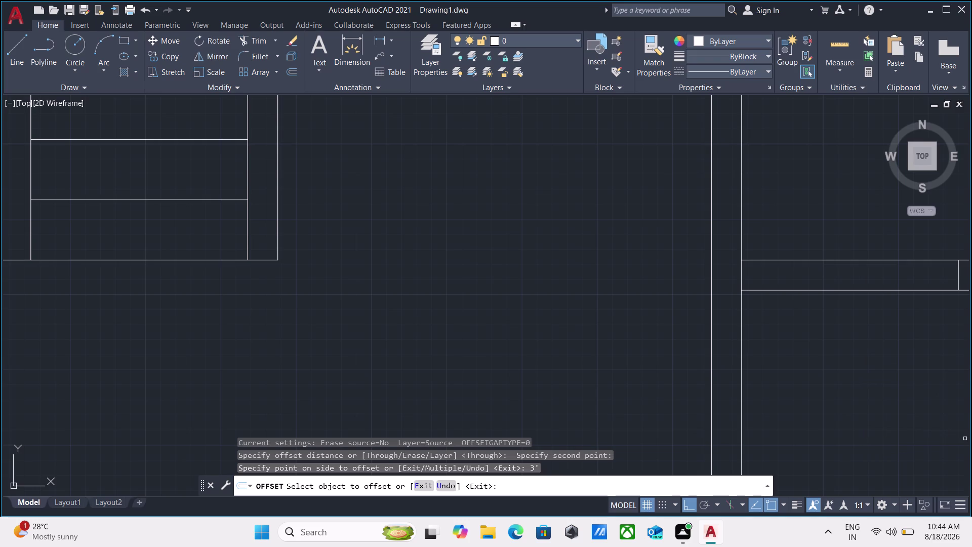
Bring the stair area into view and fence-trim the first wall stub.
scroll(down, 3)
scroll(down, 3)
scroll(up, 3)
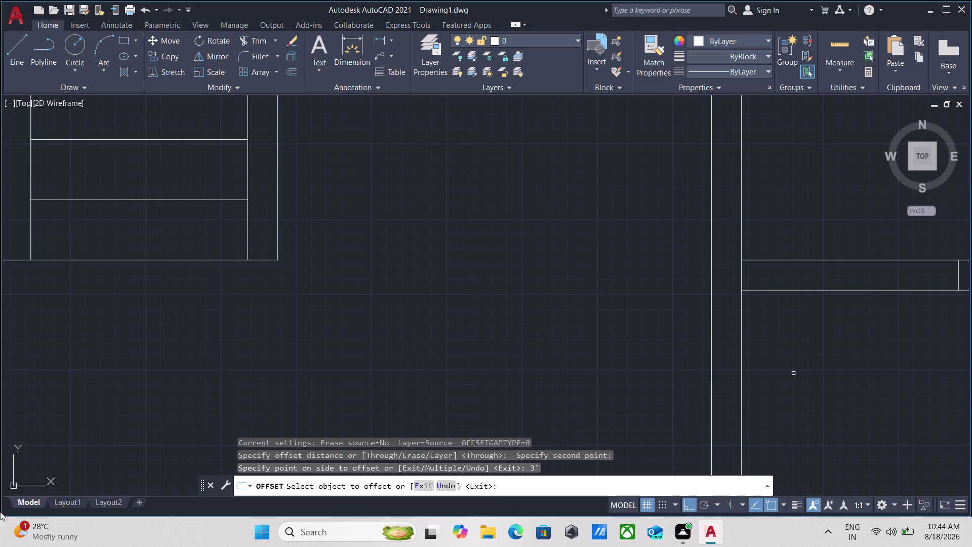
scroll(down, 3)
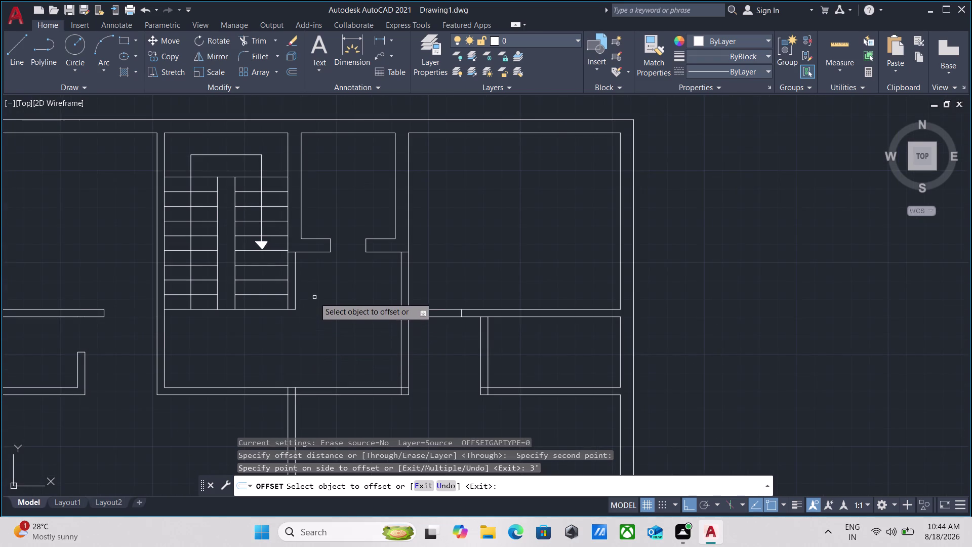
scroll(down, 3)
middle_drag(314, 298, 321, 342)
scroll(up, 3)
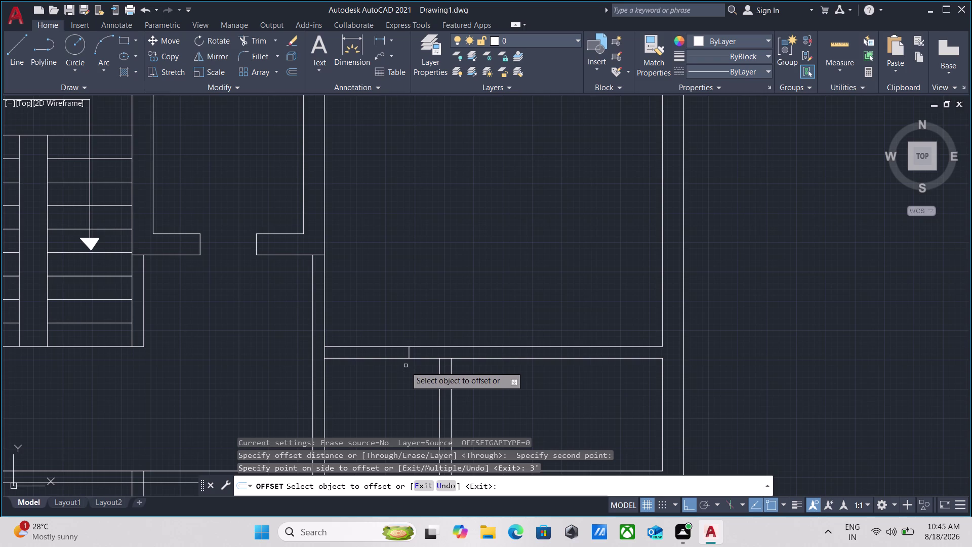
scroll(up, 3)
scroll(down, 3)
scroll(down, 3)
middle_drag(376, 374, 384, 367)
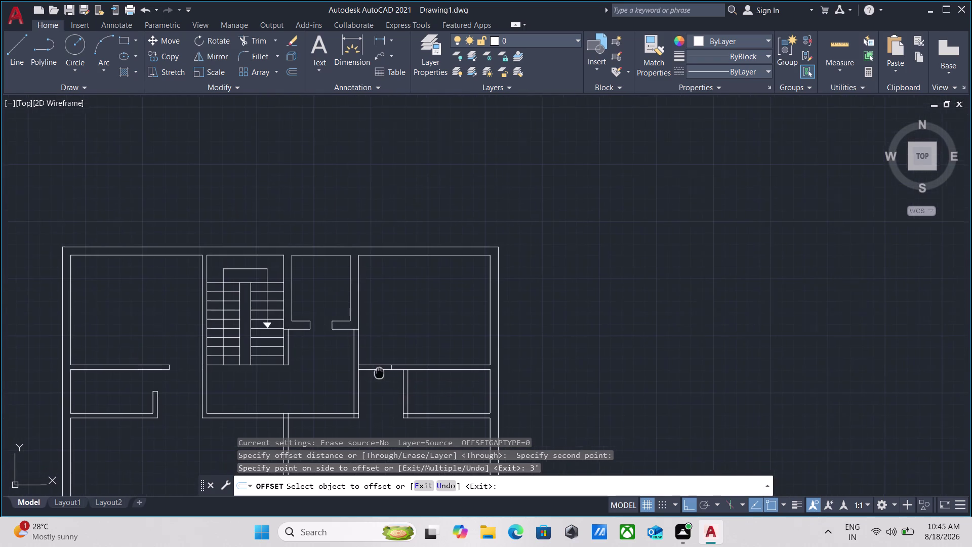
middle_drag(384, 367, 422, 319)
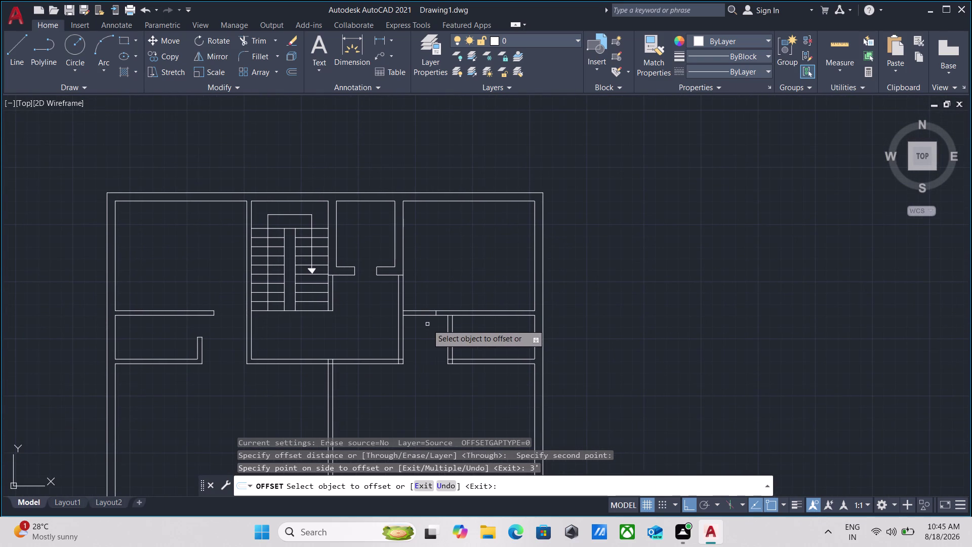
scroll(up, 3)
scroll(up, 3)
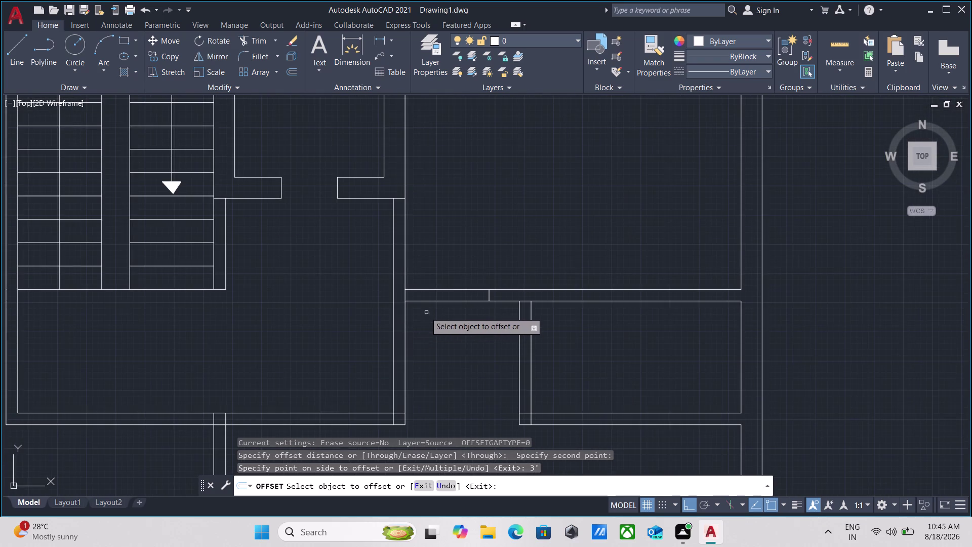
scroll(up, 3)
scroll(down, 3)
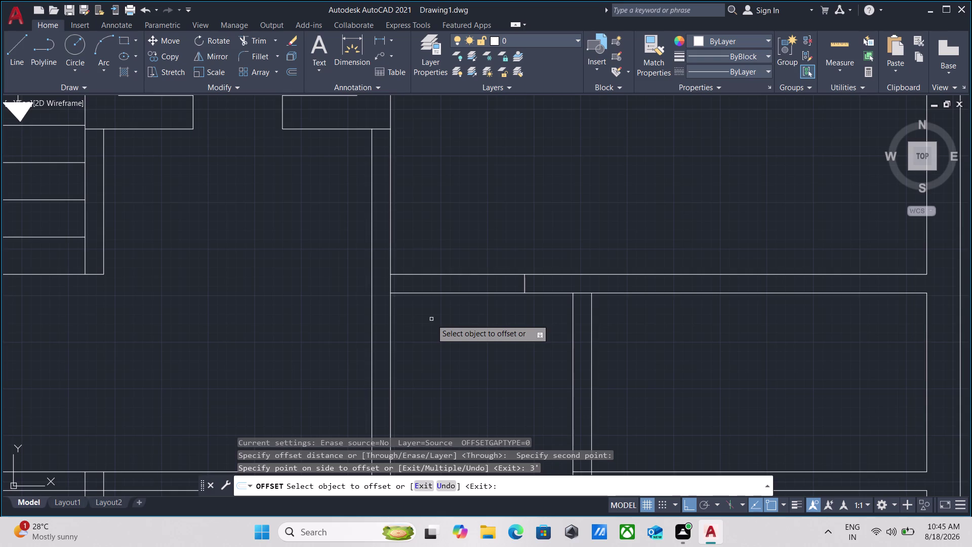
scroll(down, 3)
key(Escape)
text(tr)
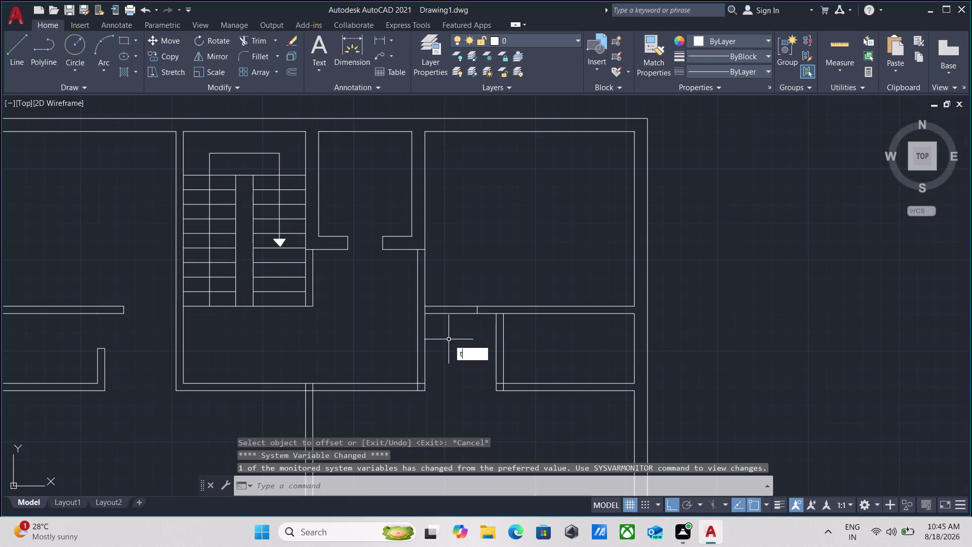
key(Return)
click(445, 334)
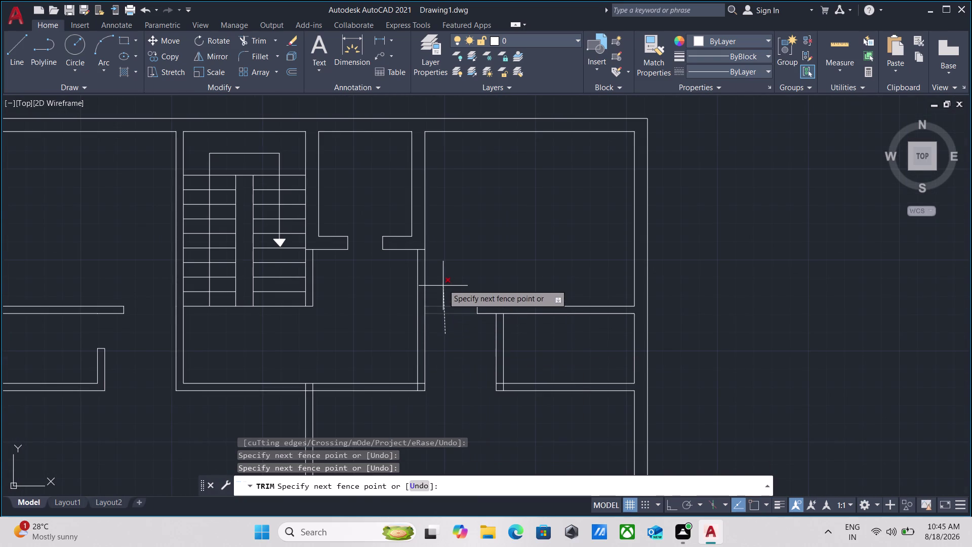
click(443, 284)
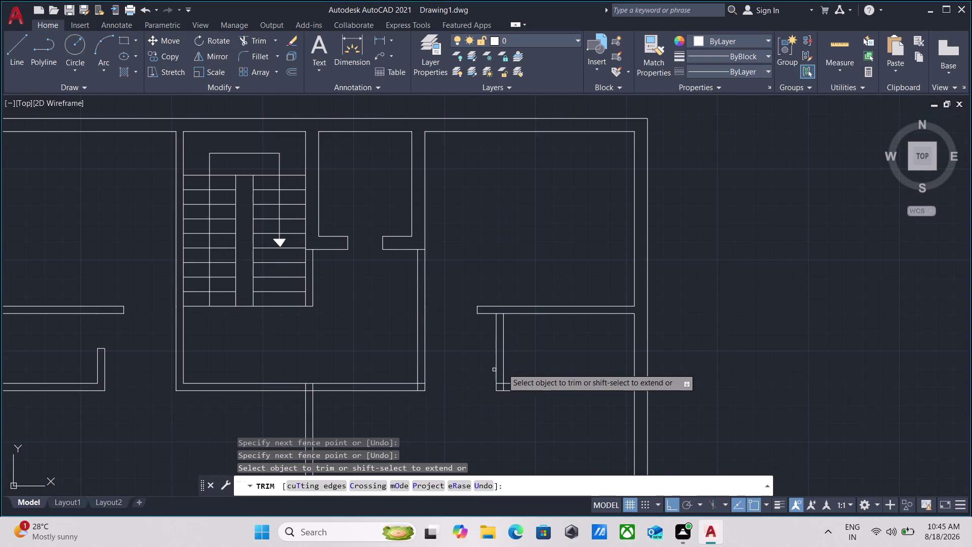
key(Escape)
Fence-trim the wall line at the right wall end.
scroll(up, 3)
scroll(up, 3)
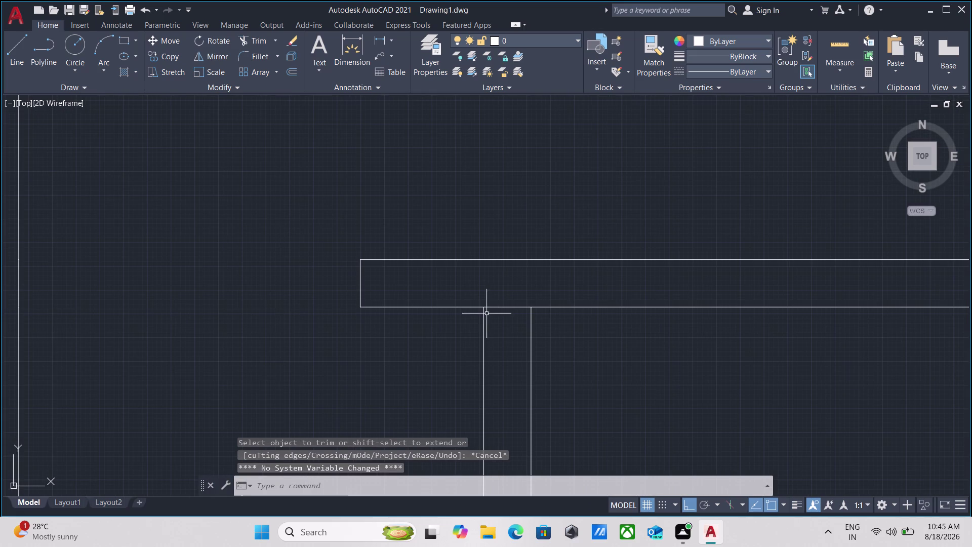
text(tr)
key(Return)
click(512, 330)
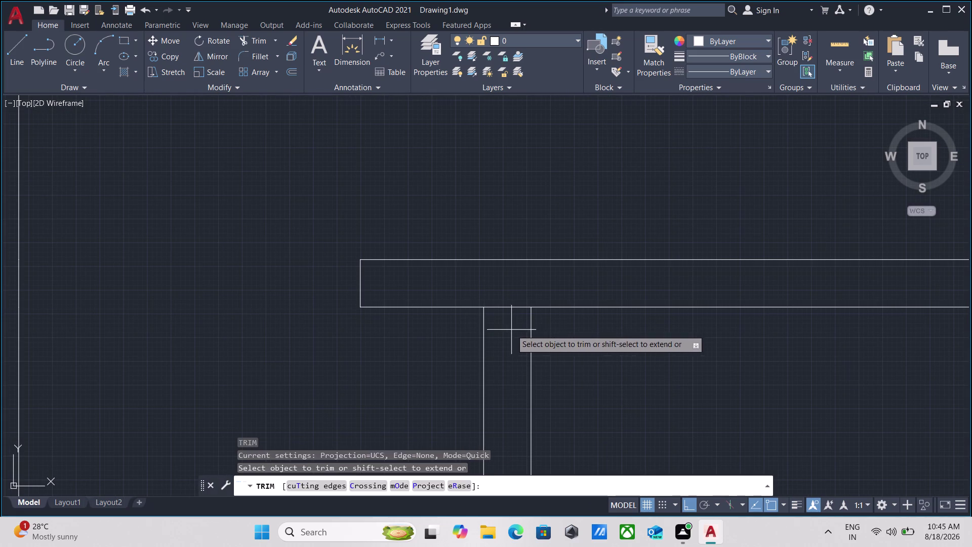
click(511, 280)
key(Escape)
Draw a closing line across the opened wall end.
key(l)
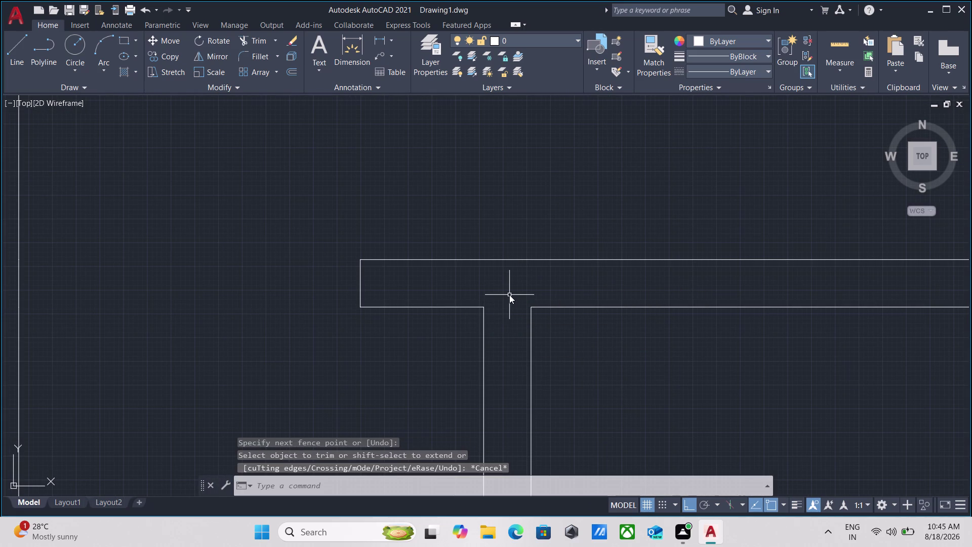
key(Return)
click(484, 308)
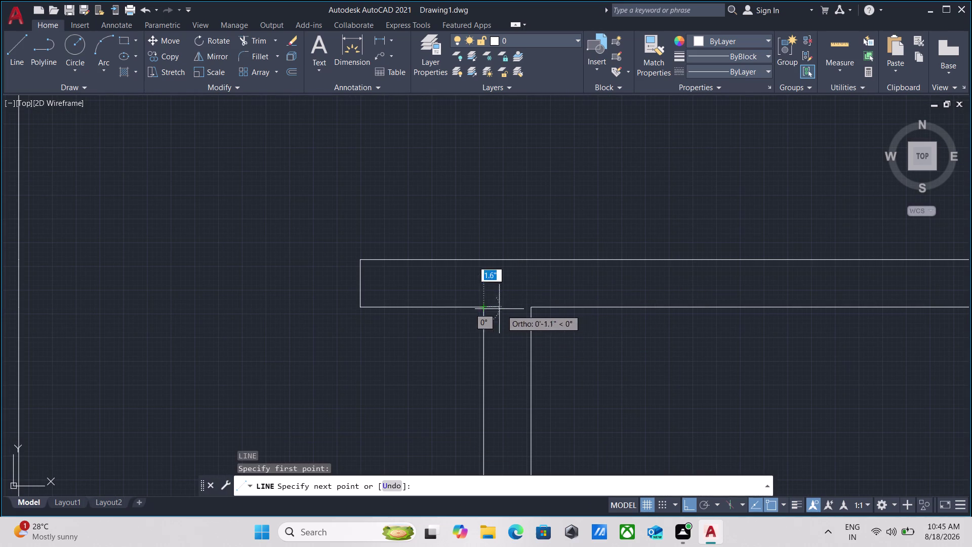
click(529, 308)
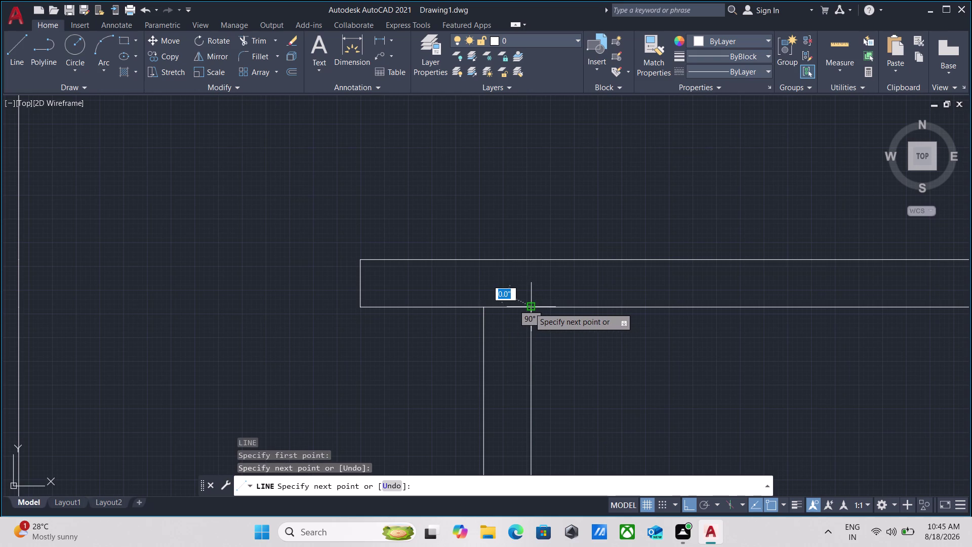
key(Escape)
Offset the closing line 2' downward.
click(513, 316)
click(502, 290)
key(o)
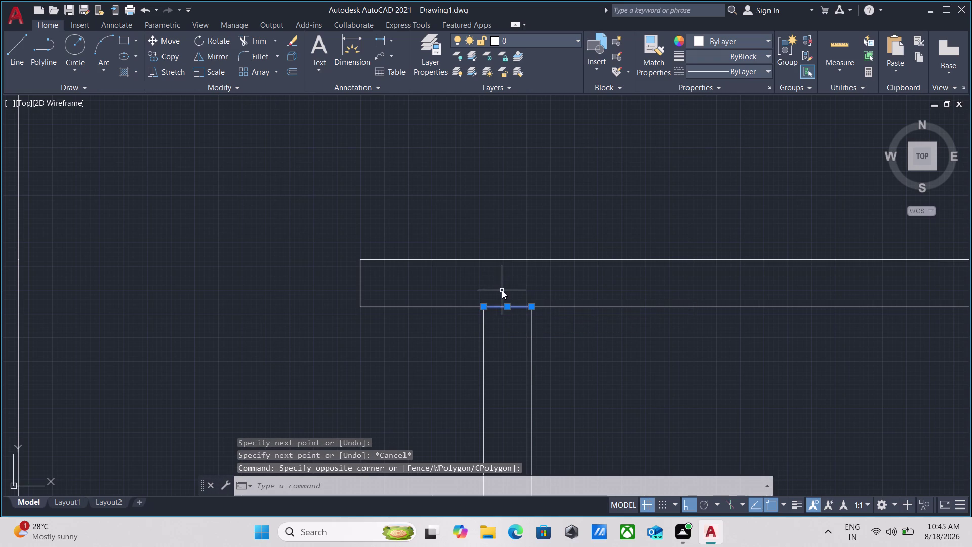
key(Return)
click(508, 304)
click(503, 361)
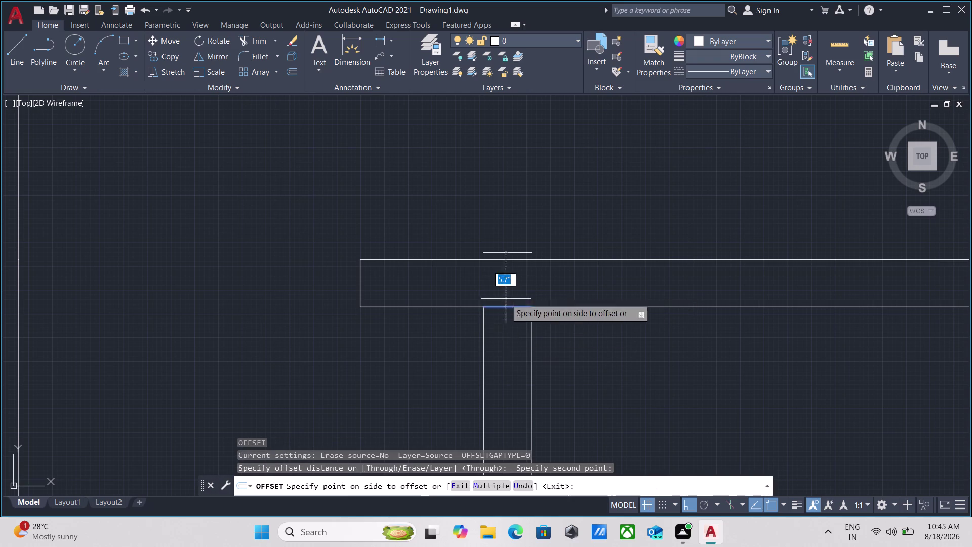
text(2')
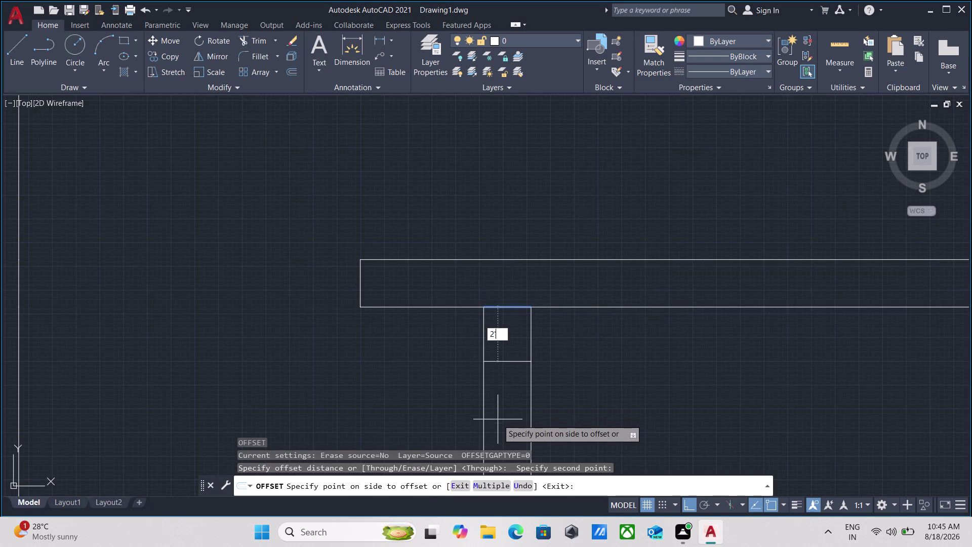
key(Return)
scroll(down, 3)
scroll(down, 3)
middle_drag(574, 385, 548, 317)
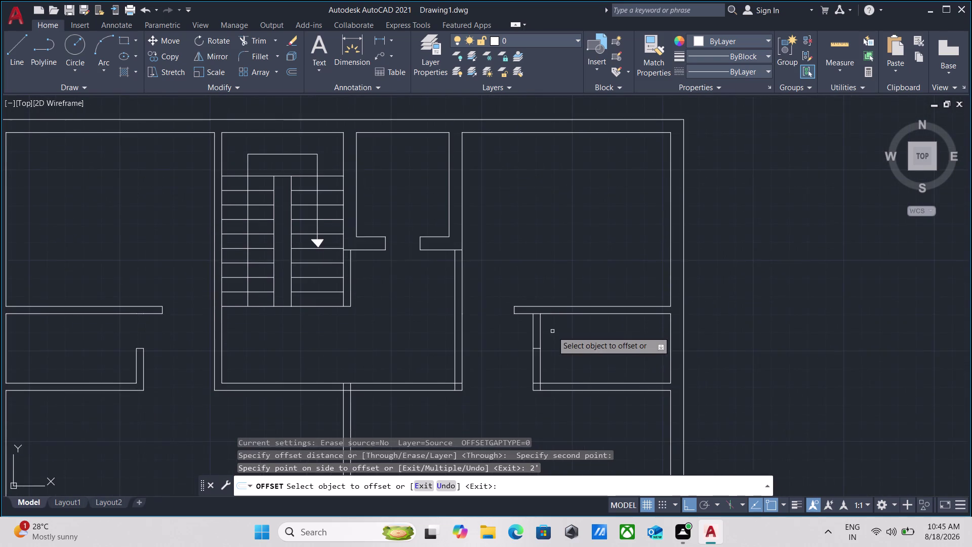
Fence-trim the excess wall lines at the right room junction.
scroll(up, 3)
key(Escape)
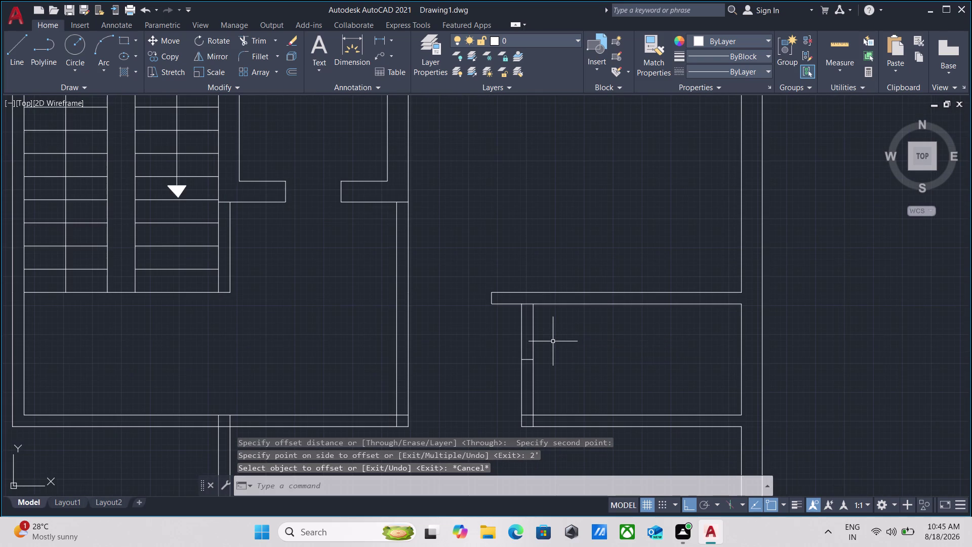
text(tr)
key(Return)
click(553, 341)
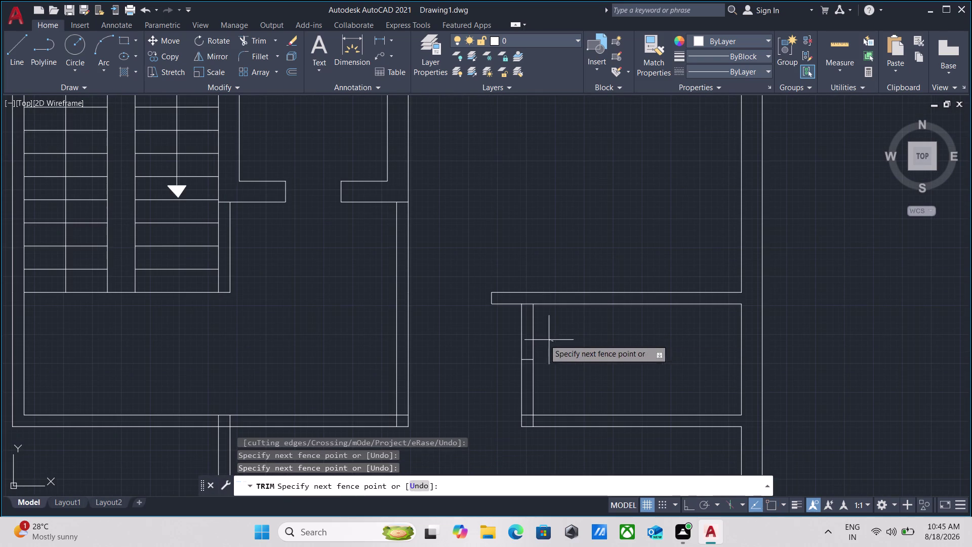
click(474, 330)
scroll(up, 3)
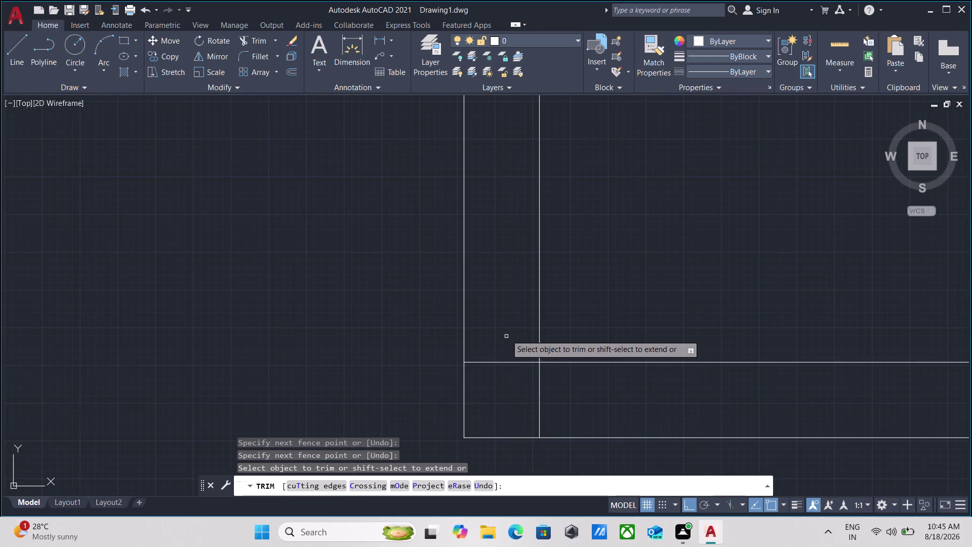
click(506, 335)
click(507, 393)
click(507, 393)
click(508, 392)
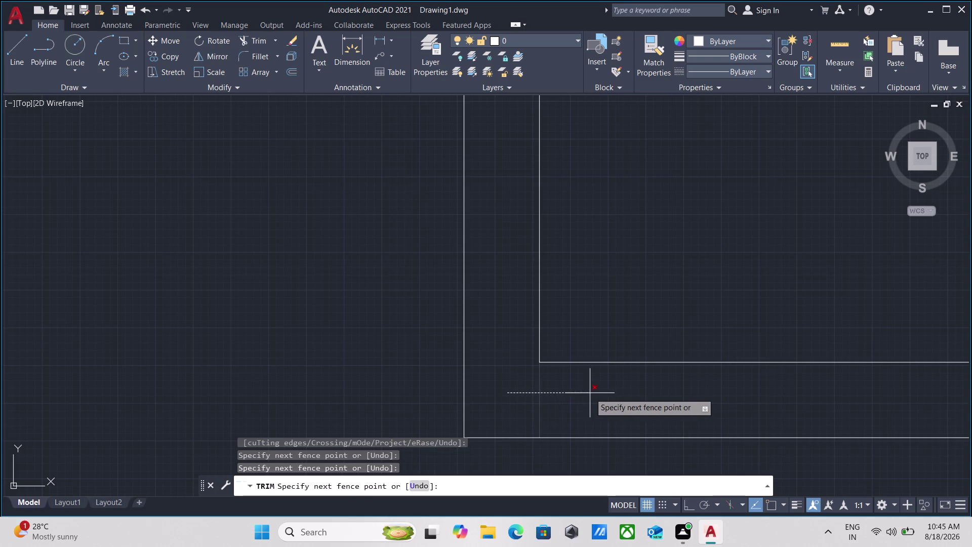
click(590, 393)
scroll(down, 3)
scroll(down, 3)
scroll(down, 3)
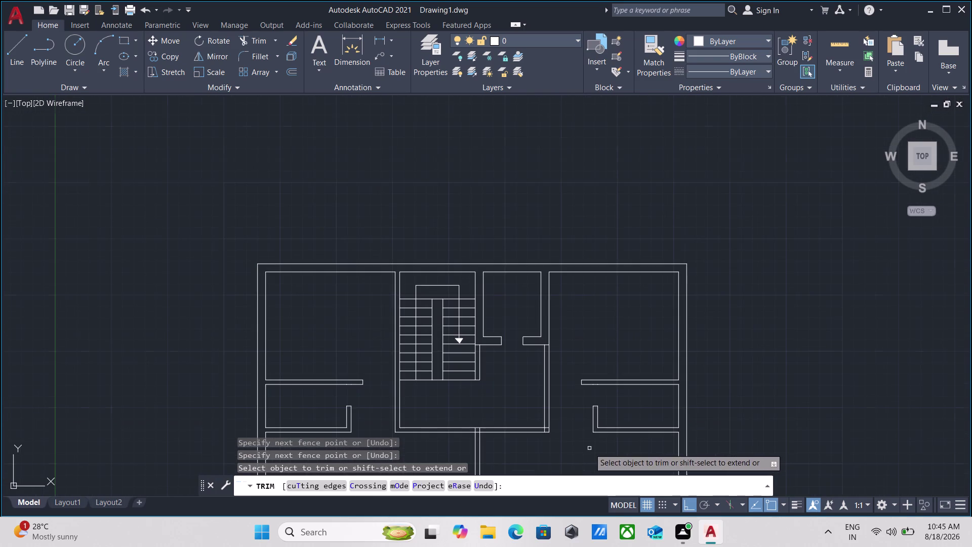
Trim the remaining junction lines, the horizontal wall line and the left junction.
middle_drag(589, 448, 594, 386)
scroll(up, 3)
scroll(up, 3)
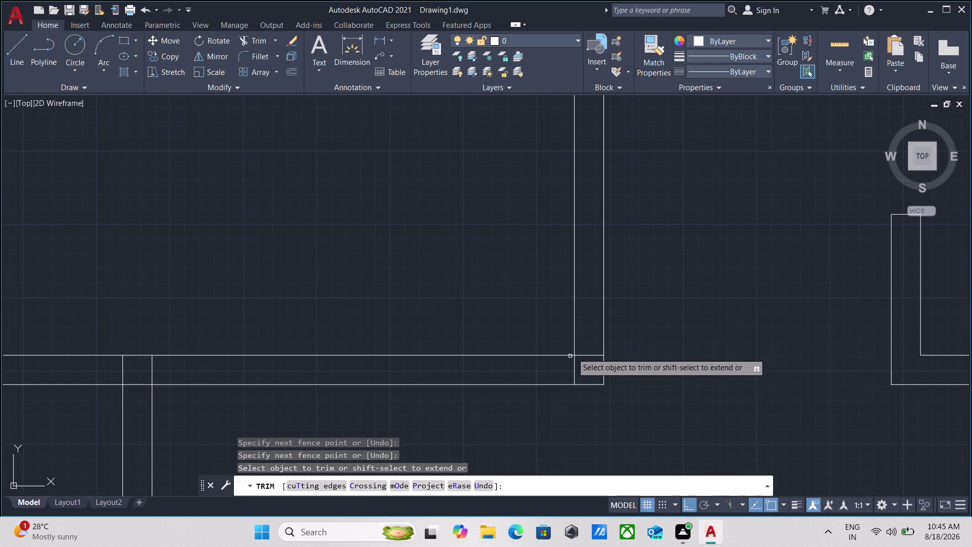
click(592, 331)
click(593, 366)
click(587, 368)
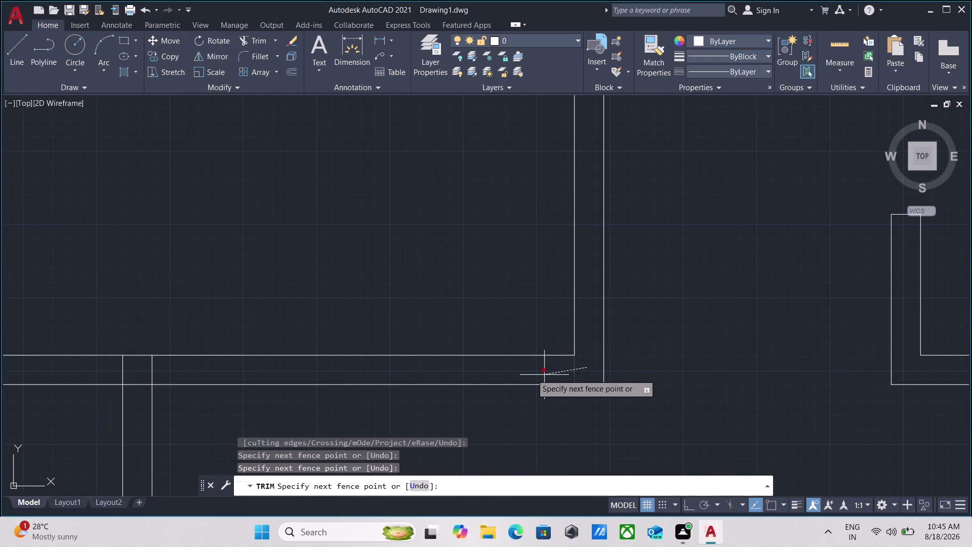
click(526, 374)
click(98, 362)
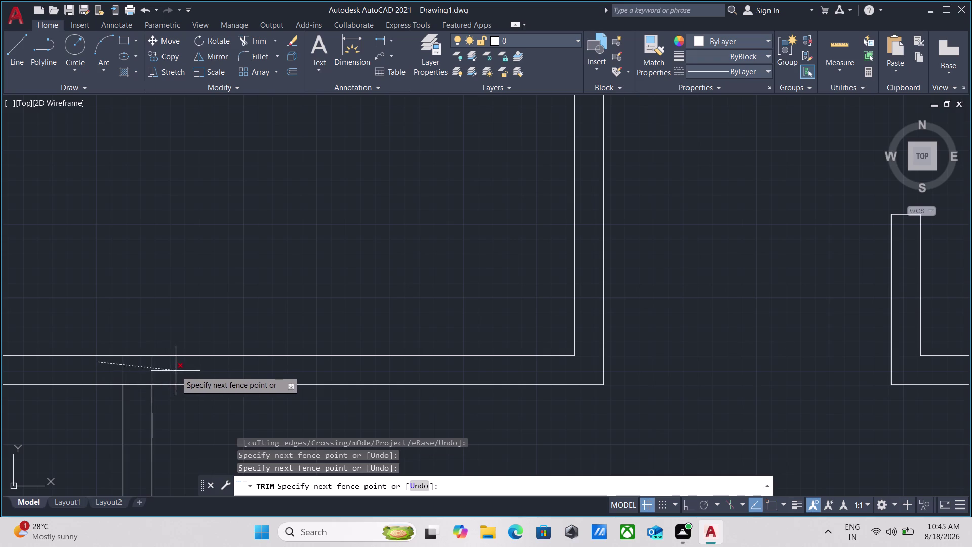
click(176, 371)
click(138, 370)
click(135, 397)
key(Escape)
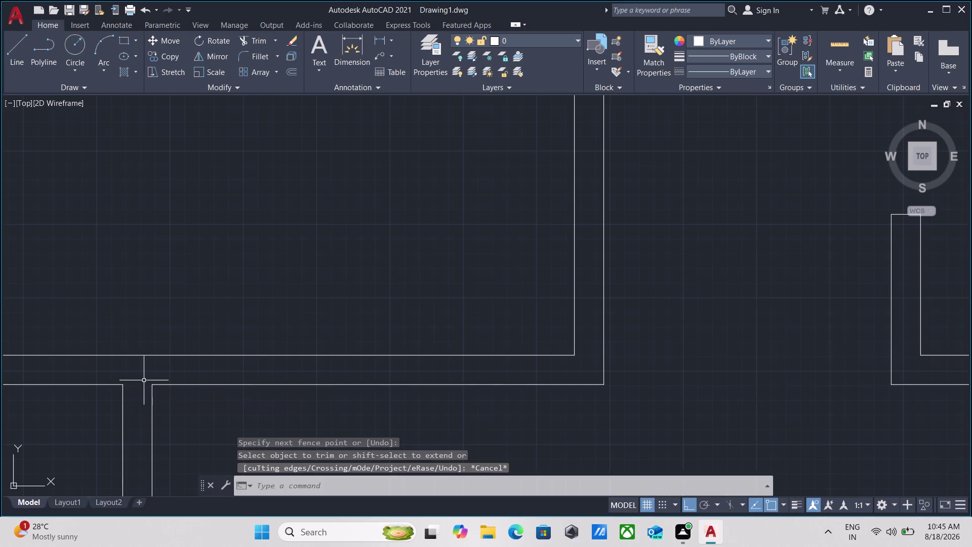
scroll(down, 3)
scroll(down, 3)
middle_drag(161, 319, 309, 319)
scroll(up, 3)
scroll(down, 3)
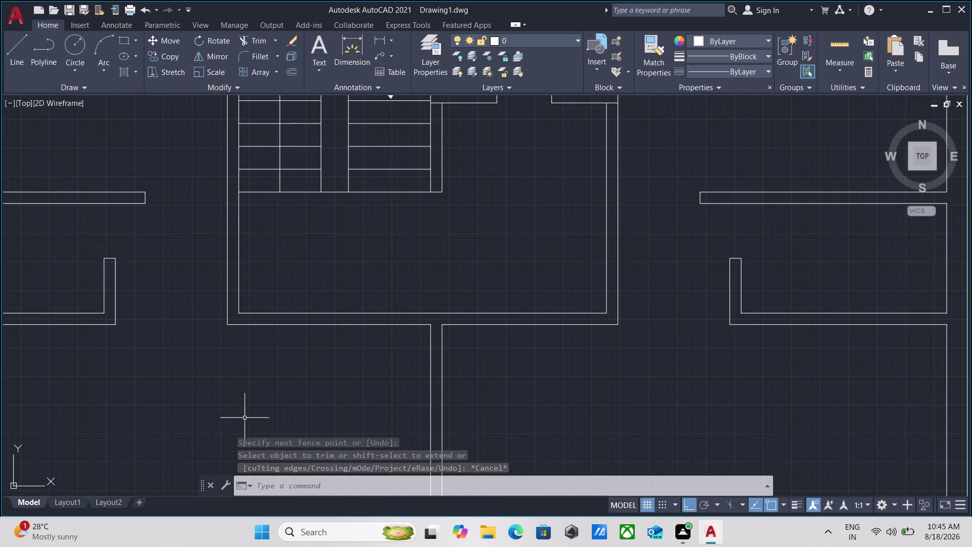
Select lines at the corridor wall junction, then cancel the selection.
scroll(up, 3)
middle_drag(513, 361, 514, 433)
scroll(down, 3)
scroll(up, 3)
drag(560, 411, 555, 402)
click(547, 391)
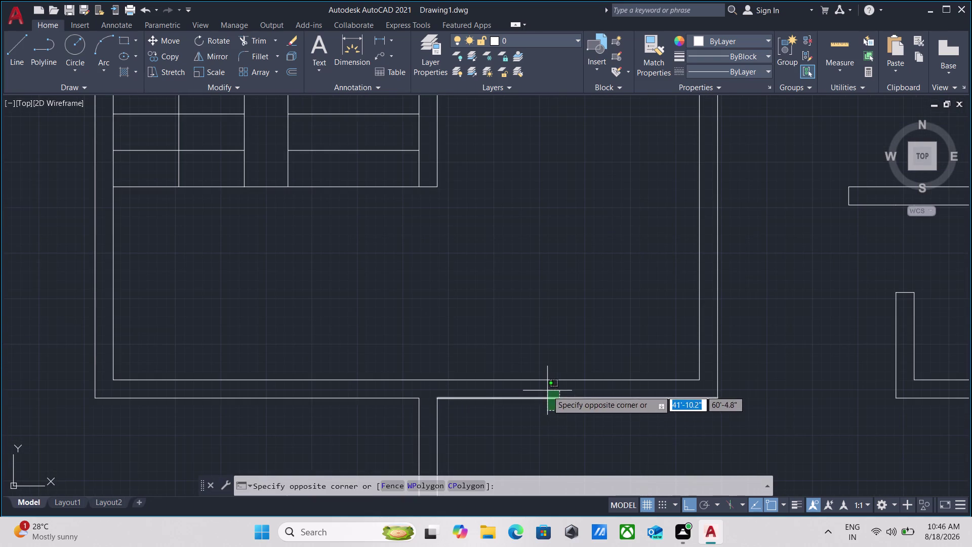
key(Escape)
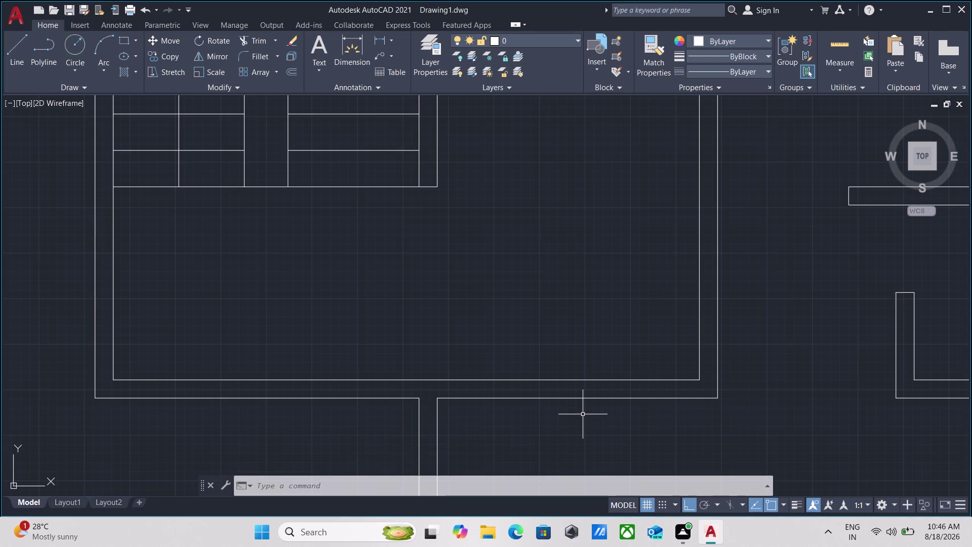
Draw a short marker line across the right room's lower wall and begin an offset.
key(l)
key(Return)
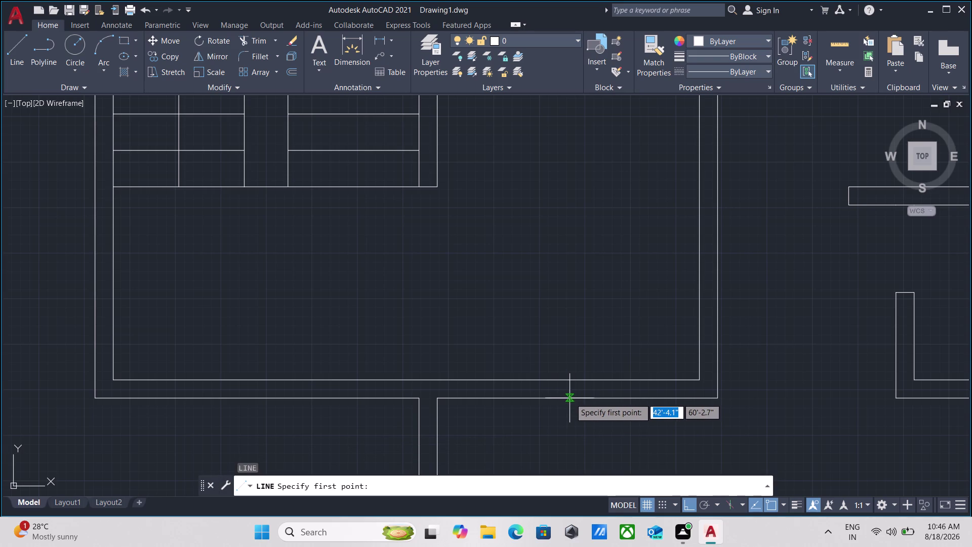
click(578, 398)
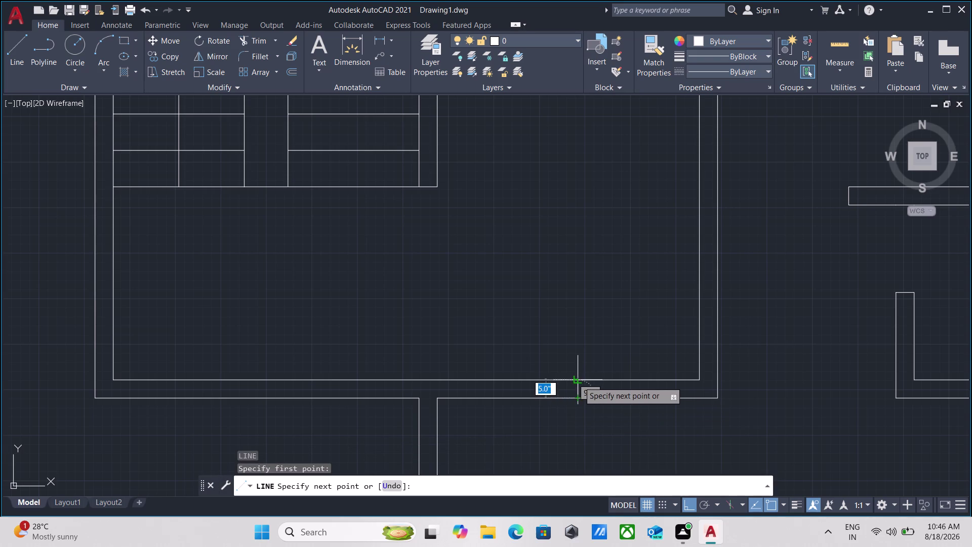
click(579, 382)
key(Escape)
scroll(up, 3)
click(583, 386)
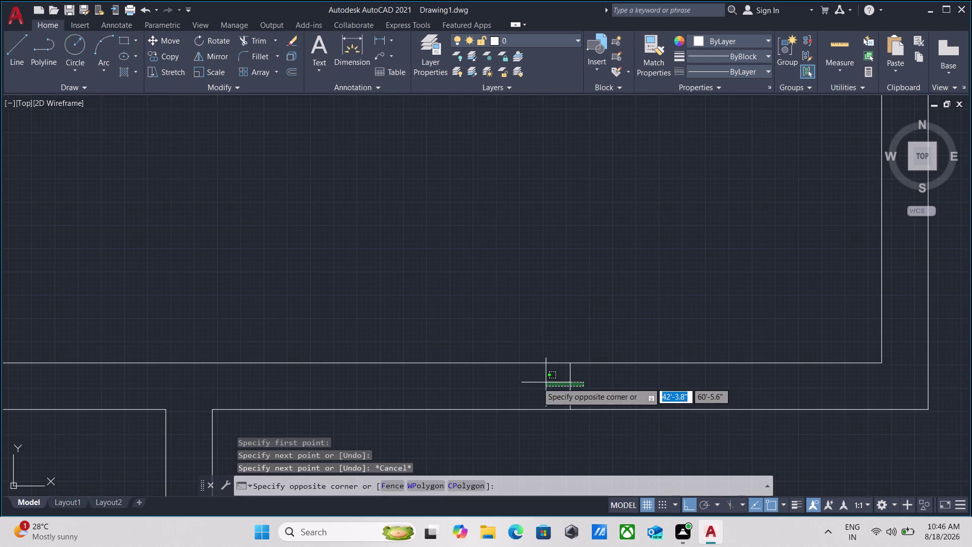
click(534, 382)
key(o)
key(Return)
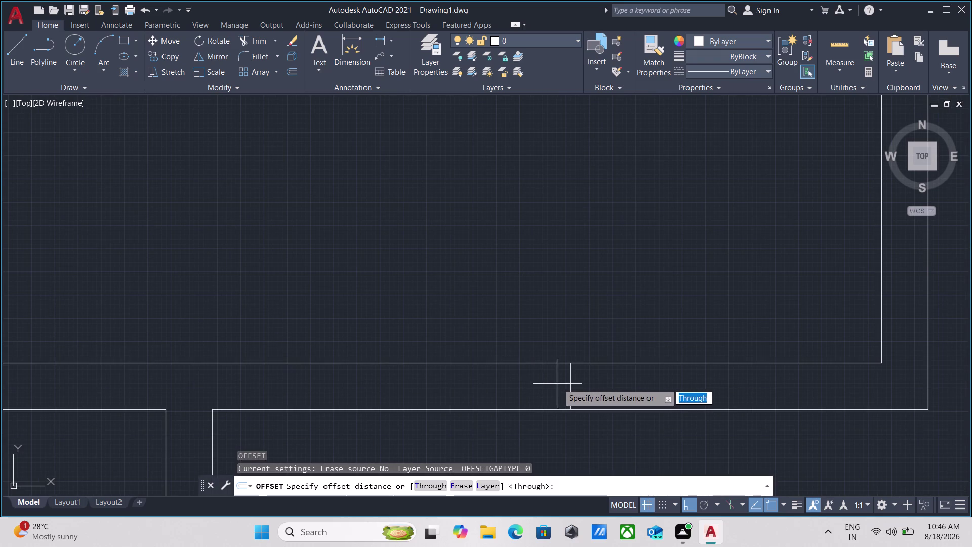
Offset the short wall marker line 1.5' to the left.
click(568, 383)
click(571, 387)
click(468, 385)
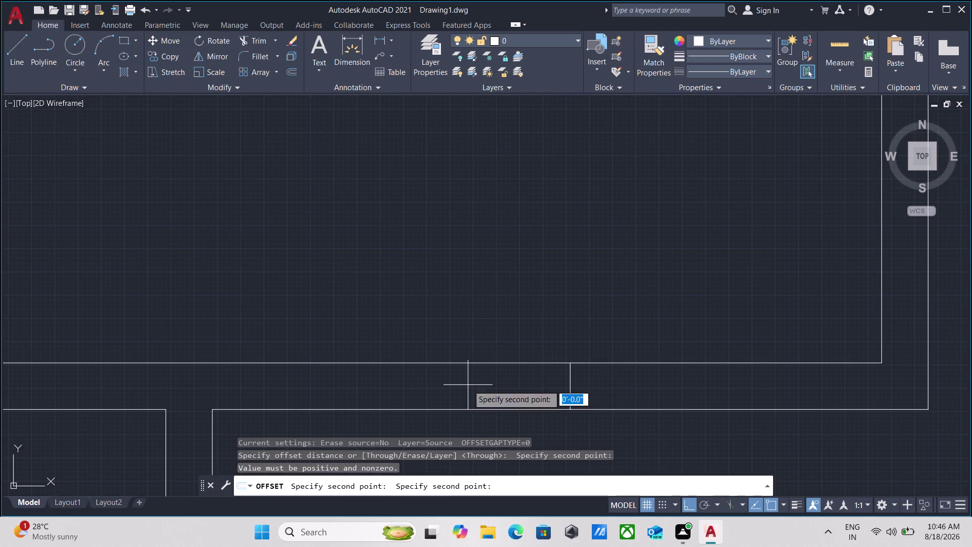
key(Escape)
click(593, 392)
click(544, 385)
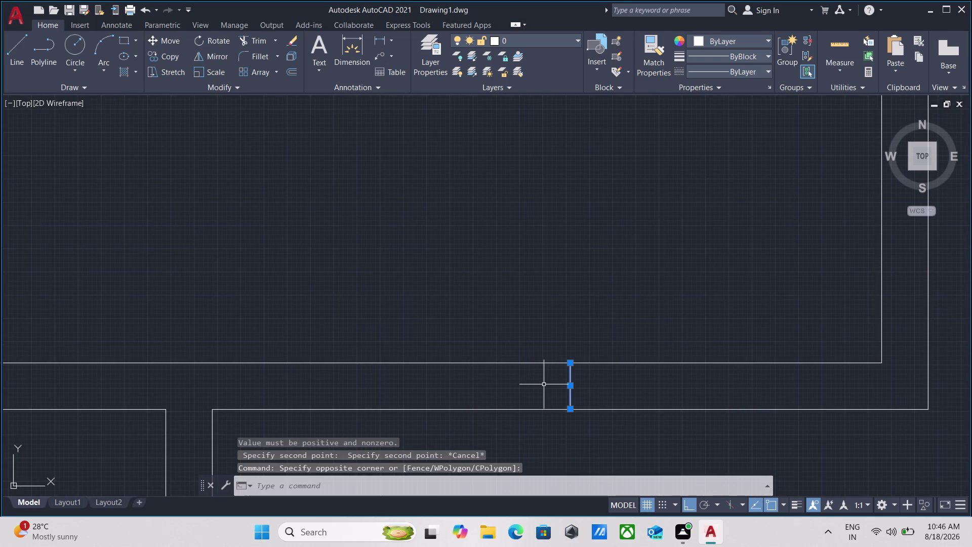
key(o)
key(Return)
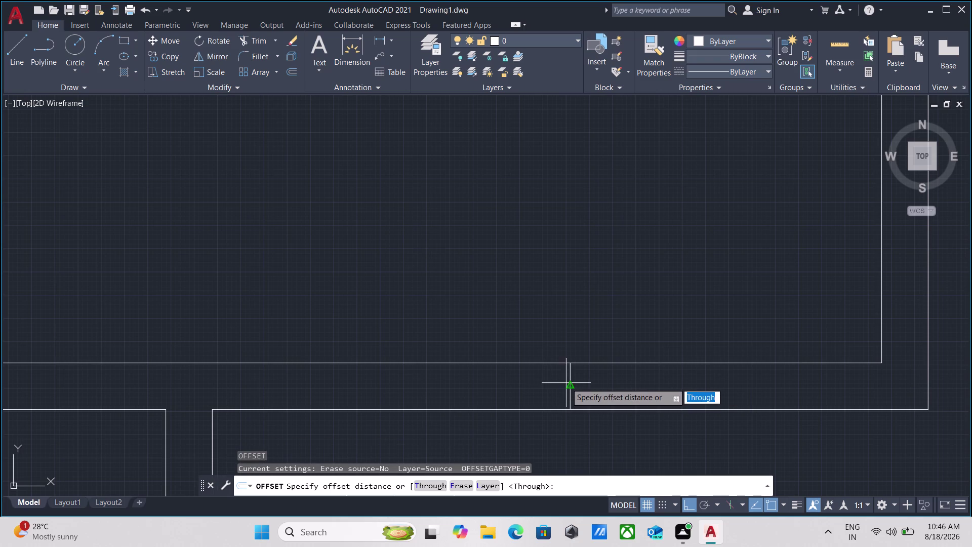
click(572, 387)
click(525, 389)
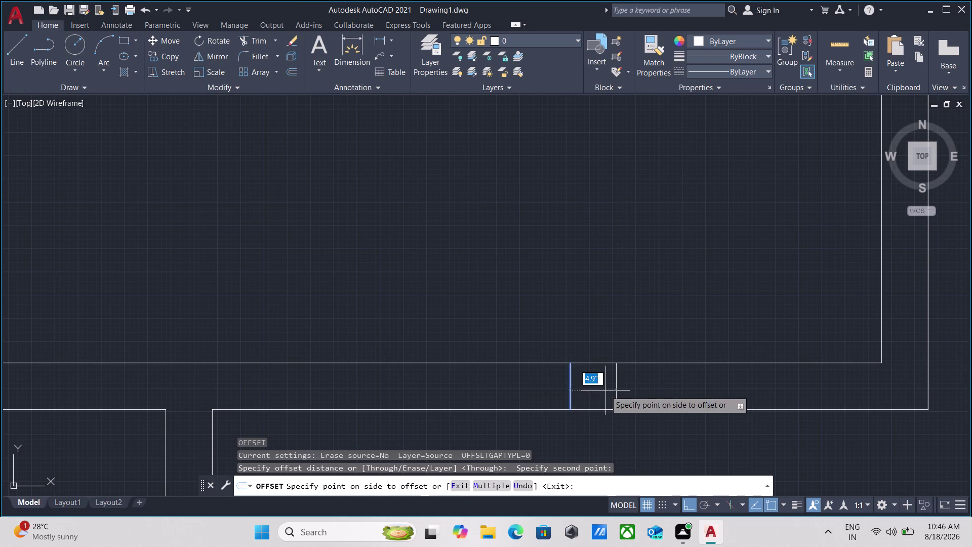
key(1)
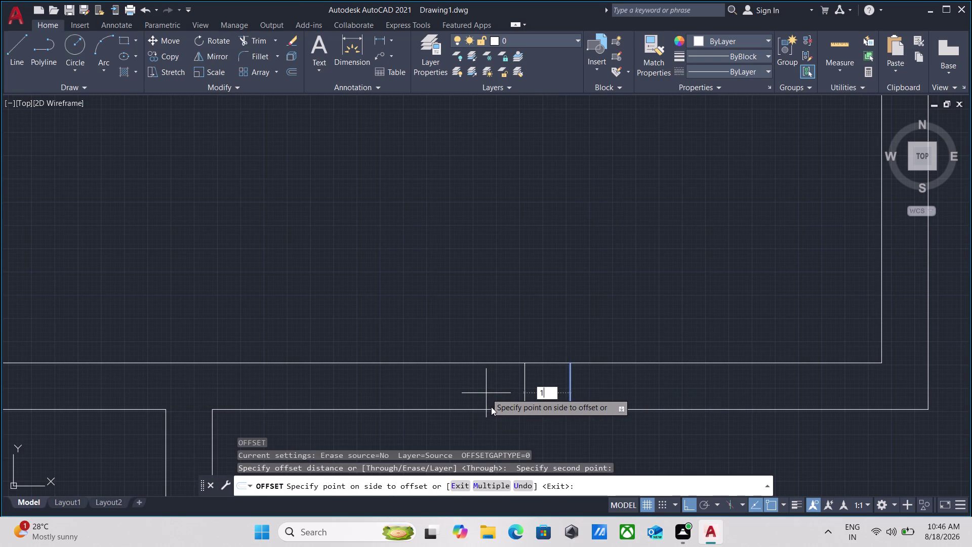
key(period)
key(5)
key(apostrophe)
key(Return)
Offset the same marker line 1.5' to the right.
scroll(down, 3)
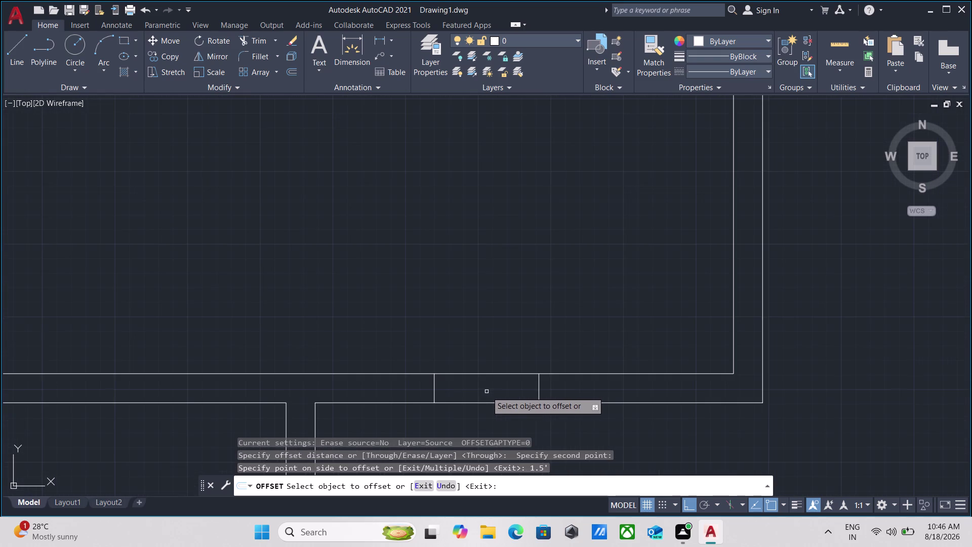
scroll(down, 3)
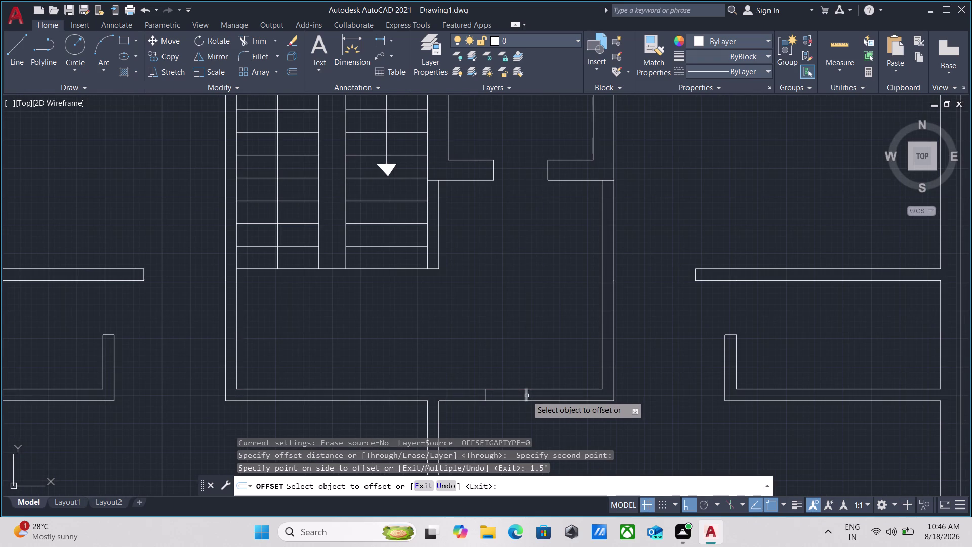
click(527, 395)
scroll(up, 3)
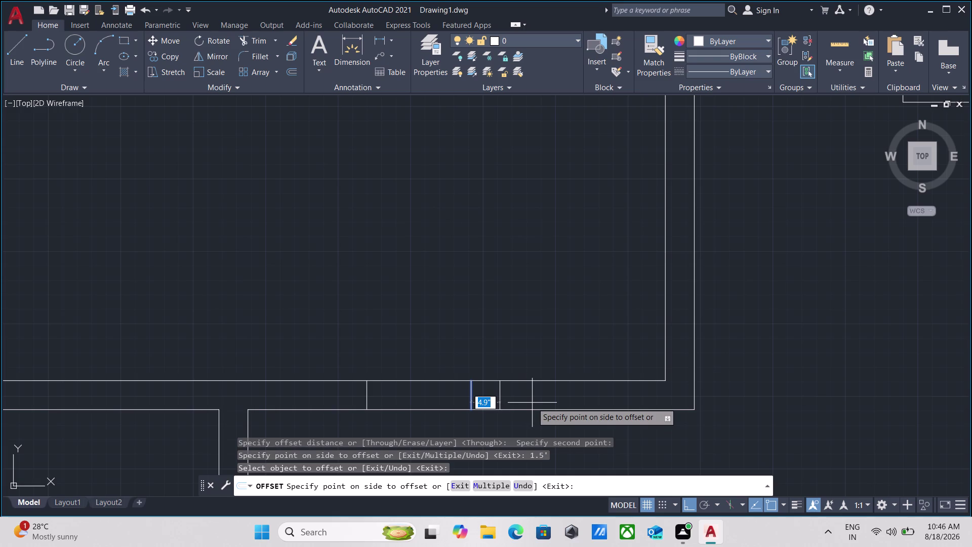
text(1.)
text(5)
text(')
key(Return)
scroll(down, 3)
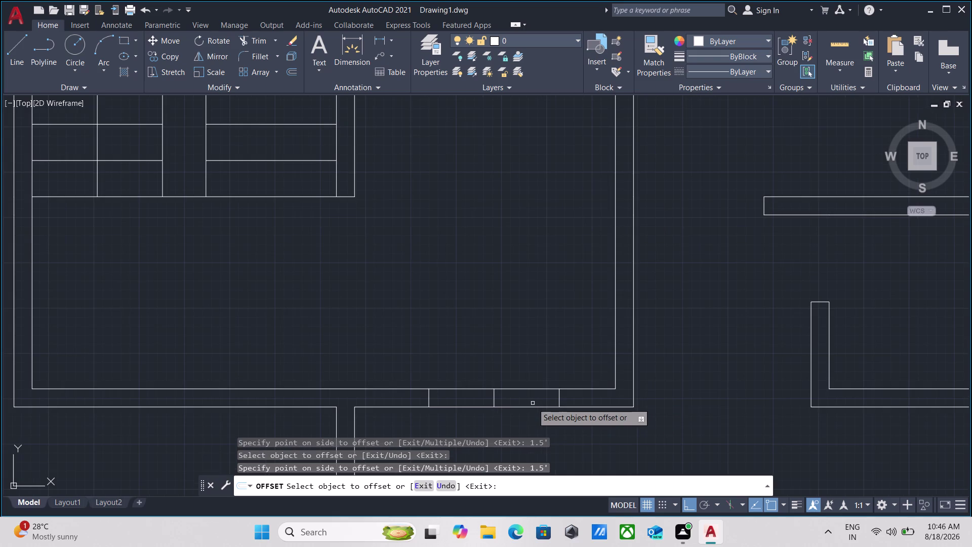
key(Escape)
scroll(up, 3)
Fence-trim the wall lines between the two offset lines to open the doorway.
key(t)
key(r)
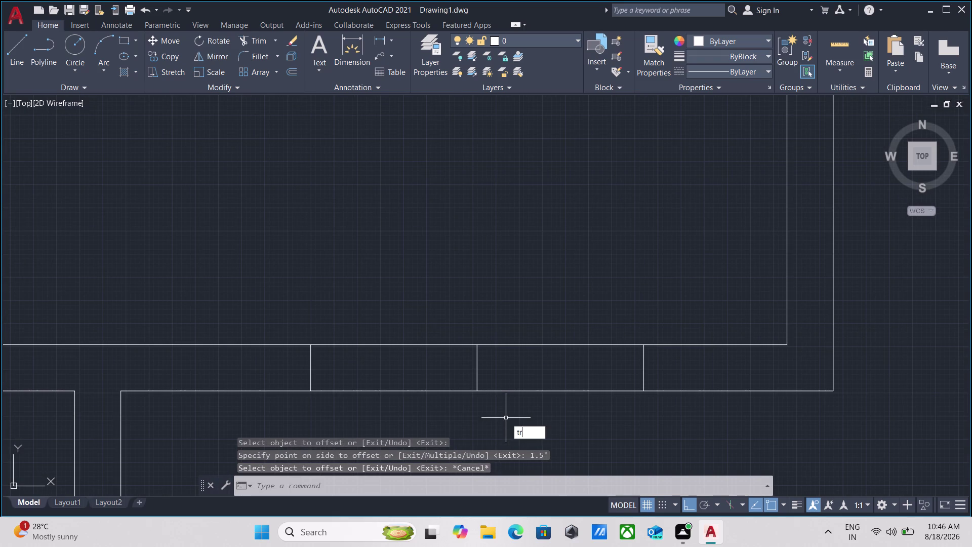
key(Return)
click(545, 410)
click(545, 296)
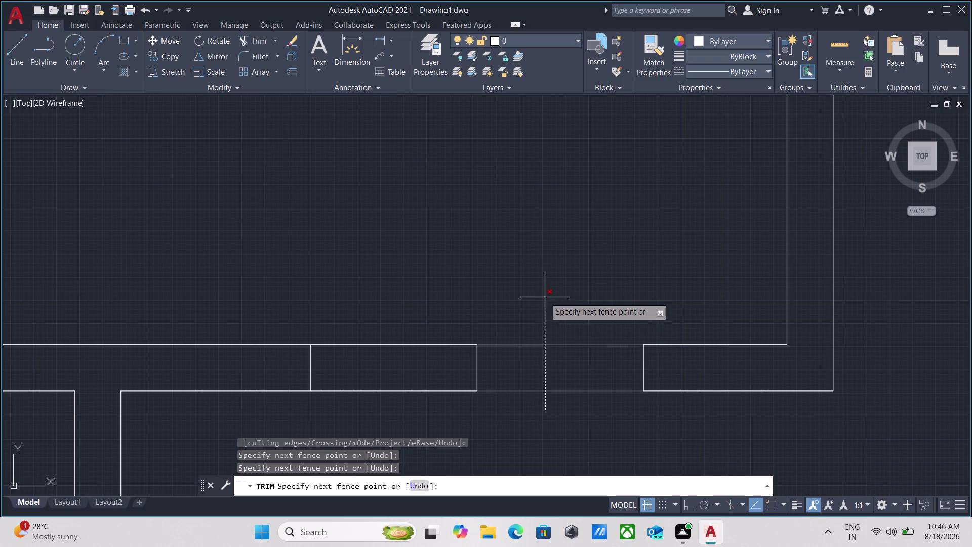
click(458, 416)
drag(442, 302, 446, 311)
click(492, 361)
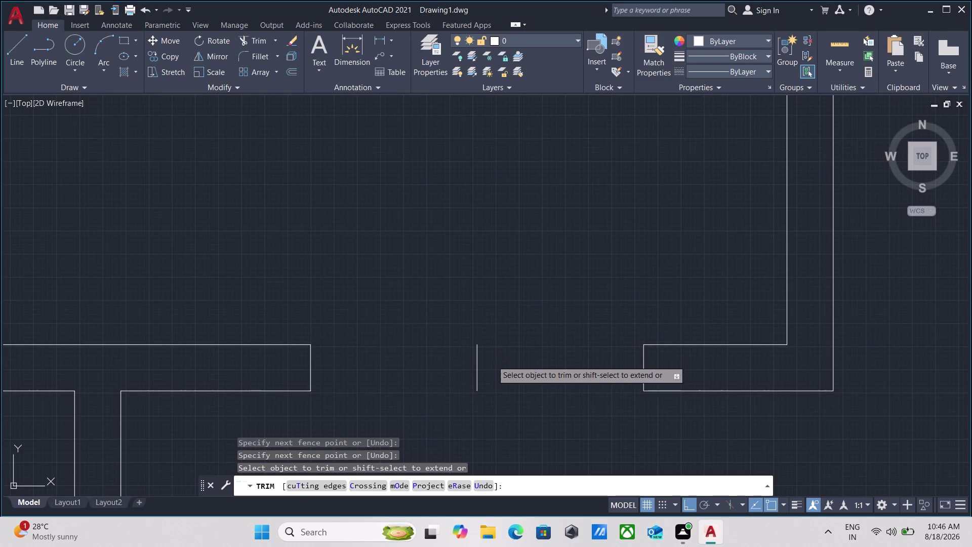
click(450, 367)
scroll(down, 3)
scroll(down, 3)
middle_drag(436, 303, 461, 301)
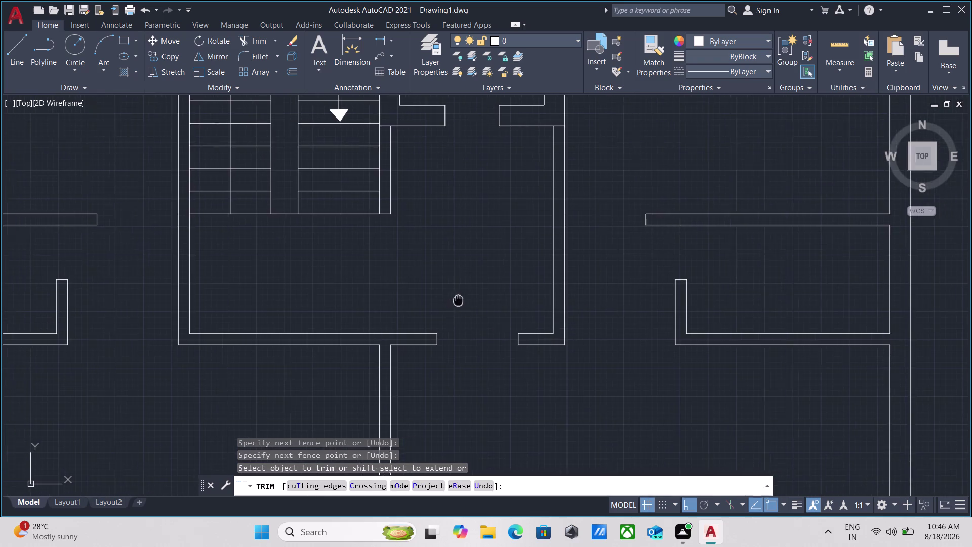
middle_drag(461, 301, 494, 312)
key(Escape)
Draw a new marker line across the room's lower wall further left.
scroll(up, 3)
drag(367, 368, 364, 357)
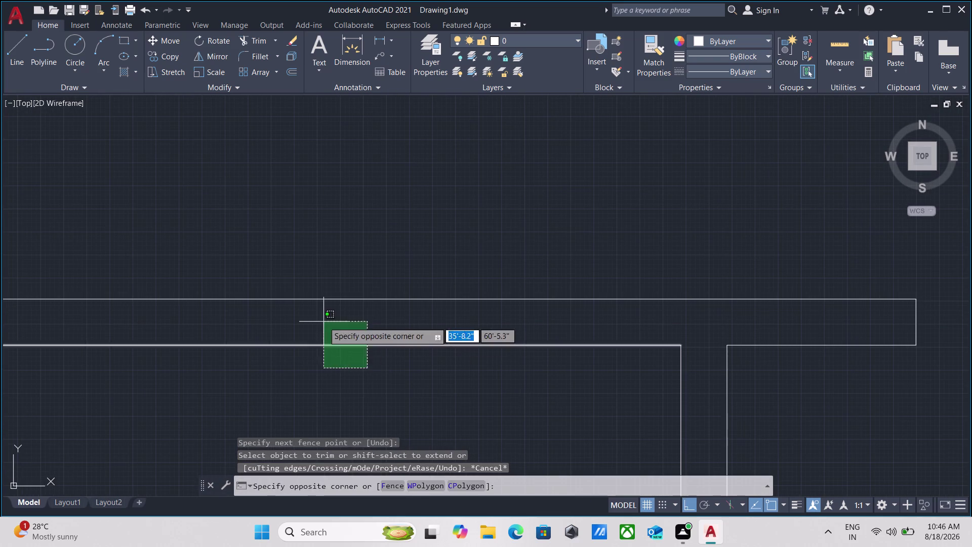
click(324, 321)
key(Escape)
scroll(down, 3)
middle_drag(375, 381, 407, 417)
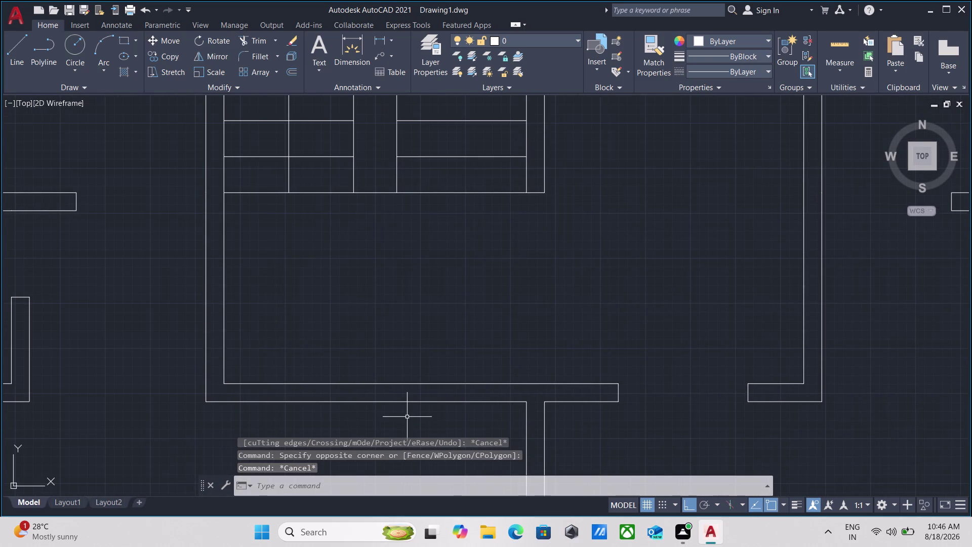
drag(408, 390, 406, 386)
click(378, 352)
key(Escape)
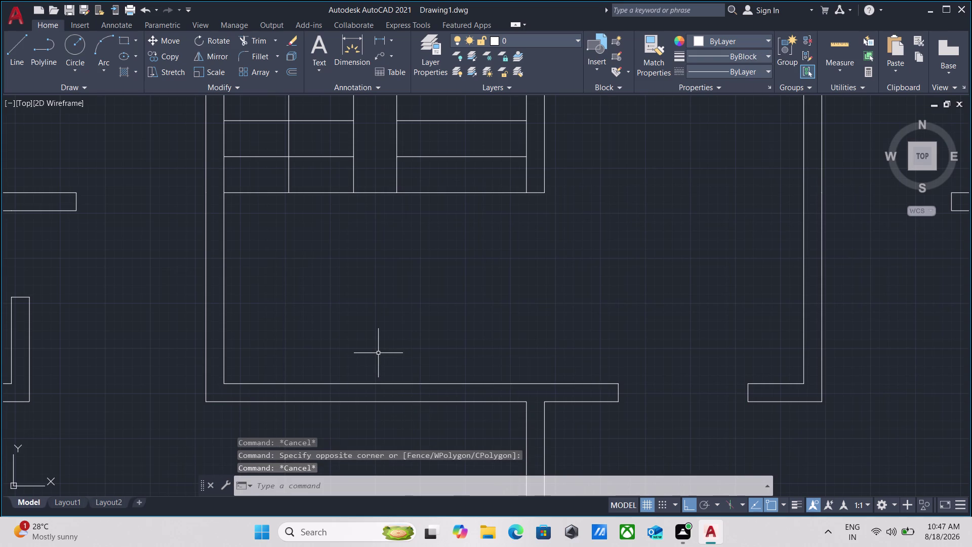
key(l)
key(Return)
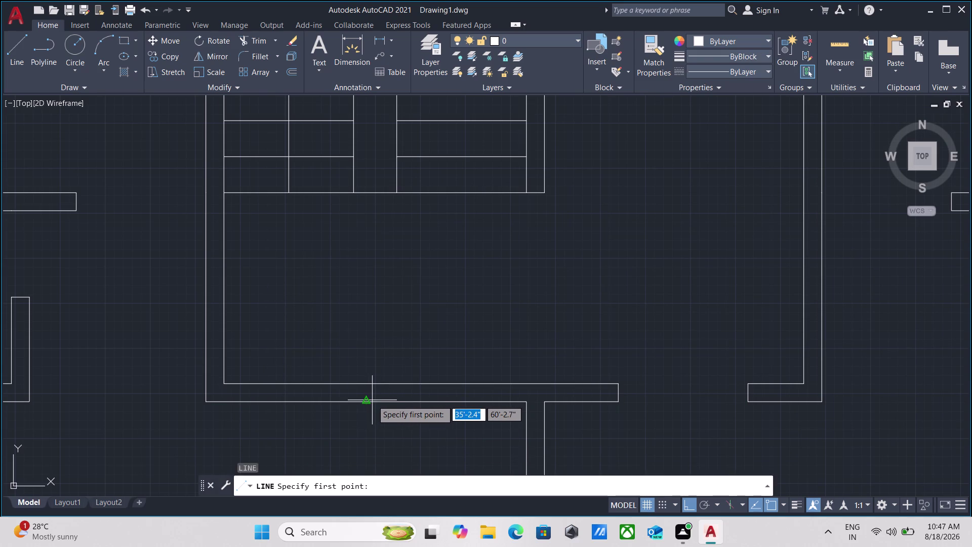
click(367, 402)
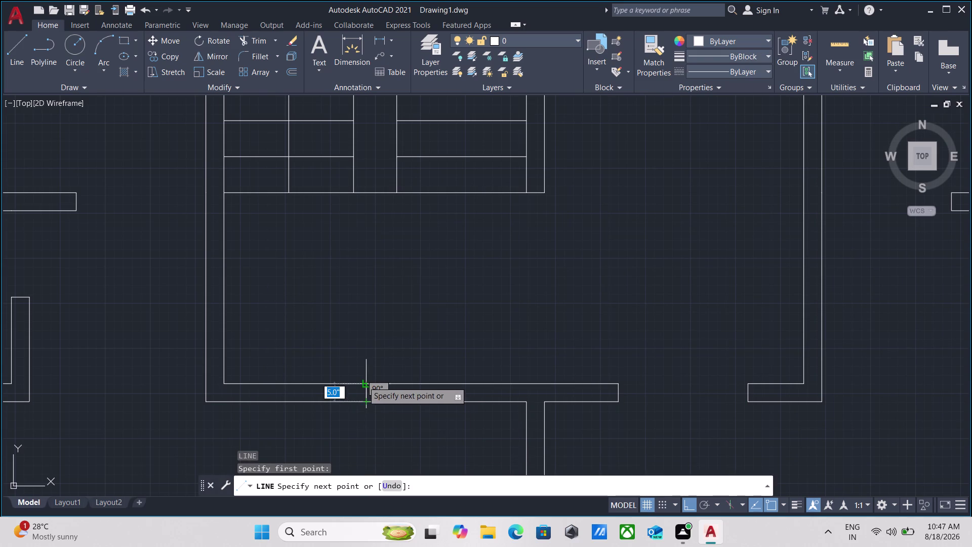
click(363, 382)
key(Escape)
scroll(up, 3)
click(384, 415)
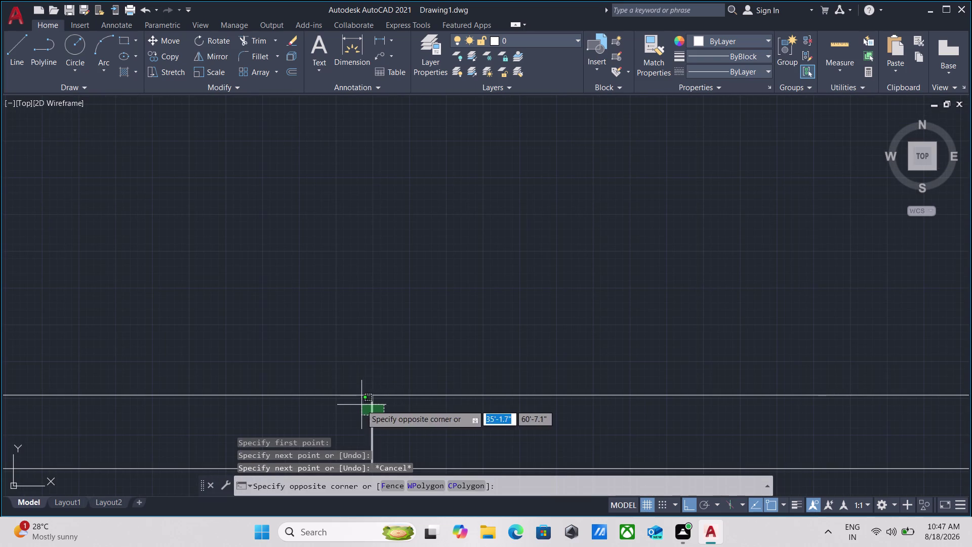
click(360, 404)
Offset the new marker line 1.5' to the right.
key(o)
key(Return)
scroll(down, 3)
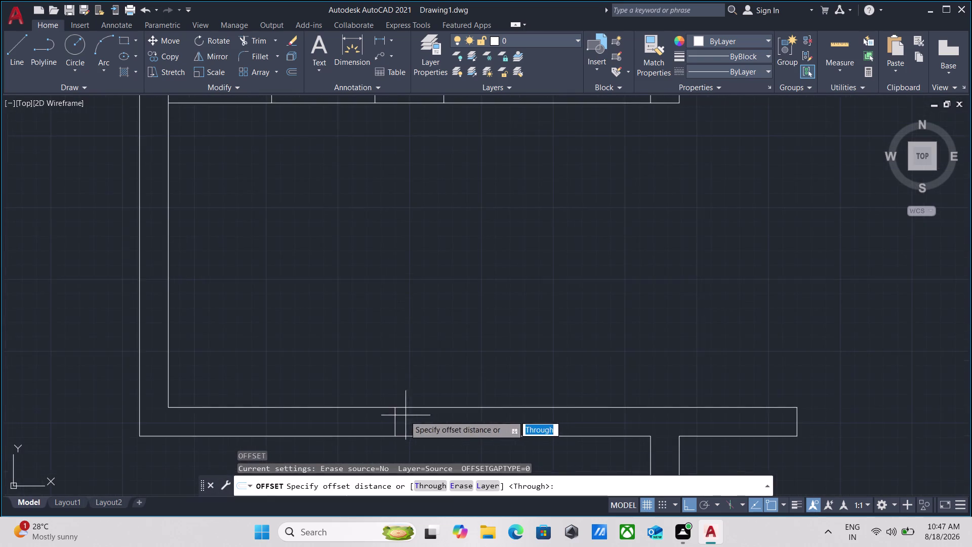
middle_drag(403, 416, 377, 327)
scroll(up, 3)
click(368, 333)
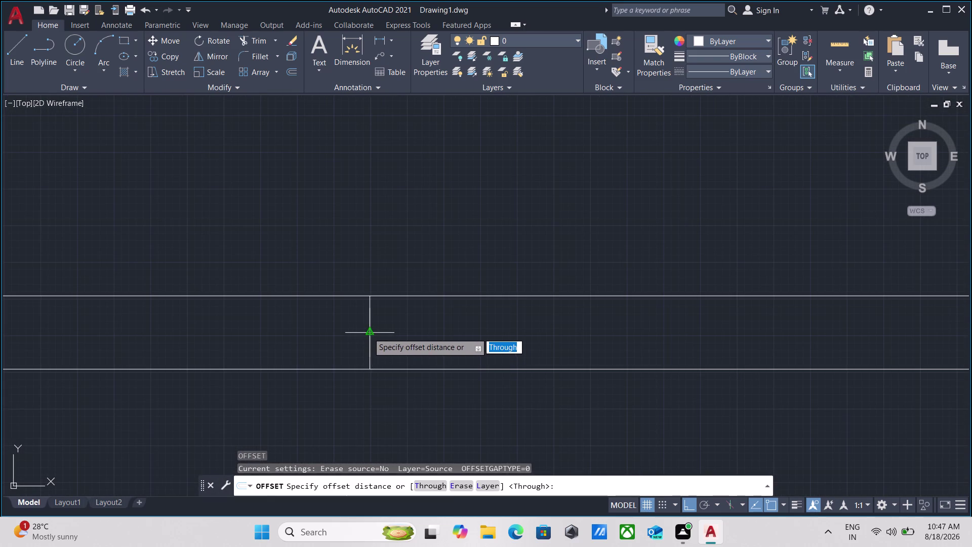
click(428, 332)
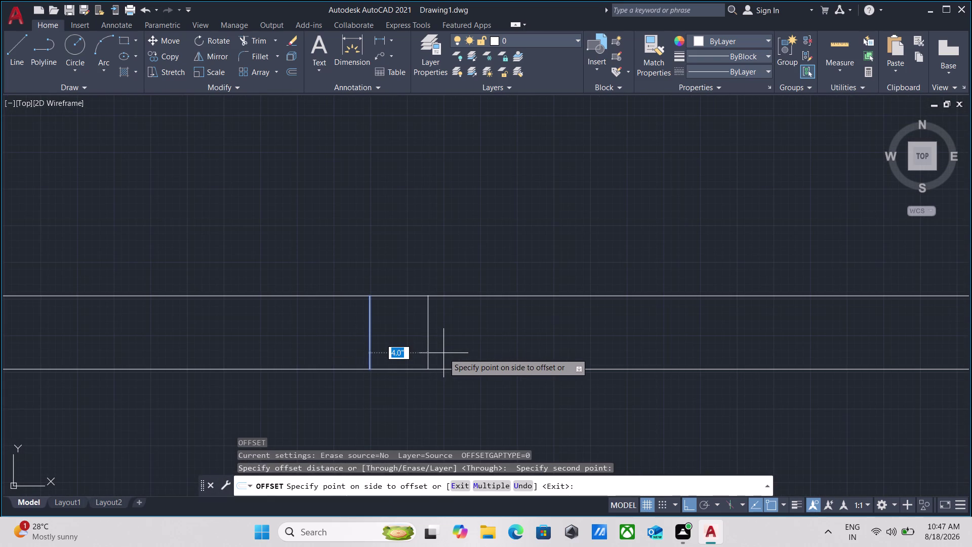
key(1)
key(period)
text(5)
text(')
key(Return)
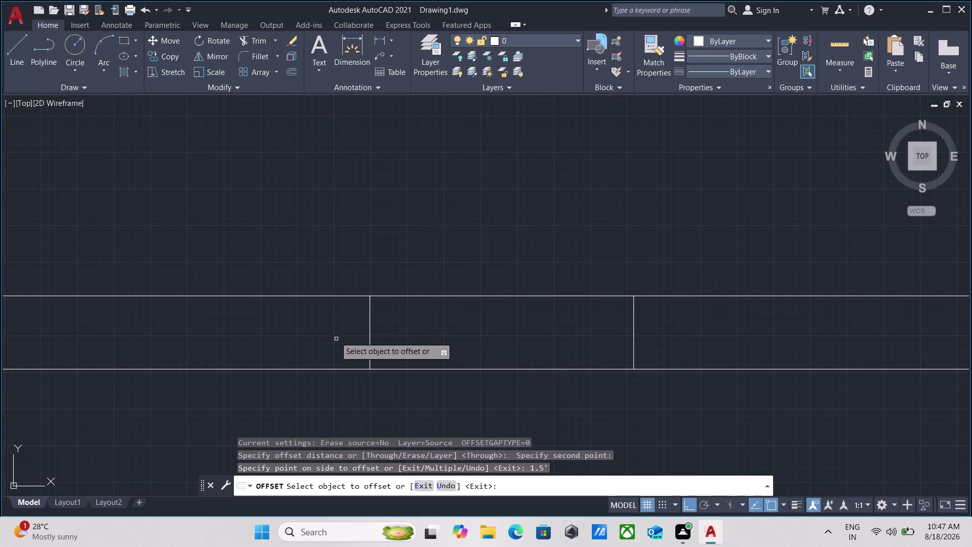
Offset the marker line 1.5' to the left as the other jamb.
click(370, 329)
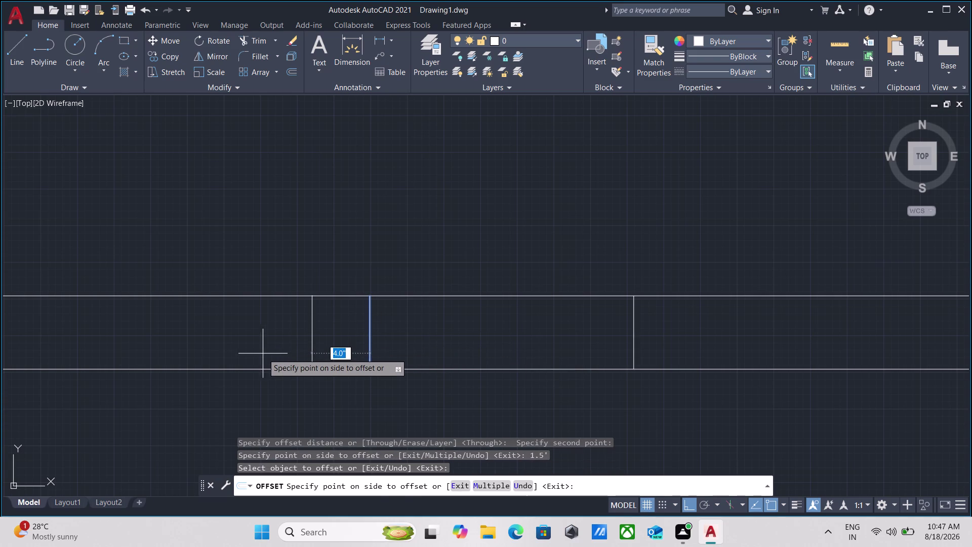
key(1)
key(period)
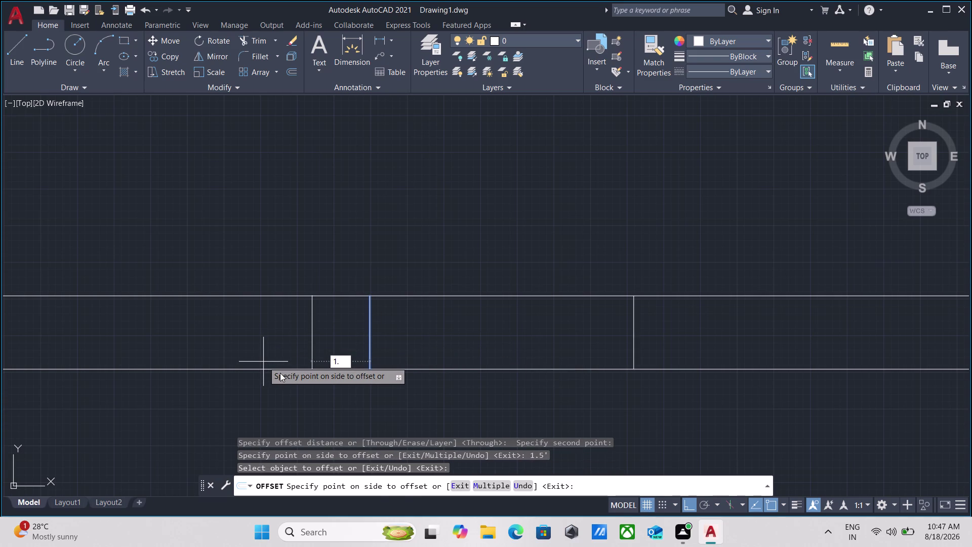
key(5)
key(apostrophe)
key(Return)
scroll(down, 3)
key(Escape)
Fence-trim the wall lines between the jambs, cleaning up leftover pieces.
text(tr)
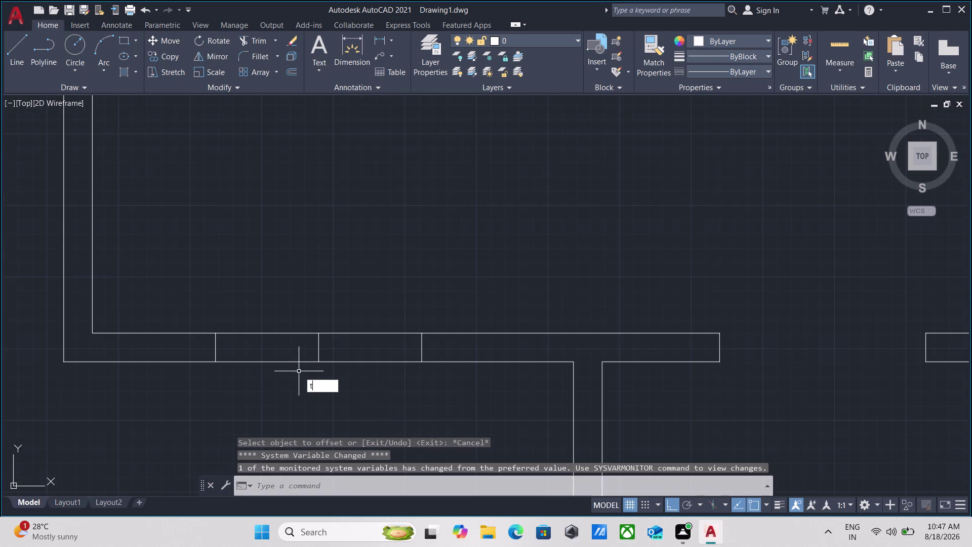
key(Return)
click(300, 376)
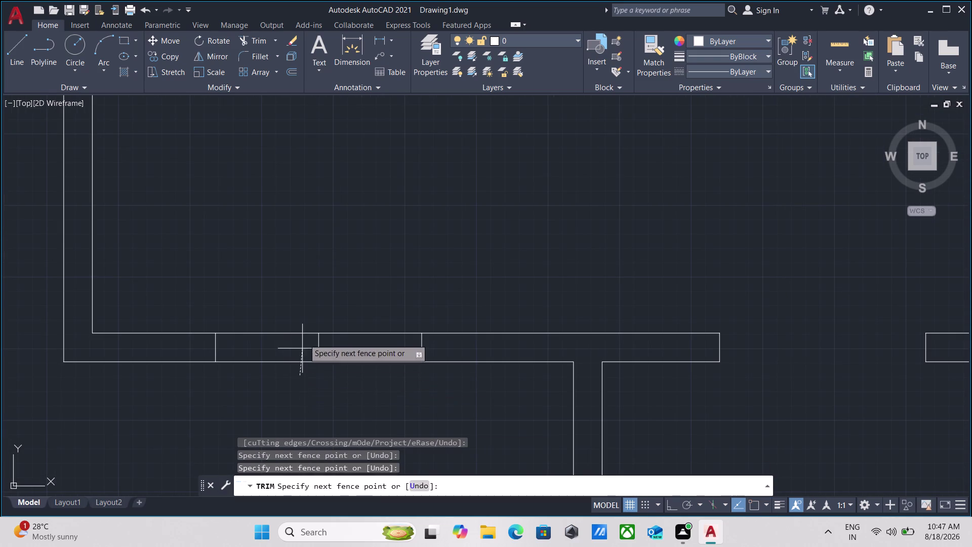
click(291, 285)
click(333, 378)
click(340, 293)
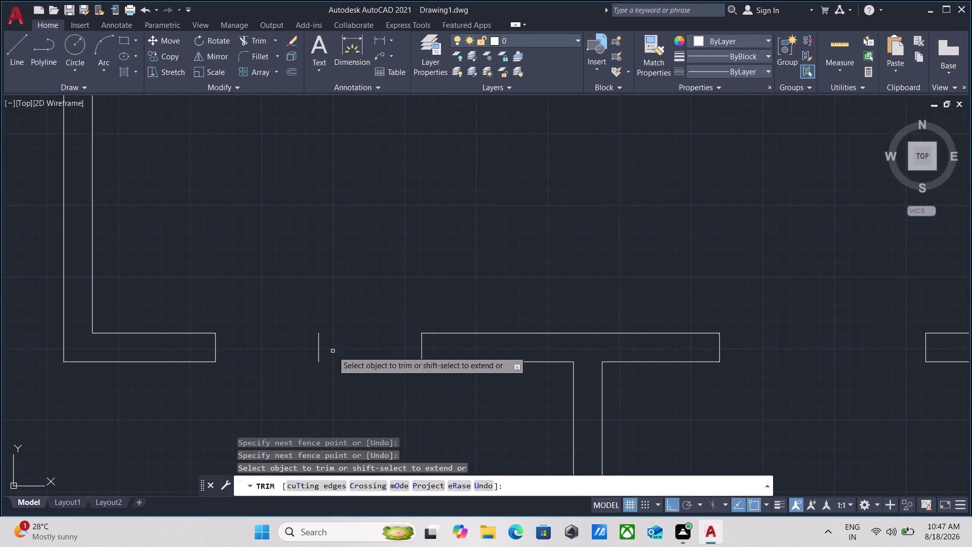
click(333, 351)
click(294, 352)
scroll(down, 3)
key(Escape)
scroll(down, 3)
middle_drag(317, 358, 320, 309)
scroll(up, 3)
scroll(down, 3)
scroll(down, 3)
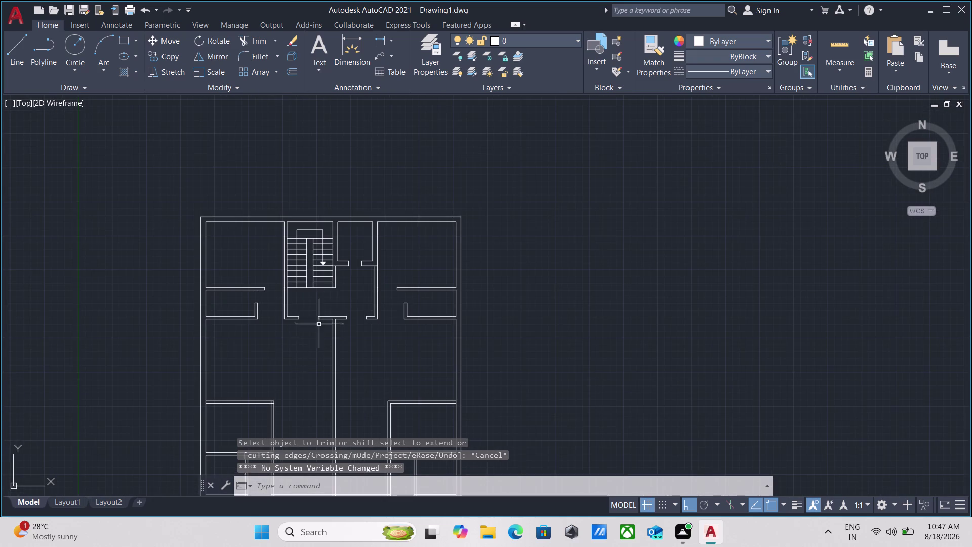
Start TRIM and clean the overlapping wall lines and stub at the first room corner.
scroll(up, 3)
scroll(down, 3)
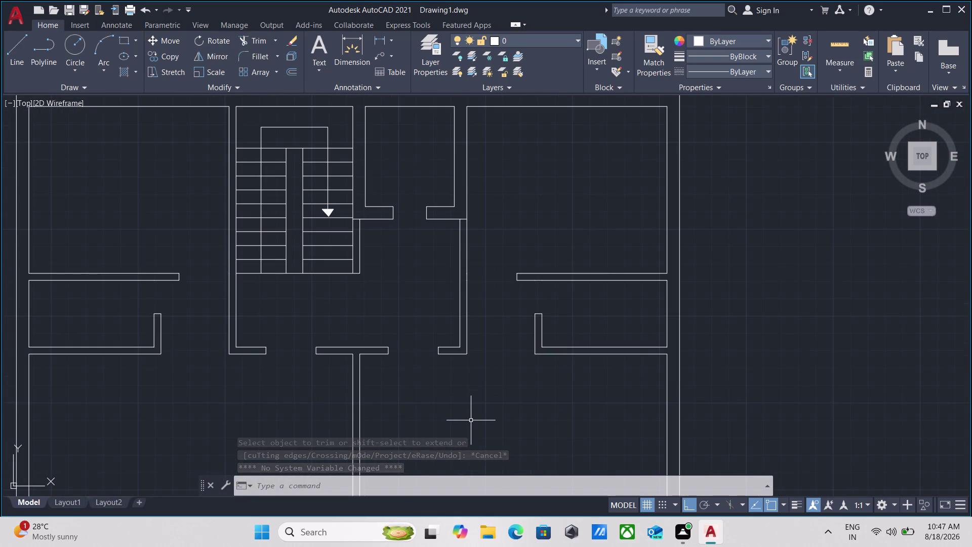
scroll(down, 3)
middle_drag(468, 400, 488, 327)
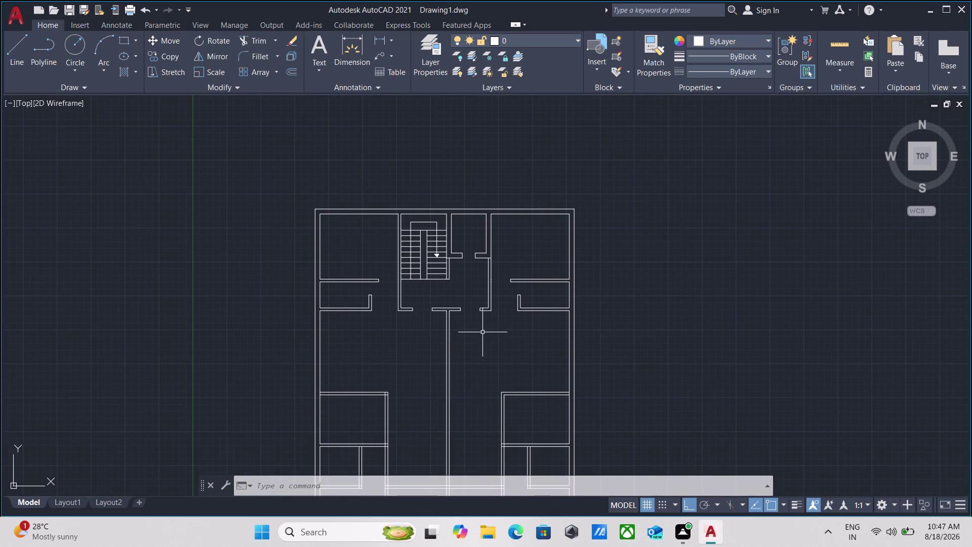
scroll(up, 3)
scroll(up, 3)
middle_drag(405, 361, 352, 253)
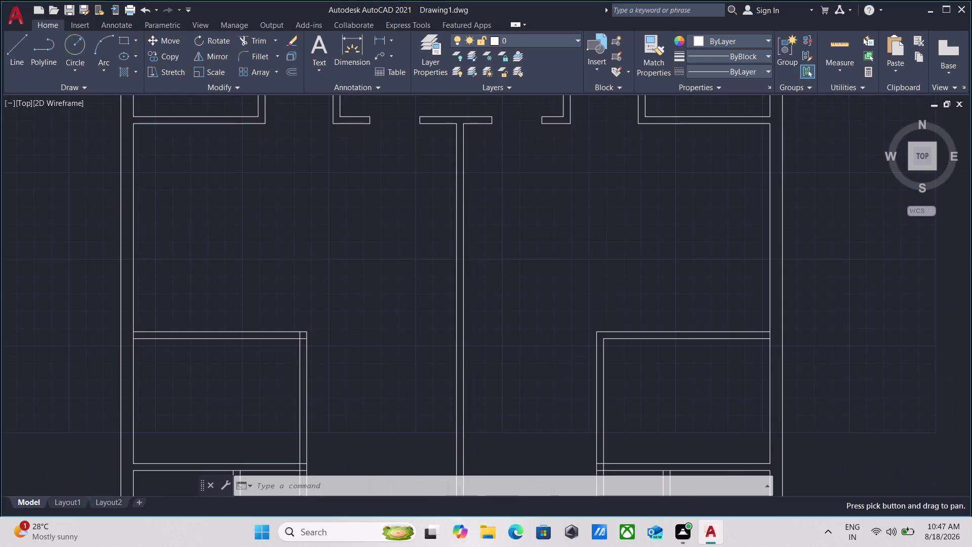
scroll(down, 3)
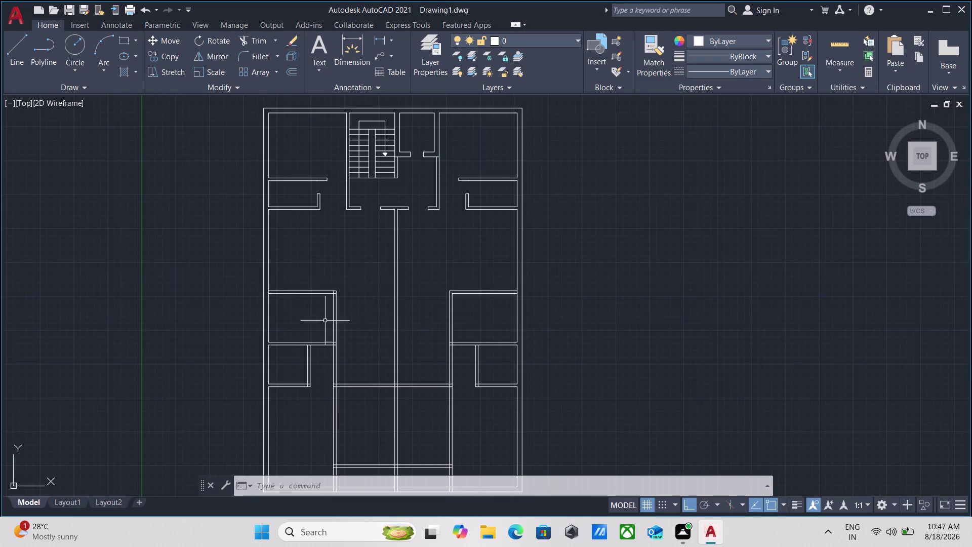
scroll(up, 3)
scroll(up, 3)
middle_drag(334, 277, 306, 347)
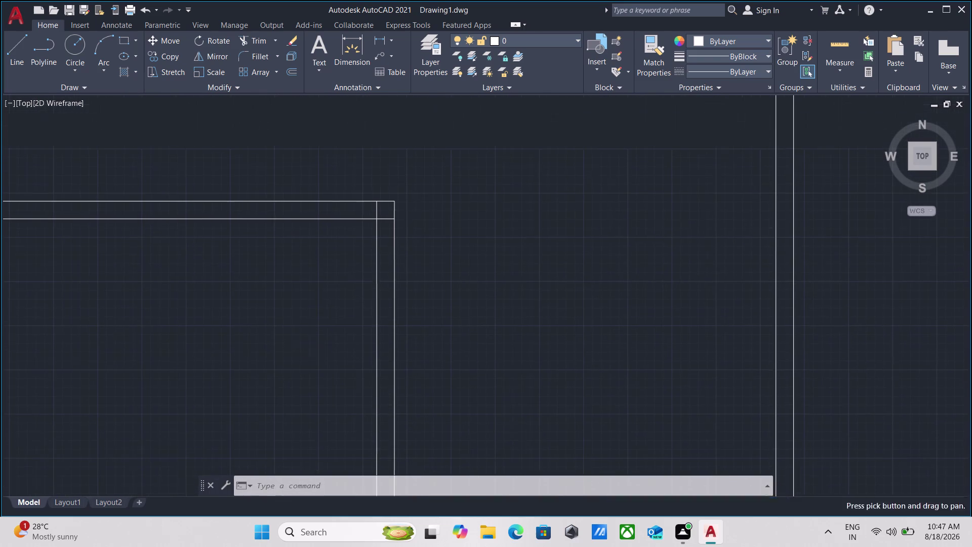
scroll(up, 3)
middle_drag(392, 210, 384, 283)
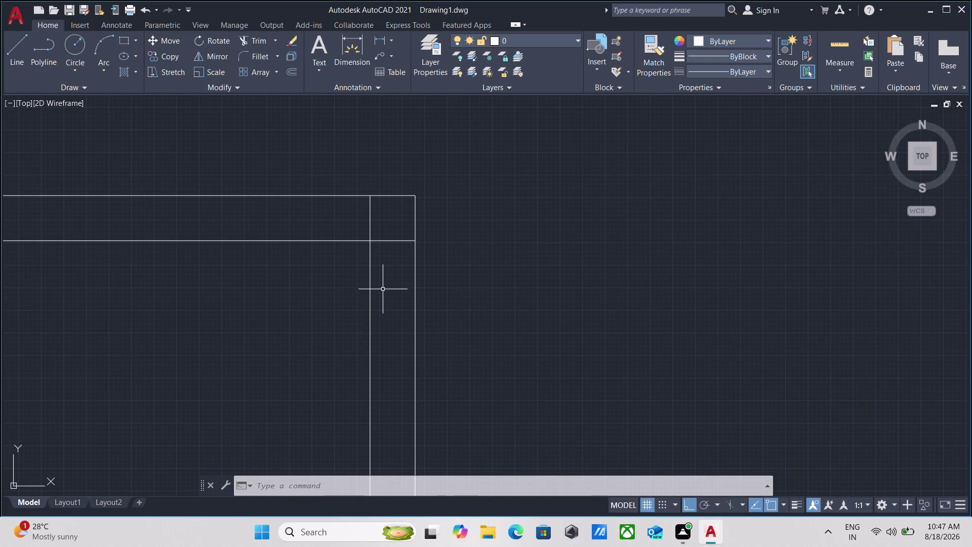
text(tr)
key(Return)
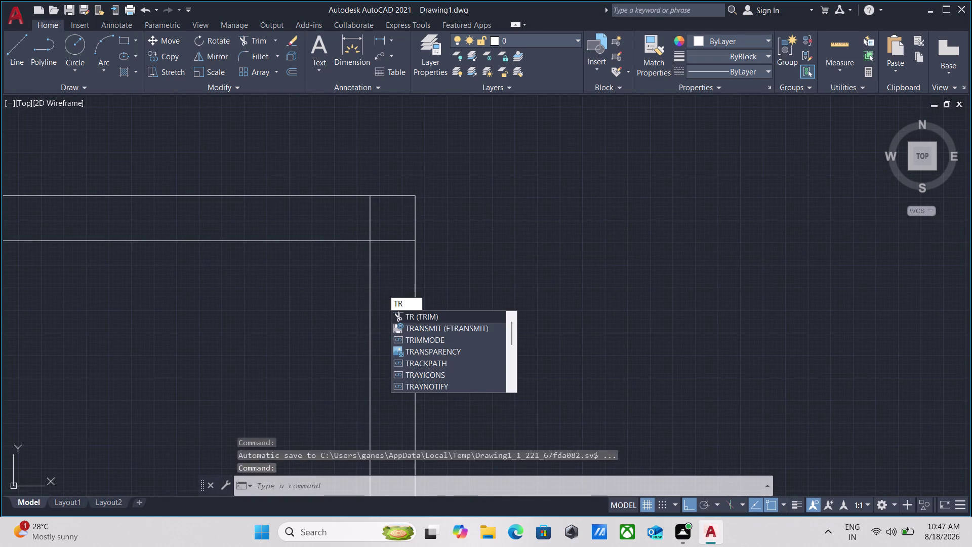
scroll(up, 3)
scroll(down, 3)
middle_drag(367, 250, 350, 354)
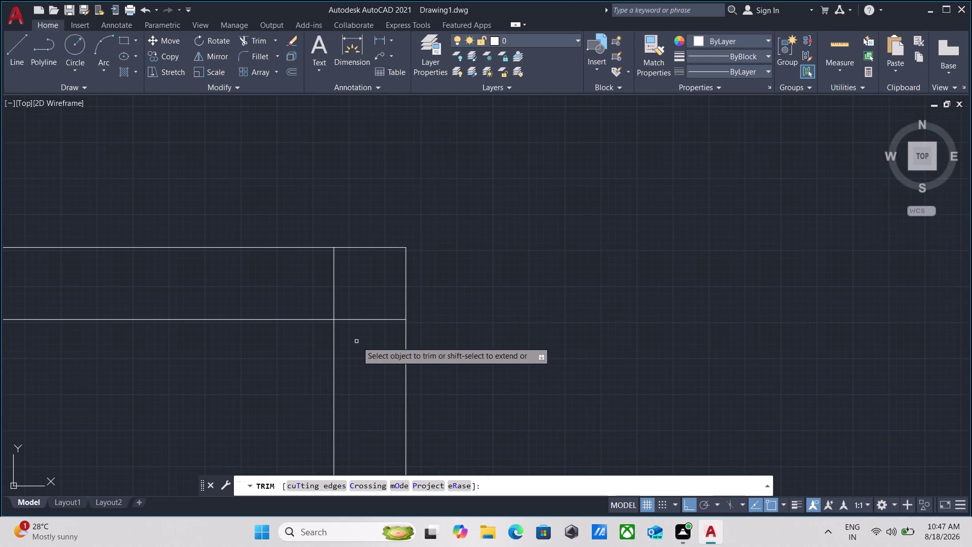
click(358, 342)
click(360, 271)
click(360, 289)
click(281, 278)
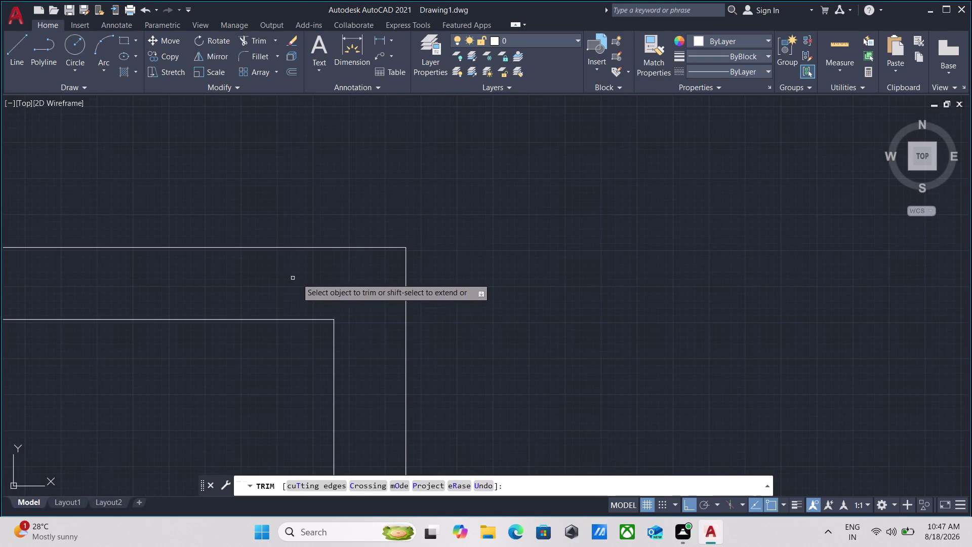
Fence-trim the wall lines at the next wall junction.
scroll(down, 3)
scroll(down, 3)
scroll(down, 3)
middle_drag(404, 361, 400, 362)
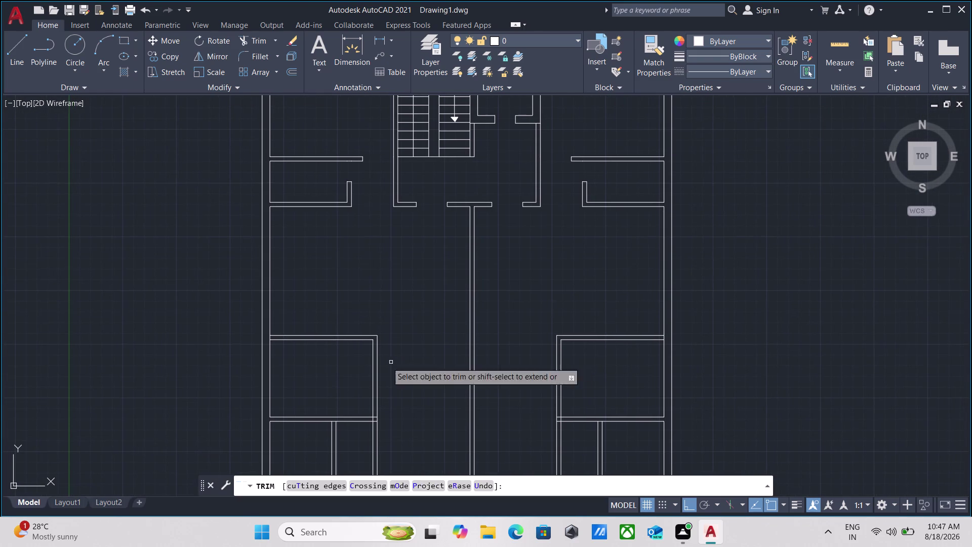
scroll(up, 3)
scroll(up, 3)
scroll(up, 3)
click(268, 286)
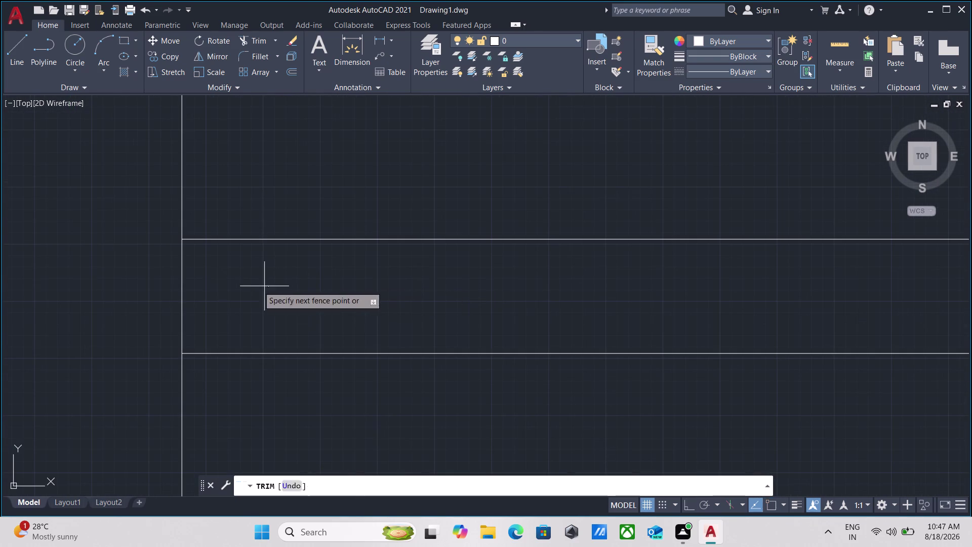
click(126, 276)
Trim the wall lines at the next room corner, fencing across the wall.
scroll(down, 3)
scroll(down, 3)
middle_drag(325, 382, 199, 349)
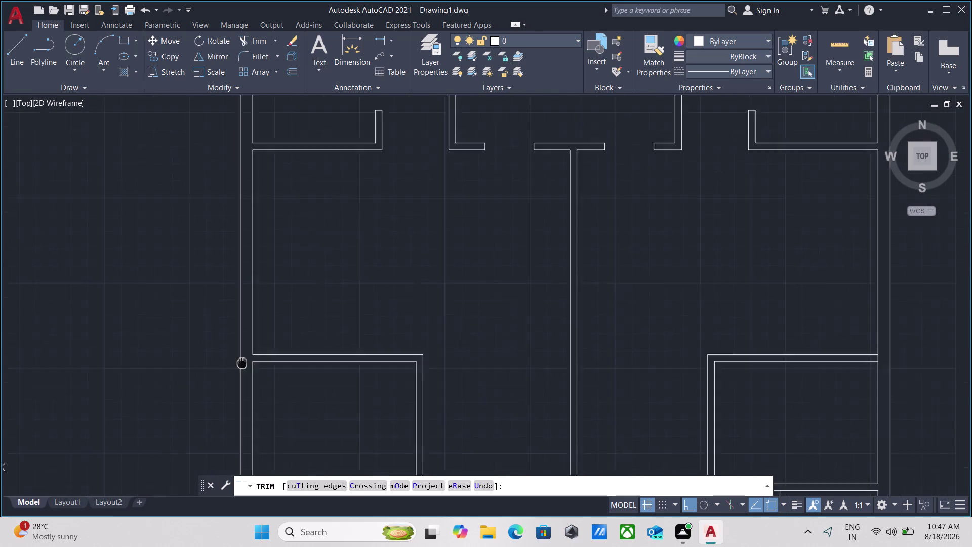
middle_drag(199, 350, 51, 318)
scroll(down, 3)
scroll(up, 3)
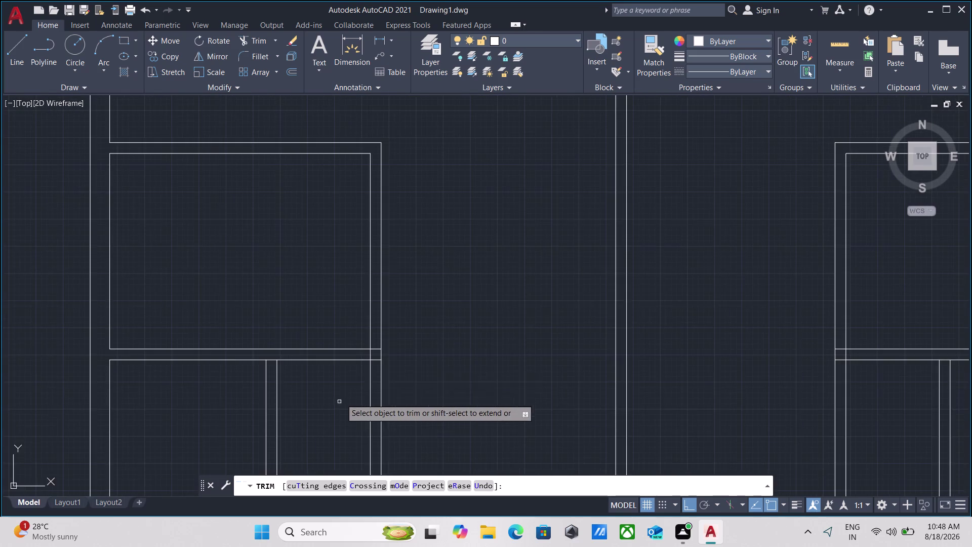
scroll(up, 3)
scroll(up, 3)
click(458, 292)
click(457, 367)
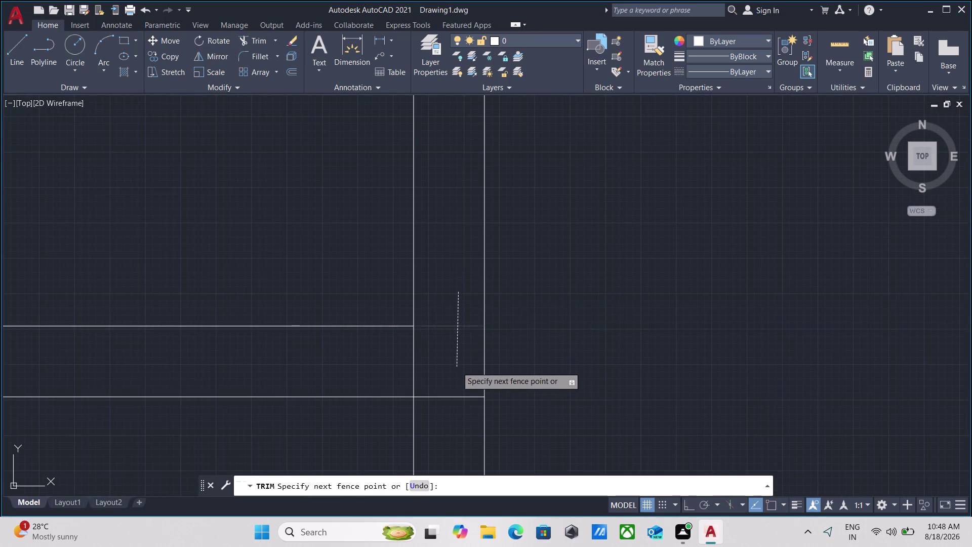
click(425, 366)
click(323, 351)
Remove the overlapping and short wall segments at the following corner.
scroll(down, 3)
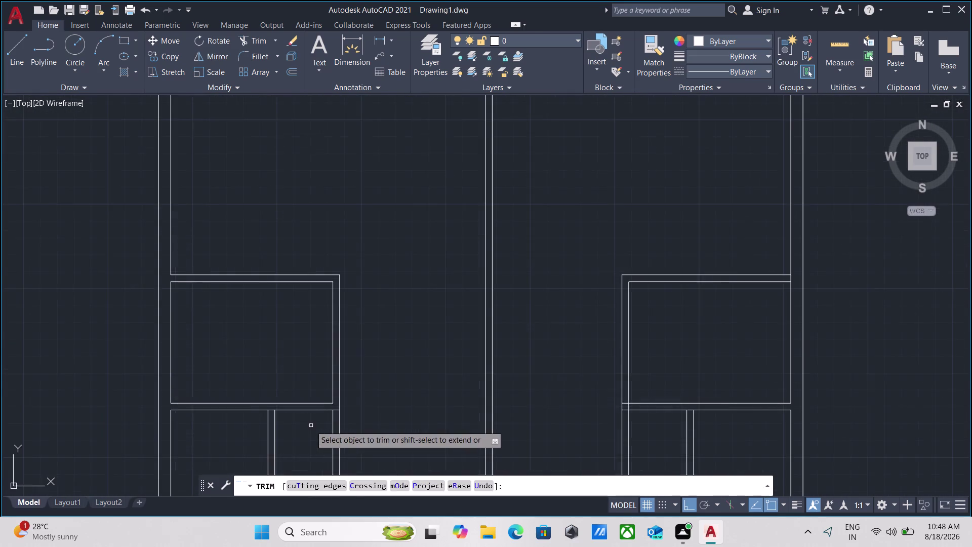
middle_drag(310, 425, 418, 351)
scroll(up, 3)
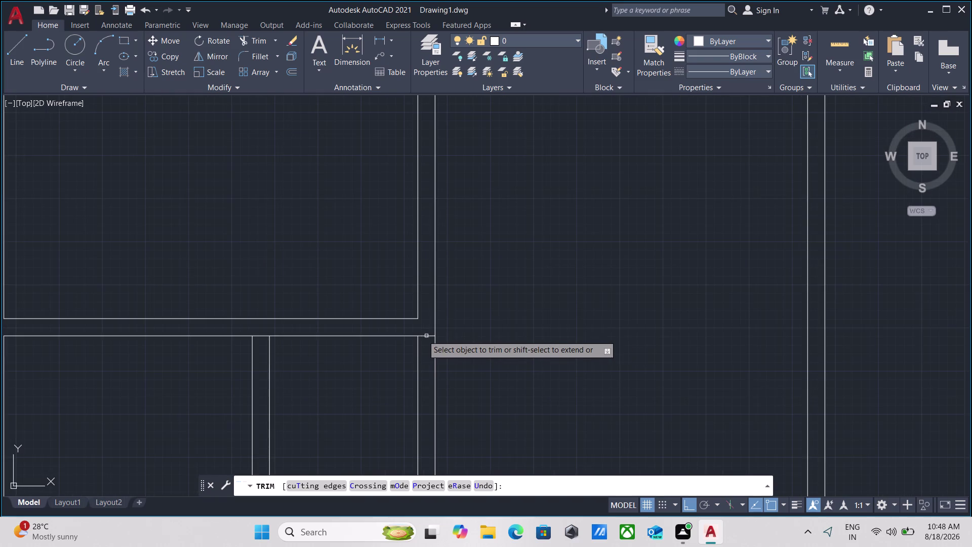
click(423, 326)
click(426, 348)
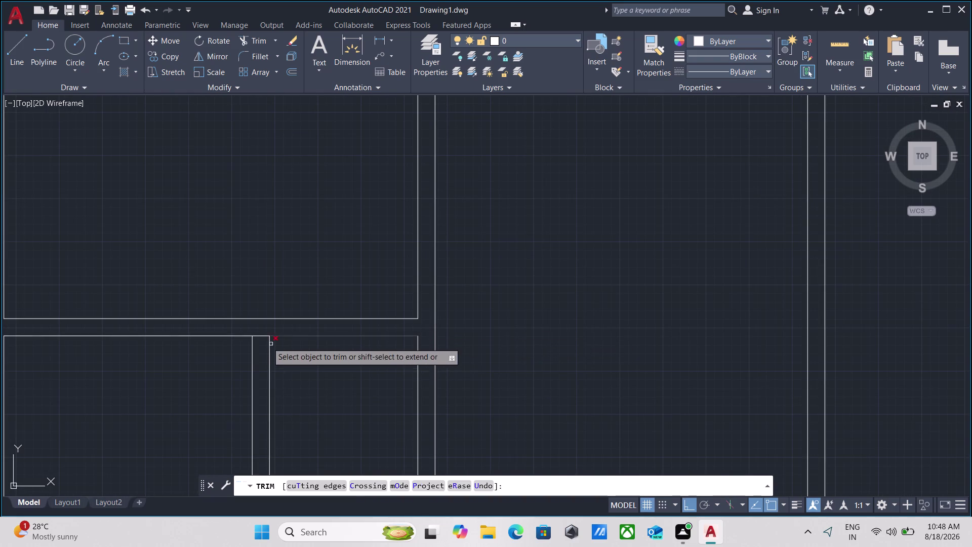
click(258, 329)
click(259, 353)
Fence-trim the crossed wall lines at another junction and remove a leftover line.
scroll(down, 3)
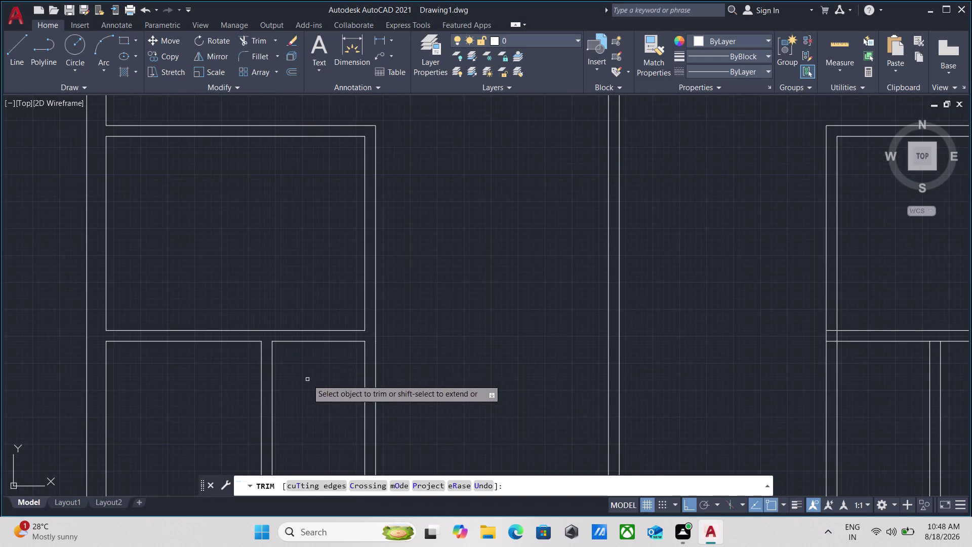
middle_drag(307, 380, 297, 277)
scroll(up, 3)
click(251, 383)
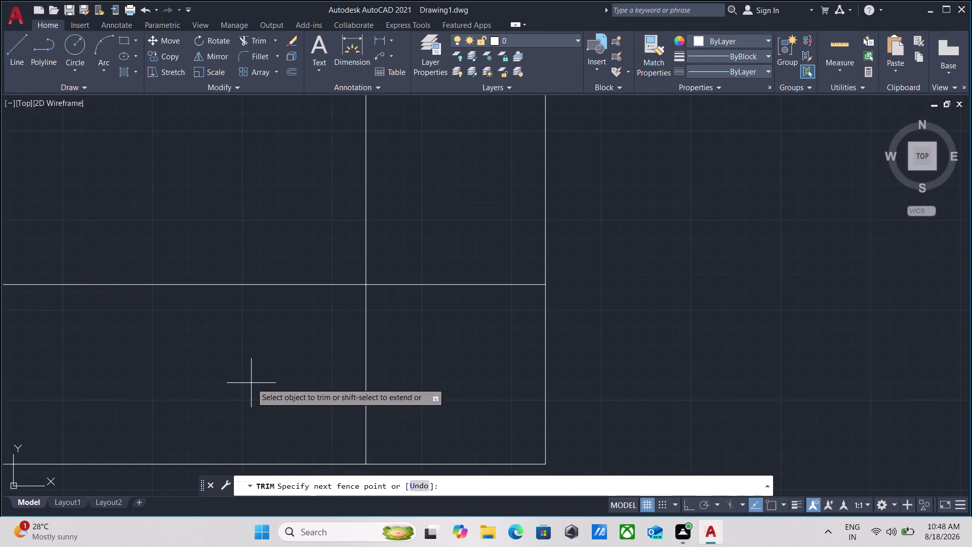
triple_click(451, 380)
click(429, 233)
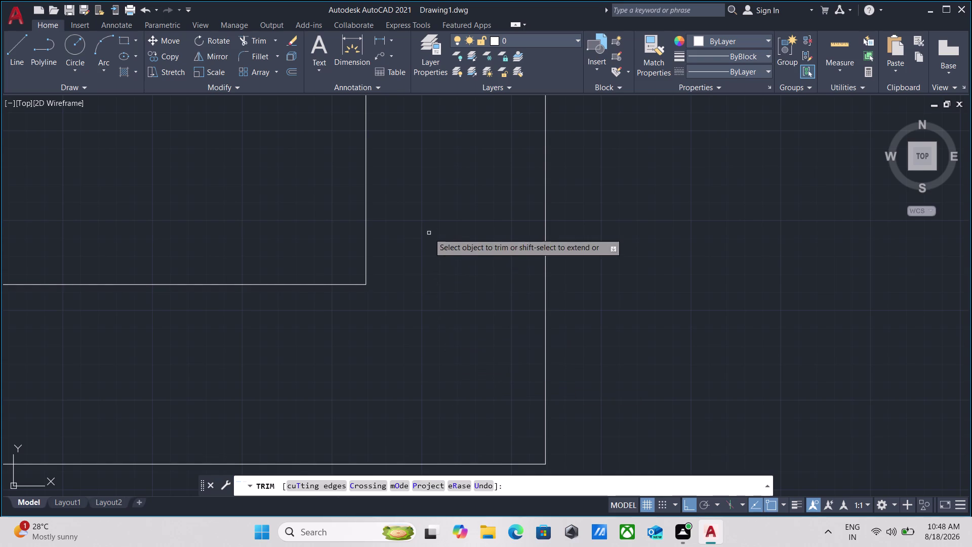
Trim the wall lines at the next corner and between two adjoining rooms.
scroll(down, 3)
scroll(down, 3)
scroll(down, 3)
scroll(down, 3)
middle_drag(513, 240, 379, 284)
scroll(up, 3)
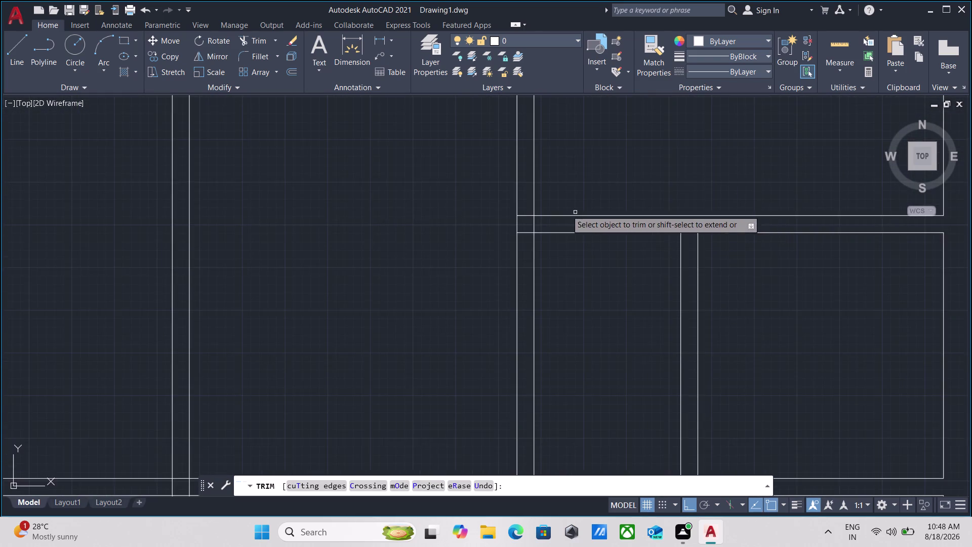
scroll(up, 3)
click(336, 208)
click(326, 398)
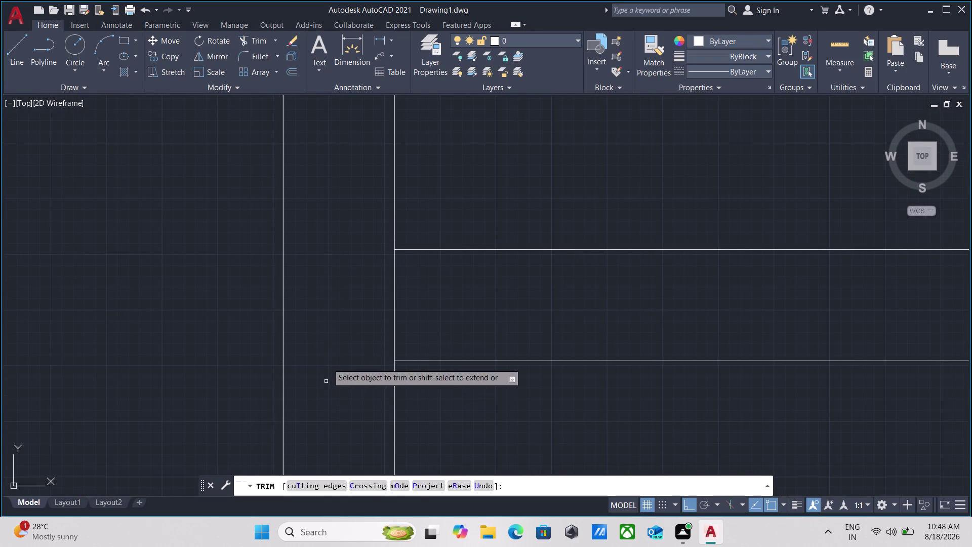
click(330, 309)
click(527, 304)
scroll(down, 3)
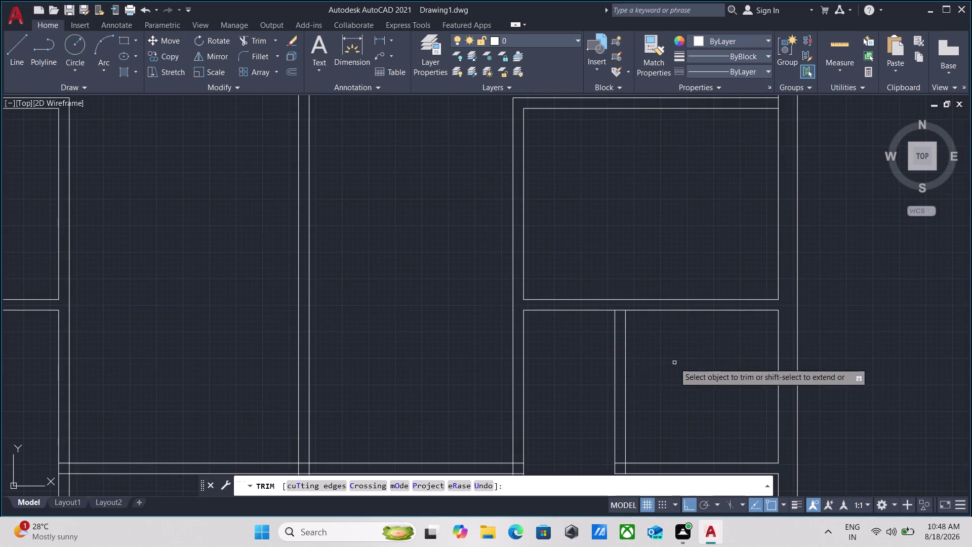
scroll(up, 3)
click(610, 246)
click(610, 351)
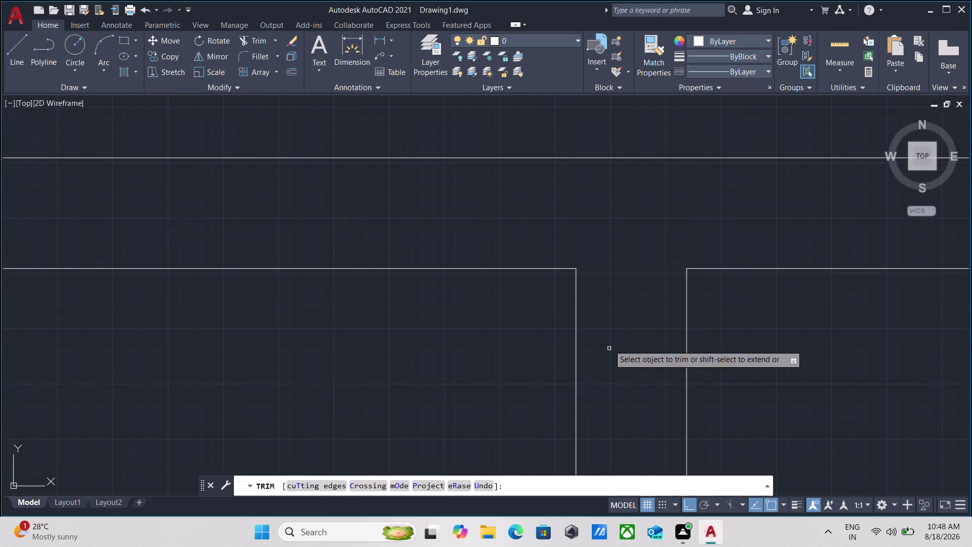
Trim the corner wall lines and fence across the adjoining wall.
scroll(down, 3)
scroll(down, 3)
middle_drag(664, 367, 578, 223)
scroll(up, 3)
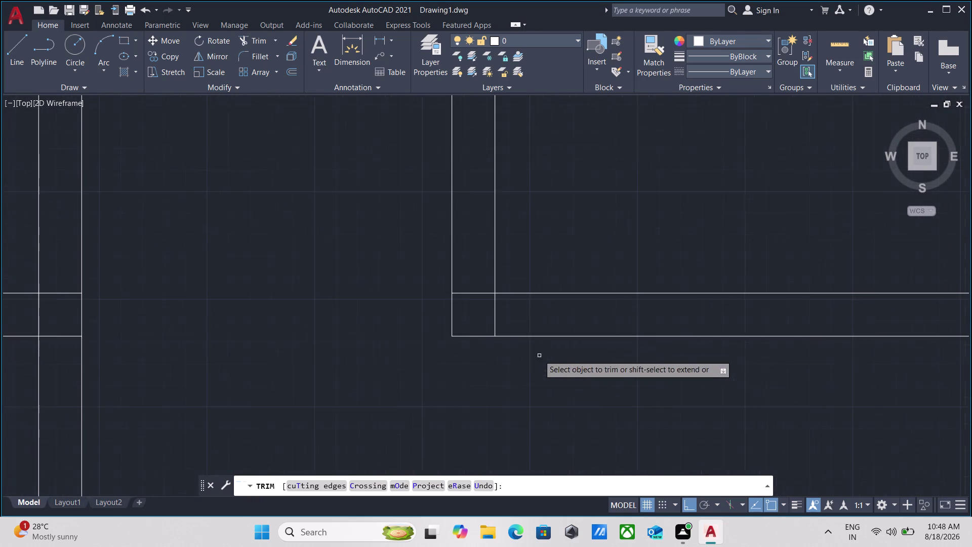
click(477, 261)
click(474, 325)
click(471, 311)
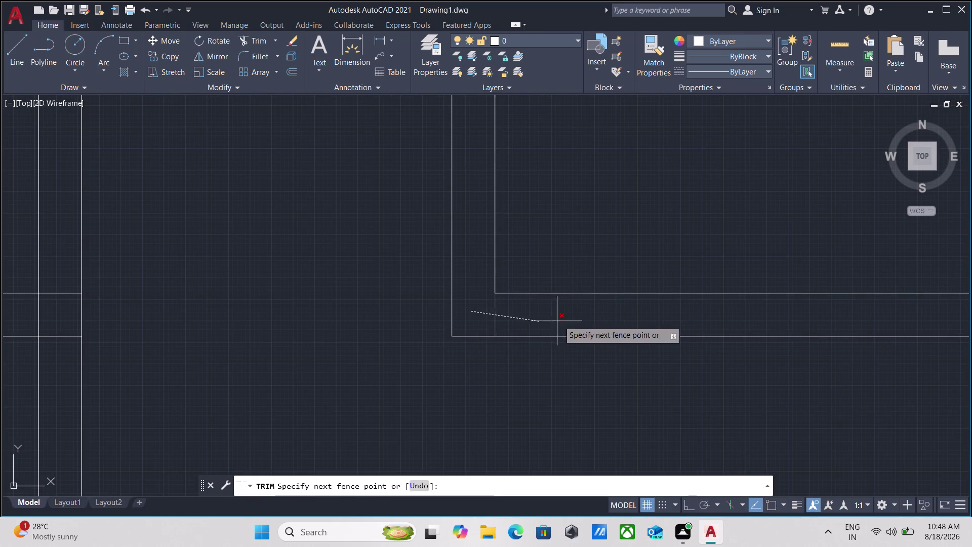
click(559, 320)
Cut both wall lines of the next opening and clear the junction segments.
scroll(down, 3)
scroll(down, 3)
middle_drag(531, 388, 578, 349)
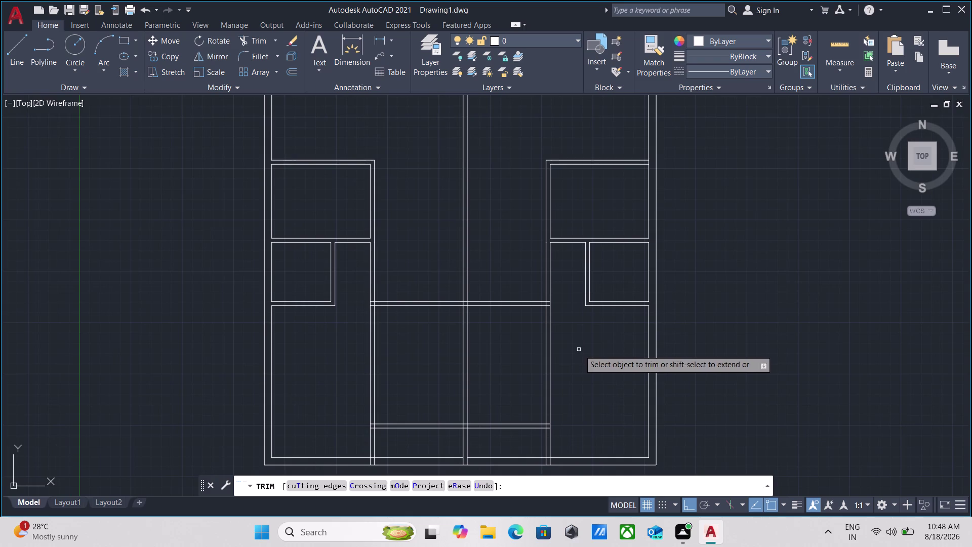
middle_drag(581, 351, 606, 370)
scroll(up, 3)
scroll(up, 3)
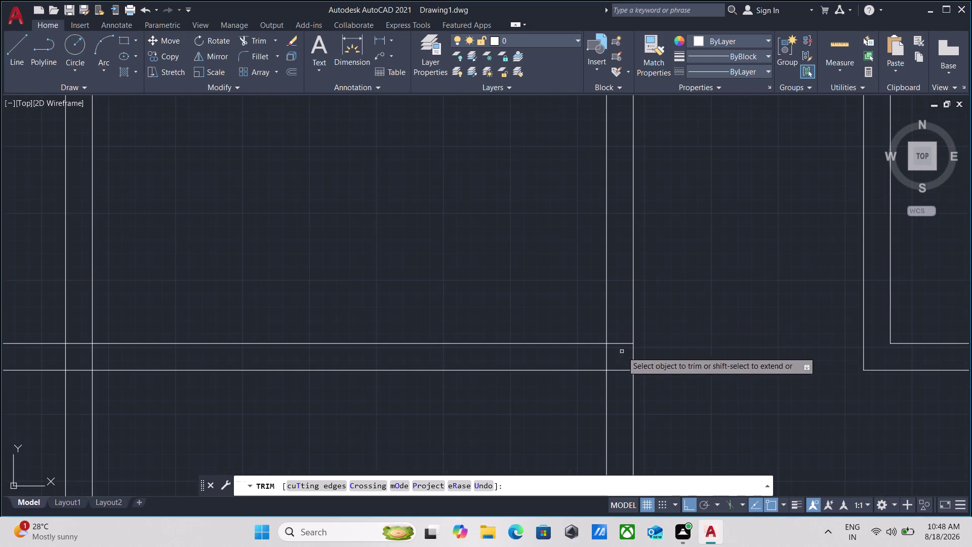
click(624, 324)
click(622, 395)
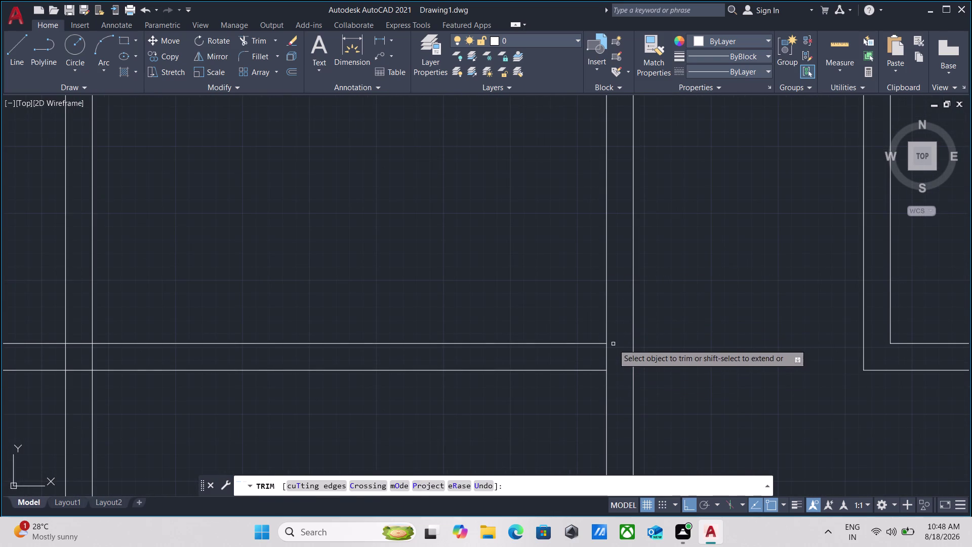
click(614, 349)
click(566, 355)
Cut the vertical wall line and clean both sides of the next junction.
scroll(down, 3)
scroll(up, 3)
middle_drag(285, 375, 461, 368)
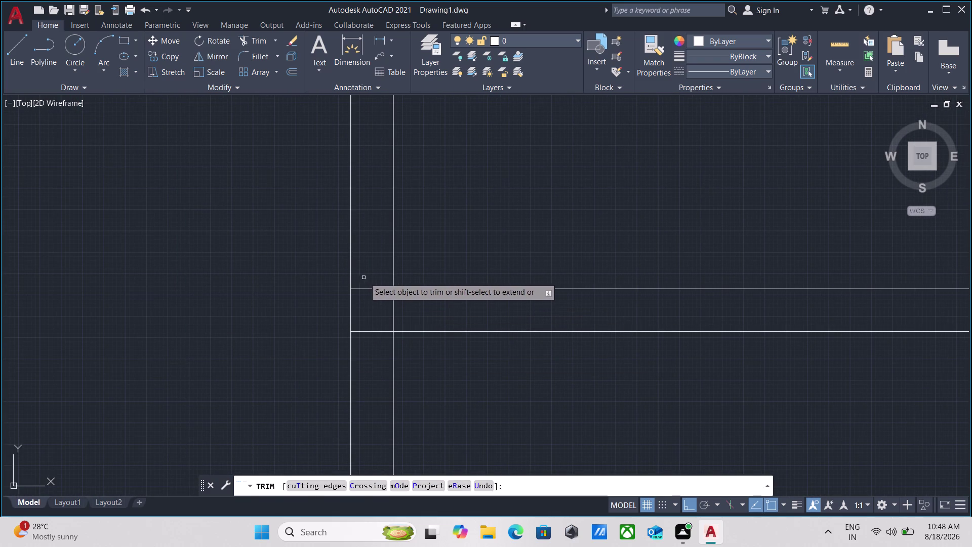
click(370, 276)
click(376, 361)
click(374, 307)
click(453, 310)
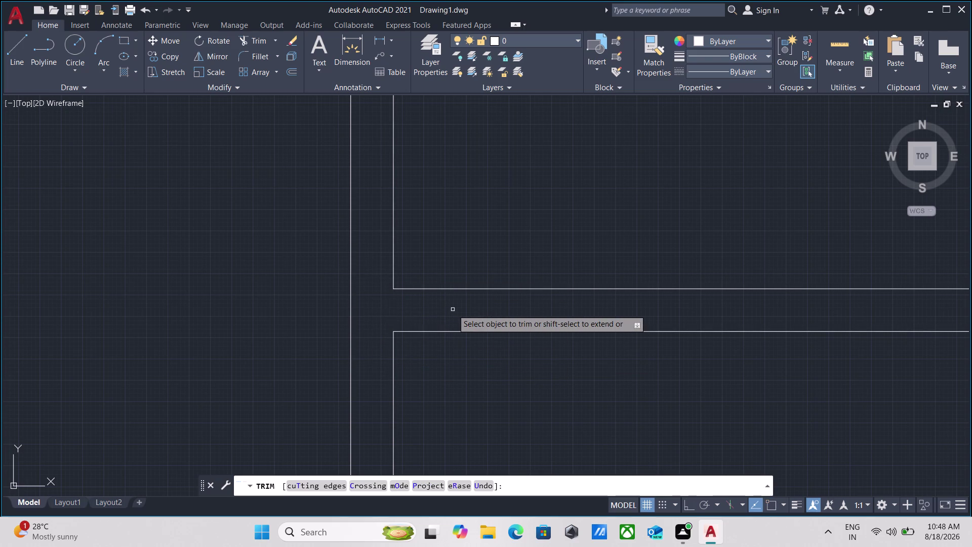
Fence-trim the wall segments crossing the next opening.
scroll(down, 3)
scroll(down, 3)
scroll(up, 3)
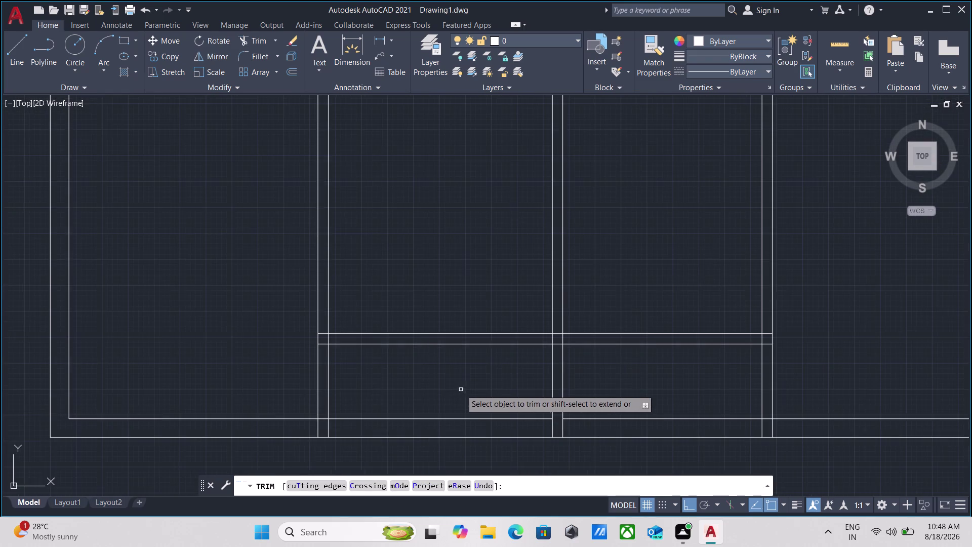
scroll(down, 3)
middle_drag(408, 379, 408, 385)
scroll(up, 3)
middle_drag(414, 375, 408, 313)
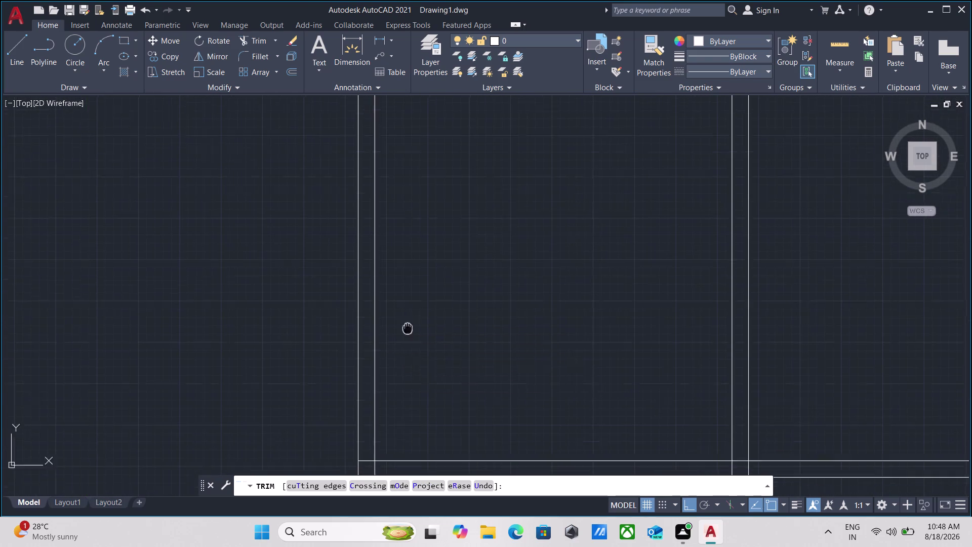
middle_drag(407, 314, 420, 185)
scroll(up, 3)
click(385, 258)
click(406, 429)
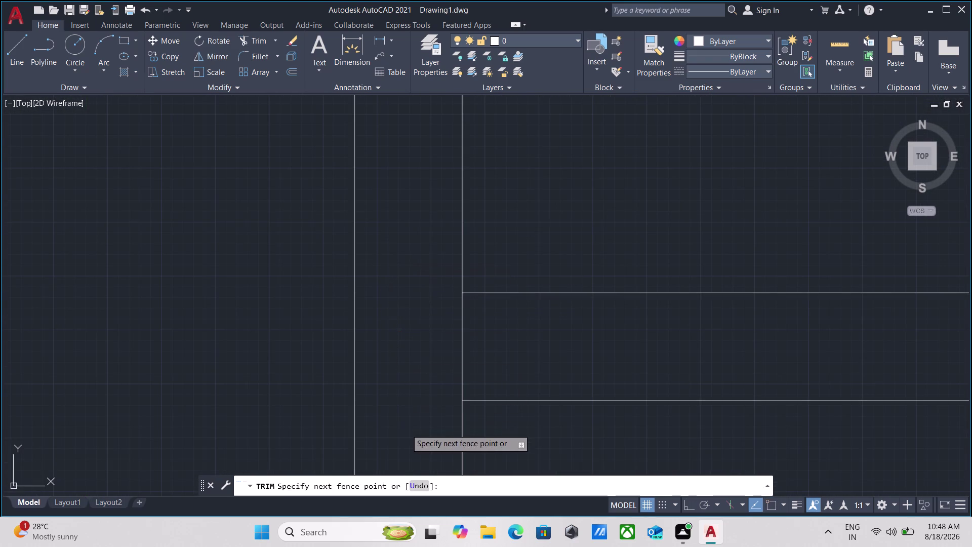
click(391, 343)
click(531, 346)
Open the wall where the corridor meets it, removing the leftover segments.
scroll(down, 3)
scroll(down, 3)
middle_drag(582, 374, 415, 371)
scroll(up, 3)
scroll(up, 3)
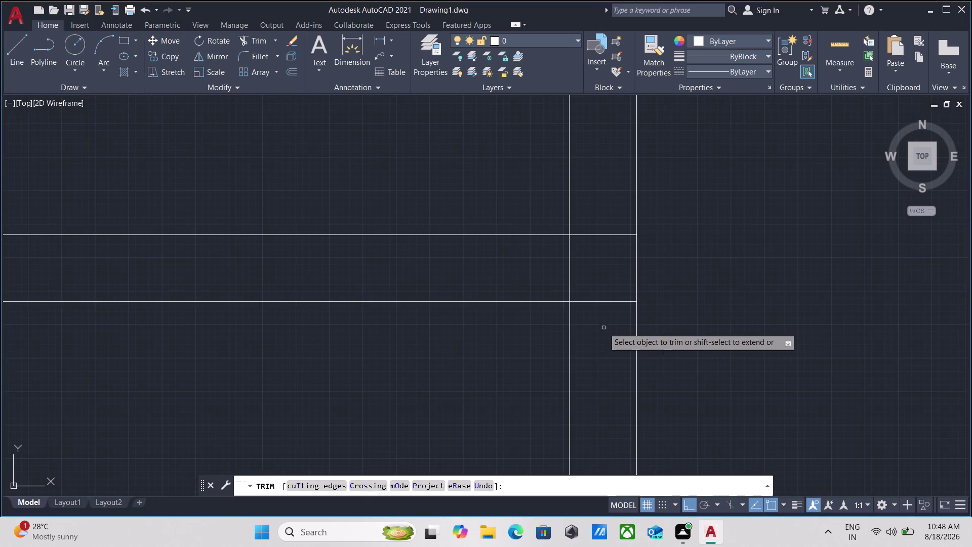
click(603, 327)
click(602, 198)
click(601, 246)
click(521, 273)
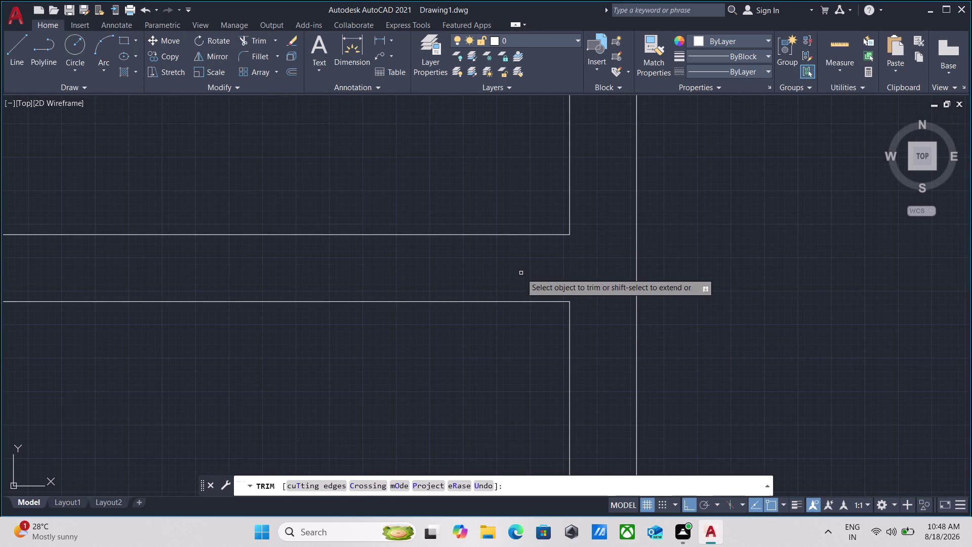
Remove a wall line and fence-trim the segments at the following opening.
scroll(down, 3)
scroll(down, 3)
middle_drag(325, 317, 460, 348)
scroll(up, 3)
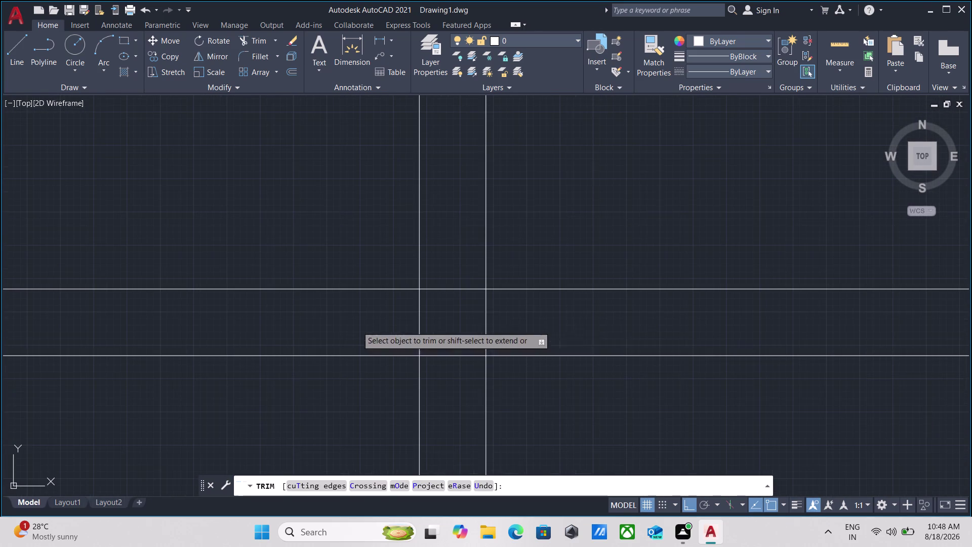
click(508, 318)
click(287, 309)
click(442, 376)
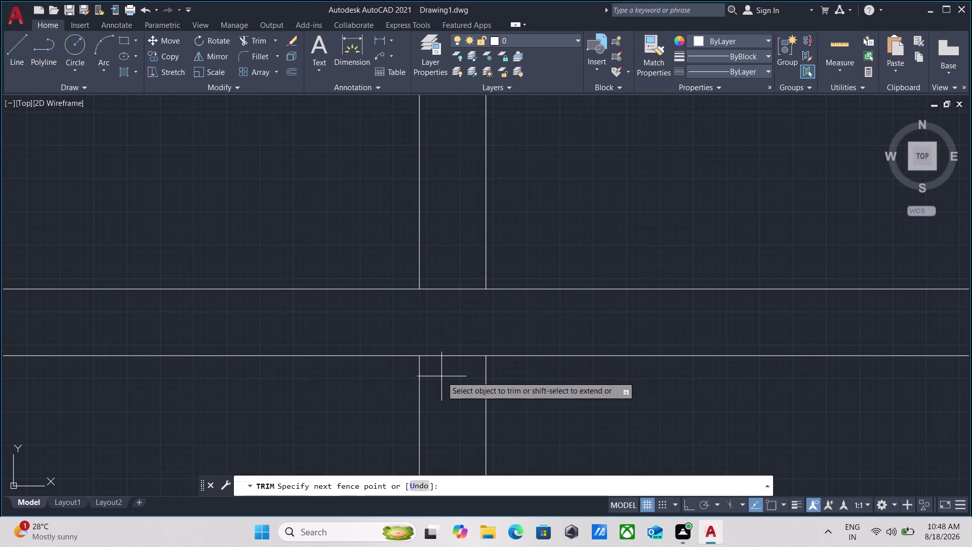
click(448, 230)
Fence and sweep away the remaining wall segments at another opening.
scroll(down, 3)
scroll(down, 3)
middle_drag(558, 176, 540, 394)
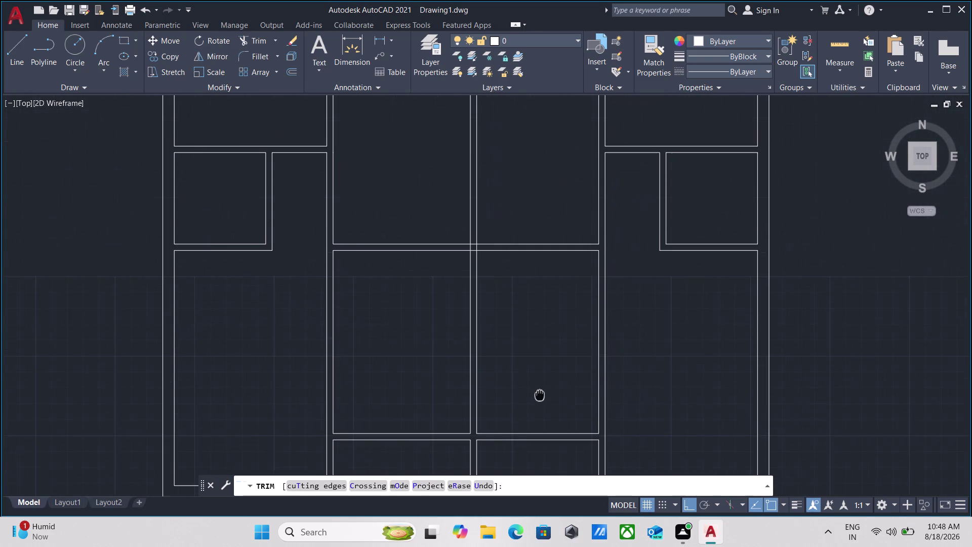
scroll(up, 3)
click(480, 325)
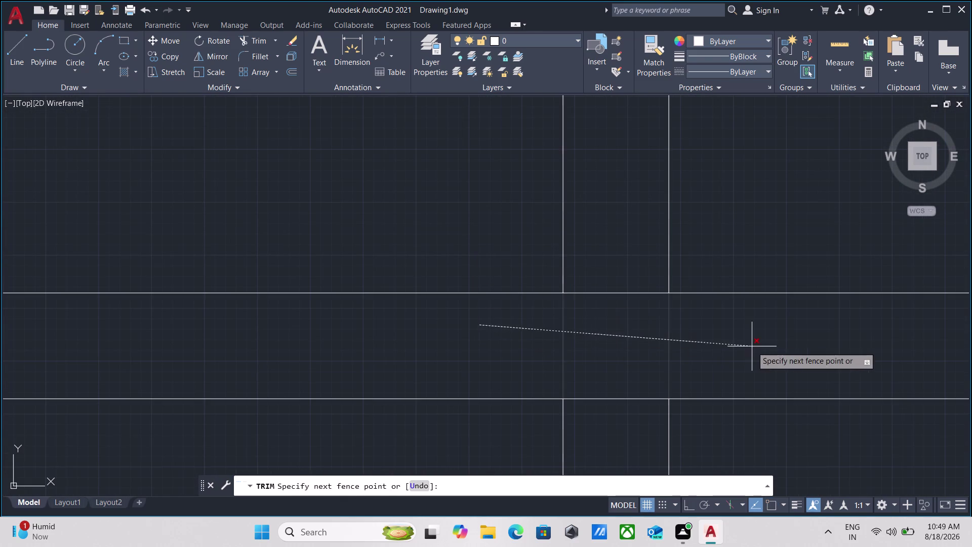
click(752, 346)
drag(607, 424, 608, 416)
click(603, 216)
Review the trimmed corridor openings and end trimming.
scroll(down, 3)
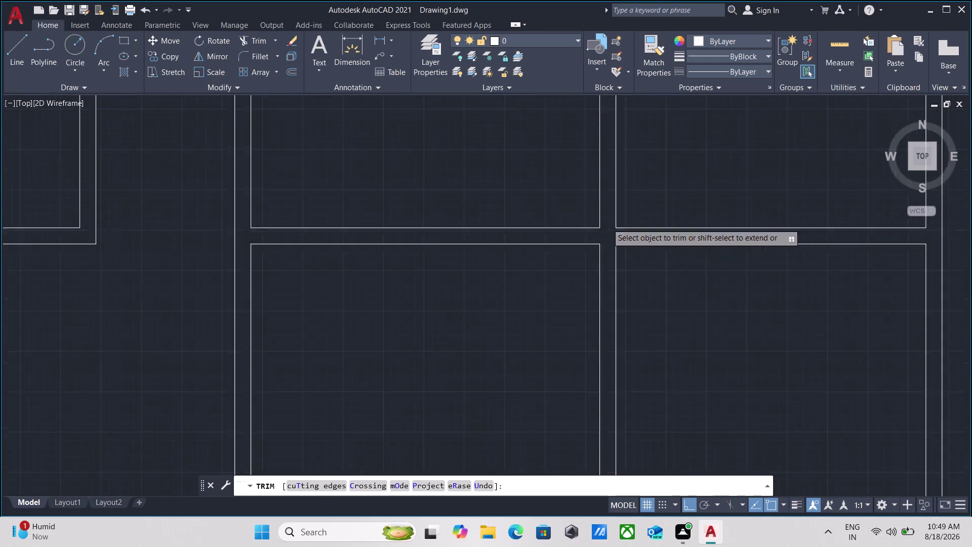
scroll(down, 3)
middle_drag(657, 312, 560, 353)
middle_drag(557, 353, 545, 392)
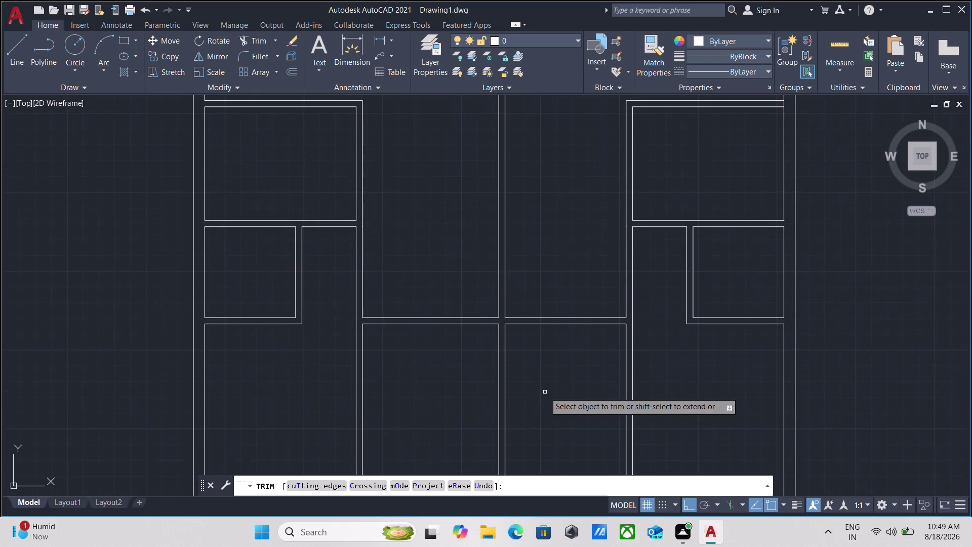
scroll(down, 3)
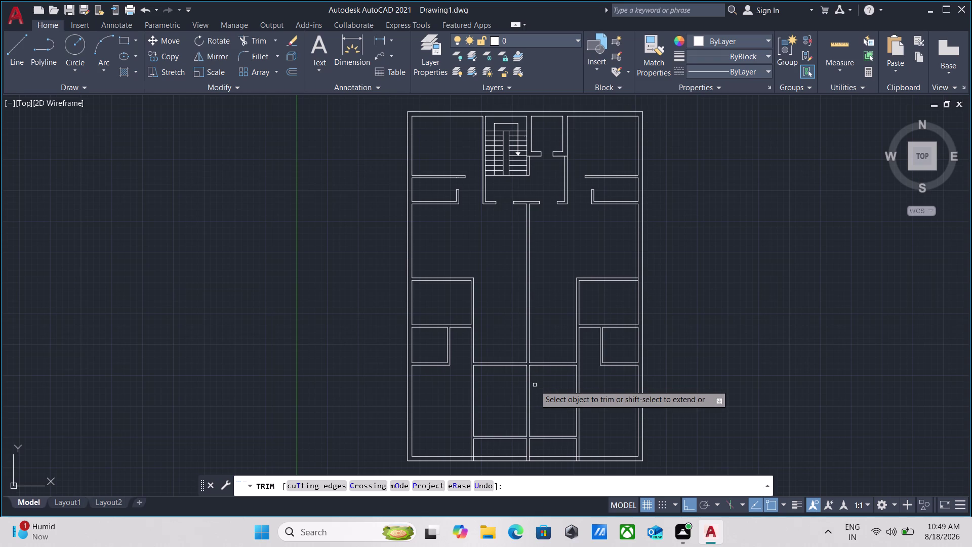
scroll(up, 3)
scroll(down, 3)
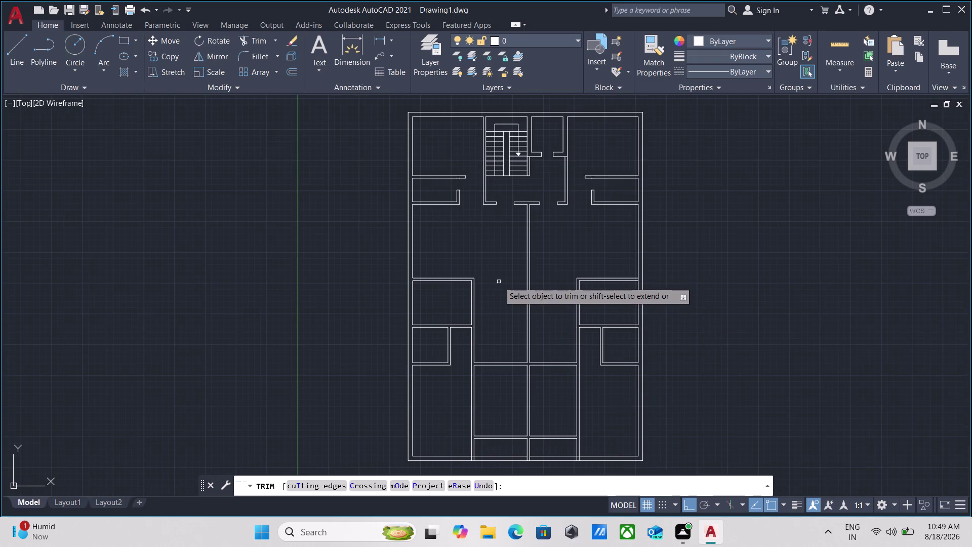
scroll(up, 3)
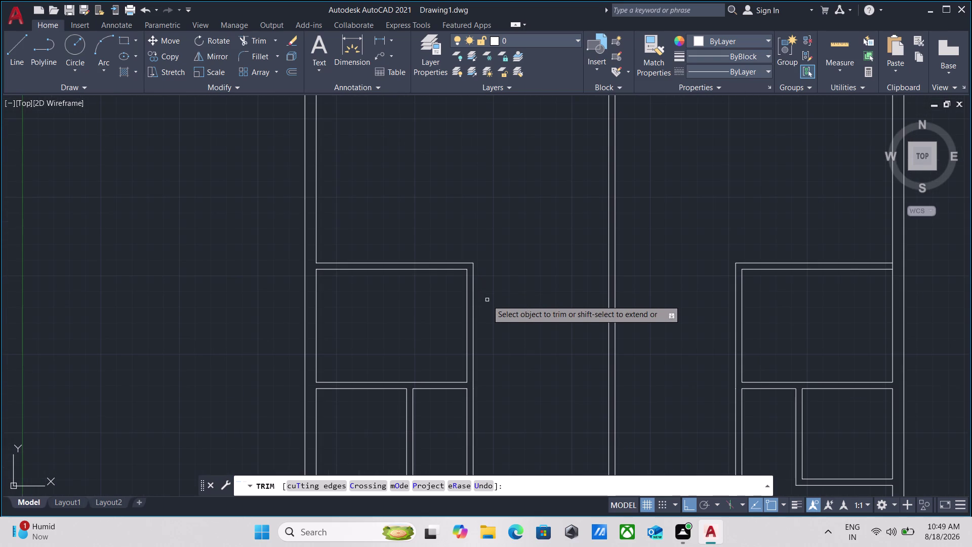
scroll(up, 3)
key(Escape)
middle_drag(486, 301, 494, 331)
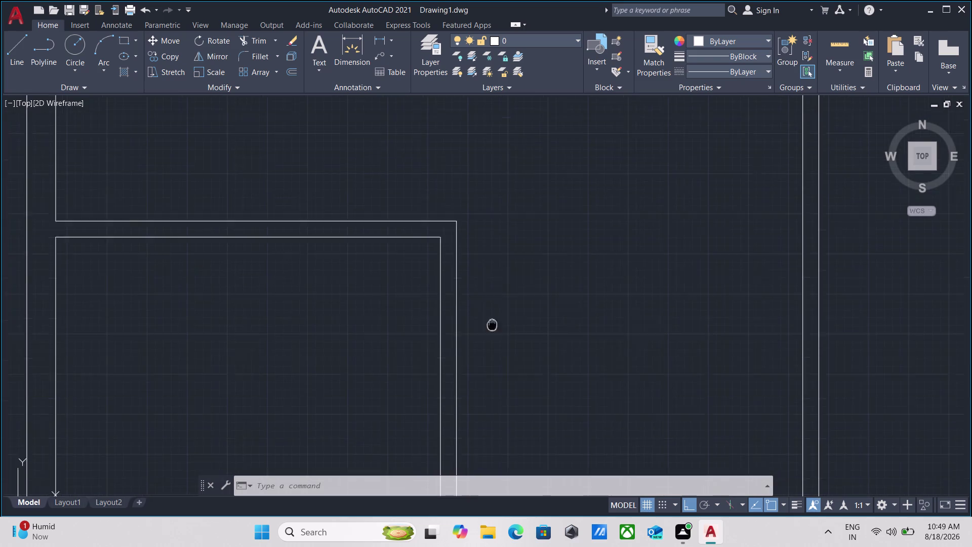
Draw a short line across the side wall at the inner top corner of the room.
middle_drag(494, 330, 500, 383)
scroll(up, 3)
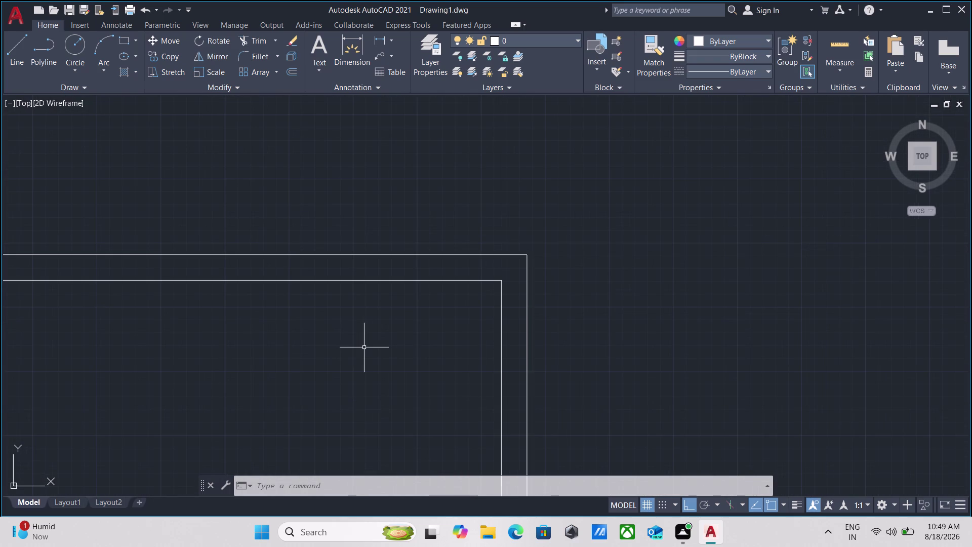
key(l)
key(Return)
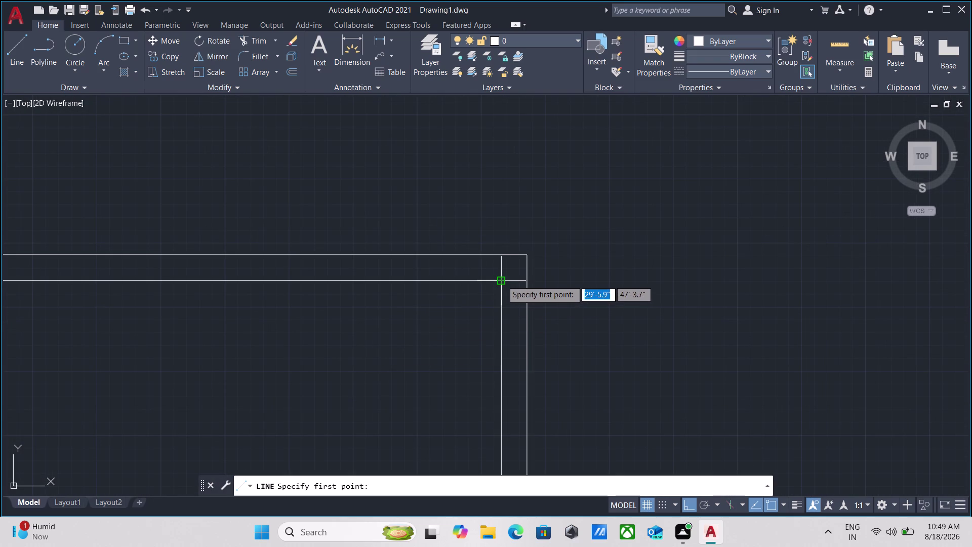
click(501, 280)
click(529, 280)
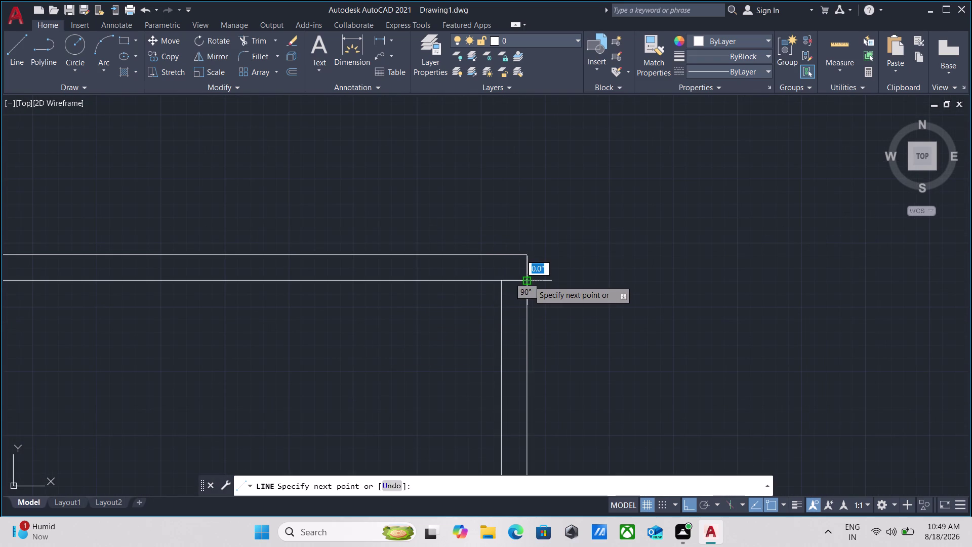
key(Escape)
scroll(up, 3)
drag(518, 283, 515, 269)
click(500, 231)
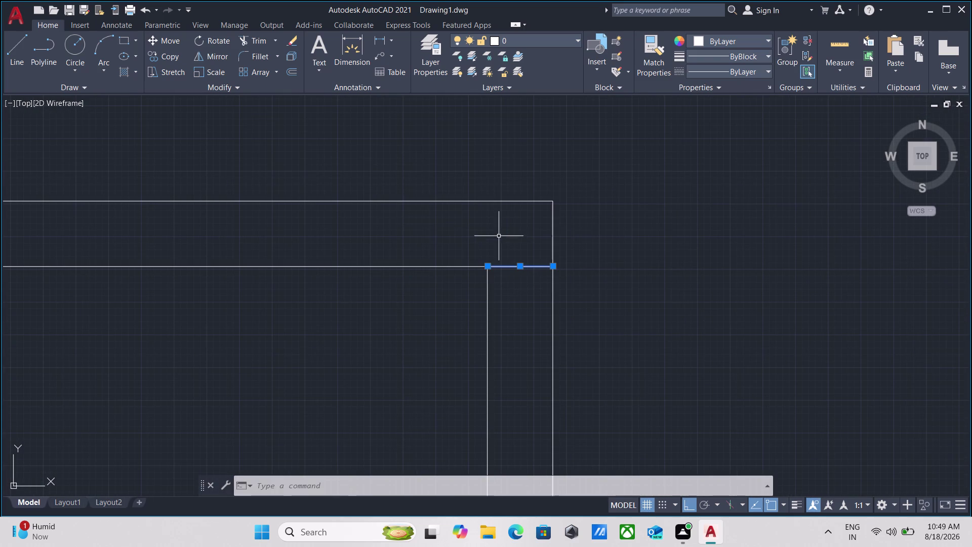
Offset that line 3' along the wall to mark the opening width.
key(o)
key(Return)
click(517, 267)
click(507, 331)
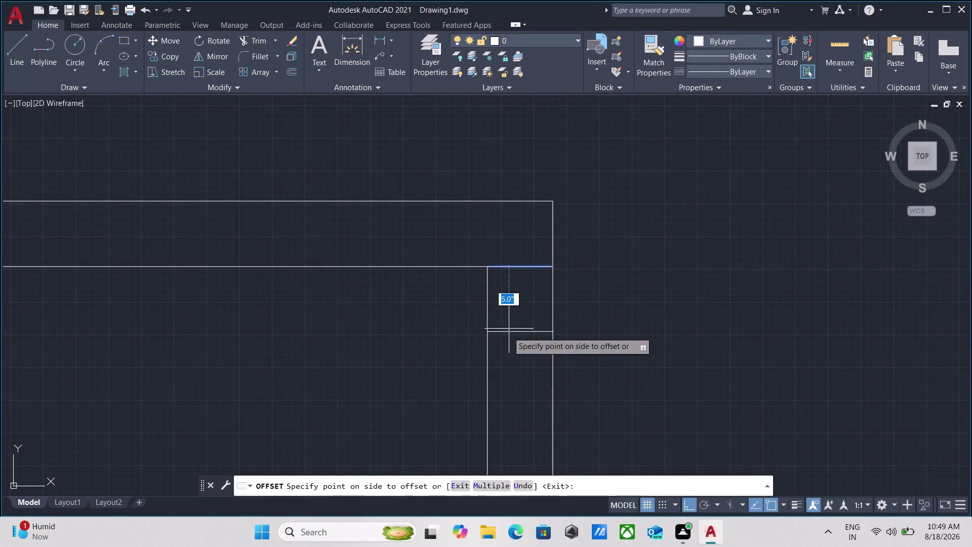
middle_drag(512, 377, 490, 295)
scroll(down, 3)
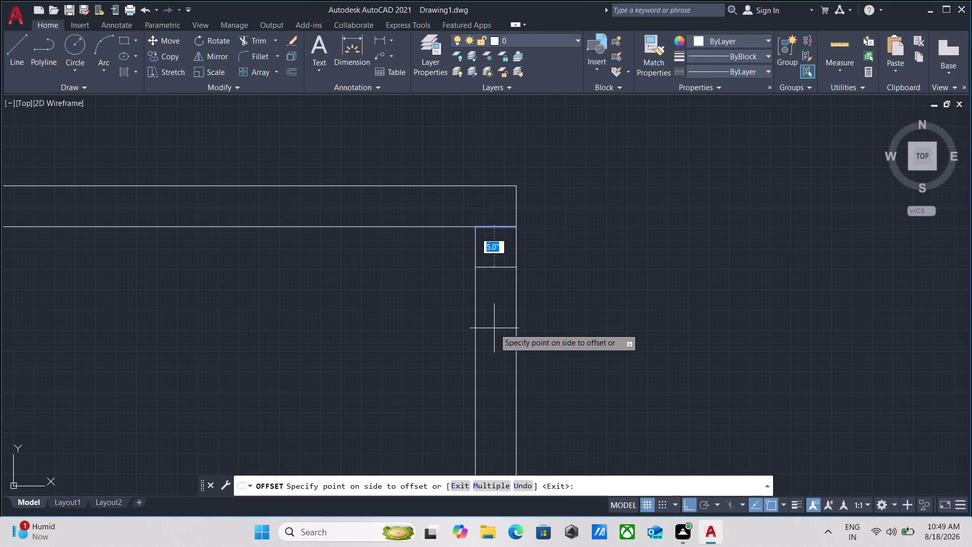
key(3)
key(apostrophe)
key(Return)
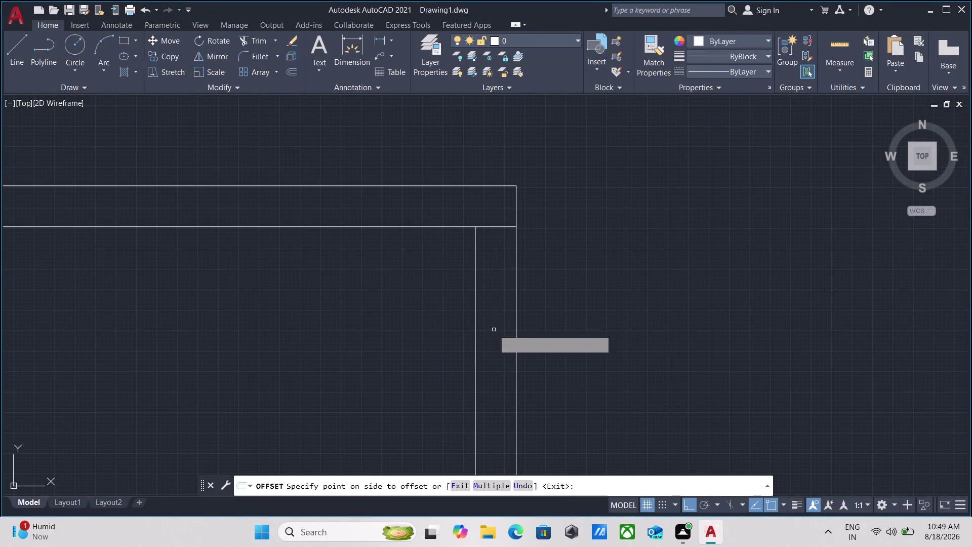
scroll(down, 3)
scroll(down, 3)
middle_drag(563, 328, 502, 279)
key(Escape)
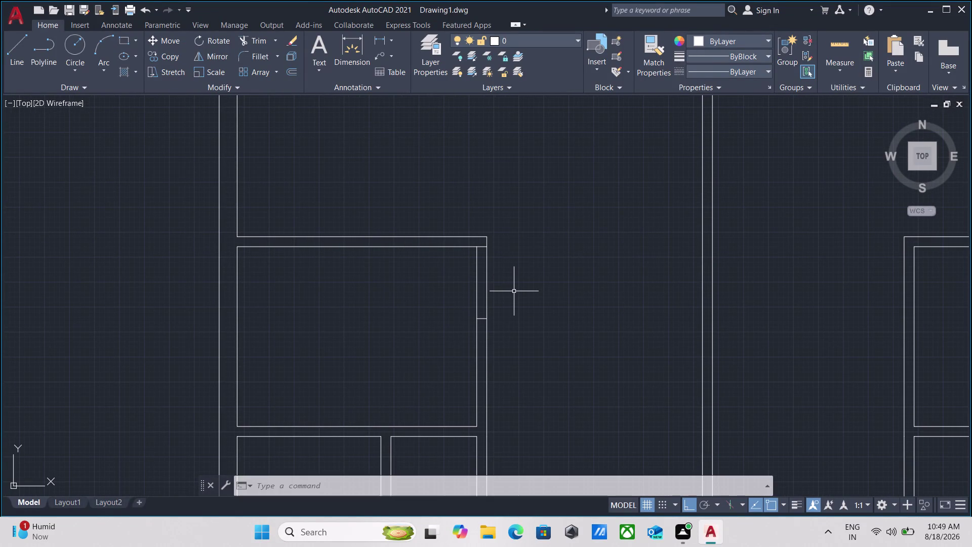
Trim away the wall segment between the two marker lines.
text(tr)
key(Return)
click(512, 289)
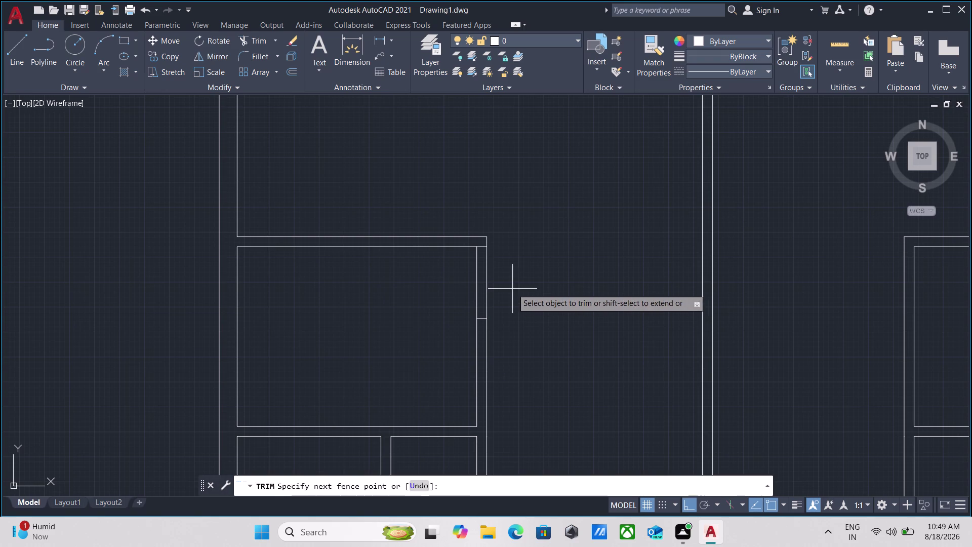
click(431, 288)
scroll(down, 3)
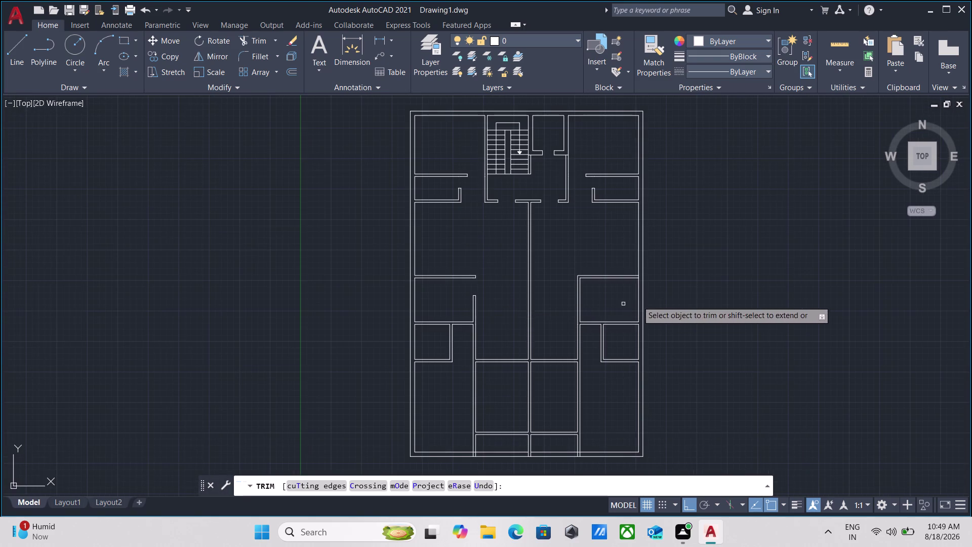
scroll(up, 3)
scroll(up, 3)
middle_drag(582, 296, 583, 305)
key(Escape)
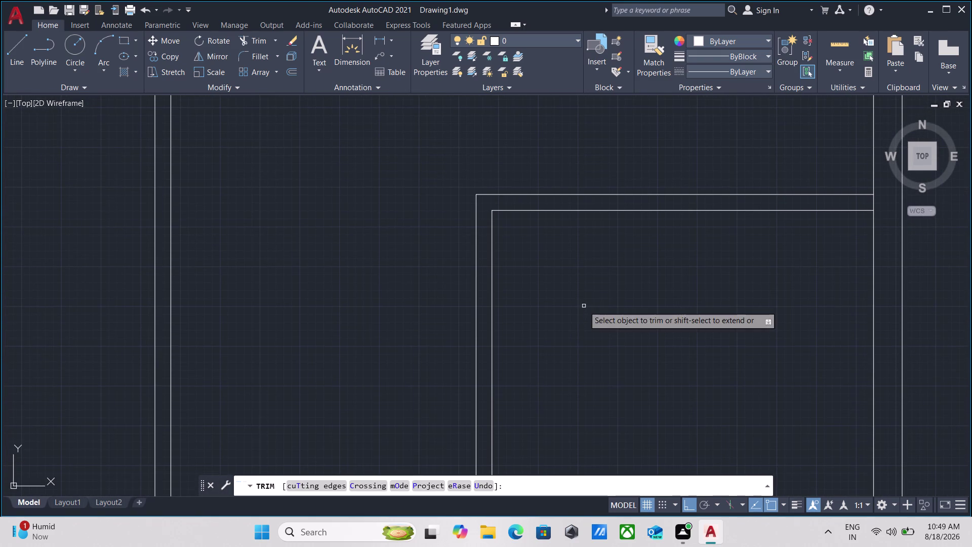
key(Escape)
Draw a short line at the next room's inner wall corner.
key(l)
key(Return)
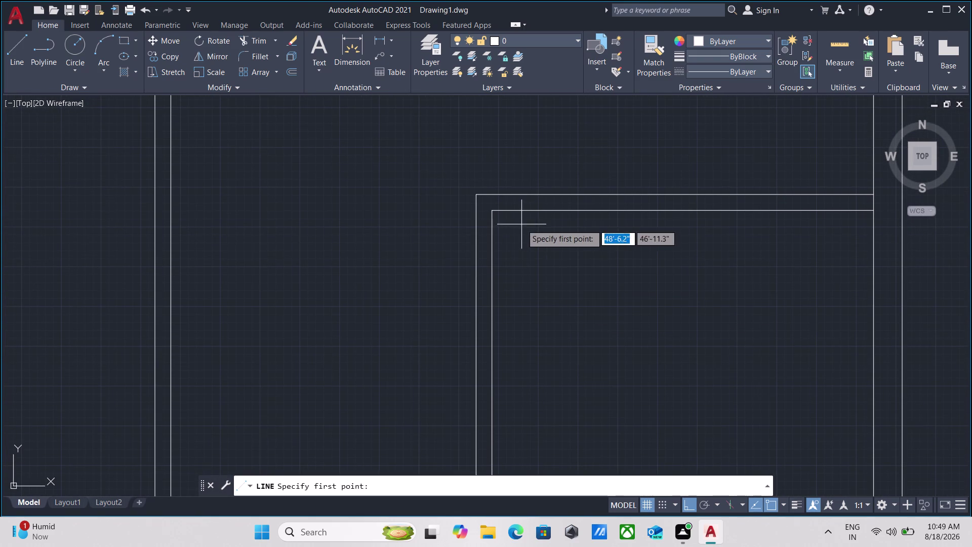
click(494, 211)
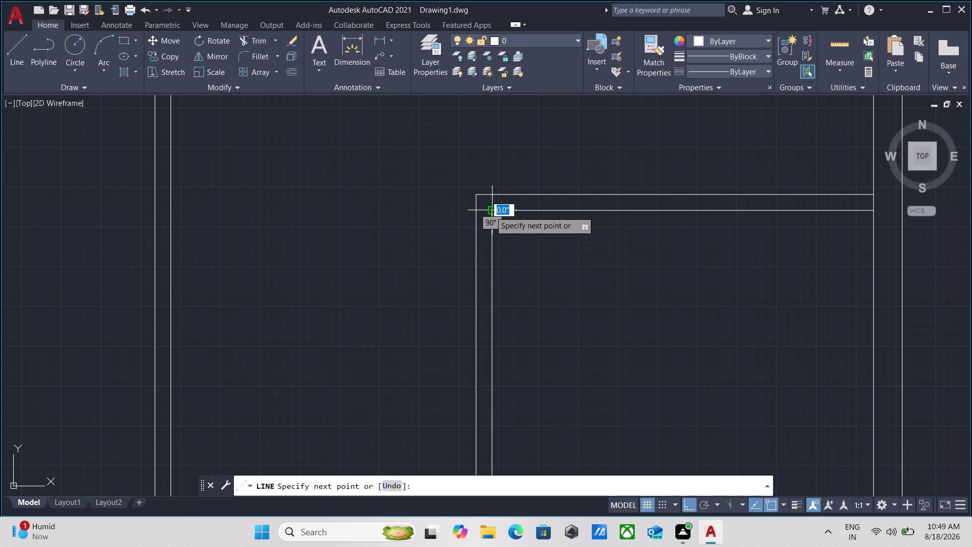
click(476, 211)
key(Escape)
scroll(up, 3)
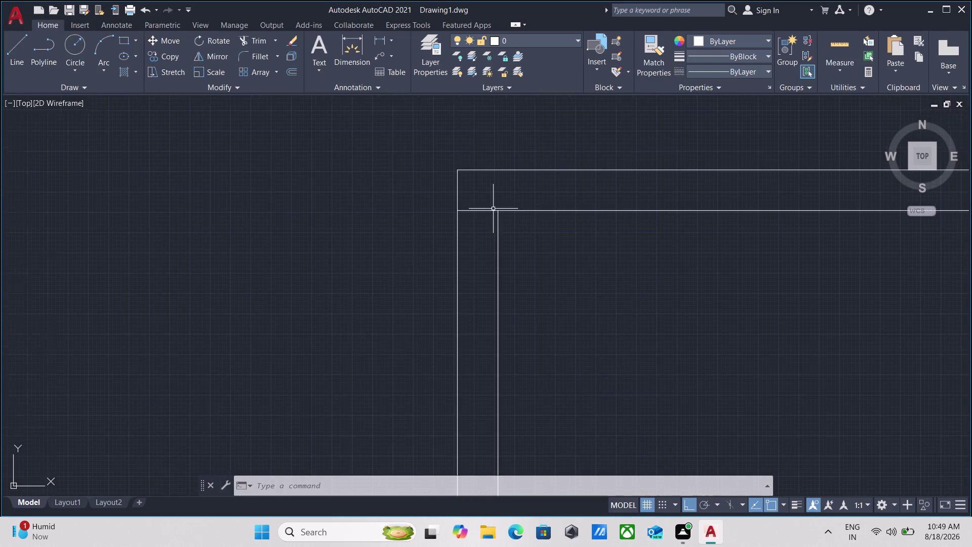
click(484, 228)
click(477, 191)
Offset the wall marker line 3' along the wall for the second opening.
key(o)
key(Return)
click(474, 213)
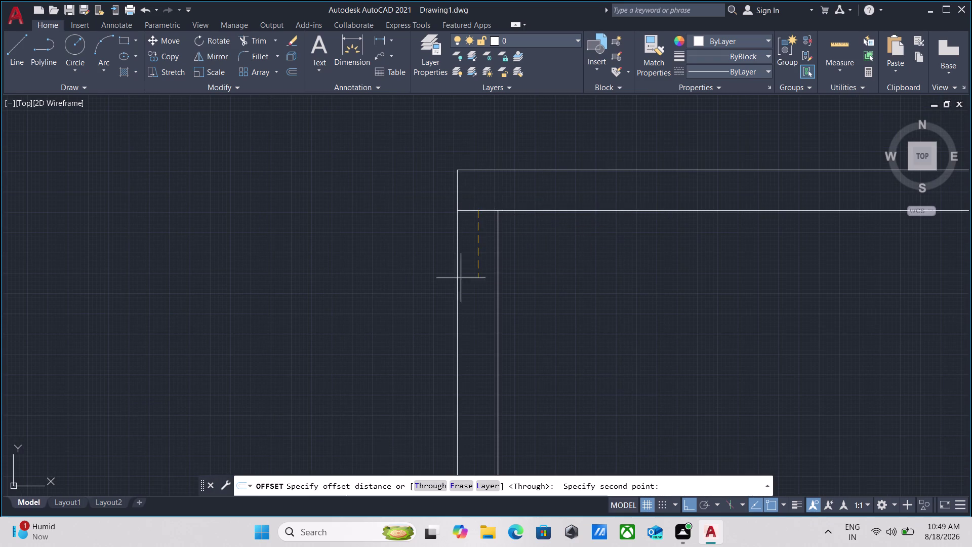
click(460, 288)
key(3)
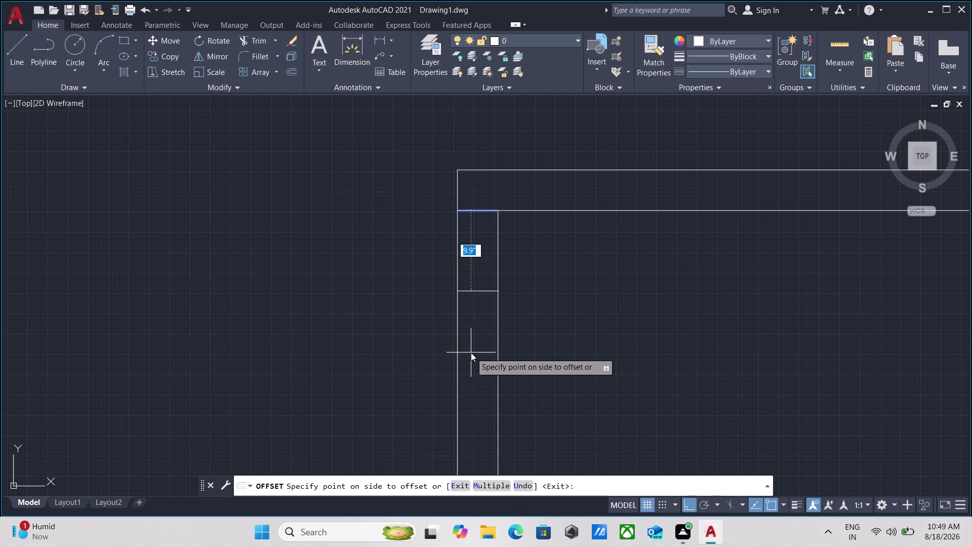
key(apostrophe)
key(Return)
scroll(down, 3)
scroll(down, 3)
middle_drag(578, 312, 577, 288)
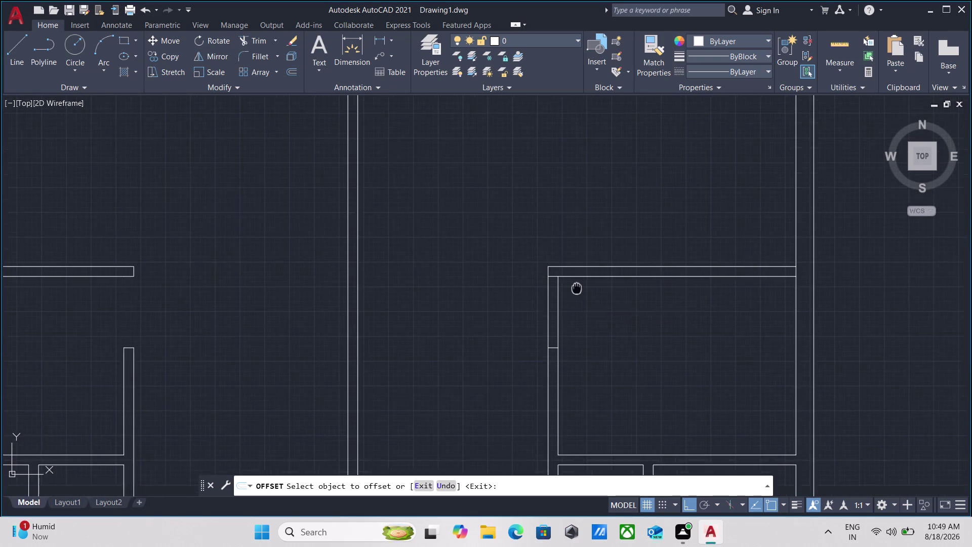
middle_drag(577, 288, 574, 269)
key(Escape)
Trim the two wall pieces inside the second 3' opening.
key(t)
key(r)
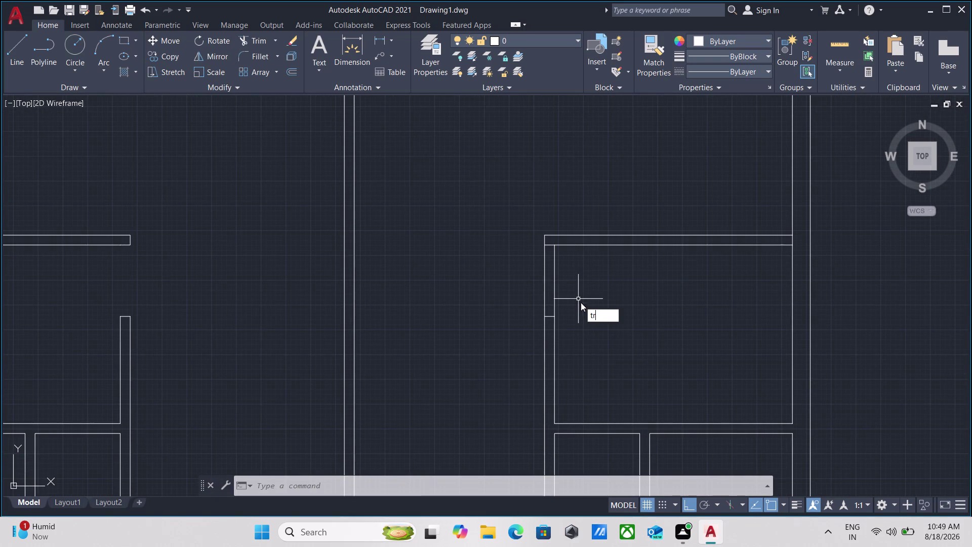
key(Return)
click(581, 282)
click(500, 266)
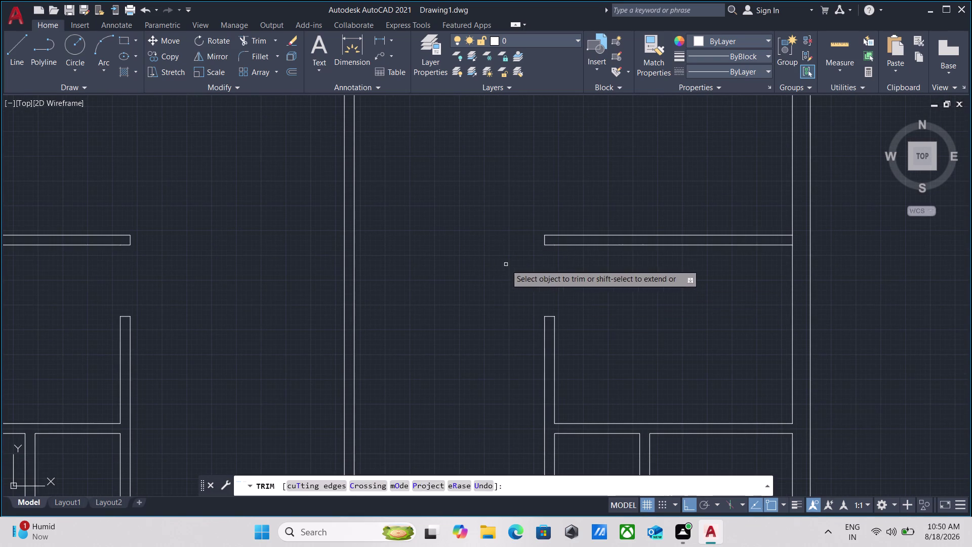
key(Escape)
scroll(down, 3)
scroll(down, 3)
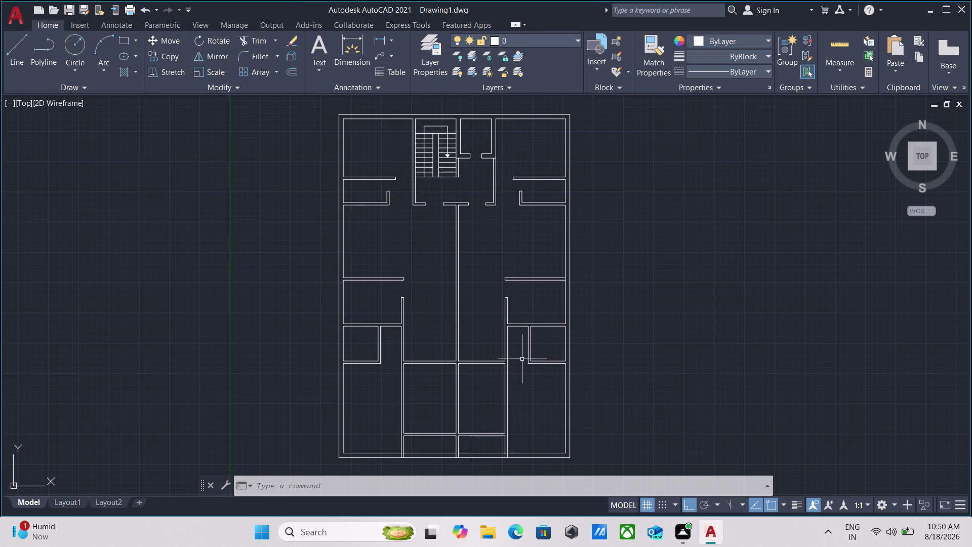
Draw a short line across the wall at a lower room's corner.
scroll(up, 3)
scroll(down, 3)
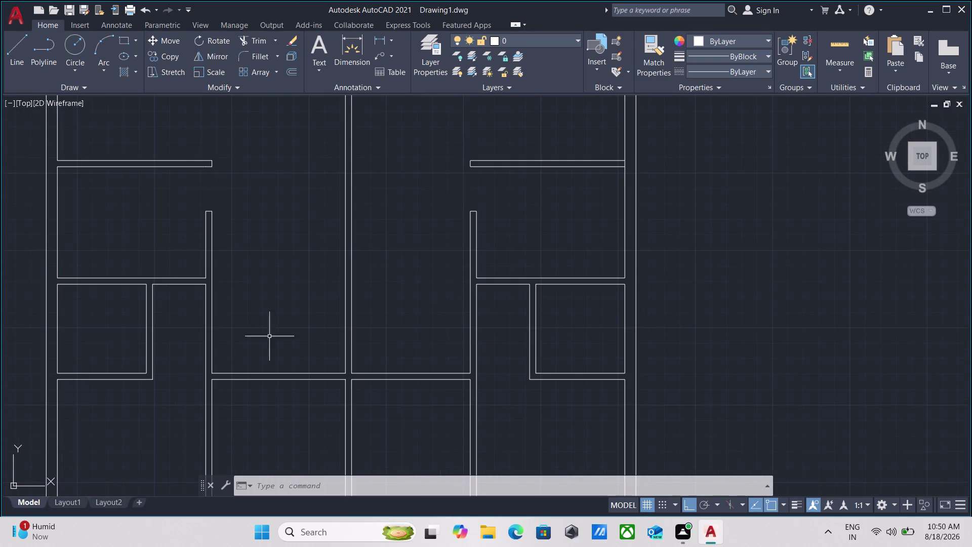
scroll(down, 3)
scroll(up, 3)
middle_drag(208, 319, 316, 373)
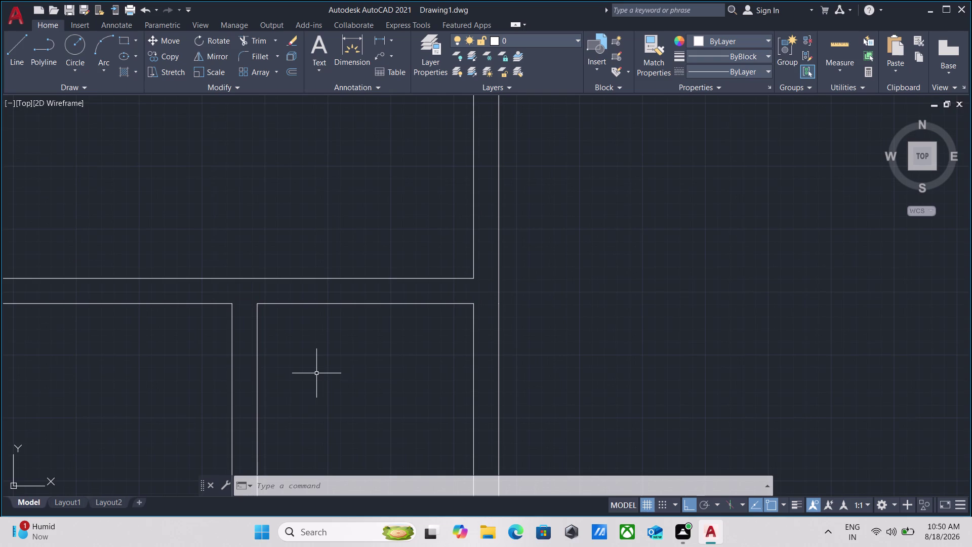
key(Escape)
key(l)
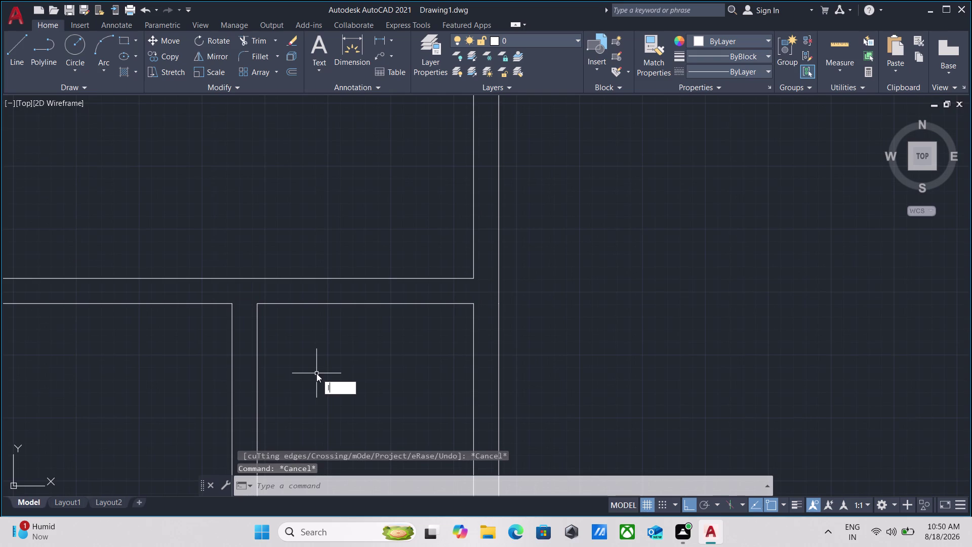
key(Return)
click(258, 303)
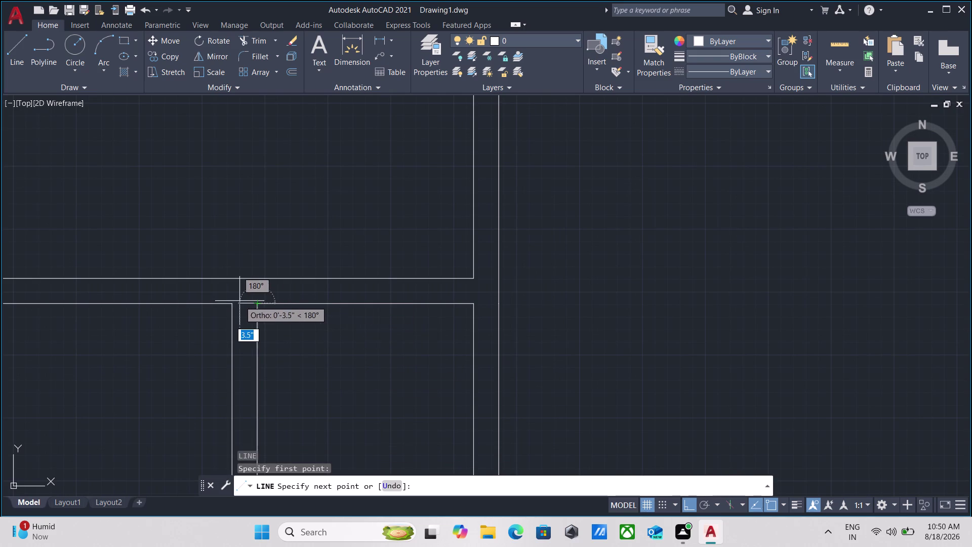
click(231, 303)
key(Escape)
Offset the short line 2' along the wall to set the opening width.
scroll(up, 3)
drag(239, 311, 239, 295)
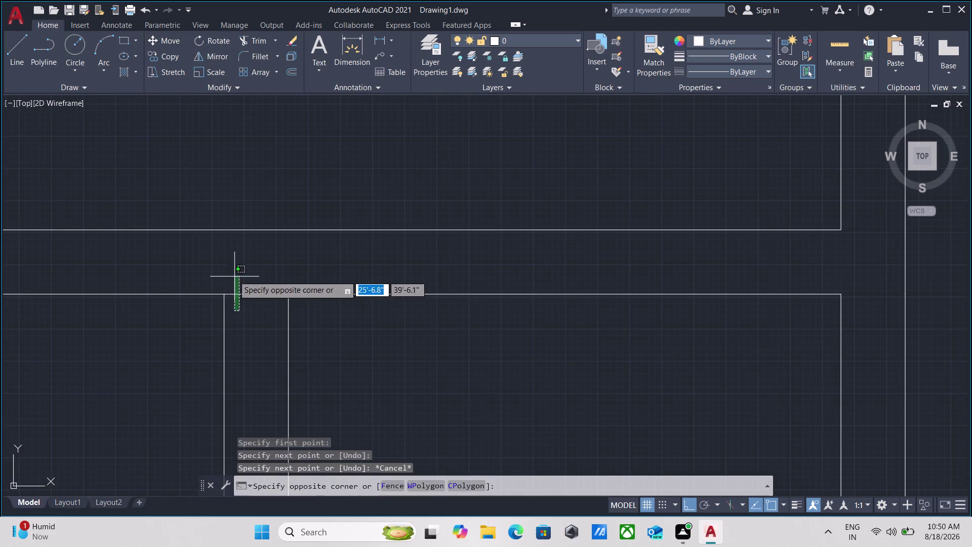
click(233, 274)
key(o)
key(Return)
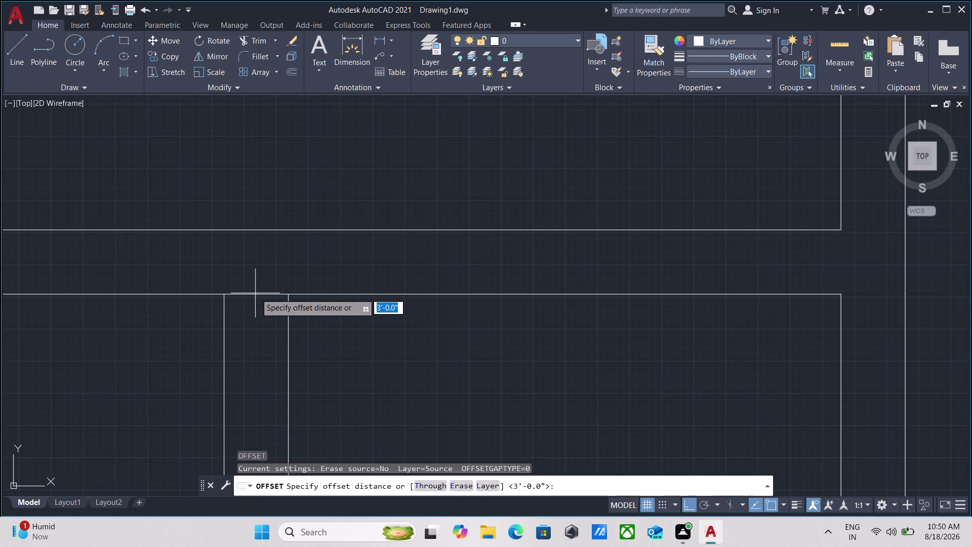
click(255, 293)
click(245, 354)
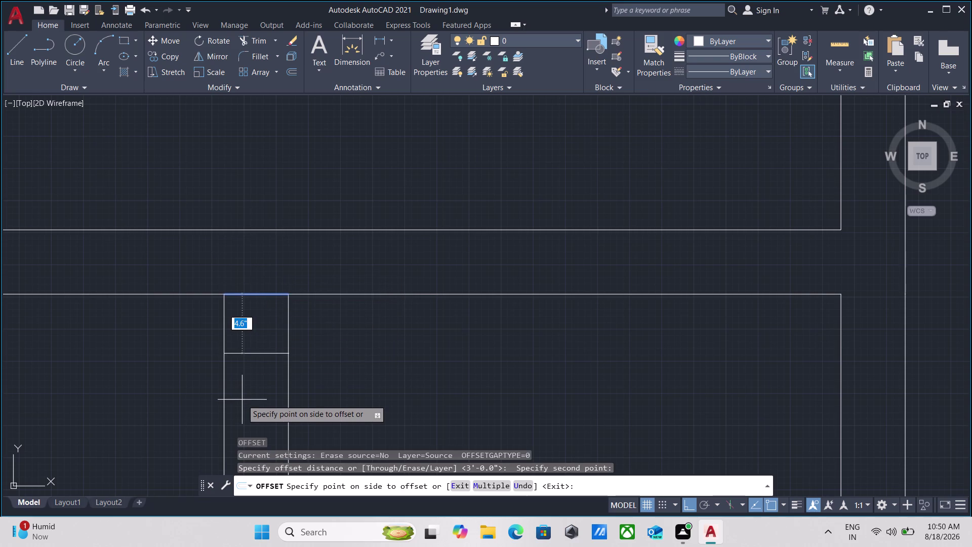
key(2)
key(apostrophe)
key(Return)
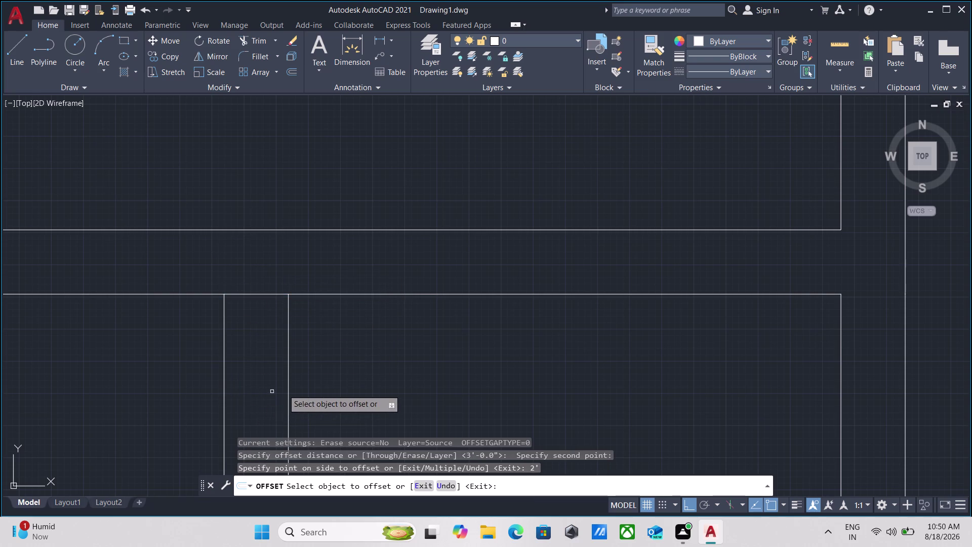
Trim the wall between the two lines with a fence to open the doorway.
scroll(down, 3)
scroll(down, 3)
middle_drag(342, 388, 338, 349)
scroll(up, 3)
key(Escape)
middle_drag(336, 365, 349, 356)
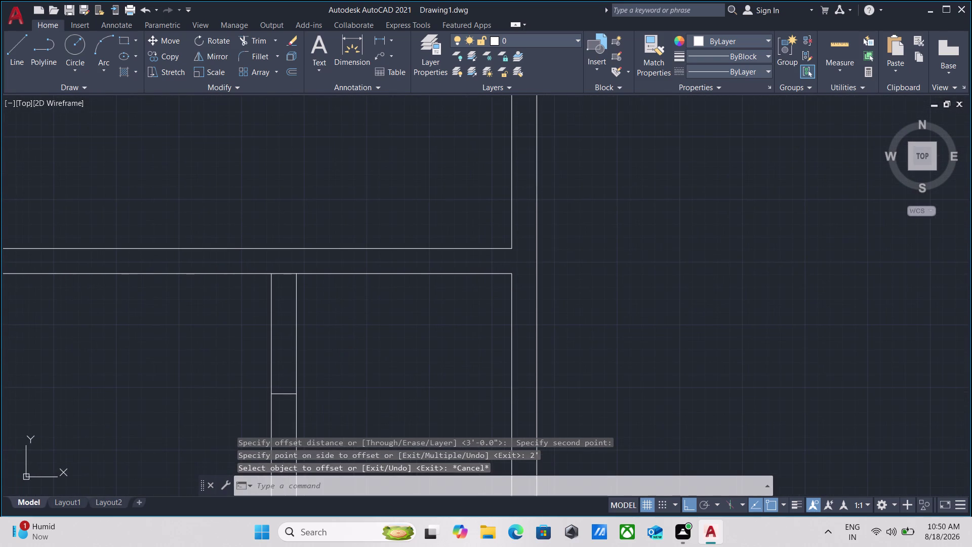
text(tr)
key(Return)
click(320, 332)
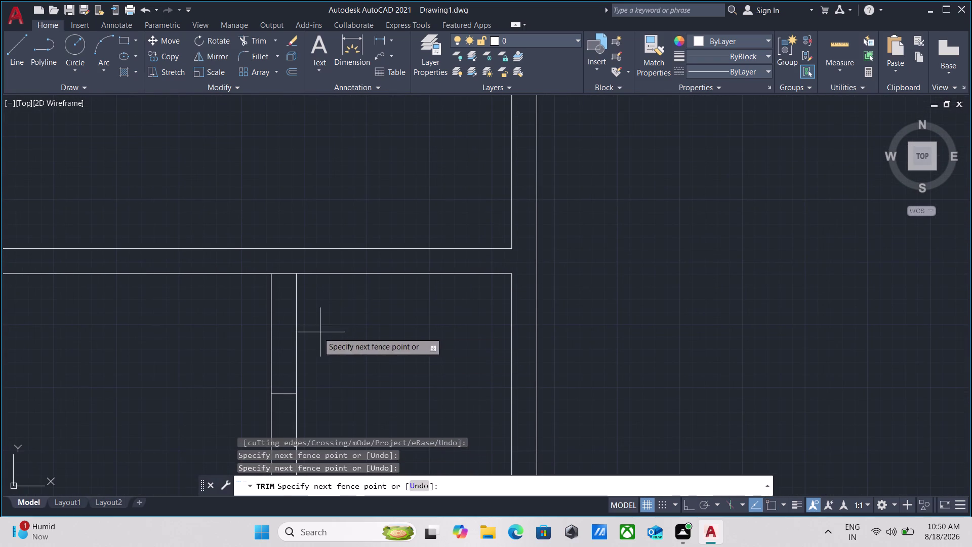
click(158, 307)
scroll(down, 3)
scroll(down, 3)
middle_drag(429, 356, 424, 355)
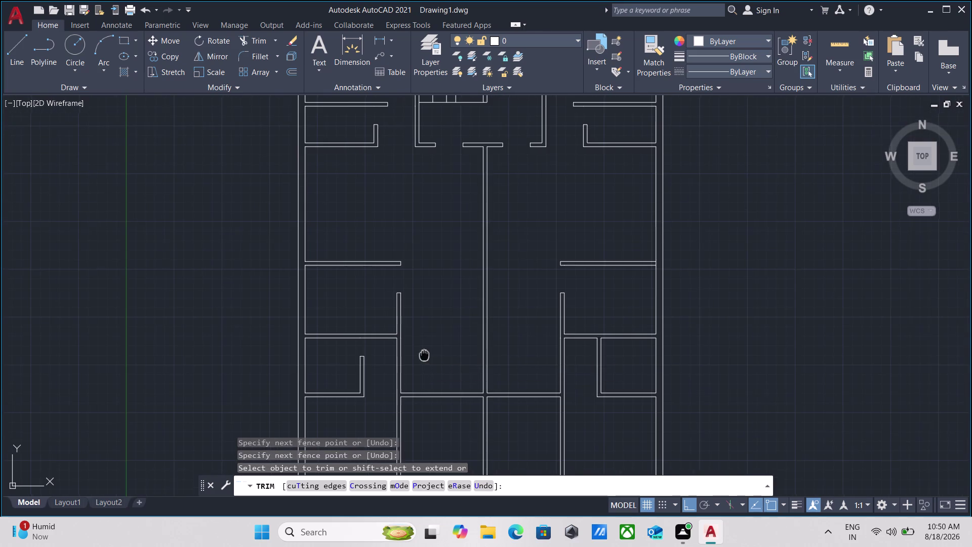
middle_drag(425, 355, 323, 334)
key(Escape)
Pan to the next wall and start a new line there.
scroll(up, 3)
scroll(up, 3)
middle_drag(480, 323, 456, 339)
key(l)
key(Return)
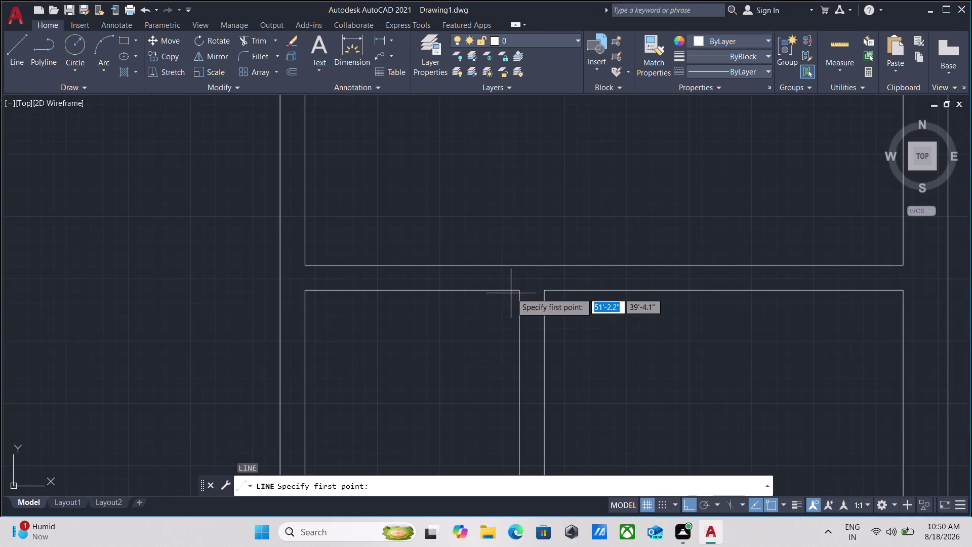
Draw a short line at the lower right room's wall corner.
click(519, 291)
click(546, 291)
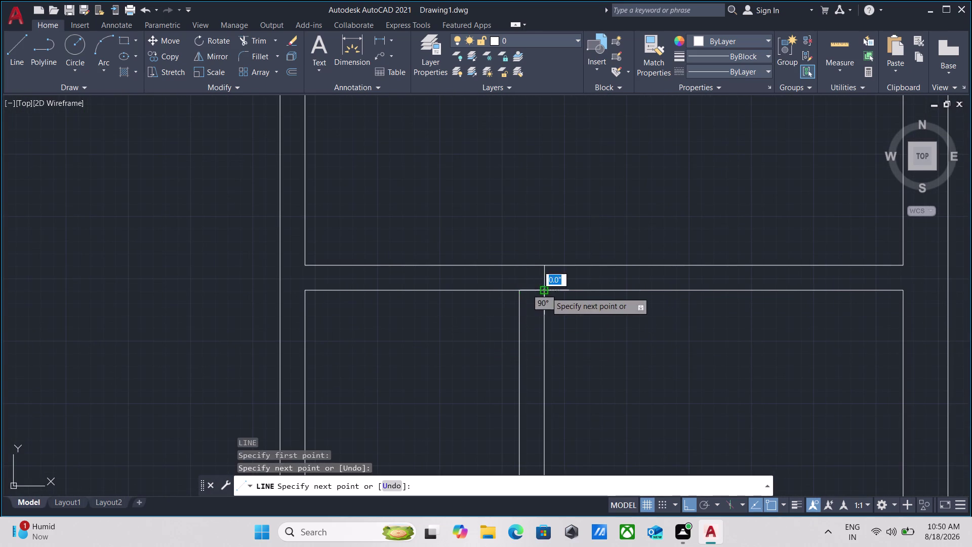
key(Escape)
click(531, 295)
click(524, 279)
Offset the short line 2' along the wall to mark the doorway.
key(o)
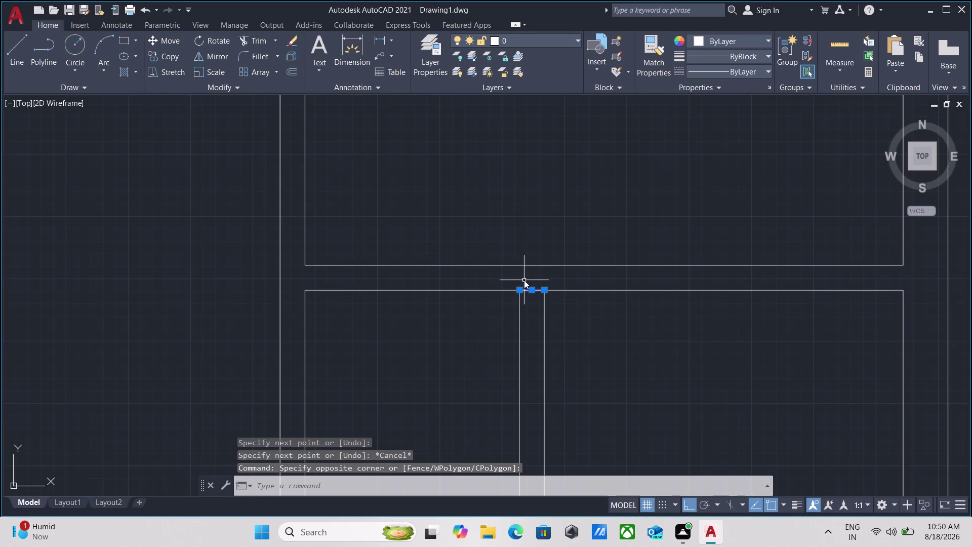
key(Return)
click(529, 290)
click(529, 316)
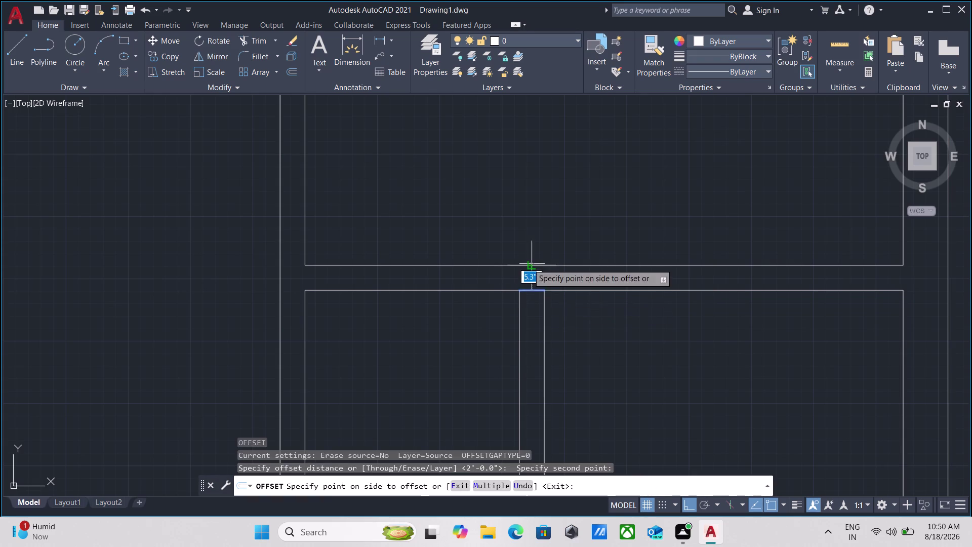
key(2)
key(apostrophe)
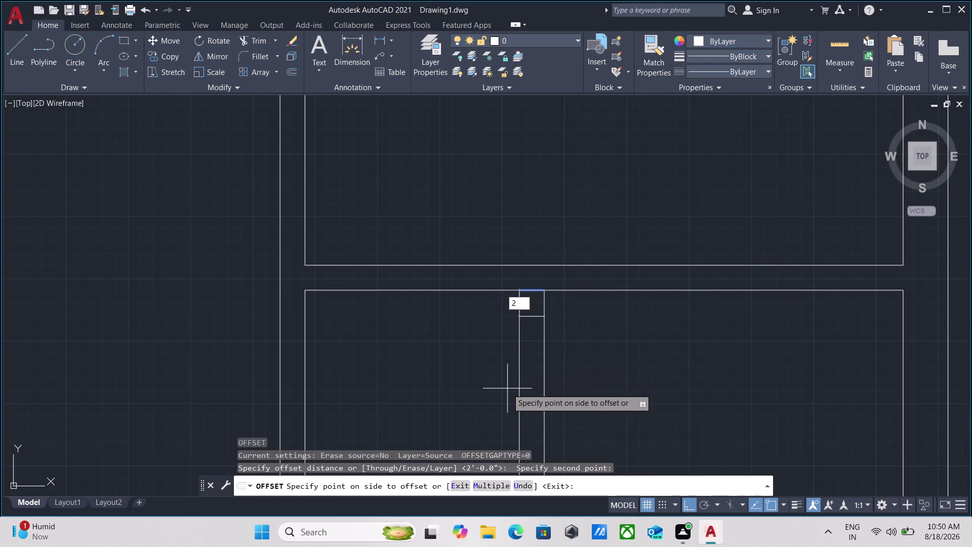
key(Return)
scroll(down, 3)
middle_drag(574, 343, 562, 299)
key(Escape)
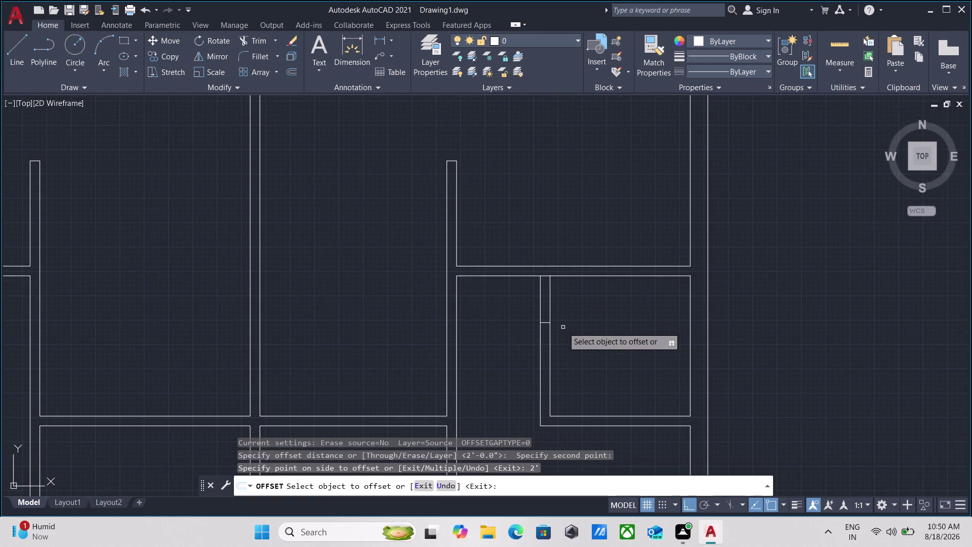
scroll(up, 3)
key(Escape)
Fence-trim the wall between the lines to open the 2' doorway.
text(t)
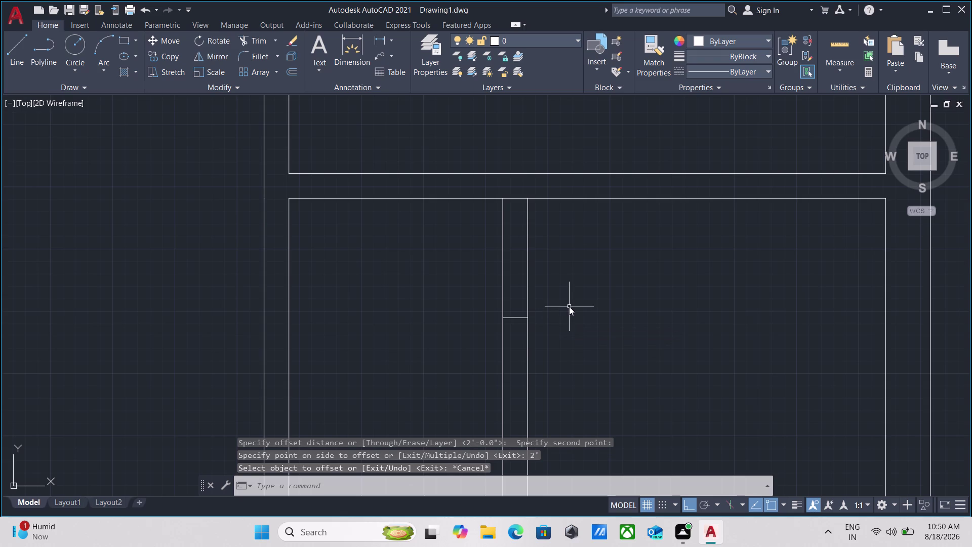
text(r)
key(Return)
click(563, 276)
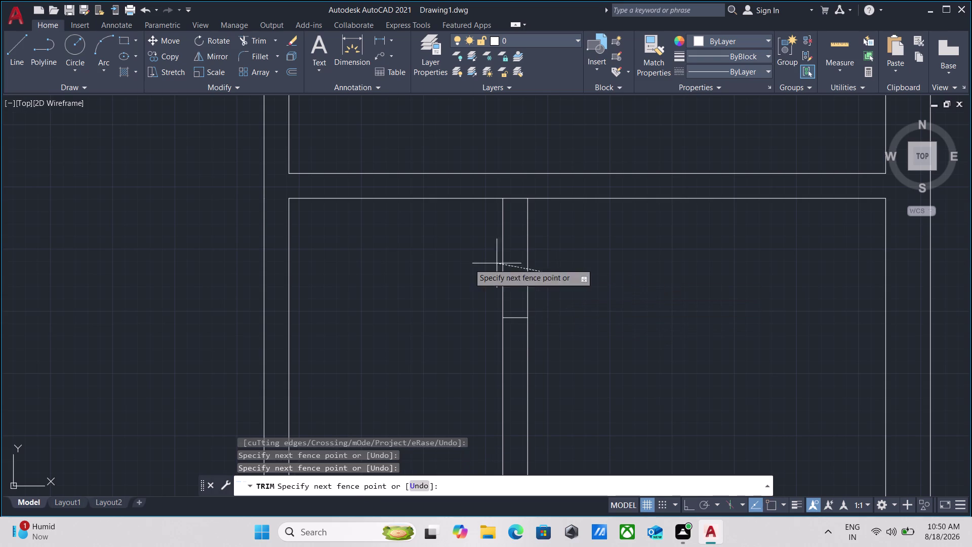
click(418, 263)
key(Escape)
scroll(down, 3)
scroll(down, 3)
middle_drag(568, 343, 582, 323)
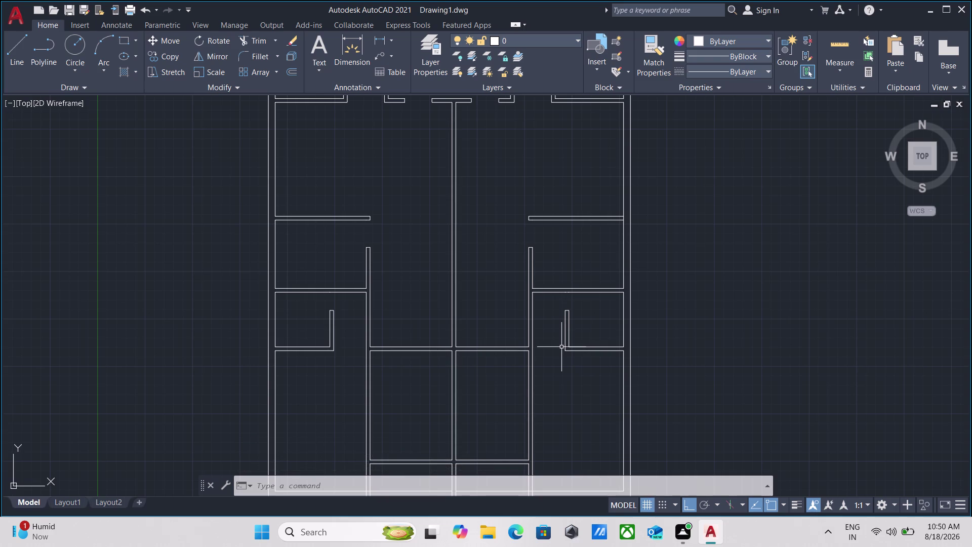
scroll(up, 3)
scroll(down, 3)
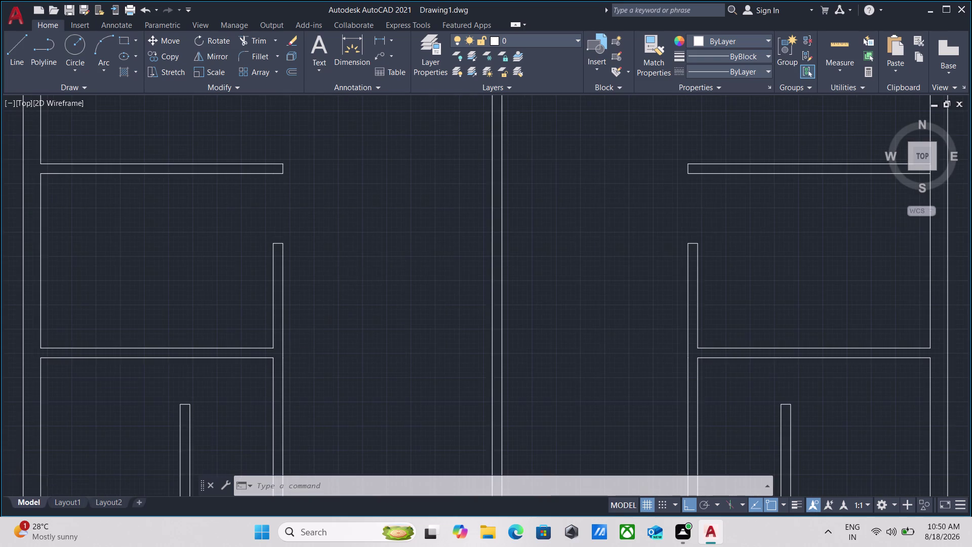
Select the end line of the interior wall stub near the upper rooms.
middle_drag(342, 271, 372, 320)
scroll(up, 3)
scroll(down, 3)
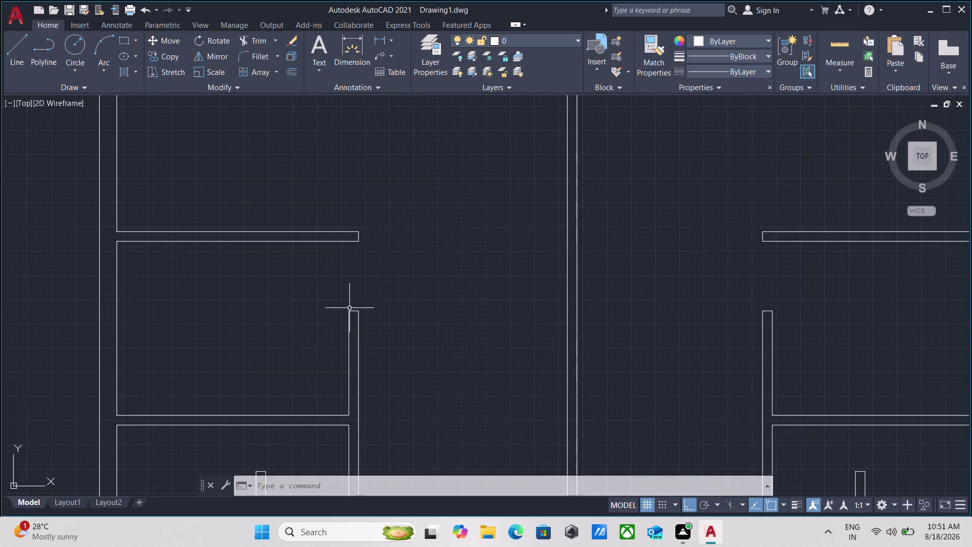
scroll(up, 3)
scroll(down, 3)
click(358, 306)
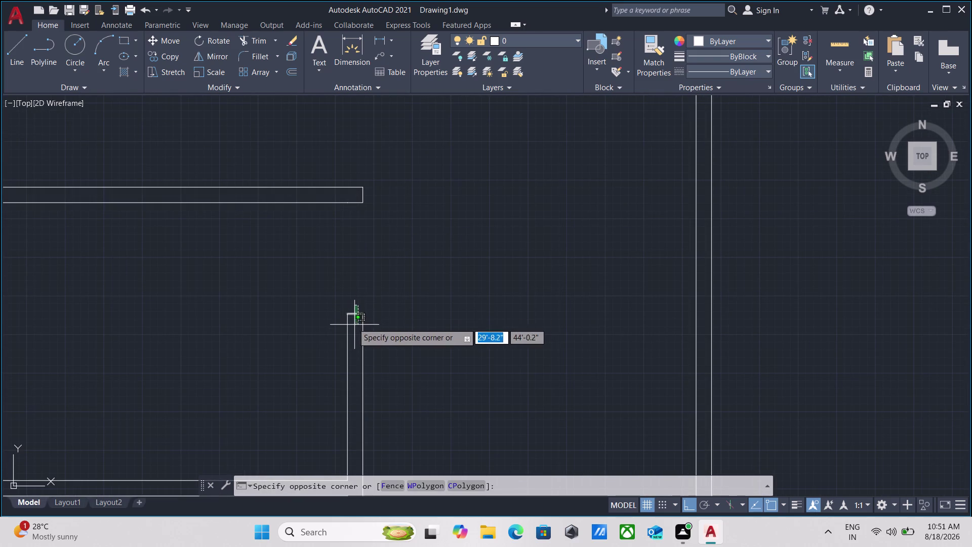
click(352, 321)
scroll(down, 3)
middle_drag(402, 324, 408, 316)
scroll(down, 3)
middle_click(408, 317)
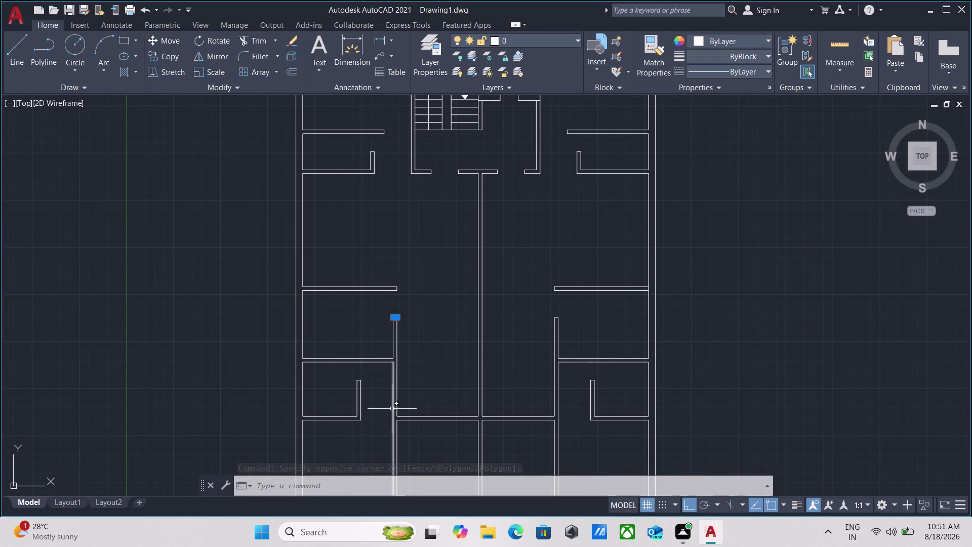
scroll(up, 3)
middle_drag(362, 375, 363, 381)
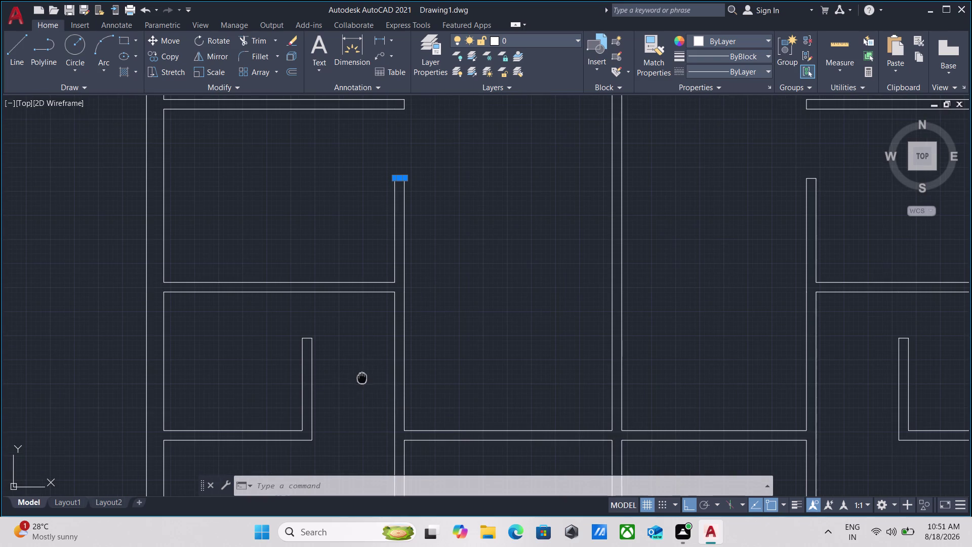
middle_drag(362, 380, 376, 447)
Set a 1' offset distance with OFFSET (o).
key(o)
key(Return)
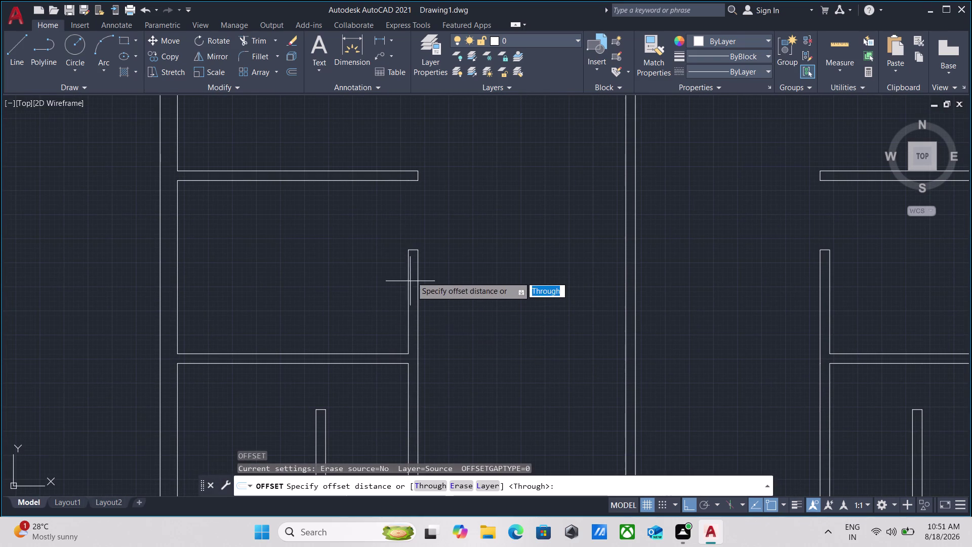
scroll(up, 3)
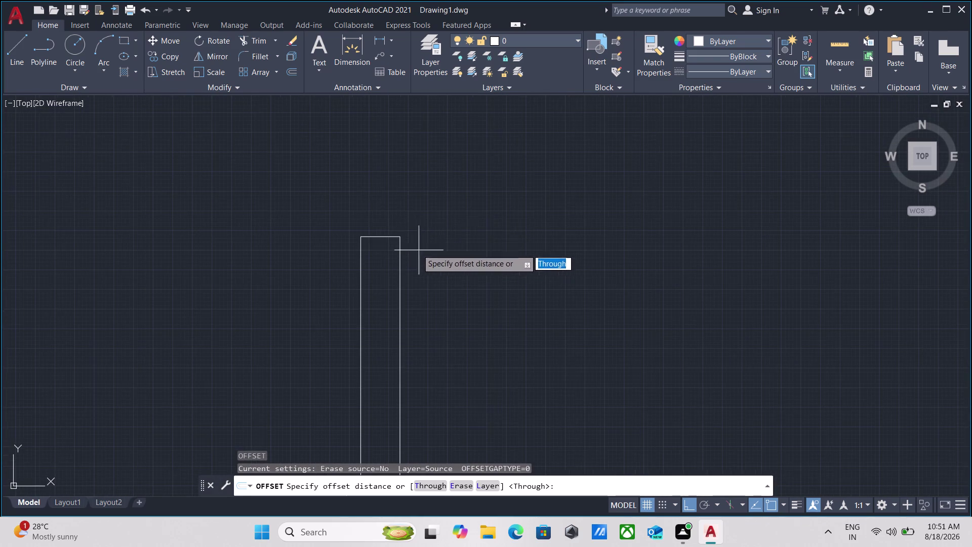
click(377, 235)
click(376, 282)
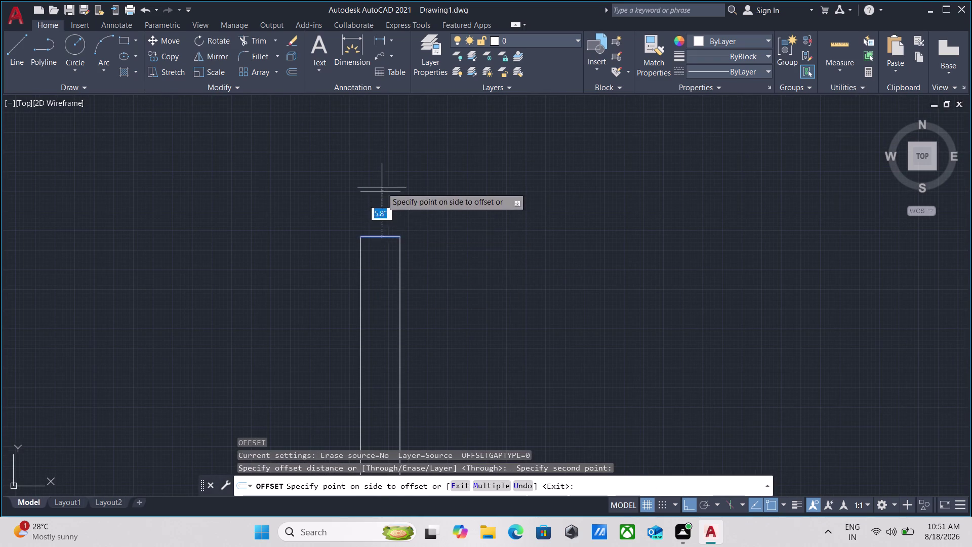
key(1)
key(apostrophe)
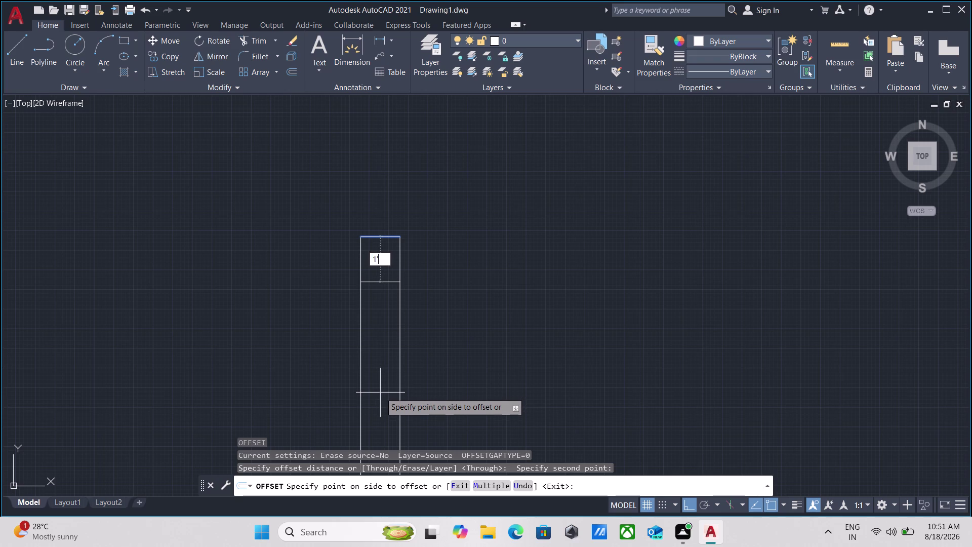
key(Return)
scroll(down, 3)
scroll(down, 3)
middle_drag(469, 336, 358, 336)
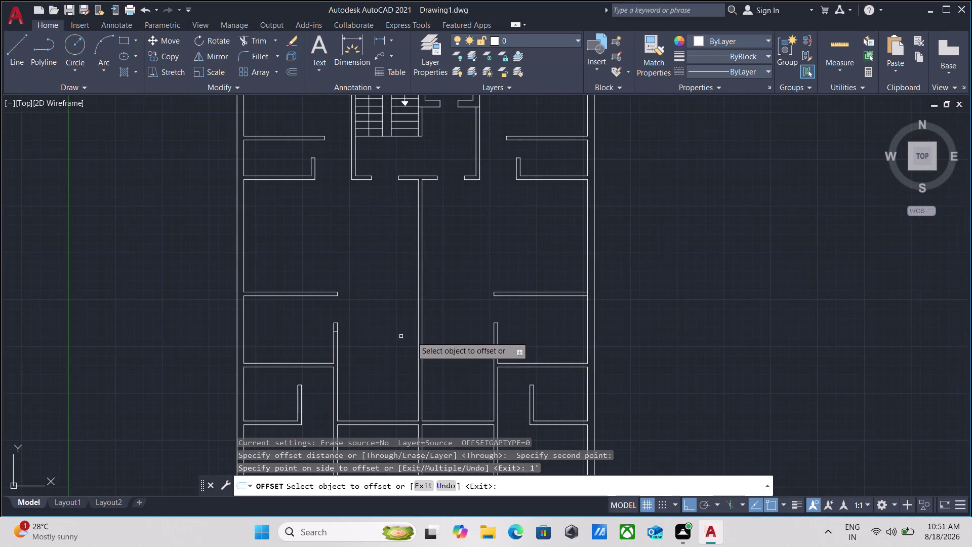
scroll(up, 3)
scroll(up, 3)
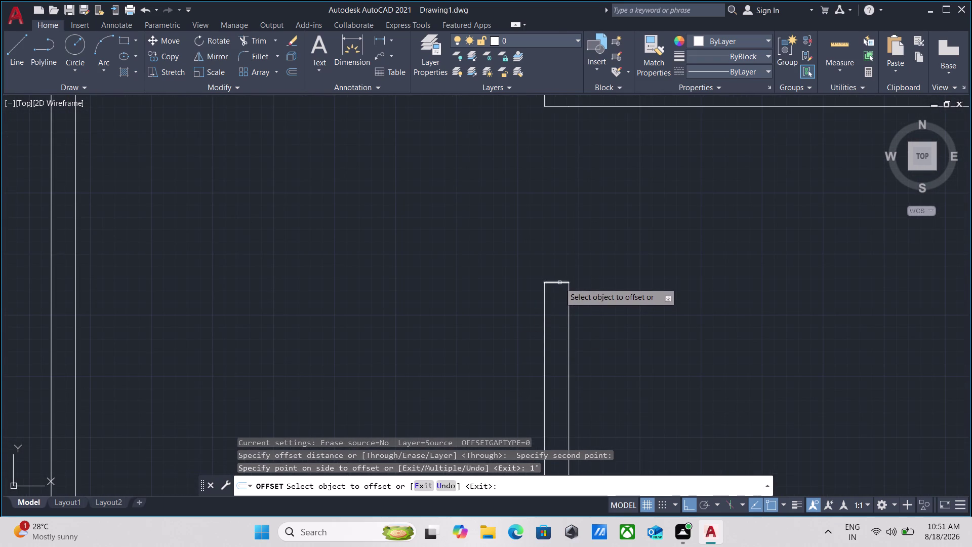
Offset the wall stub's end line 1' inward.
click(559, 283)
key(1)
key(apostrophe)
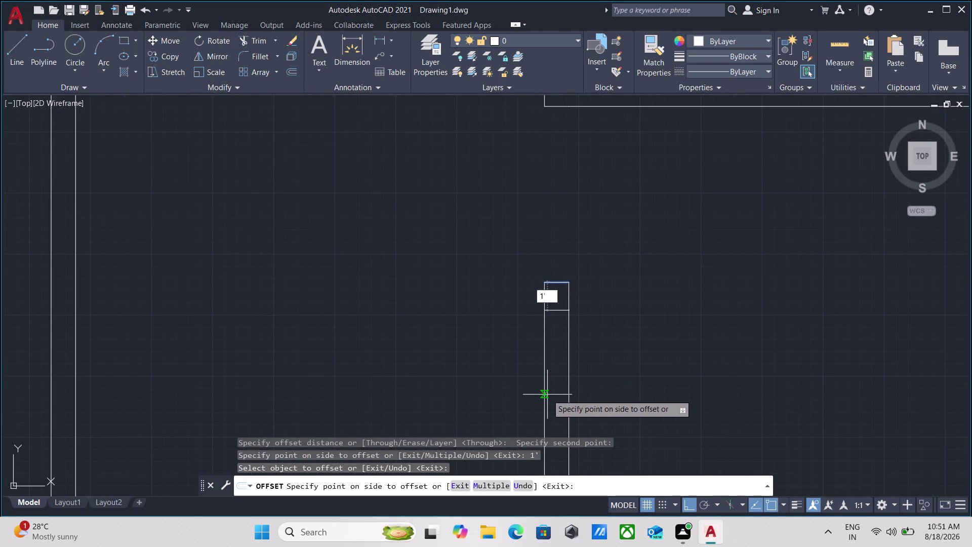
key(Return)
scroll(down, 3)
scroll(up, 3)
key(Escape)
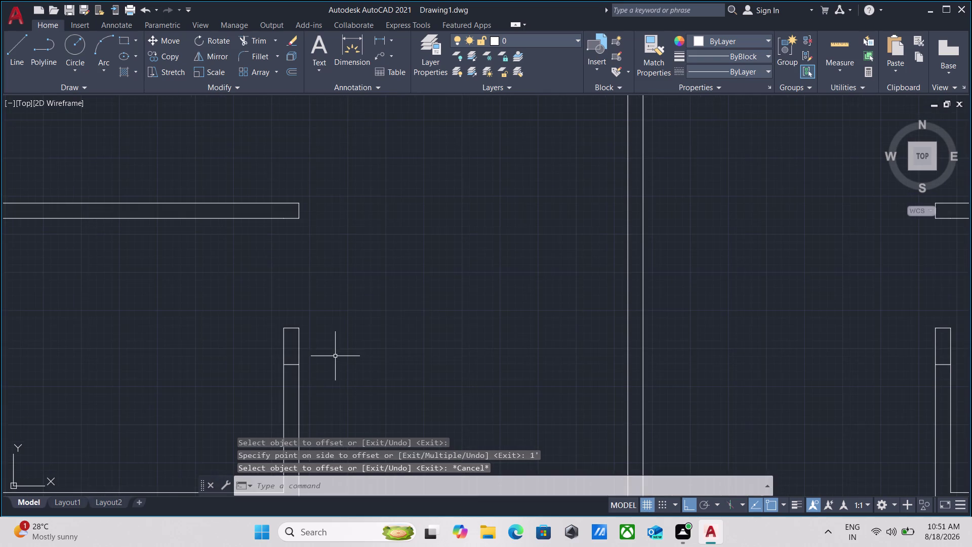
Fence-trim the wall edges between the end line and the 1' offset line.
middle_drag(335, 356, 380, 347)
text(tr)
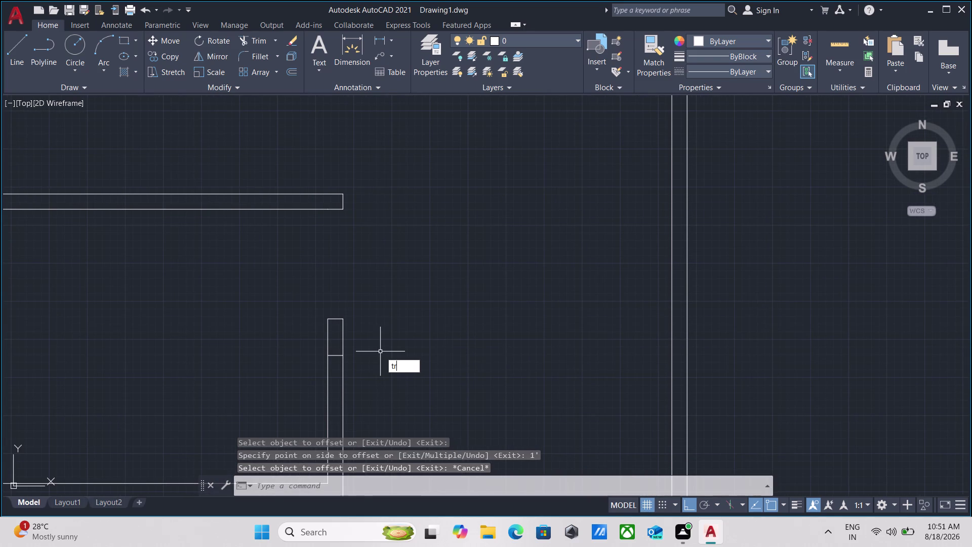
key(Return)
click(360, 331)
click(276, 329)
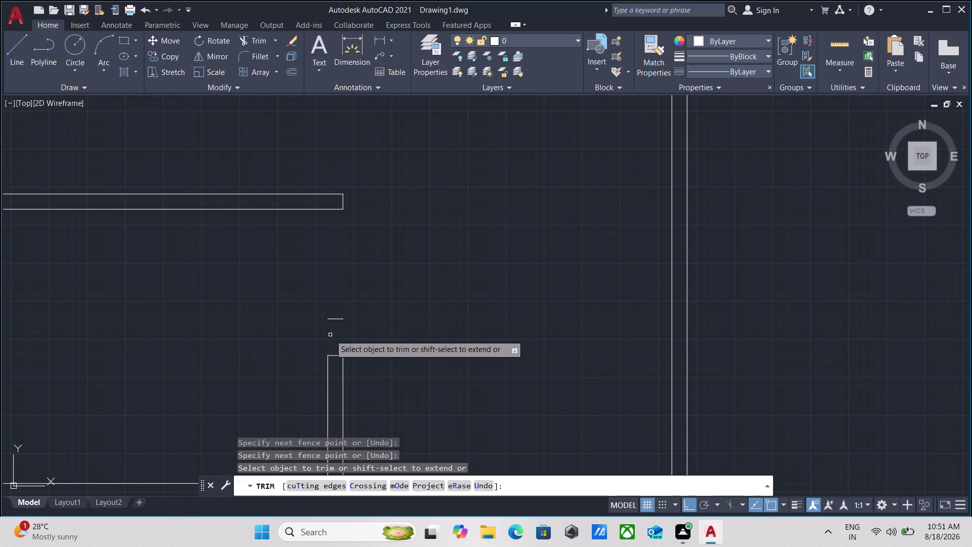
click(331, 335)
click(341, 290)
Trim the remaining wall edges on the stub's other side to finish the opening.
scroll(down, 3)
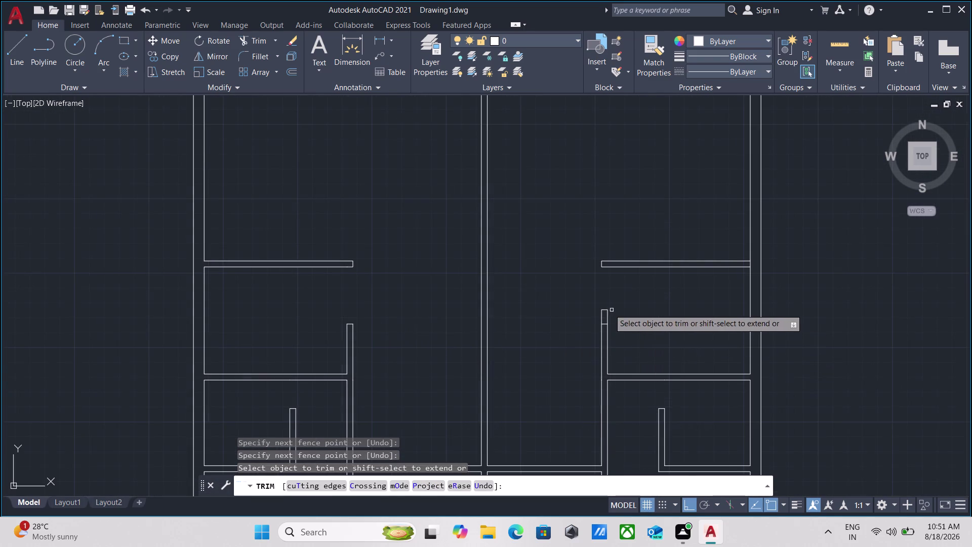
scroll(up, 3)
click(614, 327)
click(526, 328)
click(590, 322)
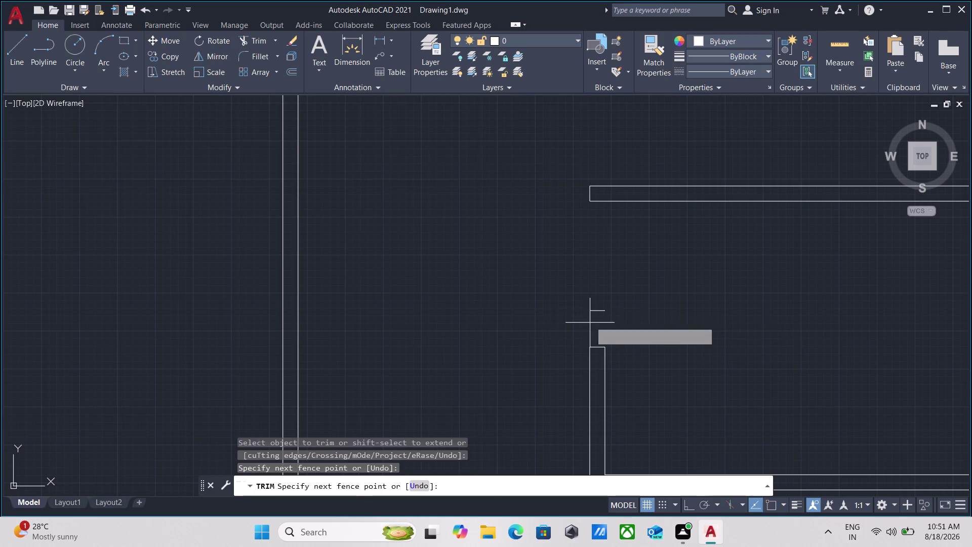
click(600, 296)
scroll(down, 3)
key(Escape)
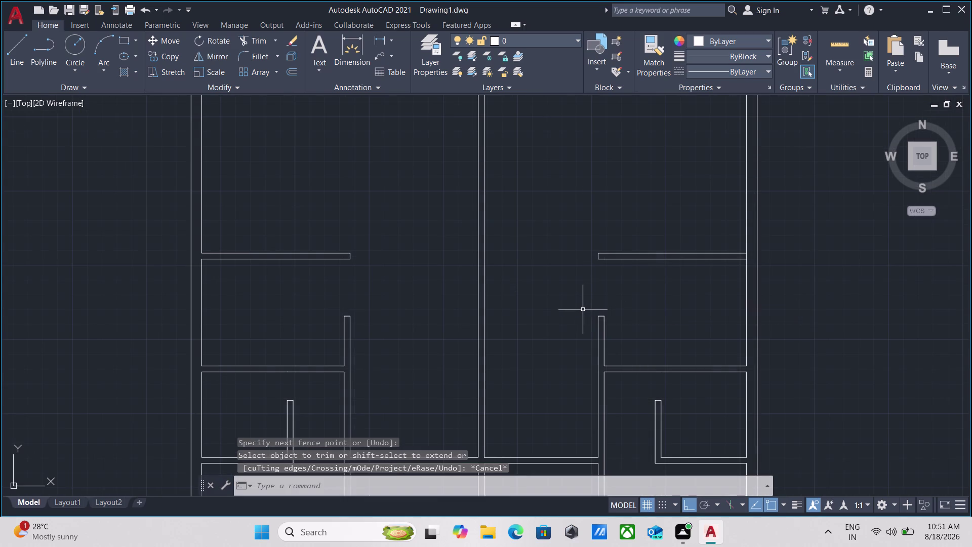
scroll(down, 3)
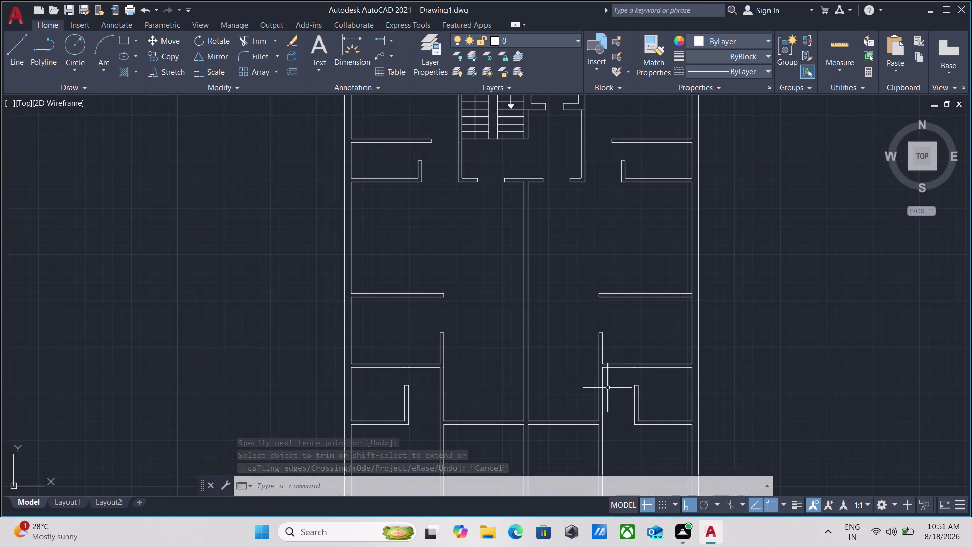
Draw a line across the corridor wall end to close it off.
scroll(up, 3)
scroll(down, 3)
middle_drag(314, 365, 387, 407)
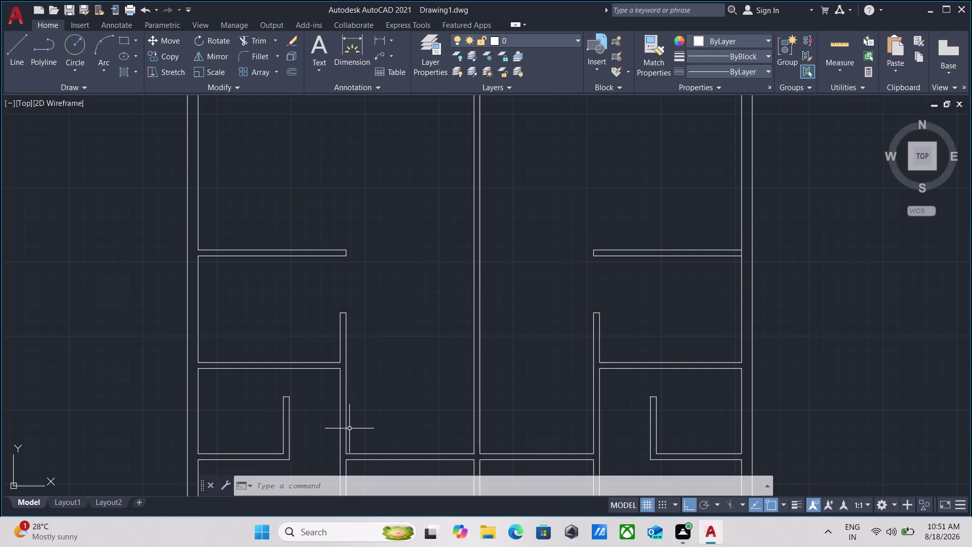
scroll(up, 3)
scroll(down, 3)
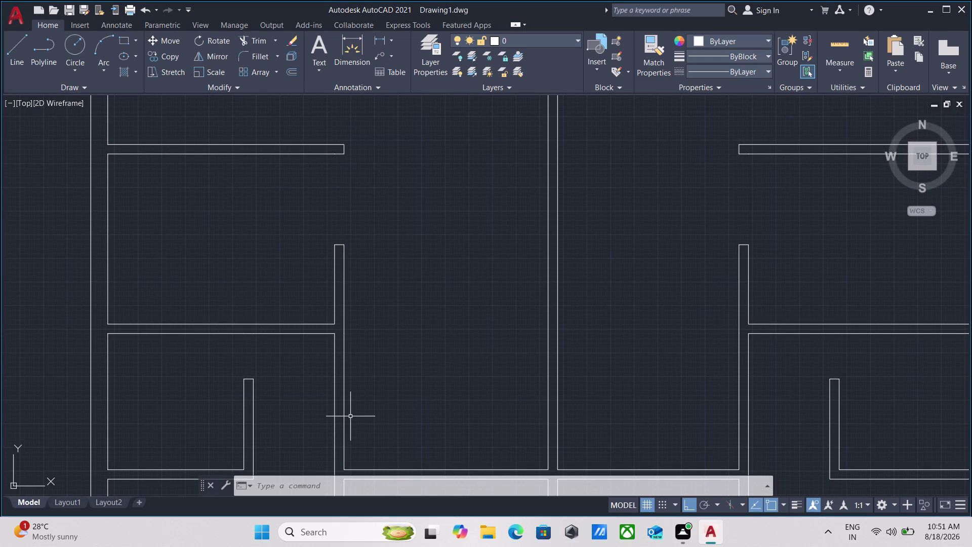
key(l)
key(Return)
scroll(up, 3)
scroll(up, 3)
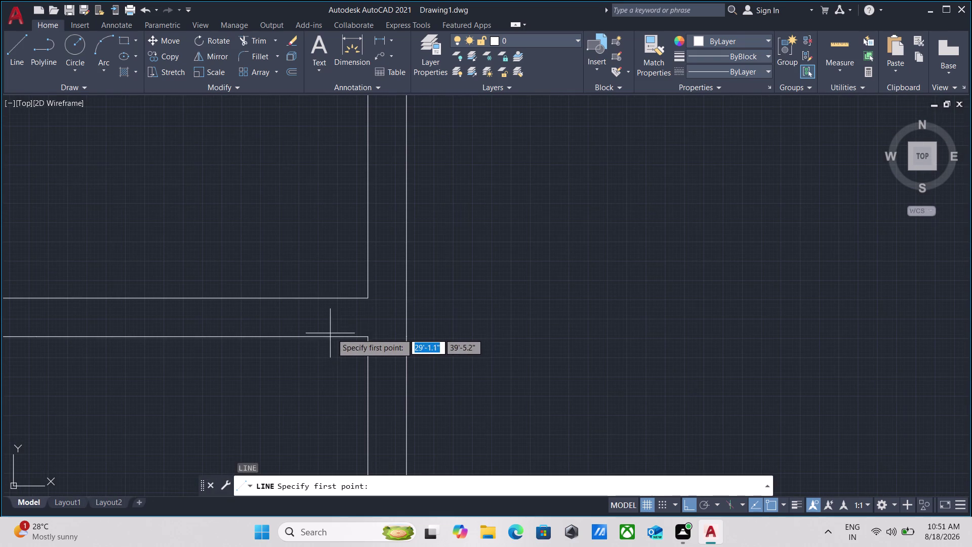
click(365, 337)
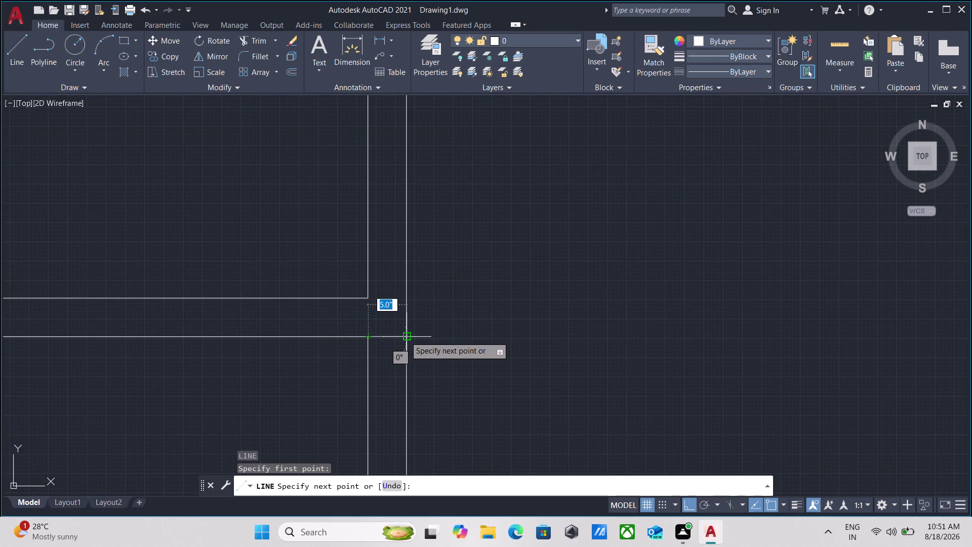
click(408, 336)
key(Escape)
Offset the new wall-end line 3' downward to form the door jamb.
click(389, 347)
click(385, 314)
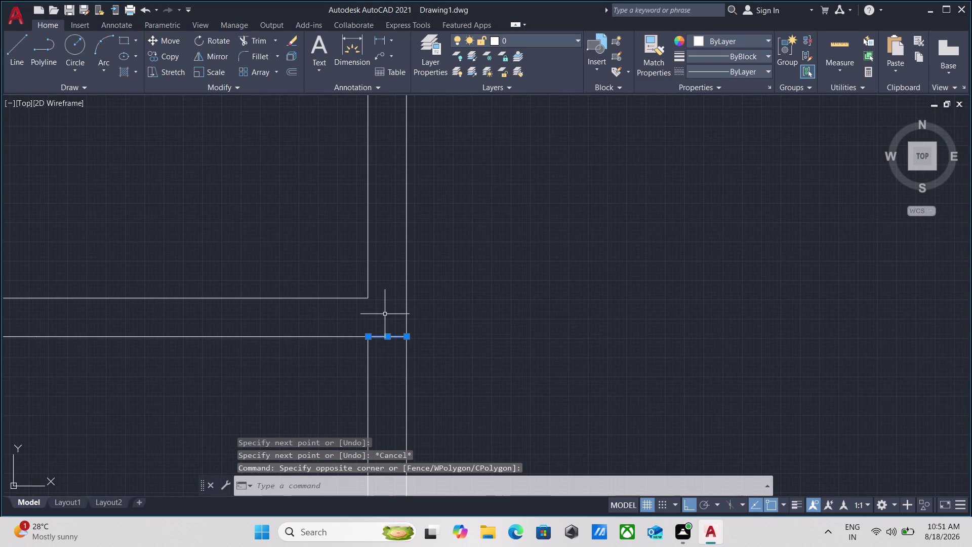
key(o)
key(Return)
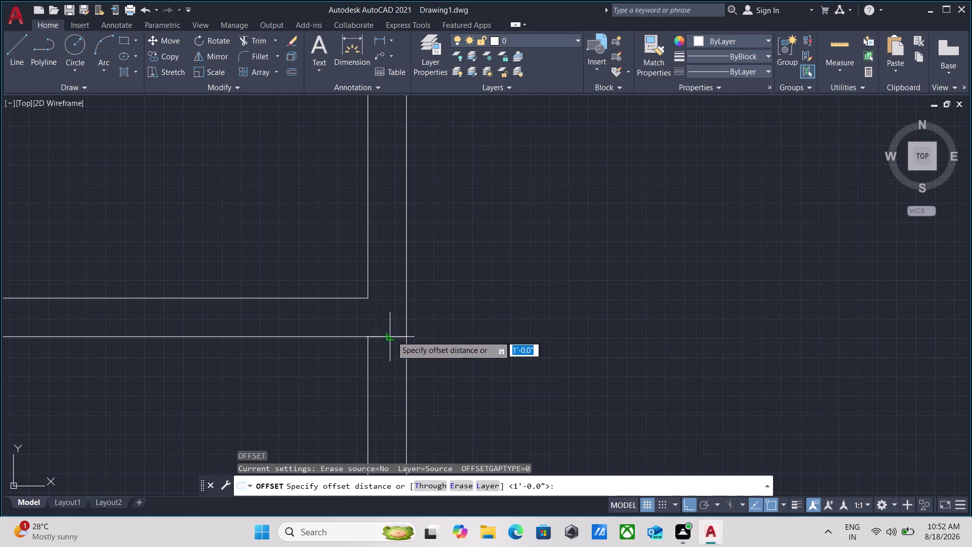
click(387, 336)
click(385, 411)
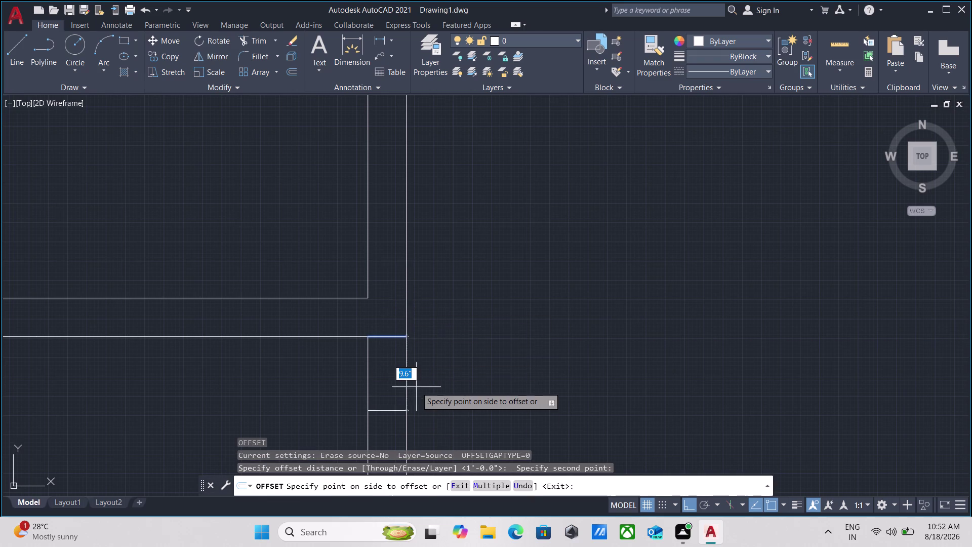
scroll(down, 3)
middle_drag(425, 346, 442, 298)
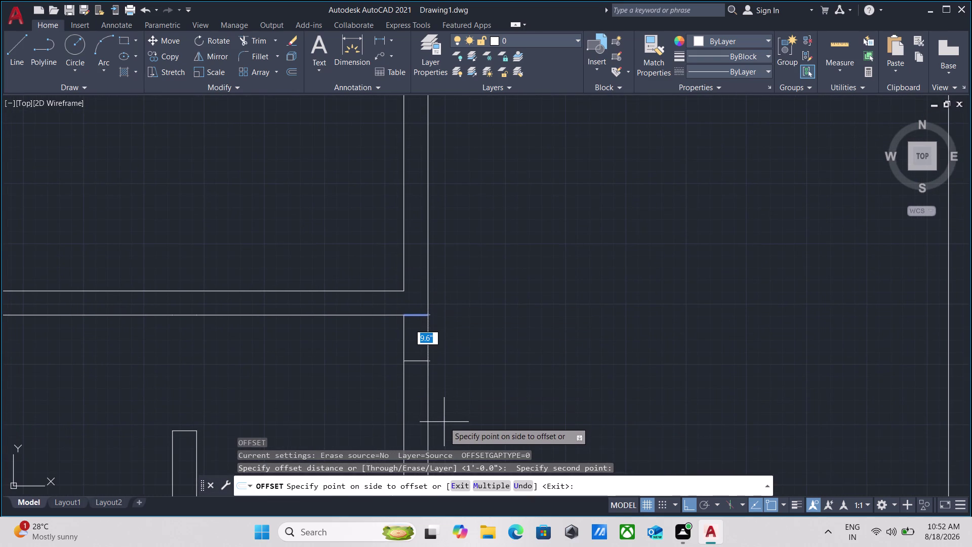
text(3')
key(Return)
scroll(down, 3)
middle_drag(478, 395, 469, 339)
key(Escape)
key(r)
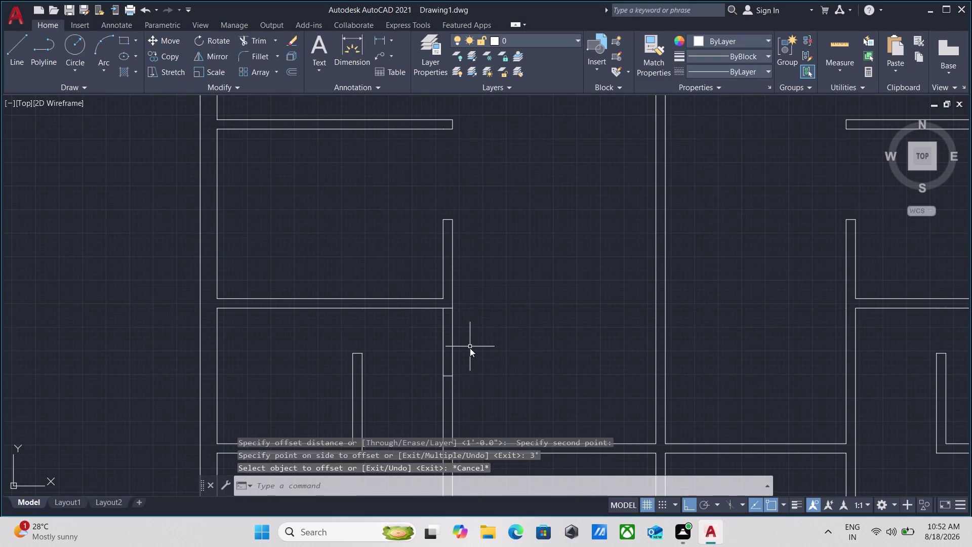
key(BackSpace)
Fence-trim the wall edges between the two lines to open the 3' doorway.
text(tr)
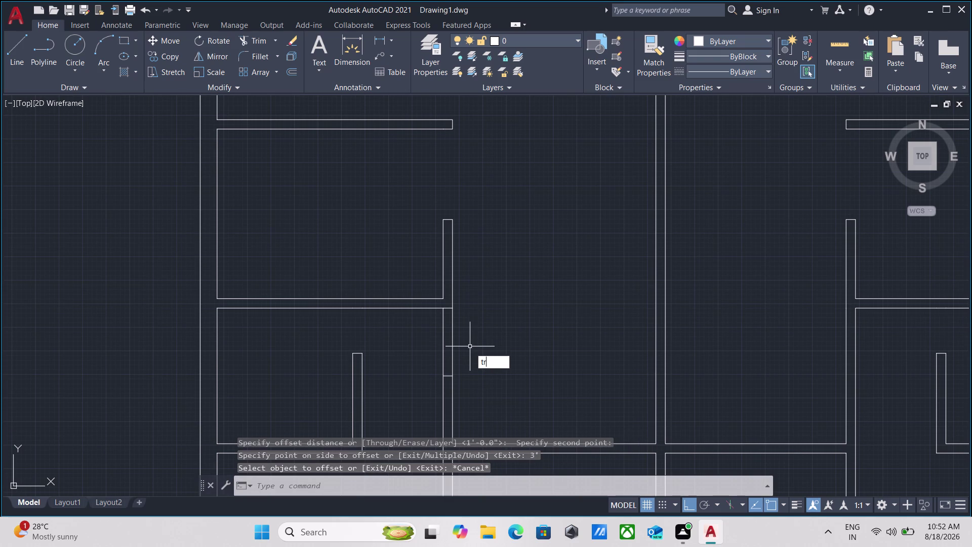
key(Return)
click(463, 357)
click(410, 346)
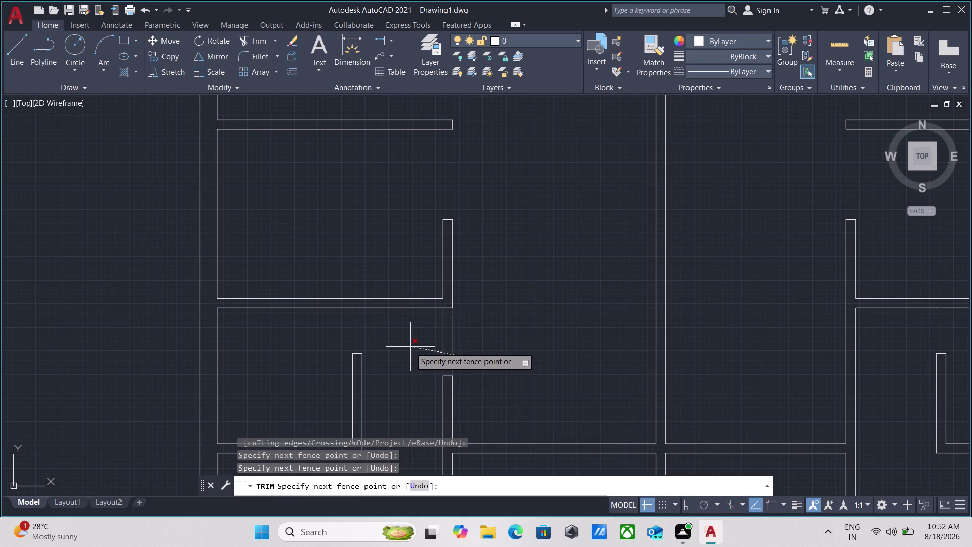
scroll(down, 3)
middle_drag(460, 343, 419, 344)
key(Escape)
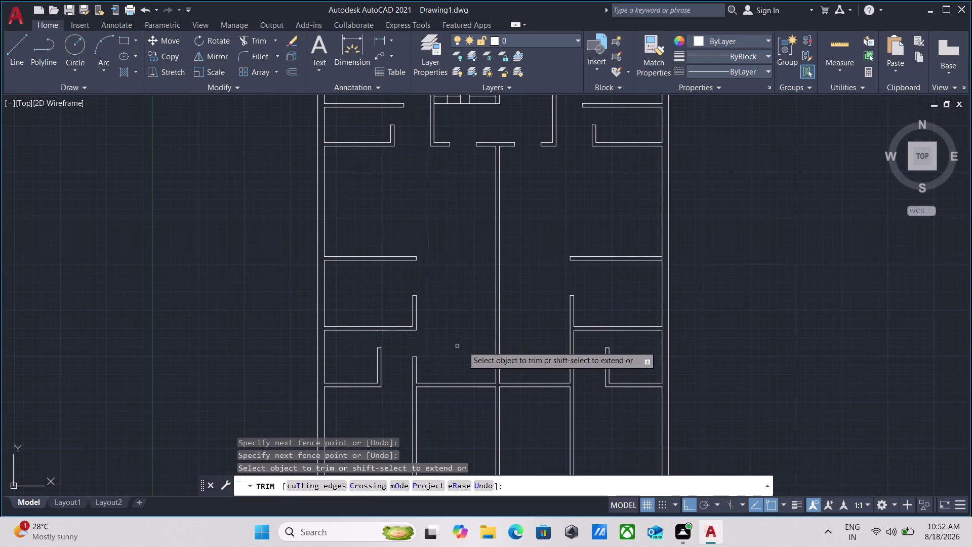
scroll(up, 3)
scroll(up, 3)
middle_drag(550, 337, 486, 377)
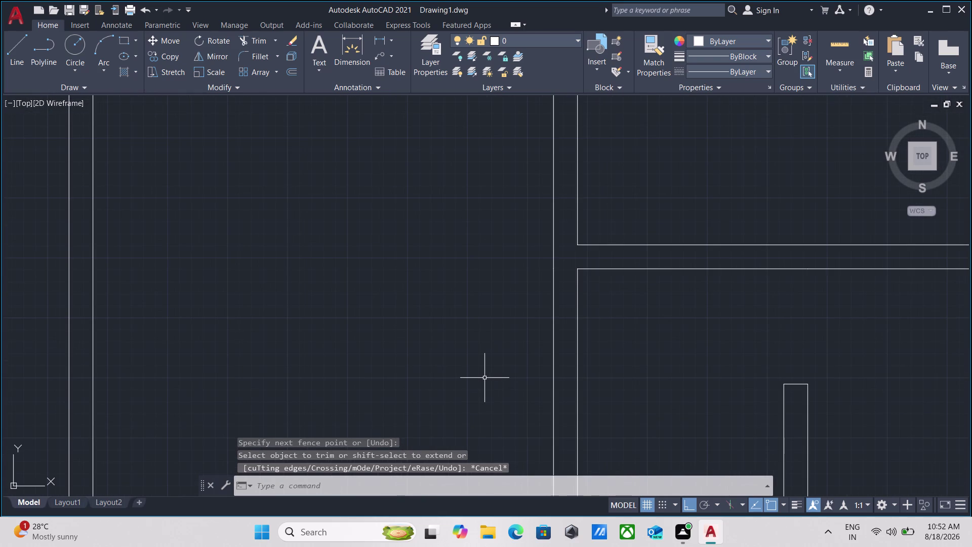
Draw a line across the interior room wall end.
key(l)
key(Return)
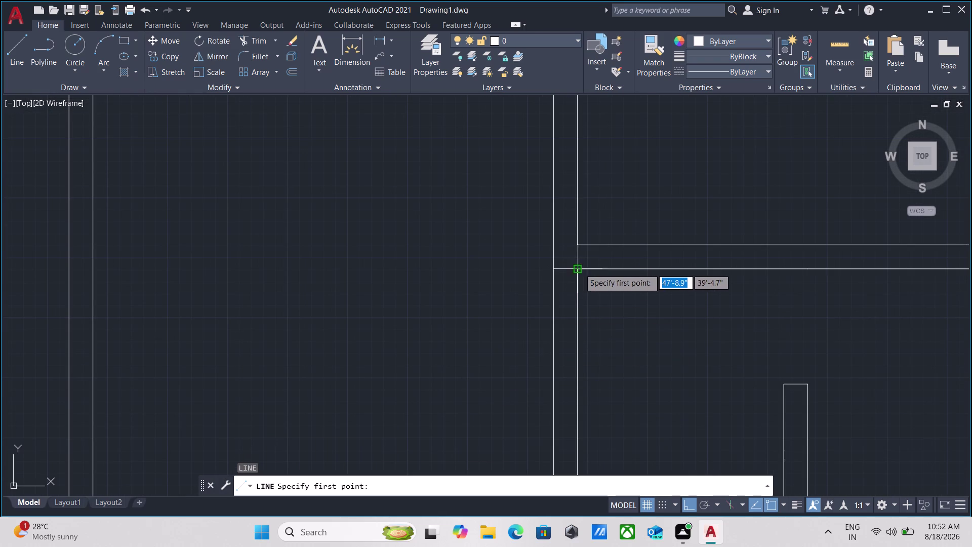
click(579, 269)
click(554, 270)
key(Escape)
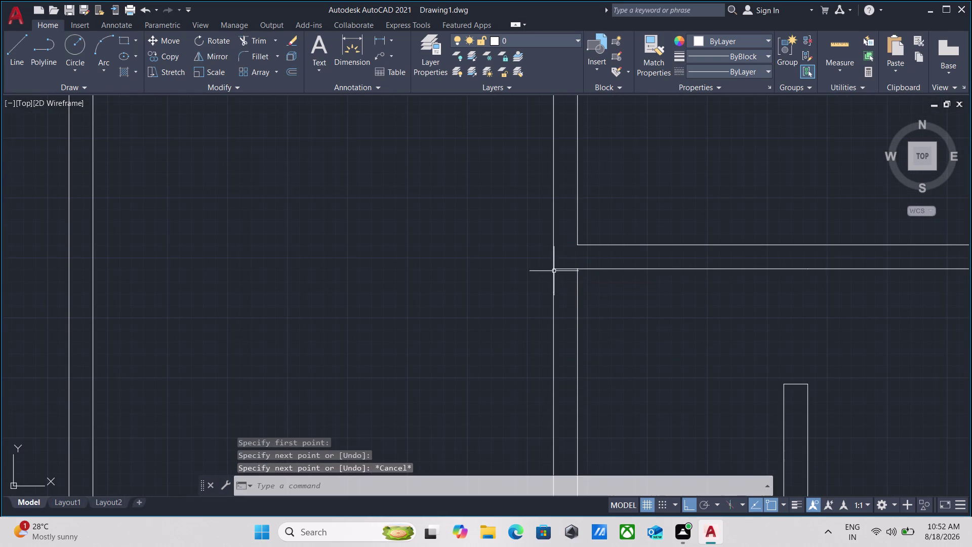
Offset that line 3' to mark the door opening's other edge.
click(567, 276)
click(563, 261)
key(o)
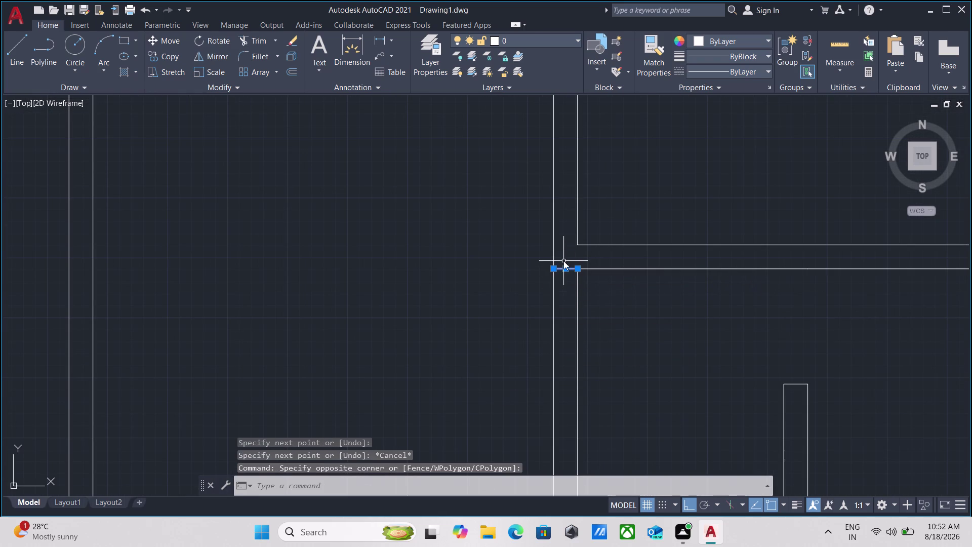
key(Return)
click(569, 269)
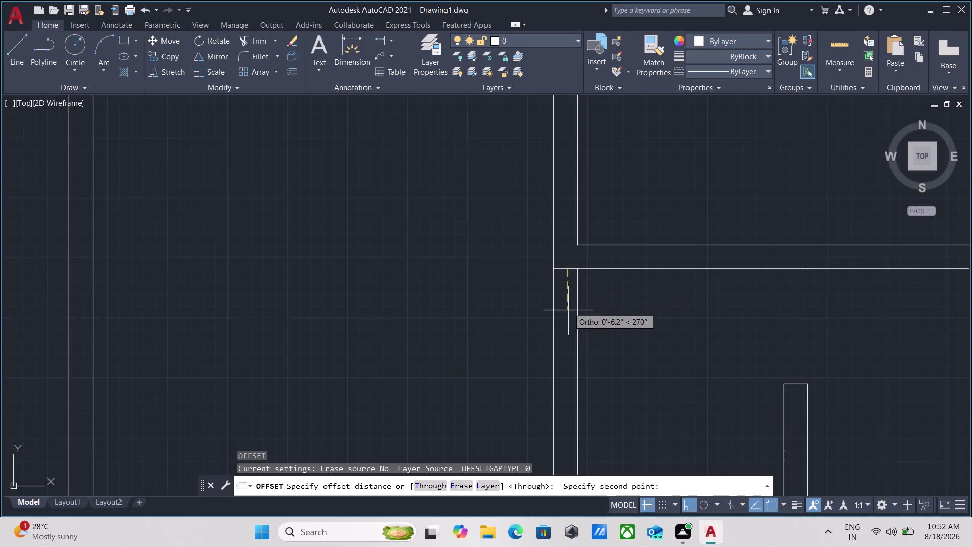
click(569, 318)
key(3)
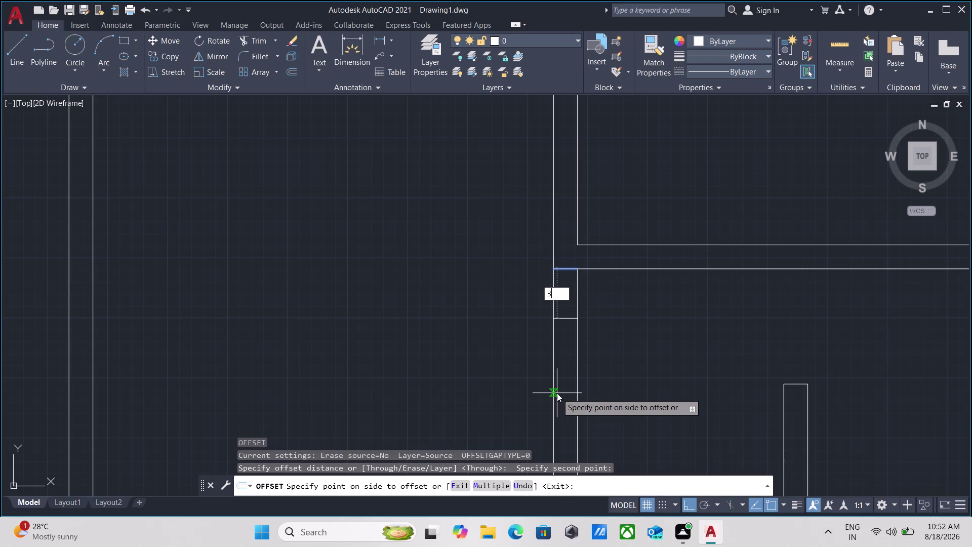
key(apostrophe)
key(Return)
scroll(down, 3)
middle_drag(600, 370, 592, 342)
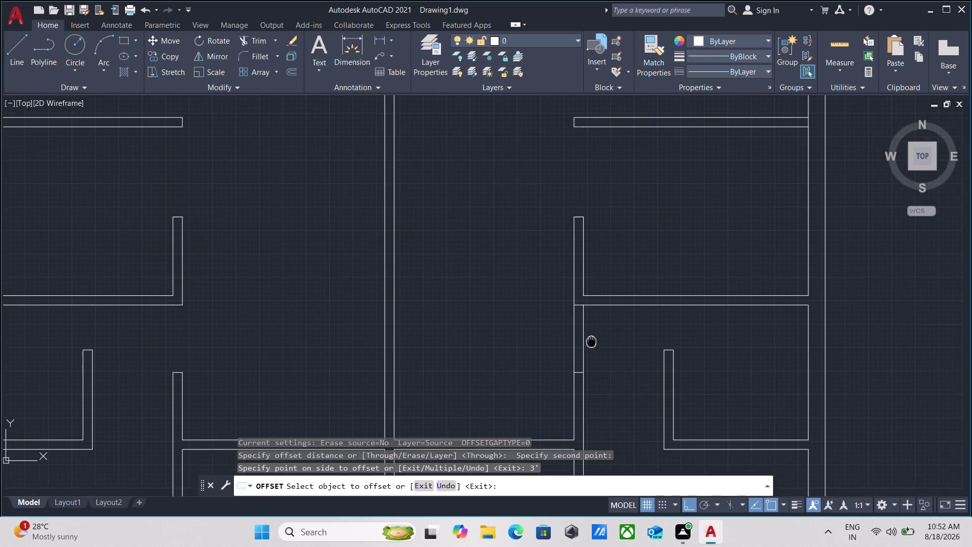
middle_drag(592, 341, 591, 341)
key(Escape)
Fence-trim the wall between the two lines to open the doorway.
text(tr)
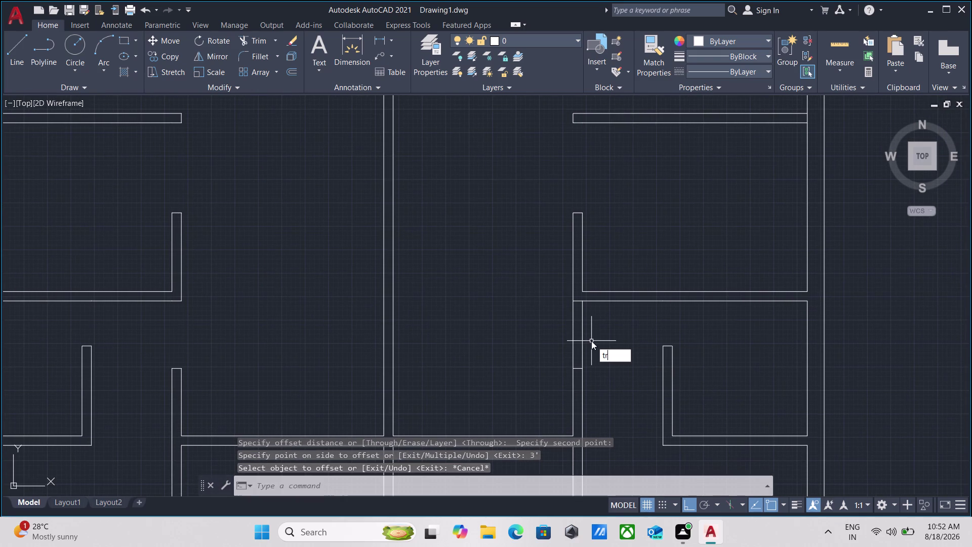
key(Return)
click(599, 334)
click(543, 339)
key(Escape)
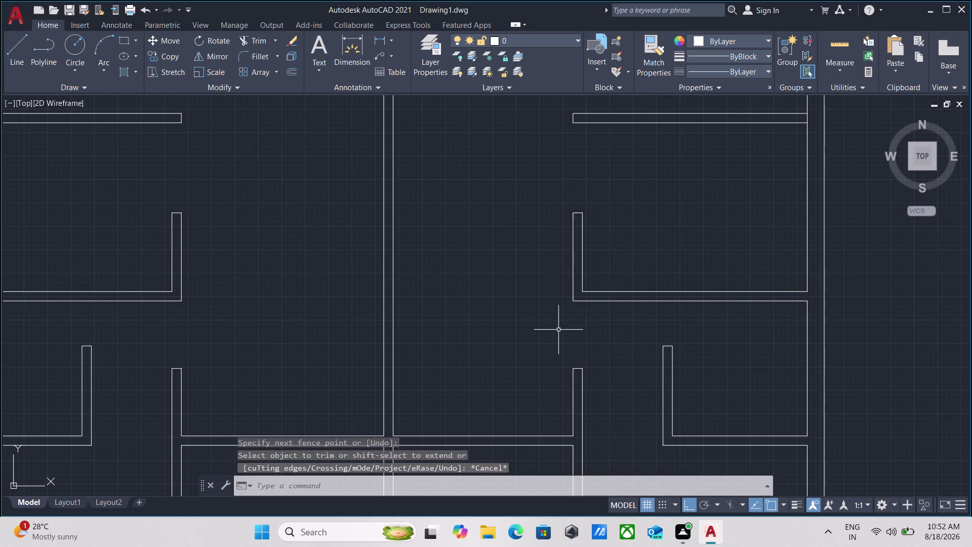
Pan and zoom the plan to centre on the bottom exterior wall.
scroll(down, 3)
scroll(up, 3)
middle_drag(491, 392, 423, 406)
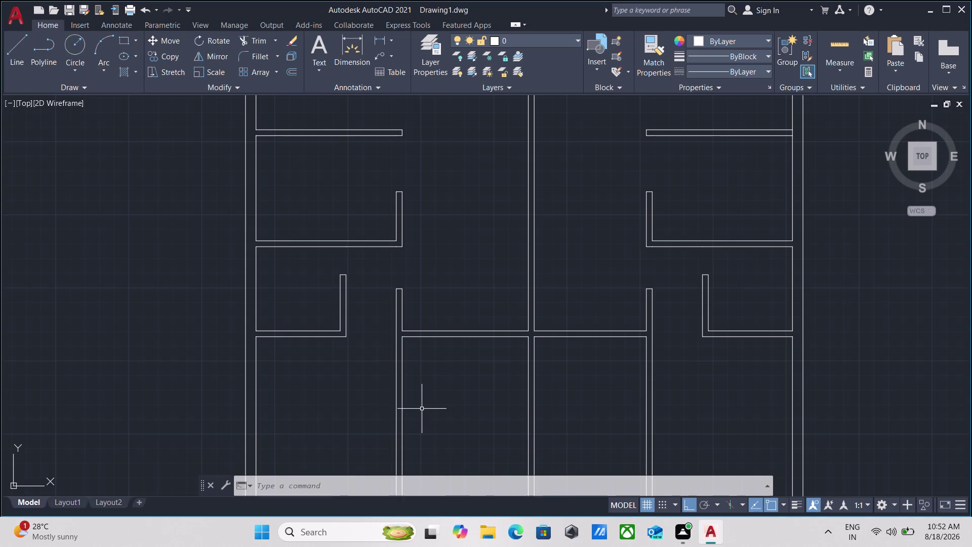
scroll(down, 3)
scroll(down, 3)
middle_drag(428, 400, 431, 386)
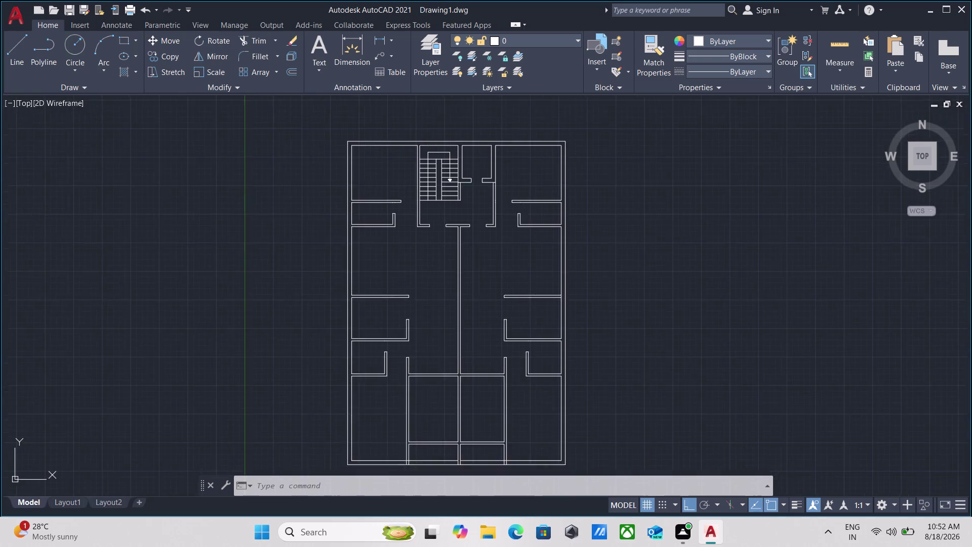
middle_drag(431, 386, 441, 347)
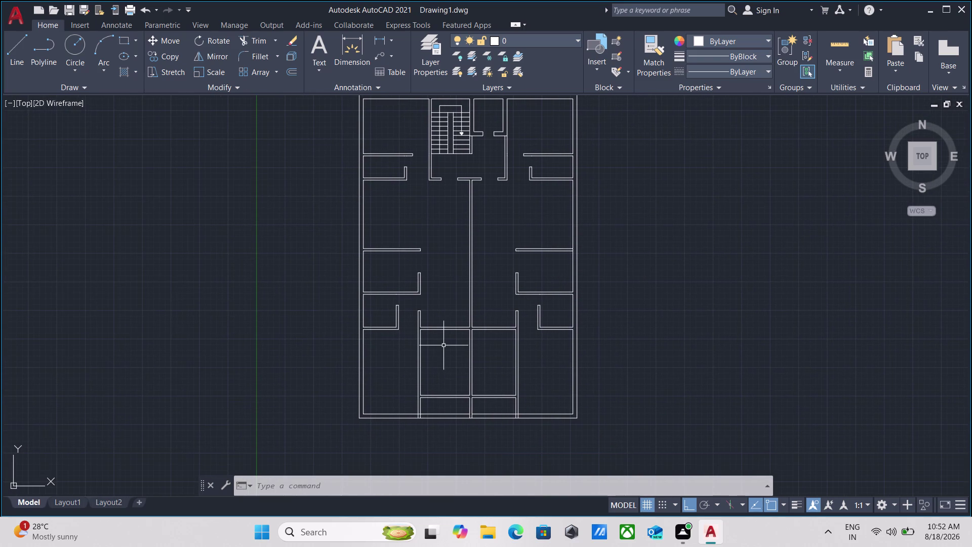
scroll(up, 3)
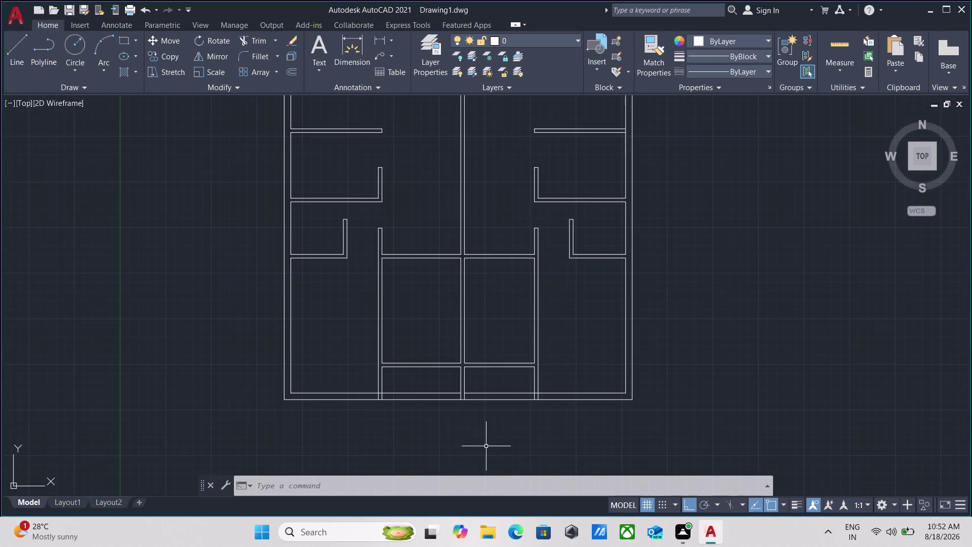
scroll(up, 3)
scroll(up, 3)
middle_drag(502, 415, 524, 476)
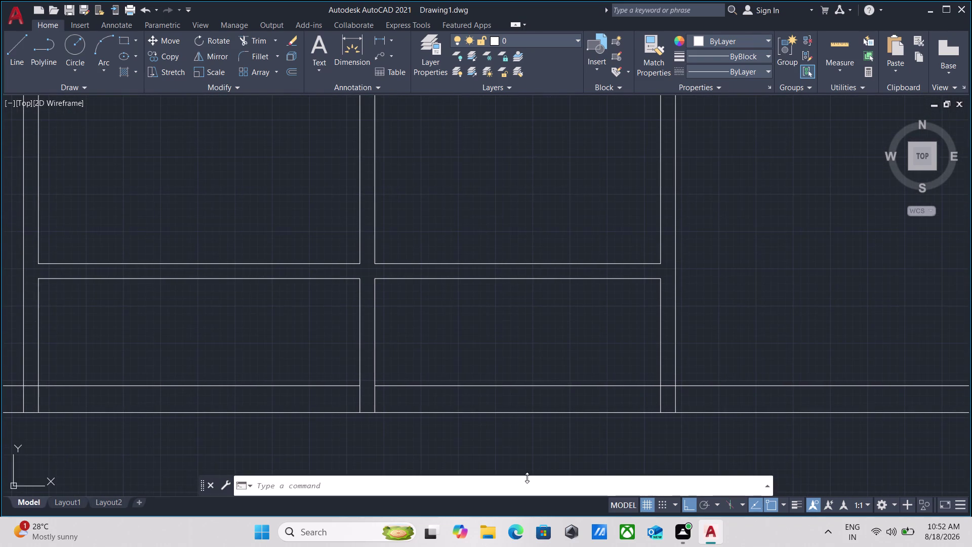
scroll(down, 3)
scroll(down, 3)
middle_drag(544, 450, 555, 452)
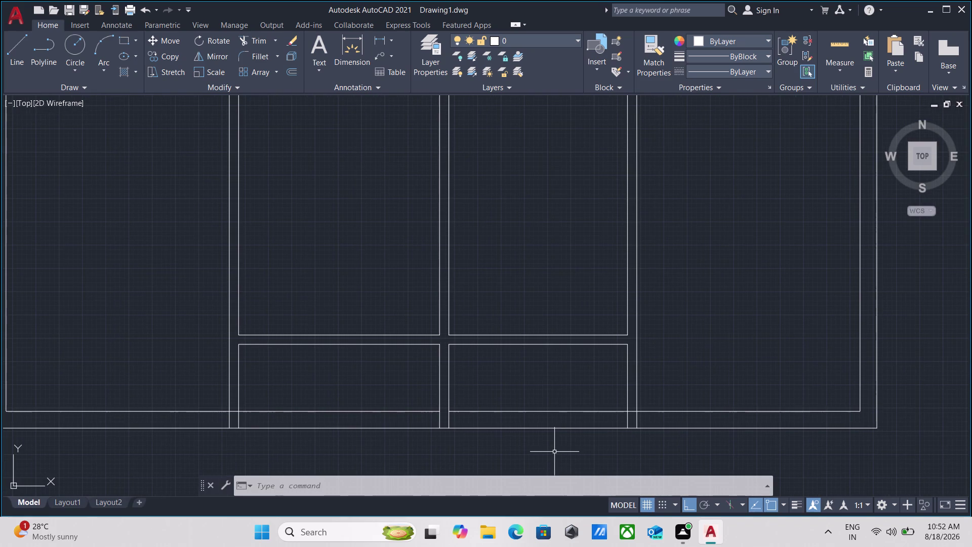
Fence-trim an opening through the bottom exterior wall lines, redoing a mistaken first cut.
text(tr)
key(Return)
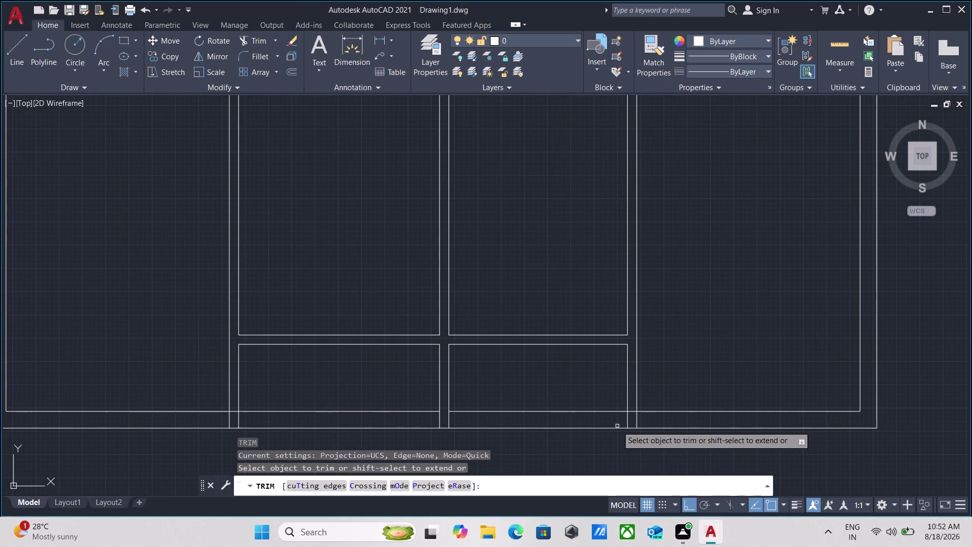
scroll(up, 3)
click(672, 419)
click(596, 419)
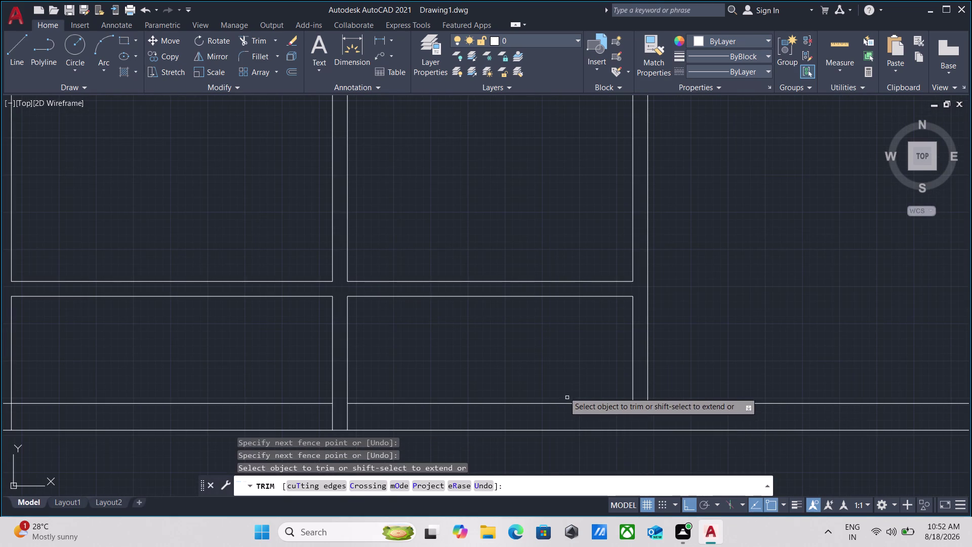
key(ctrl+z)
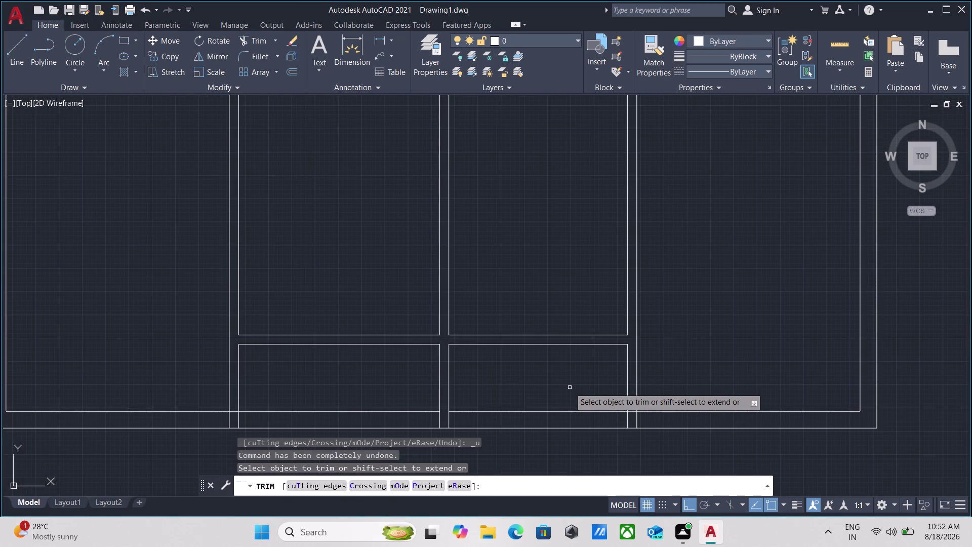
click(577, 449)
click(579, 396)
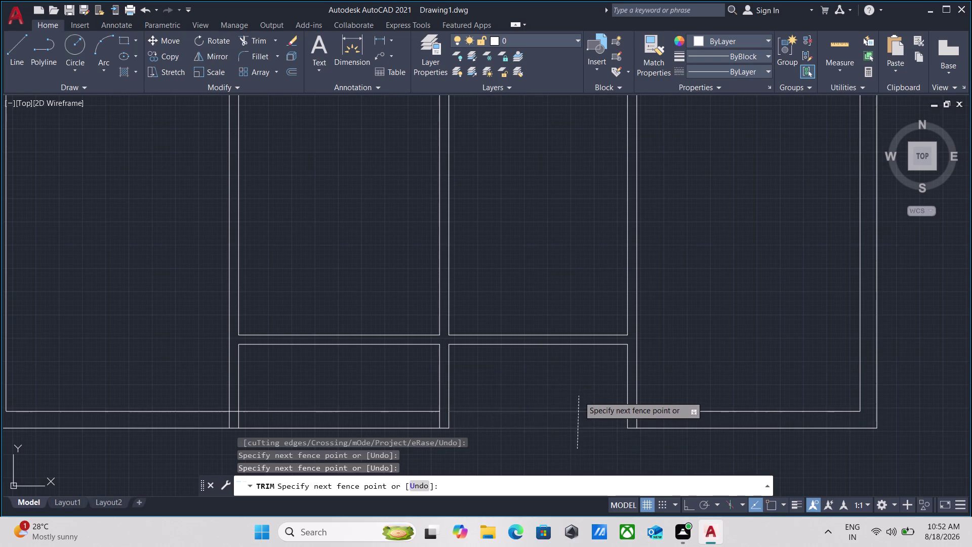
key(Escape)
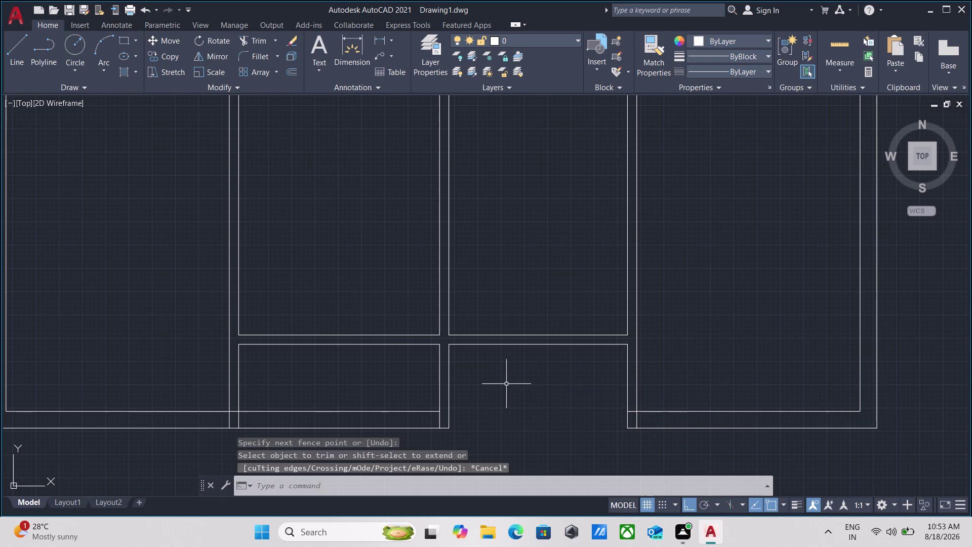
Extend the interior wall line in the lower rooms so it meets the wall.
scroll(up, 3)
middle_drag(507, 384, 507, 416)
text(ex)
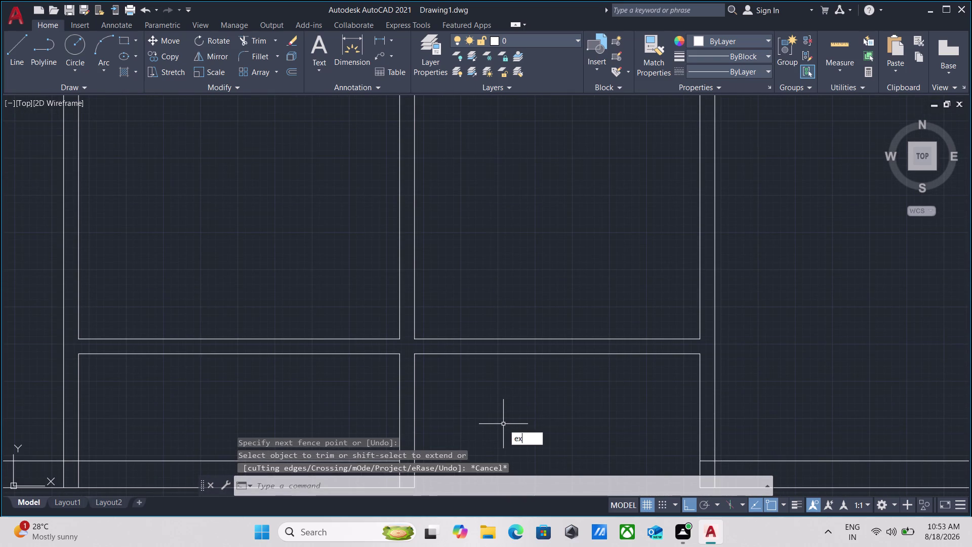
key(Return)
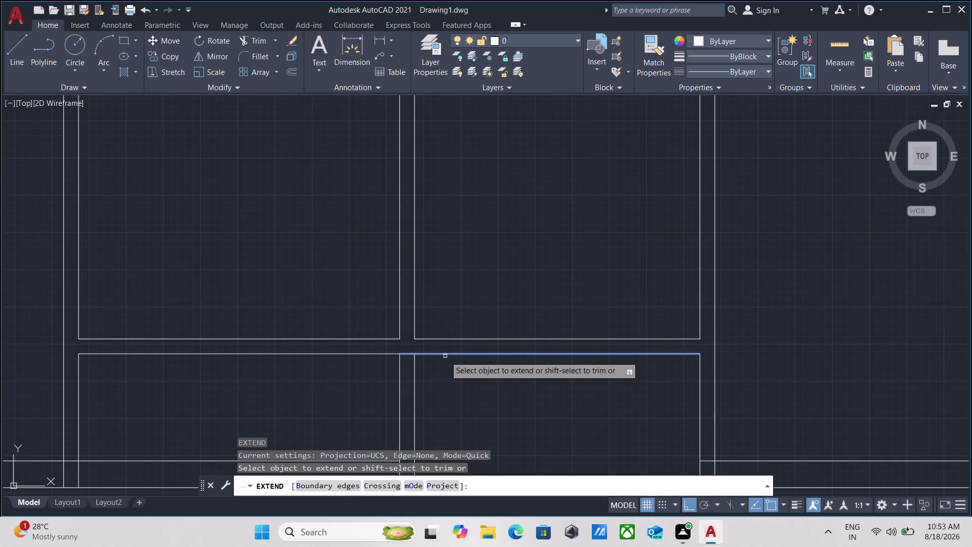
click(443, 353)
key(Escape)
scroll(down, 3)
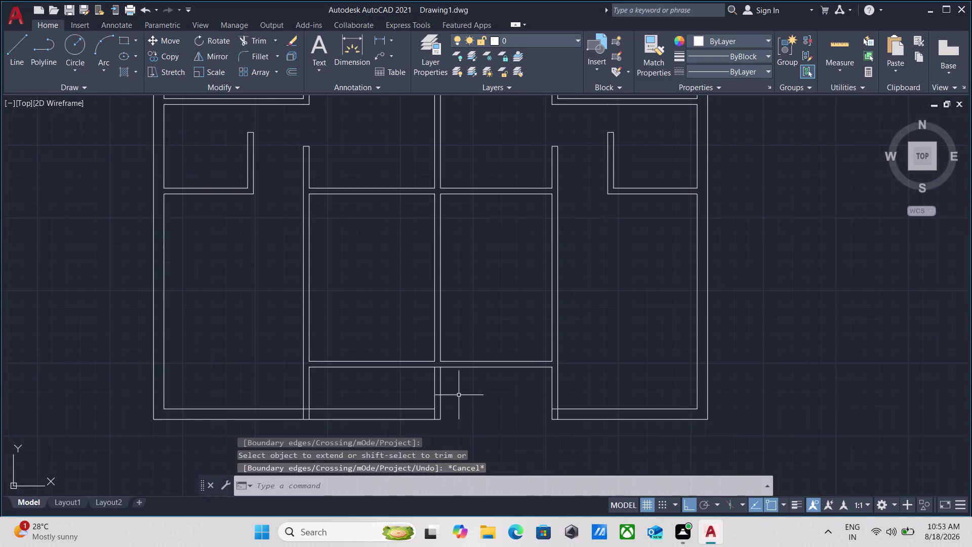
middle_drag(460, 396, 471, 383)
Trim the lower room lines and leftover wall segments inside the opening.
text(tr)
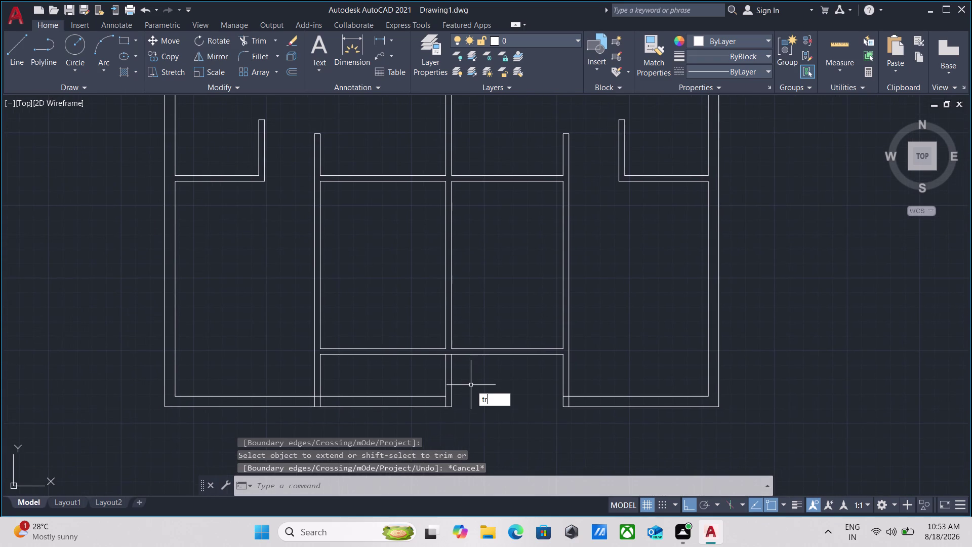
key(Return)
click(471, 369)
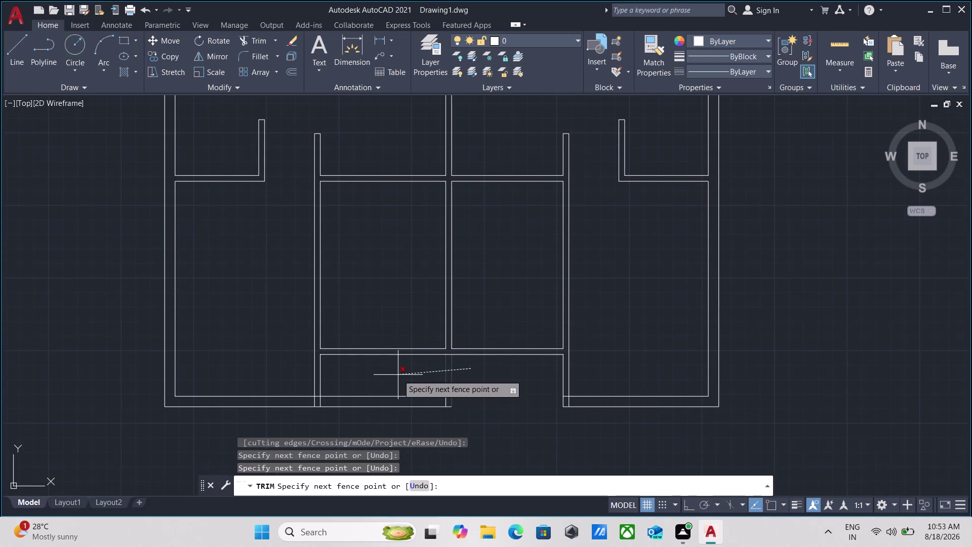
click(398, 374)
click(398, 377)
click(403, 435)
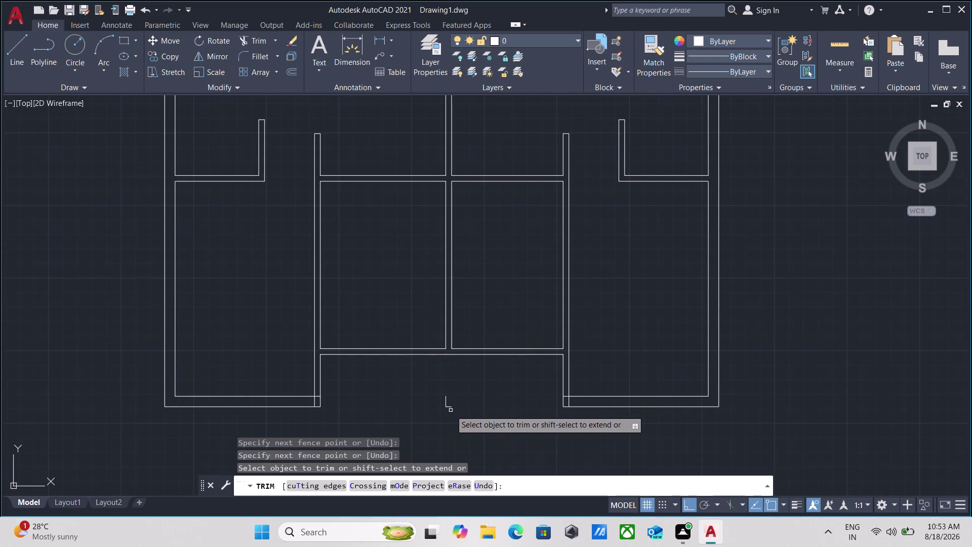
click(454, 414)
click(437, 385)
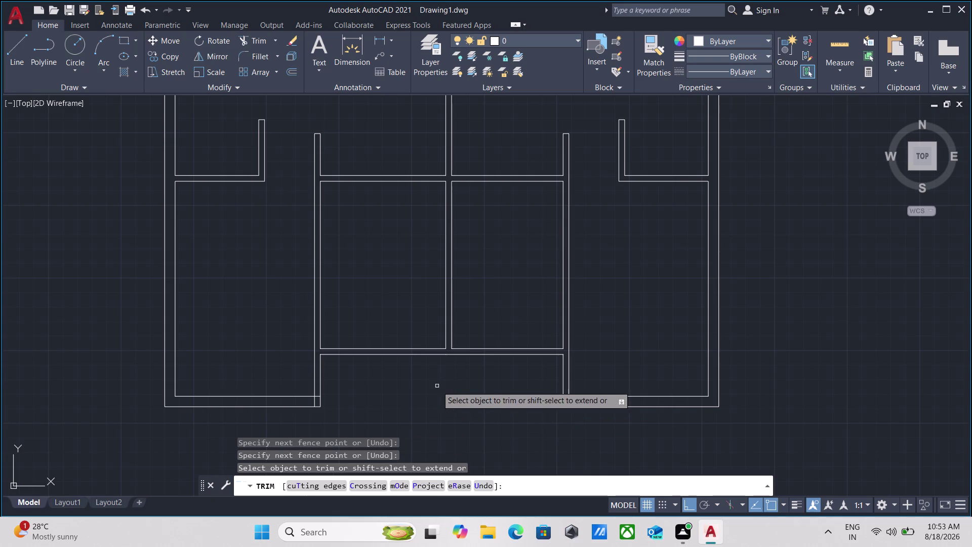
Trim the three overlapping line ends at the wall corner.
scroll(up, 3)
scroll(down, 3)
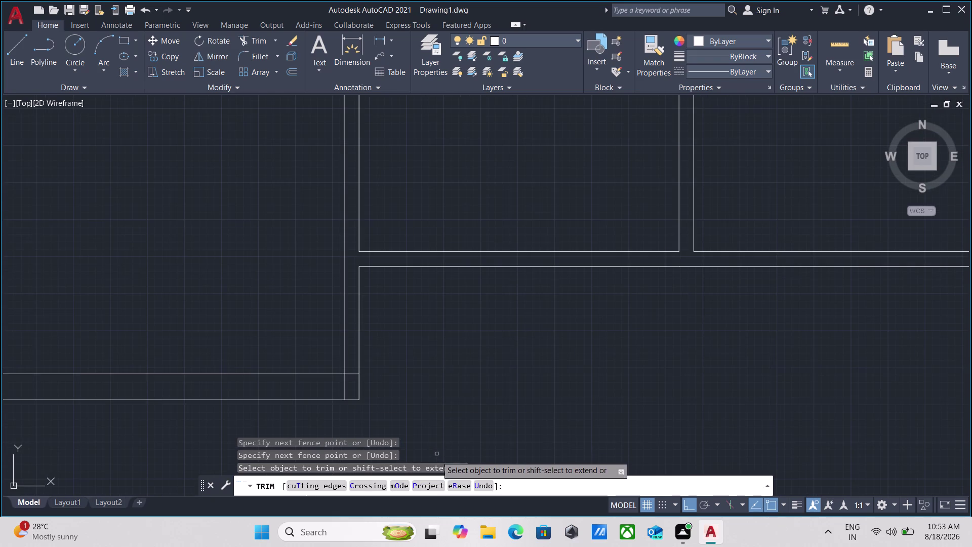
scroll(up, 3)
scroll(down, 3)
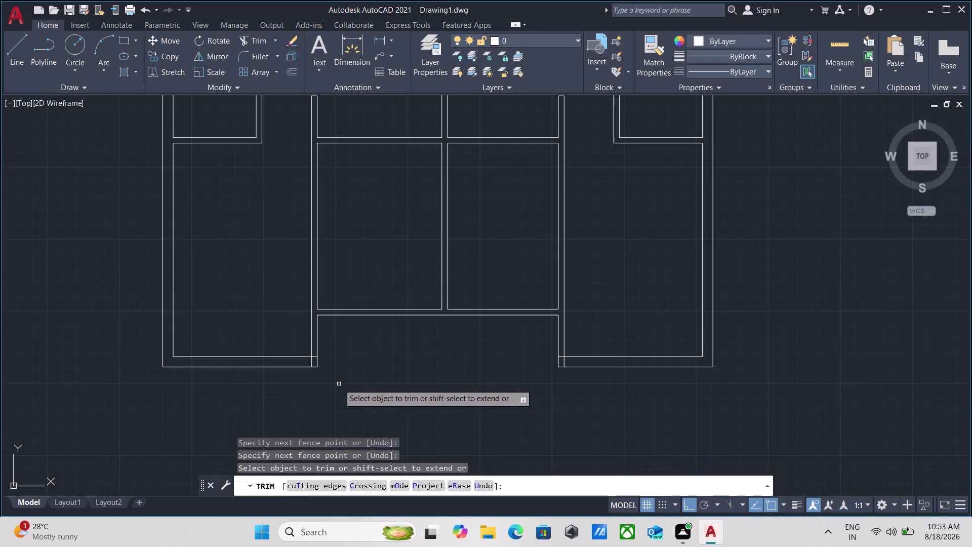
middle_drag(339, 384, 347, 429)
scroll(up, 3)
scroll(up, 3)
drag(395, 401, 396, 401)
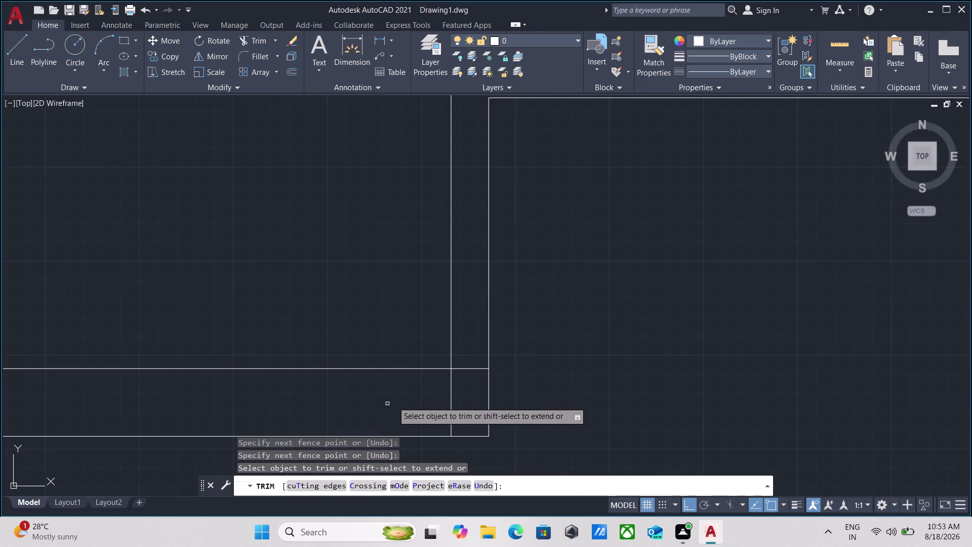
drag(396, 400, 400, 398)
click(475, 409)
click(468, 393)
click(462, 357)
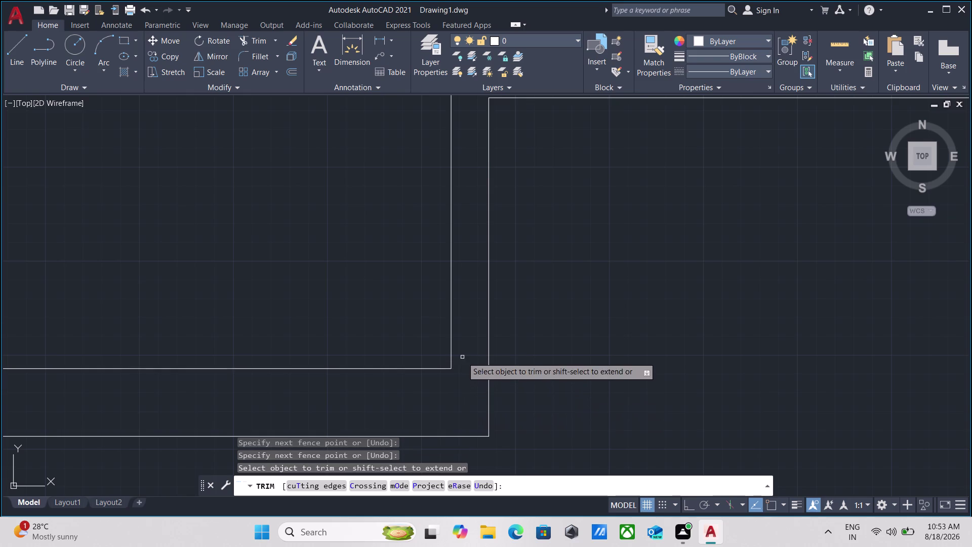
Trim the remaining line stubs at the other wall corner.
scroll(down, 3)
scroll(down, 3)
middle_drag(571, 386, 329, 412)
scroll(down, 3)
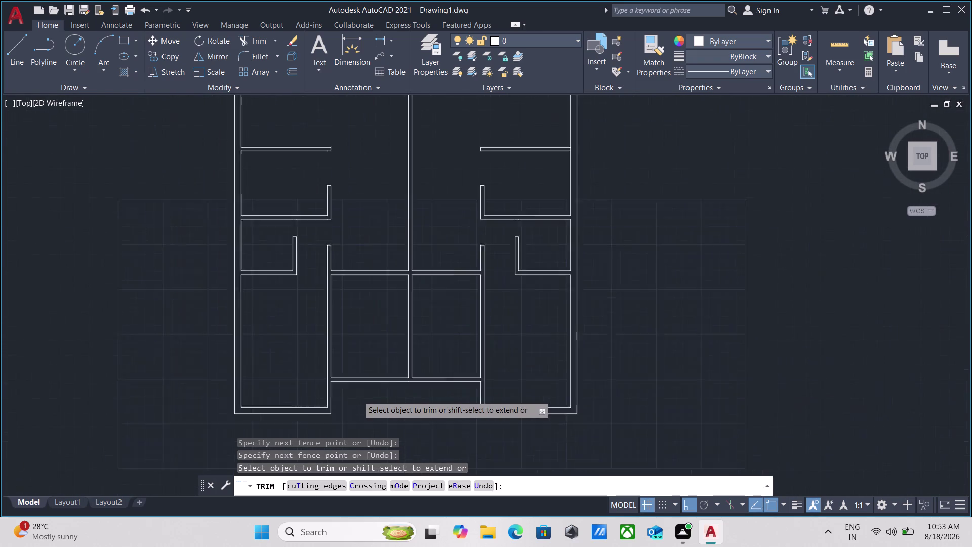
scroll(up, 3)
scroll(up, 3)
scroll(up, 3)
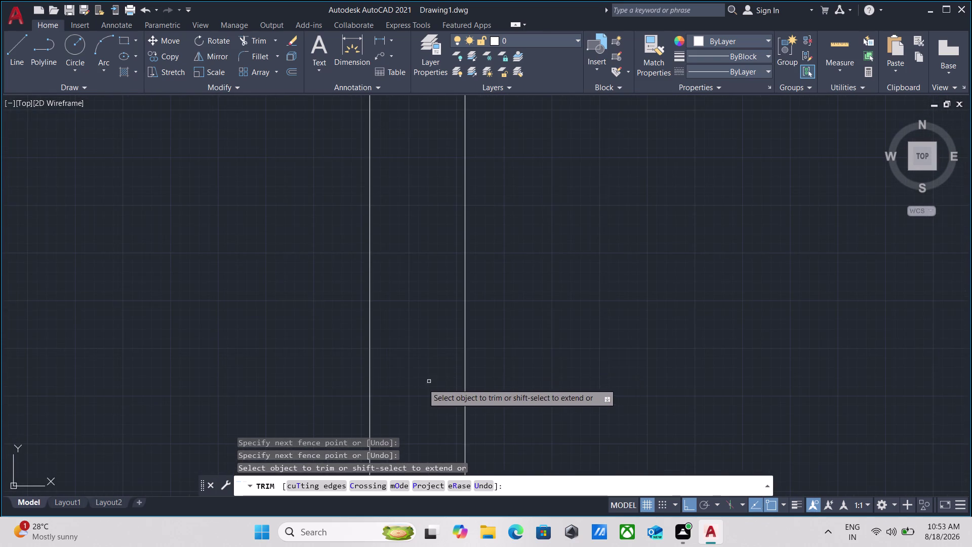
scroll(down, 3)
middle_drag(419, 382, 439, 318)
click(439, 318)
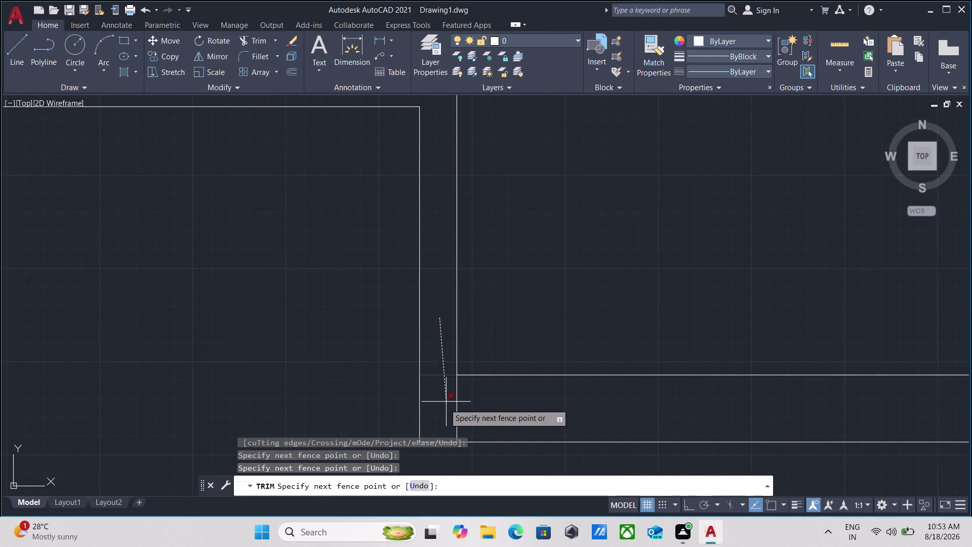
double_click(443, 408)
click(443, 406)
click(496, 403)
Zoom and pan across the whole floor plan, then exit the TRIM command.
scroll(down, 3)
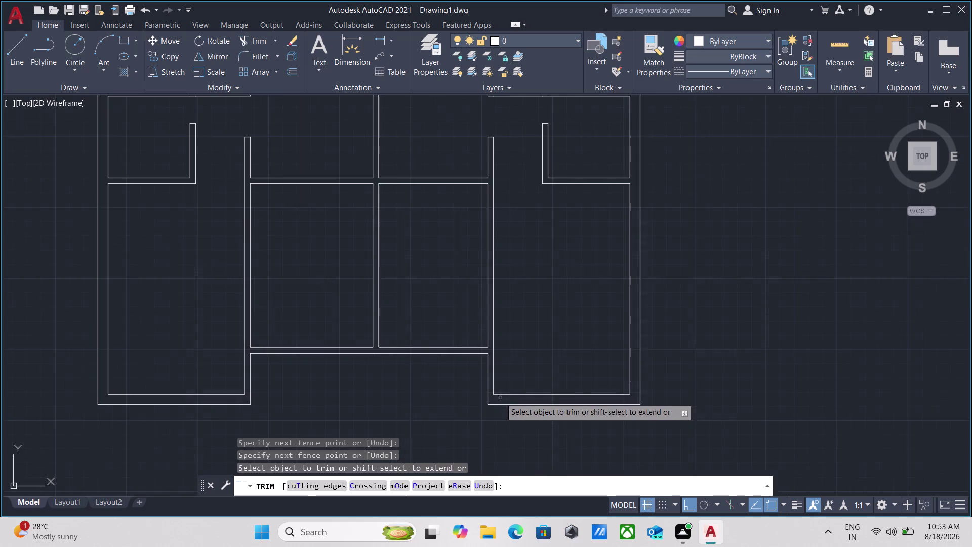
scroll(down, 3)
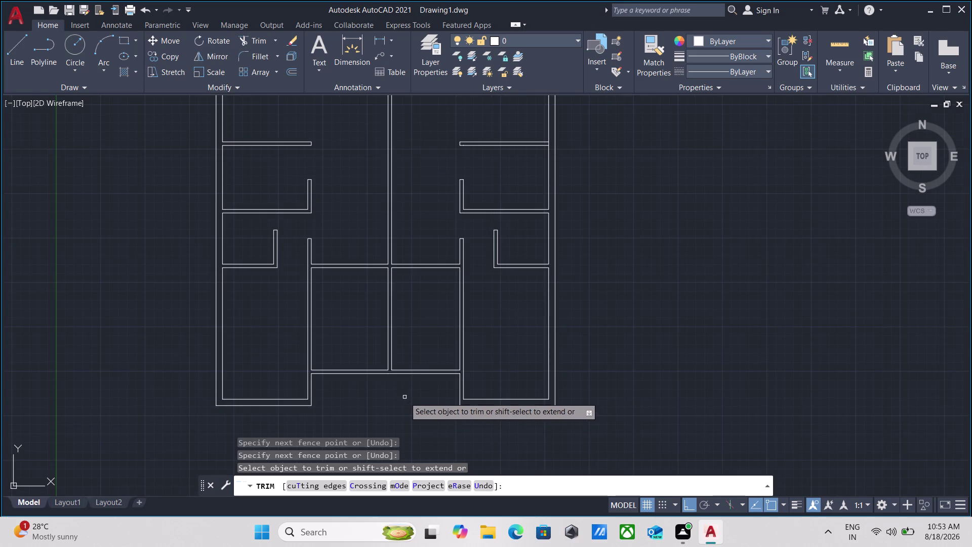
scroll(up, 3)
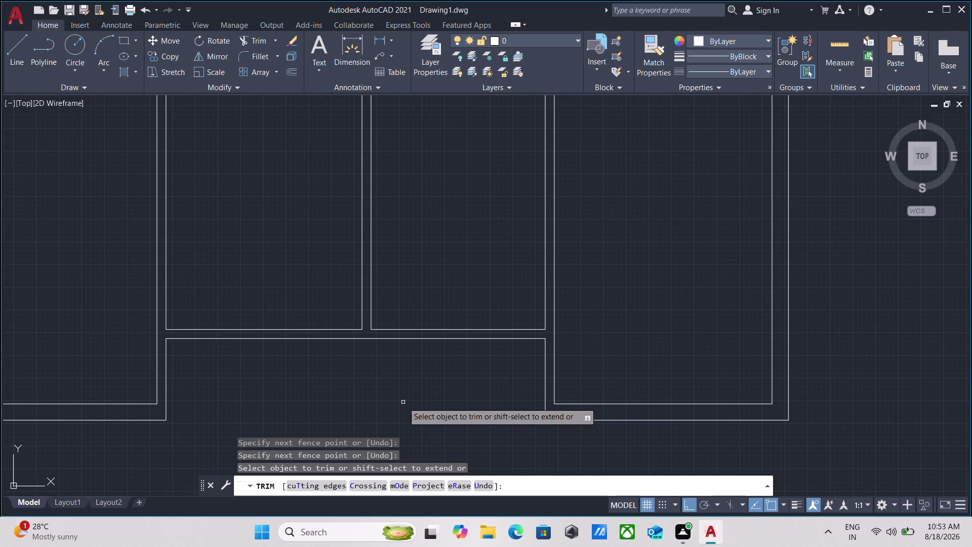
scroll(down, 3)
scroll(down, 3)
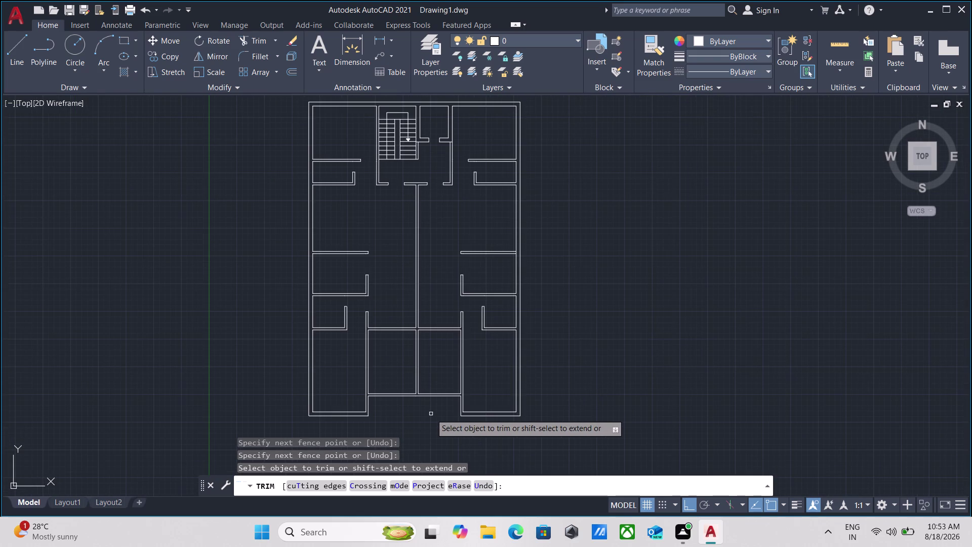
scroll(up, 3)
scroll(down, 3)
scroll(down, 3)
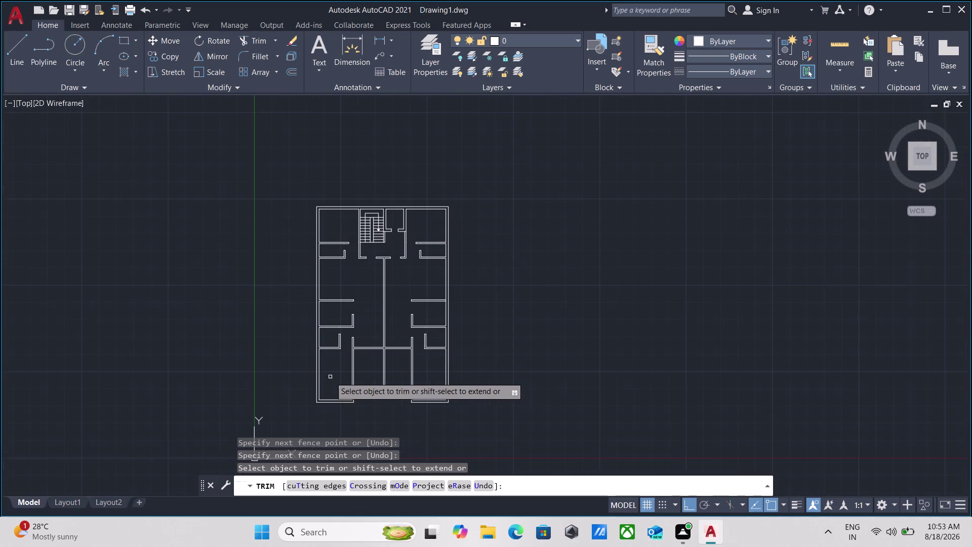
middle_drag(330, 377, 327, 400)
scroll(up, 3)
scroll(down, 3)
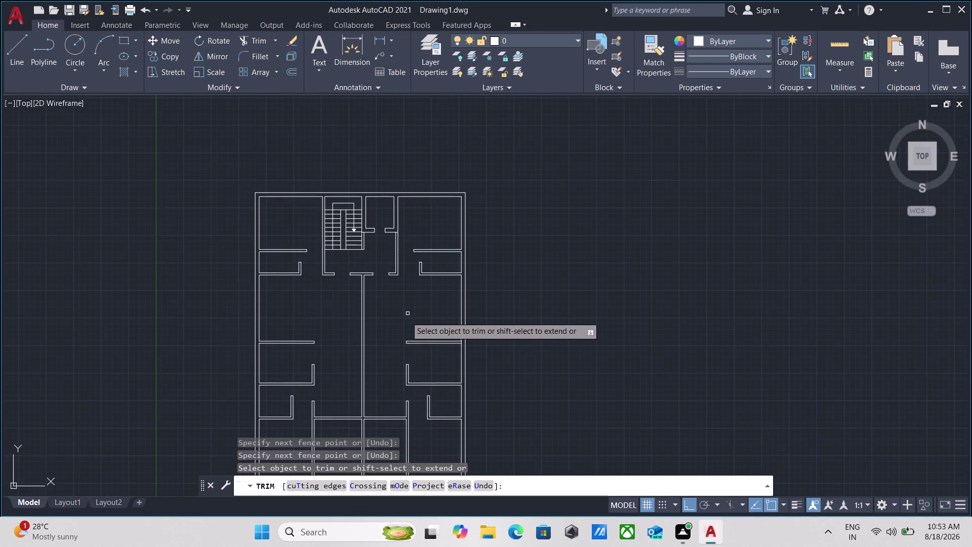
middle_drag(405, 320, 436, 203)
scroll(up, 3)
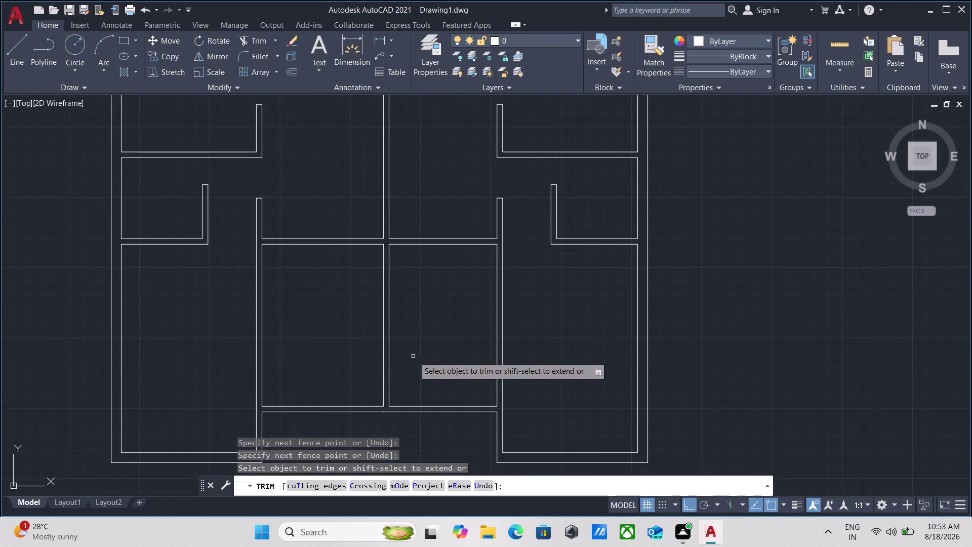
scroll(down, 3)
middle_drag(439, 355, 428, 365)
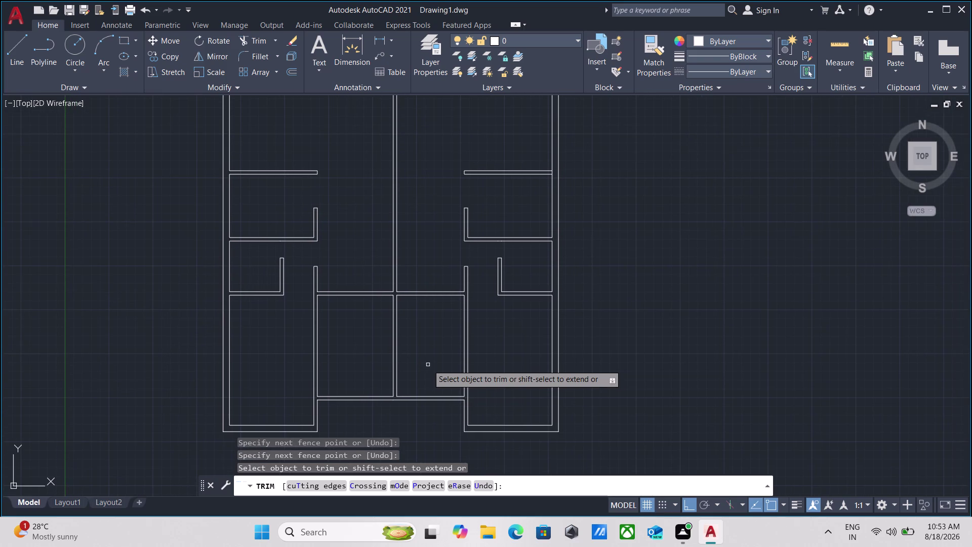
scroll(down, 3)
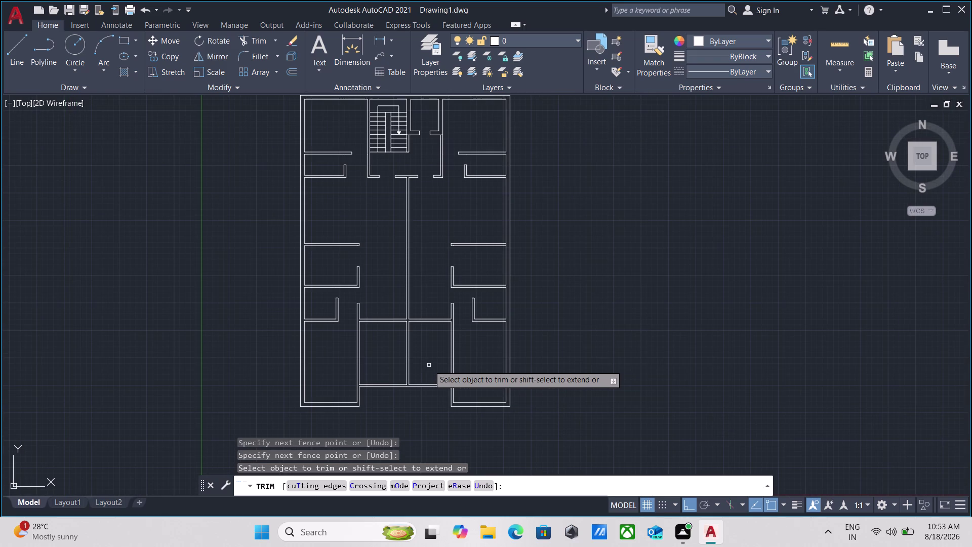
scroll(up, 3)
scroll(down, 3)
middle_drag(430, 365, 429, 374)
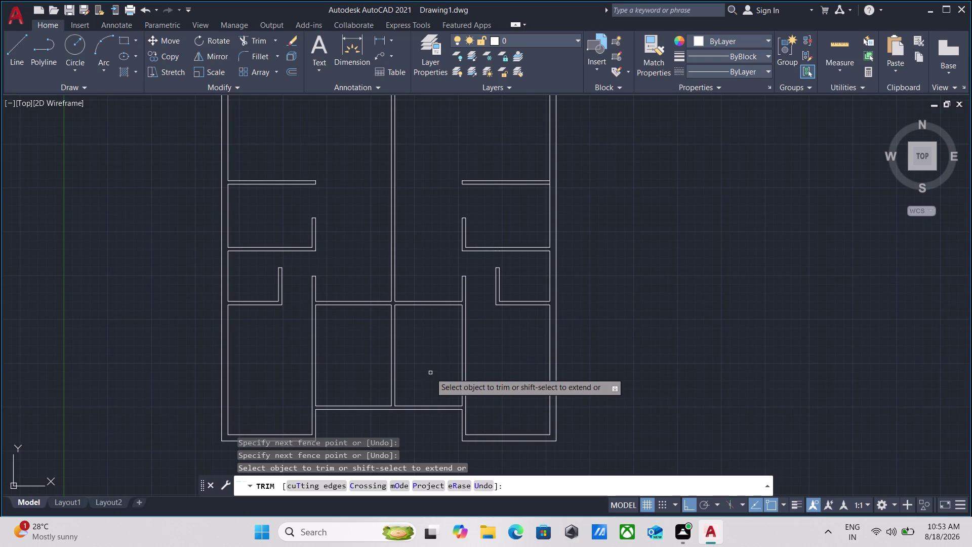
scroll(up, 3)
middle_drag(430, 333, 438, 361)
key(Escape)
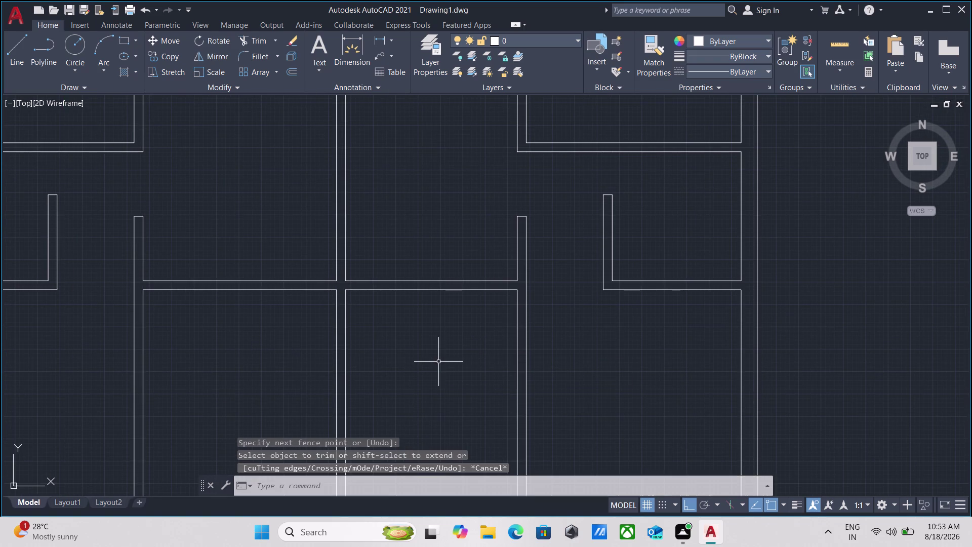
Draw a short line across the horizontal wall below the central corridor.
middle_drag(438, 362, 445, 387)
scroll(down, 3)
middle_drag(445, 387, 443, 395)
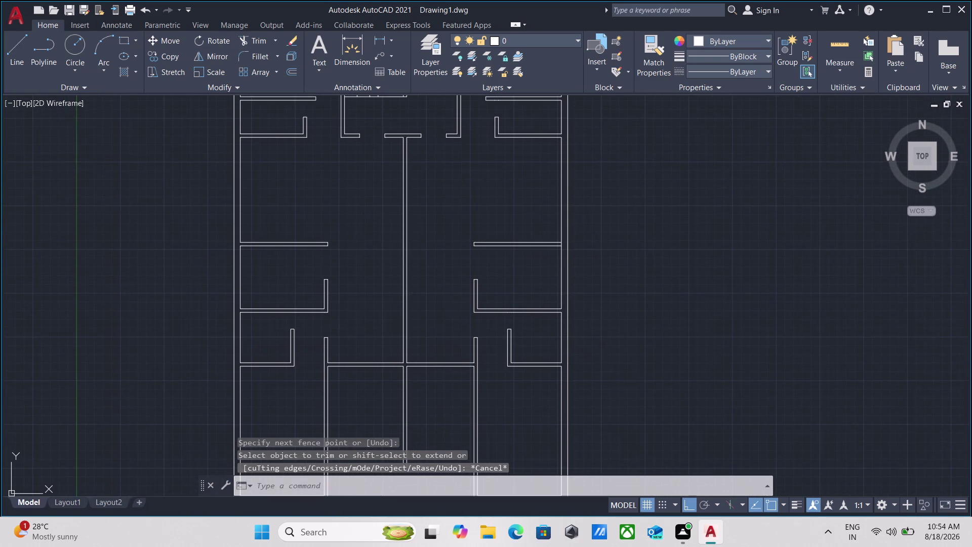
key(l)
key(Return)
scroll(up, 3)
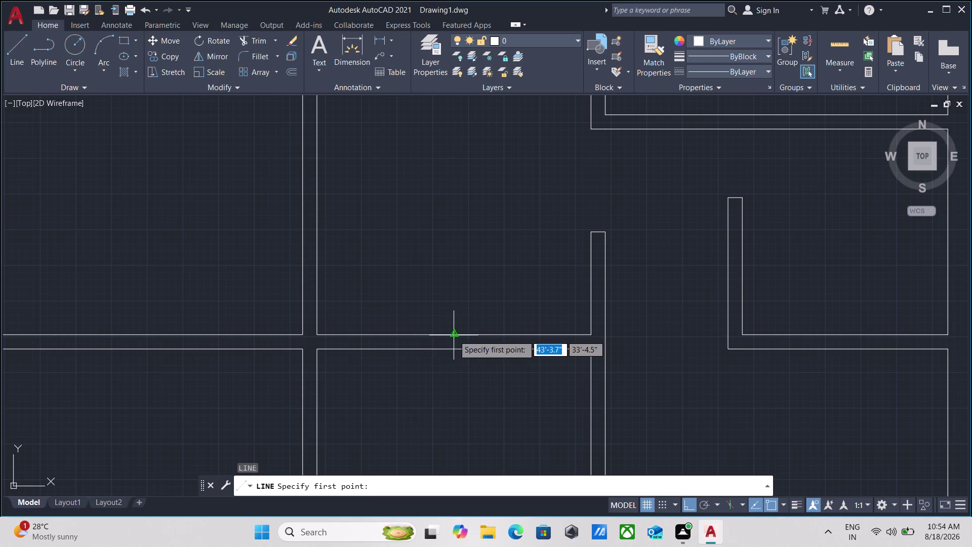
click(453, 335)
click(454, 349)
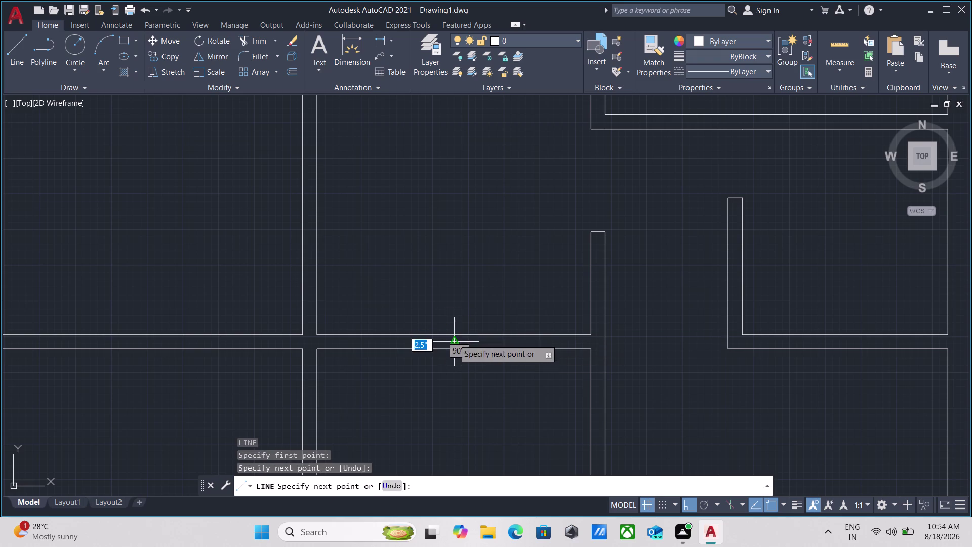
scroll(up, 3)
key(Escape)
Offset a copy of the short line 2' to the right.
click(464, 347)
click(441, 342)
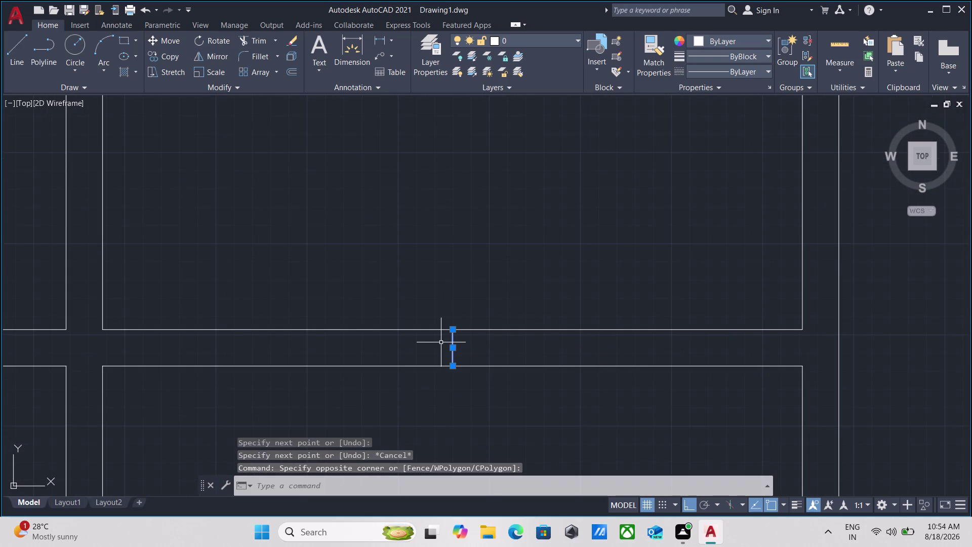
key(o)
key(Return)
click(453, 349)
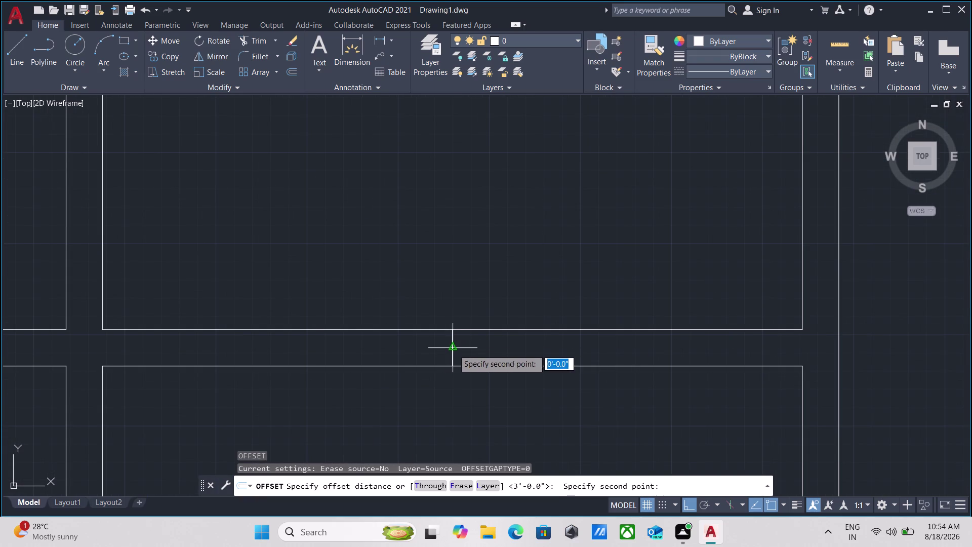
click(486, 349)
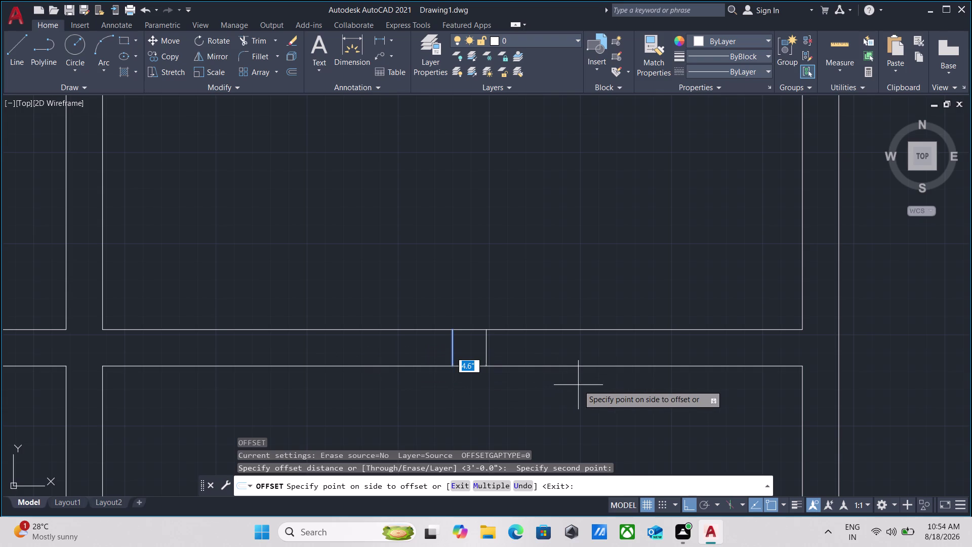
key(2)
key(apostrophe)
key(Return)
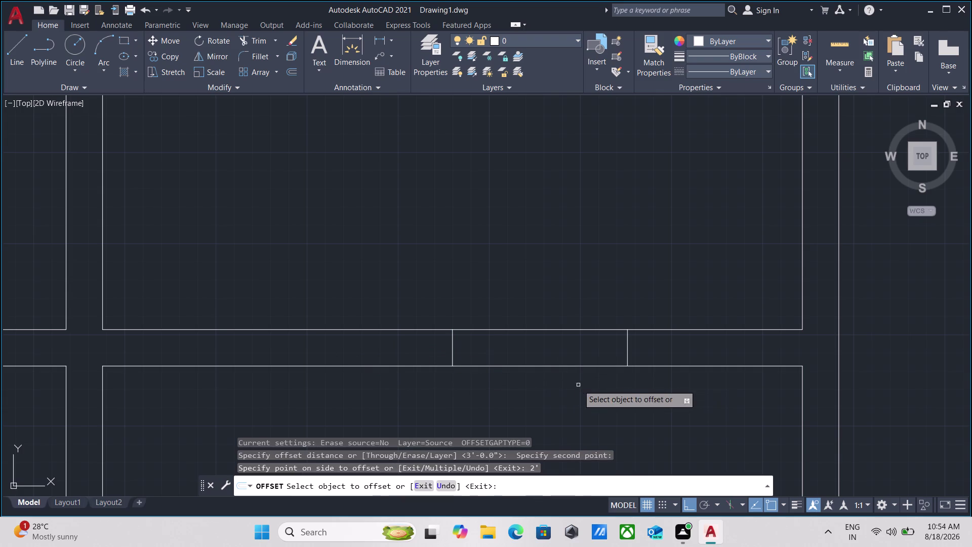
Offset another copy of the original line 2' to the left.
click(453, 341)
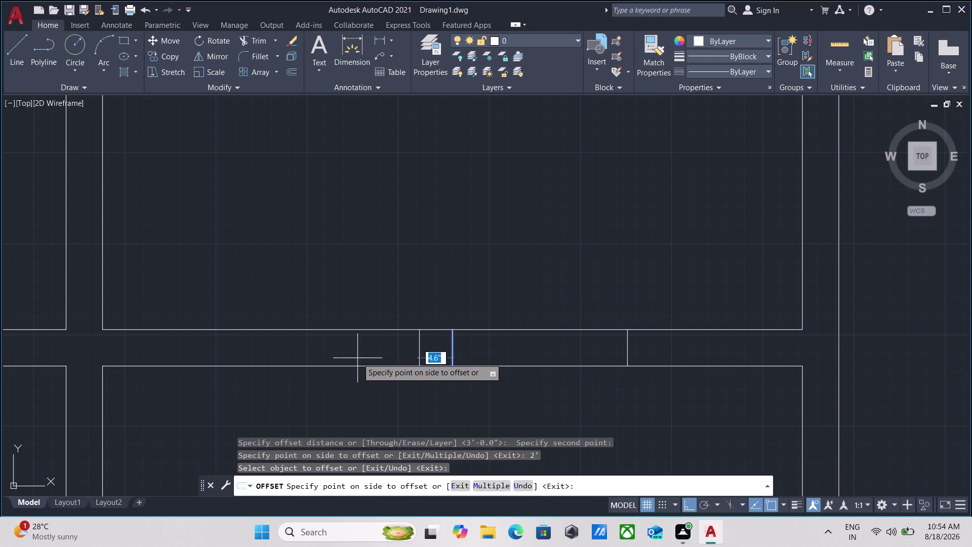
key(2)
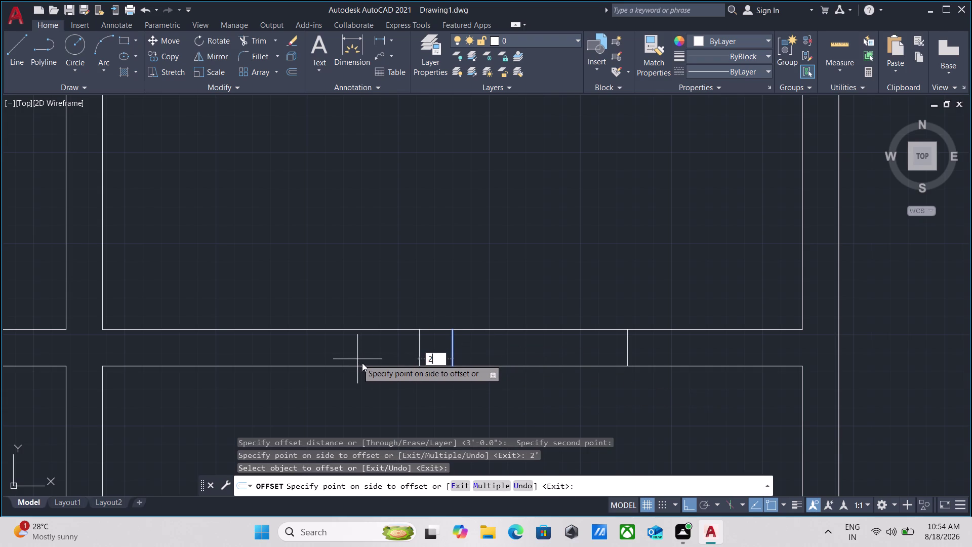
key(apostrophe)
key(Return)
scroll(down, 3)
scroll(down, 3)
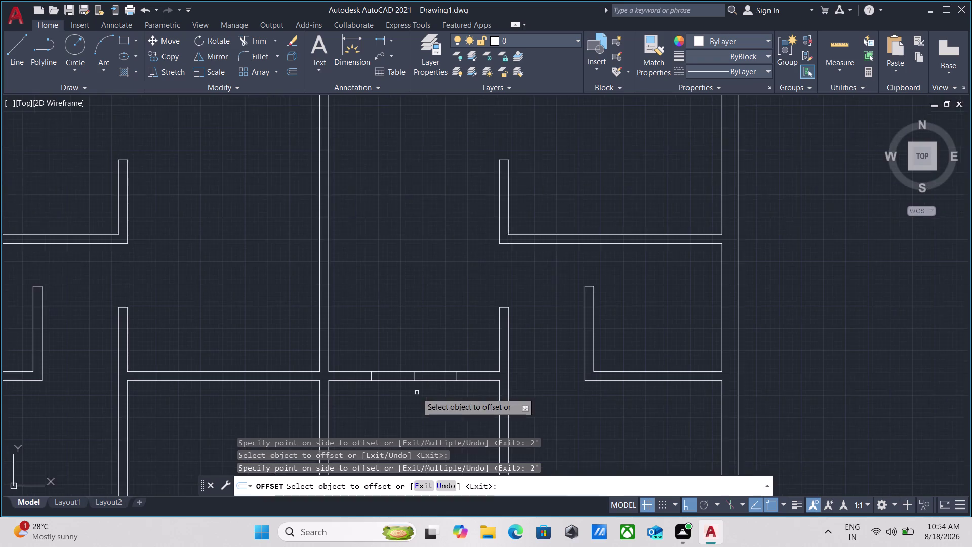
middle_drag(417, 392, 447, 370)
key(Escape)
scroll(up, 3)
middle_drag(451, 371, 454, 378)
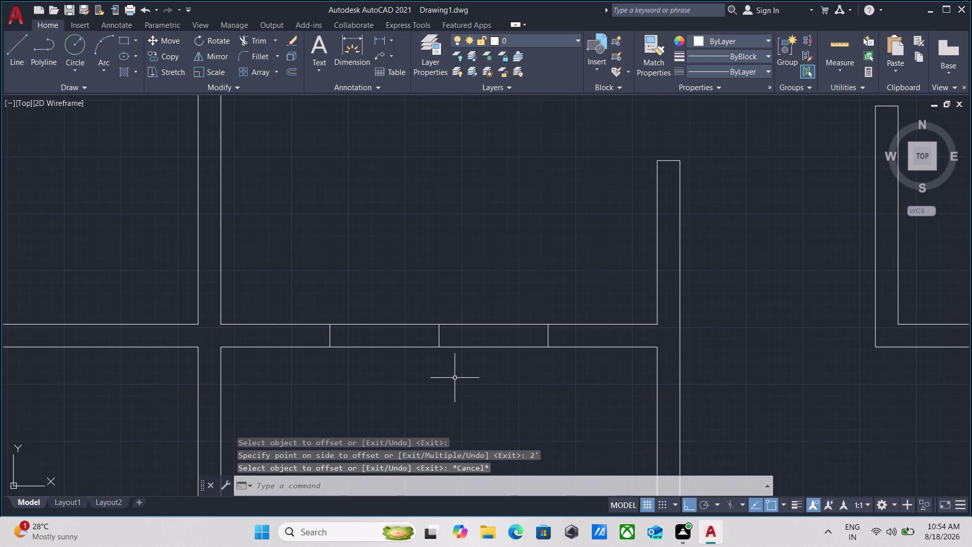
Fence-trim the wall segments and middle divider line between the two jamb lines.
text(tr)
key(Return)
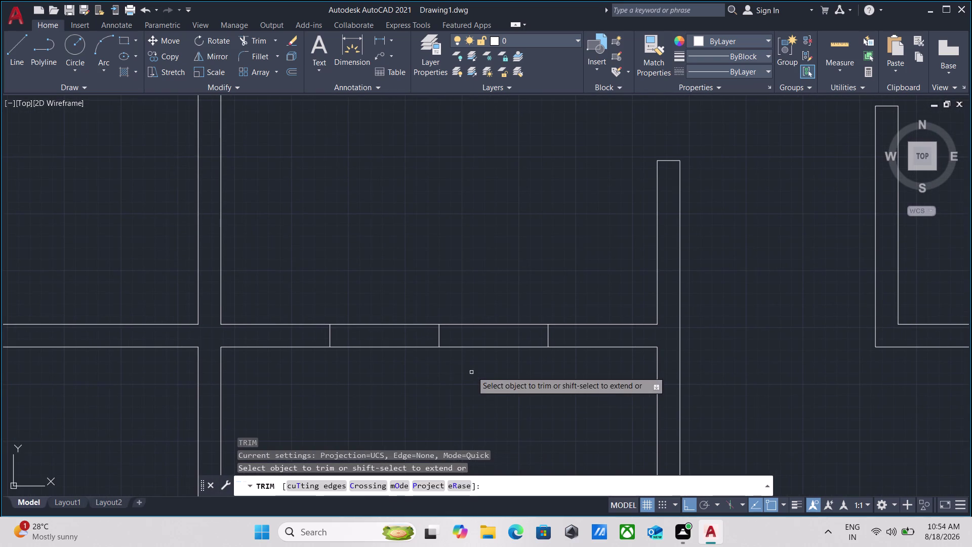
click(482, 366)
click(484, 272)
click(440, 365)
click(413, 291)
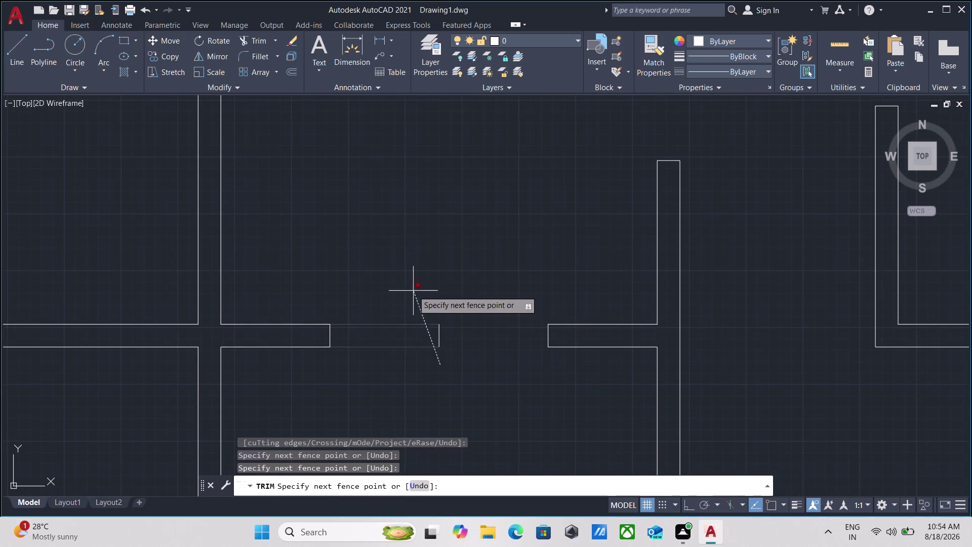
click(452, 337)
click(414, 335)
key(Escape)
Pan to the next wall needing an opening and start a new line.
scroll(down, 3)
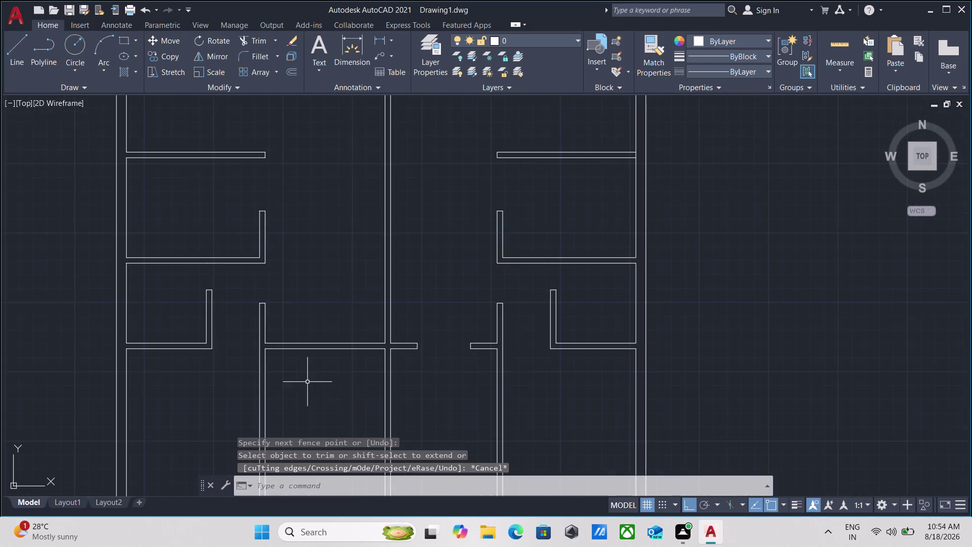
scroll(up, 3)
middle_drag(307, 382, 329, 387)
key(l)
key(Return)
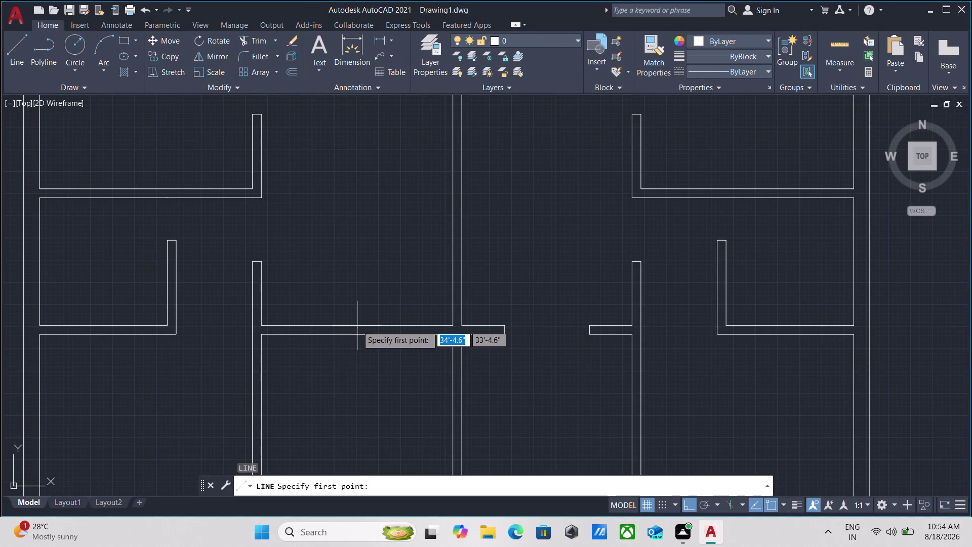
Draw a short jamb line across the corridor wall and select it.
click(358, 326)
click(358, 334)
key(Escape)
scroll(up, 3)
drag(358, 326, 349, 322)
click(294, 297)
Offset the jamb line 2' to create a second jamb.
key(o)
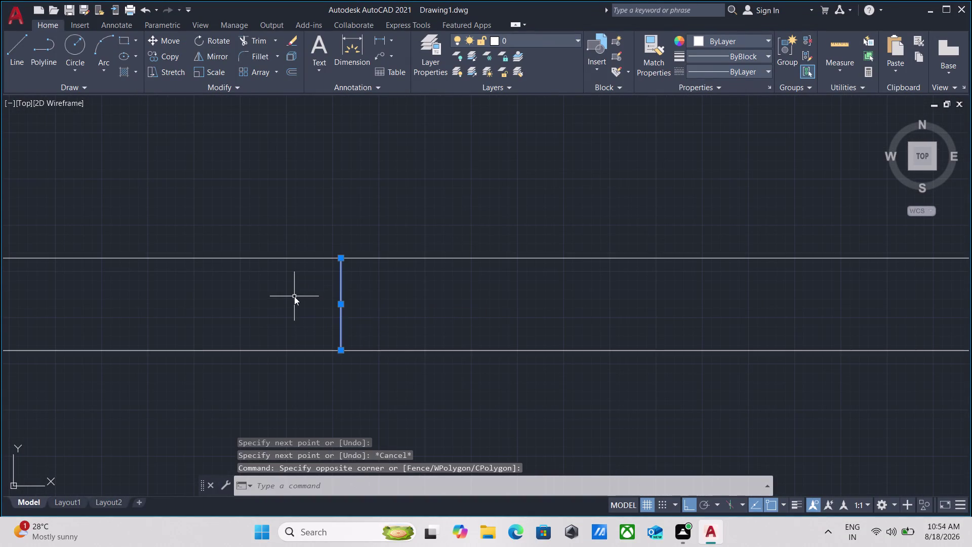
key(Return)
click(340, 305)
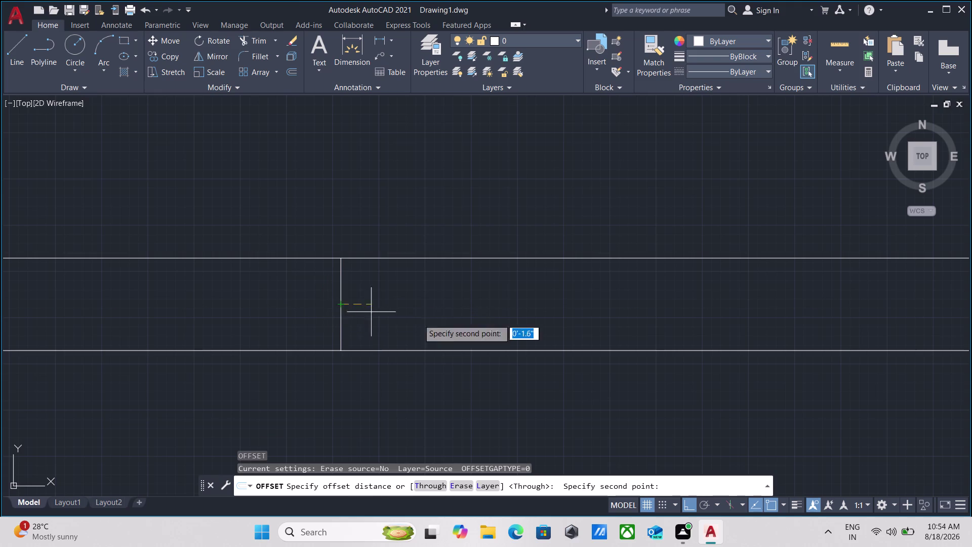
click(431, 321)
key(2)
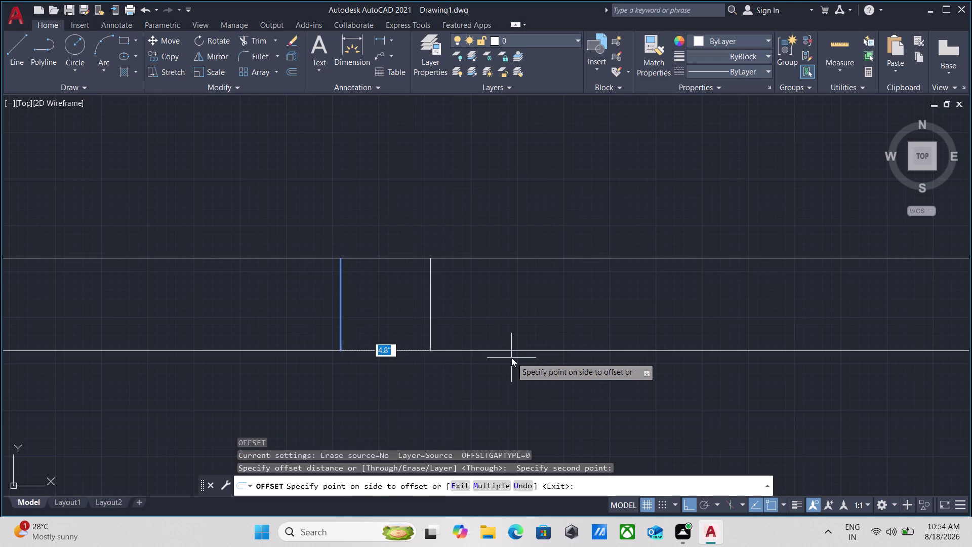
key(apostrophe)
key(Return)
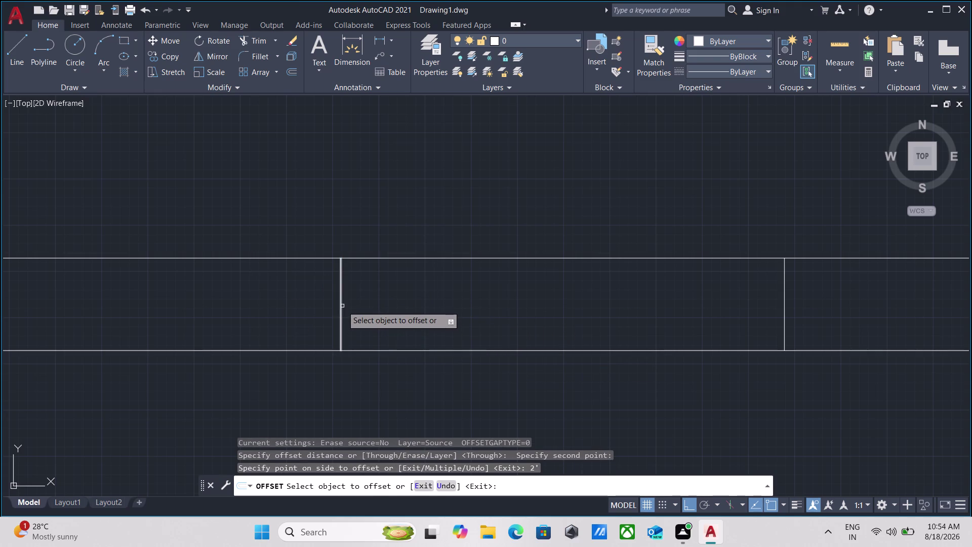
Offset the original jamb line another 2' to the left.
click(342, 306)
key(2)
key(apostrophe)
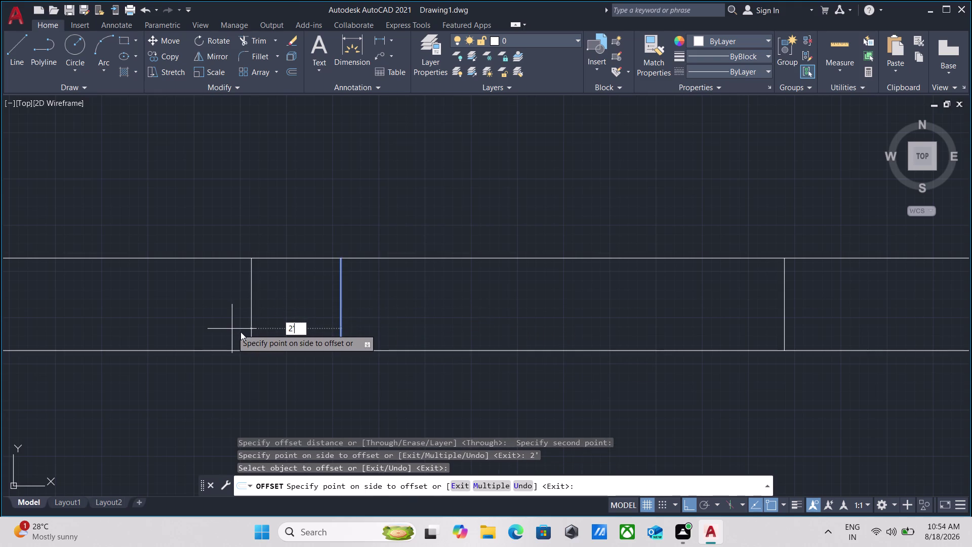
key(Return)
scroll(down, 3)
scroll(down, 3)
key(Escape)
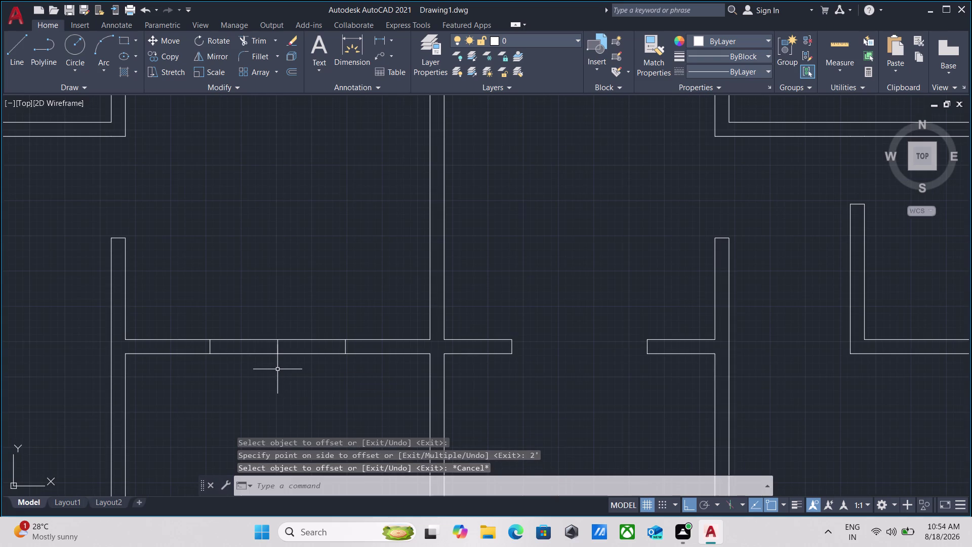
Trim the wall lines between the jambs to open the doorway.
text(tr)
key(Return)
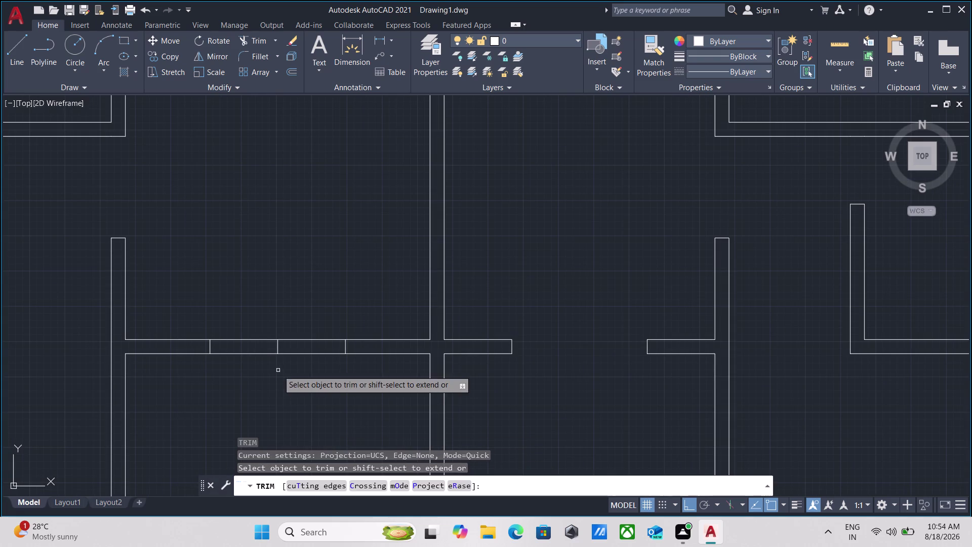
click(266, 364)
click(260, 302)
click(298, 372)
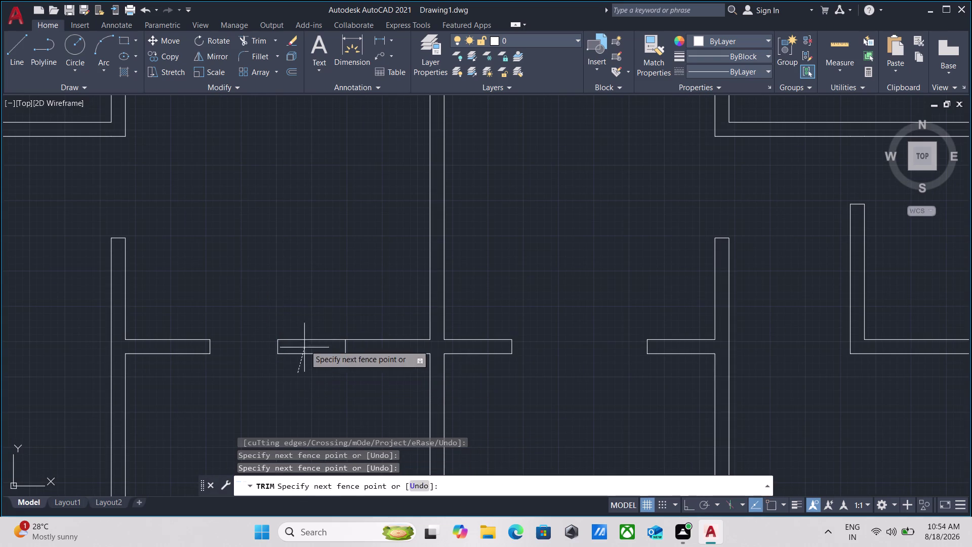
click(309, 306)
click(296, 351)
click(265, 344)
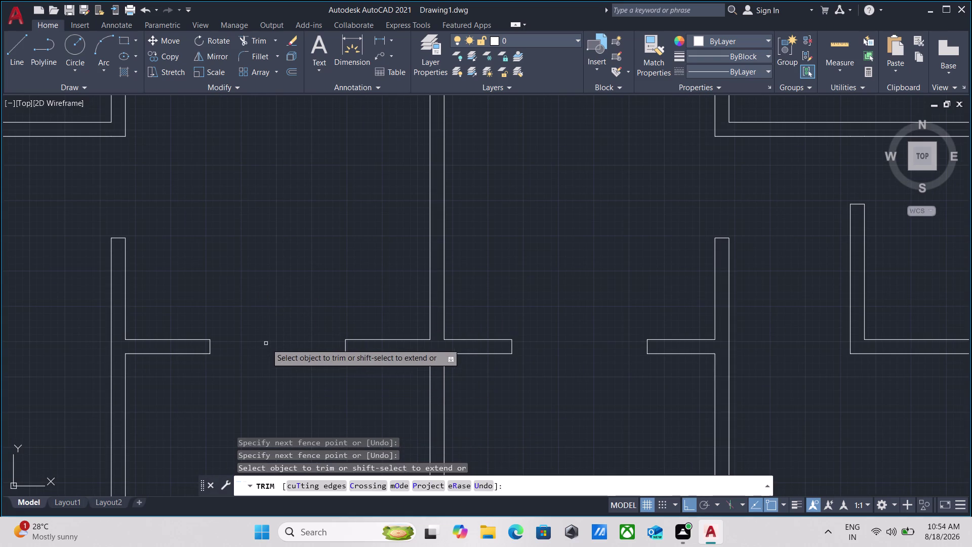
key(Escape)
scroll(down, 3)
scroll(down, 3)
scroll(up, 3)
scroll(down, 3)
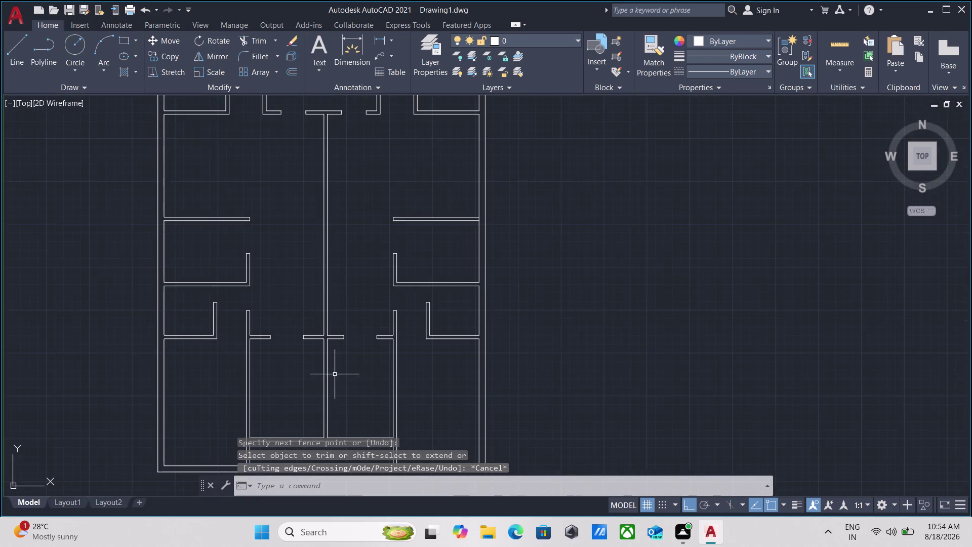
Pan and zoom across the floor plan toward the lower rooms.
middle_drag(336, 375, 376, 274)
scroll(down, 3)
middle_drag(388, 325, 395, 364)
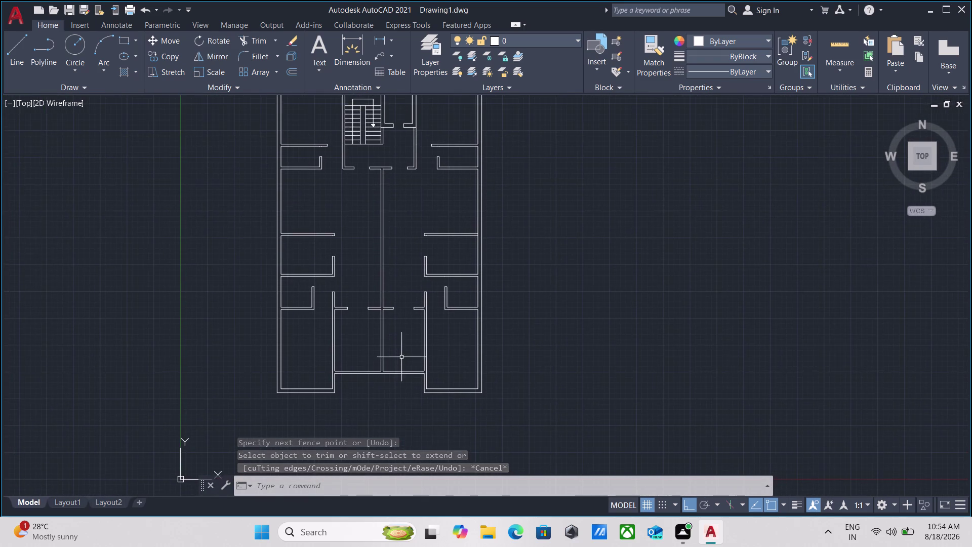
scroll(up, 3)
middle_drag(408, 342, 407, 364)
scroll(down, 3)
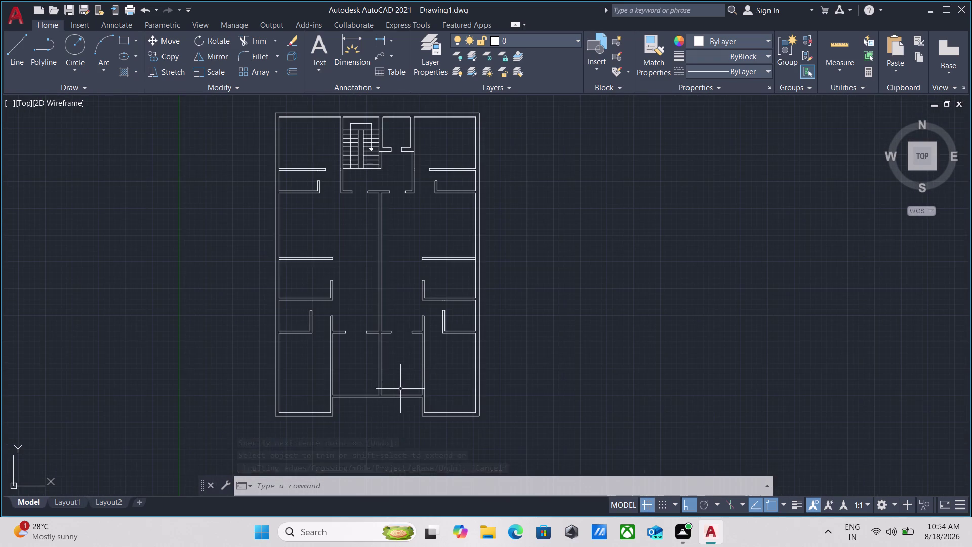
scroll(up, 3)
scroll(down, 3)
Centre the view on the lower rooms, end Trim, and start a new line.
middle_drag(401, 389, 401, 364)
scroll(up, 3)
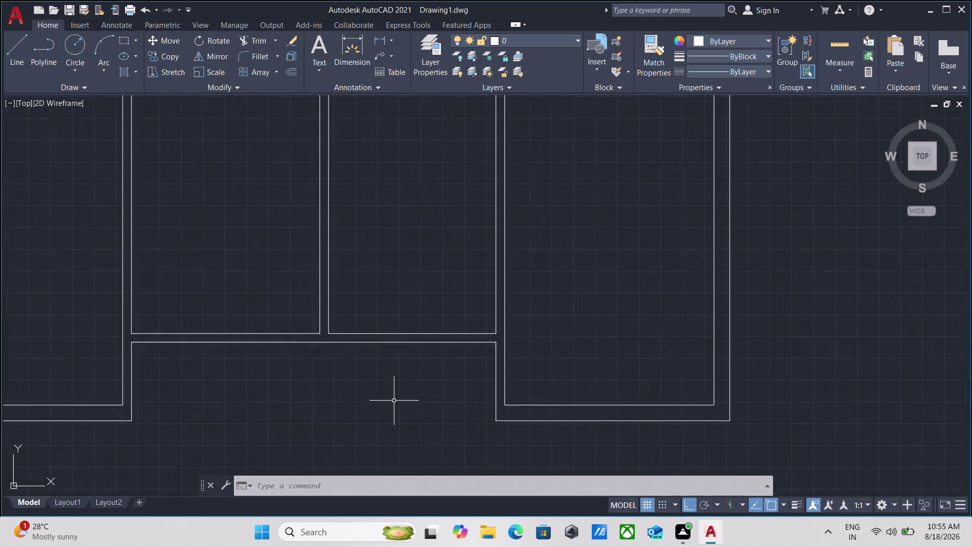
middle_drag(395, 395, 392, 418)
scroll(down, 3)
middle_drag(394, 420, 395, 435)
key(Escape)
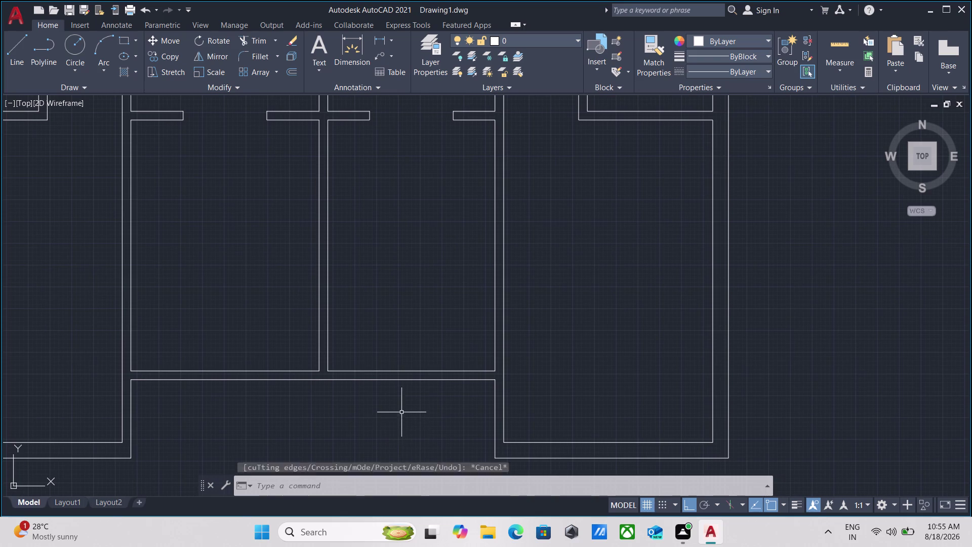
key(l)
key(Return)
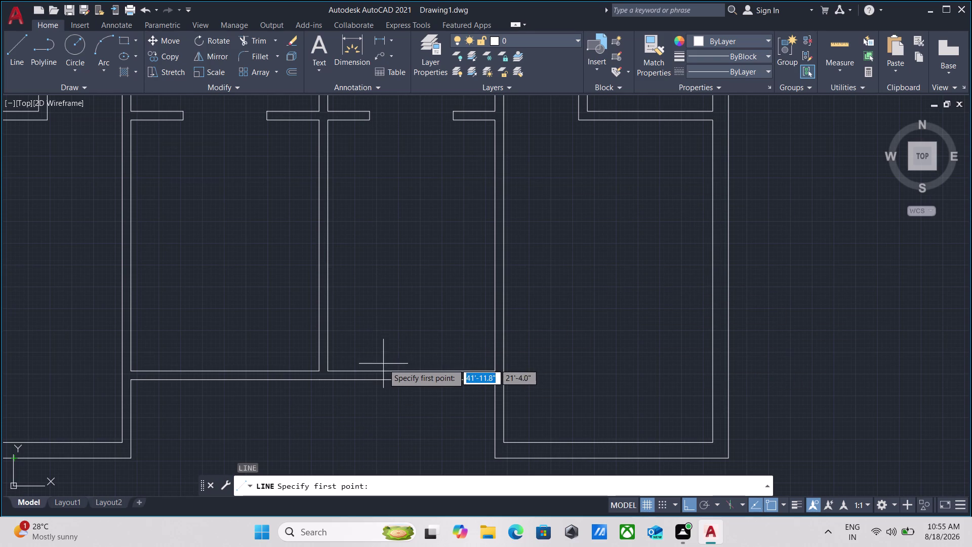
Cancel a misplaced line start and restart the Line command.
click(415, 371)
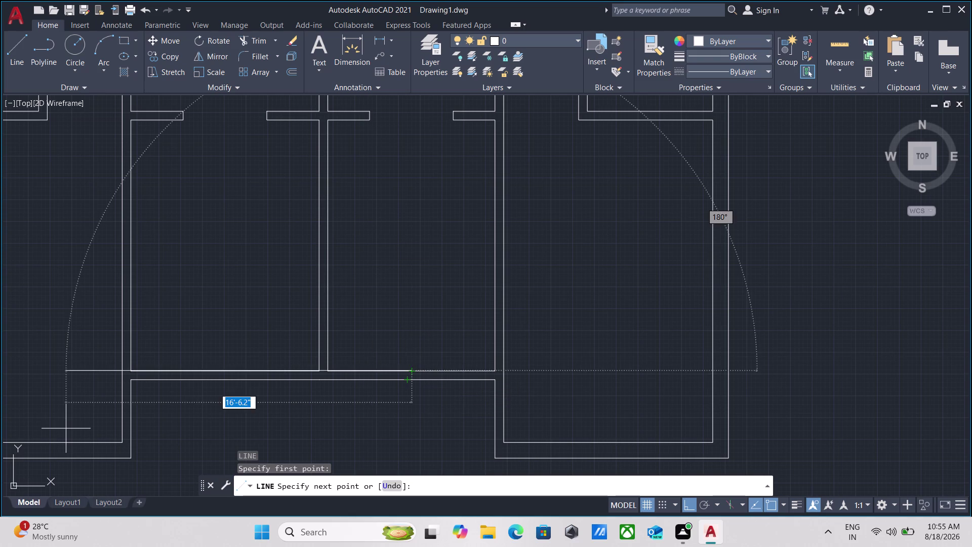
key(Escape)
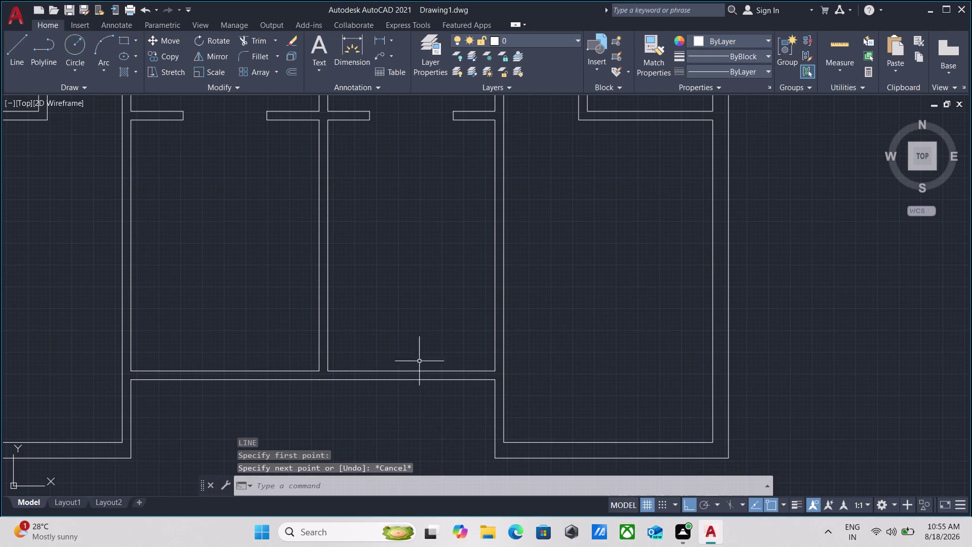
scroll(up, 3)
scroll(down, 3)
middle_click(455, 338)
key(l)
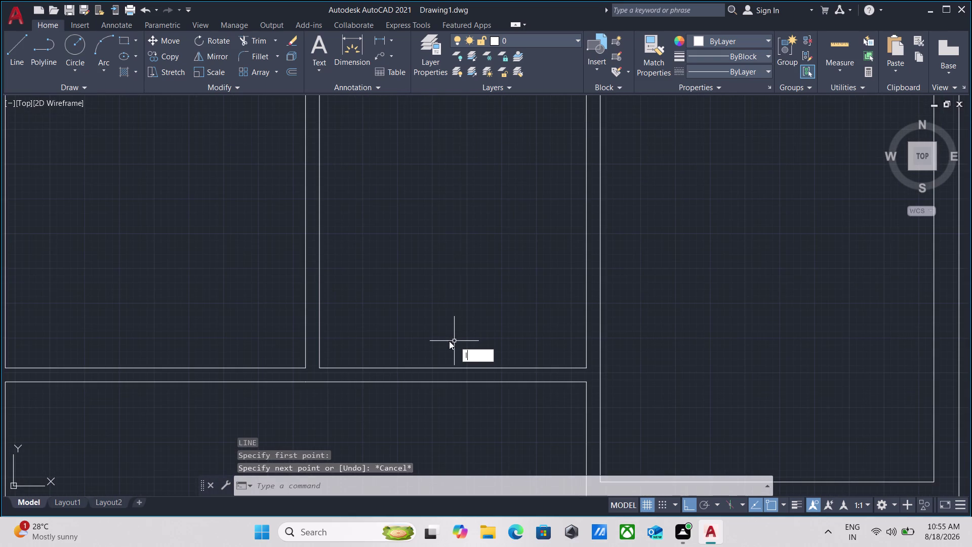
key(Return)
Draw a vertical jamb line across the lower room wall and select it.
click(450, 366)
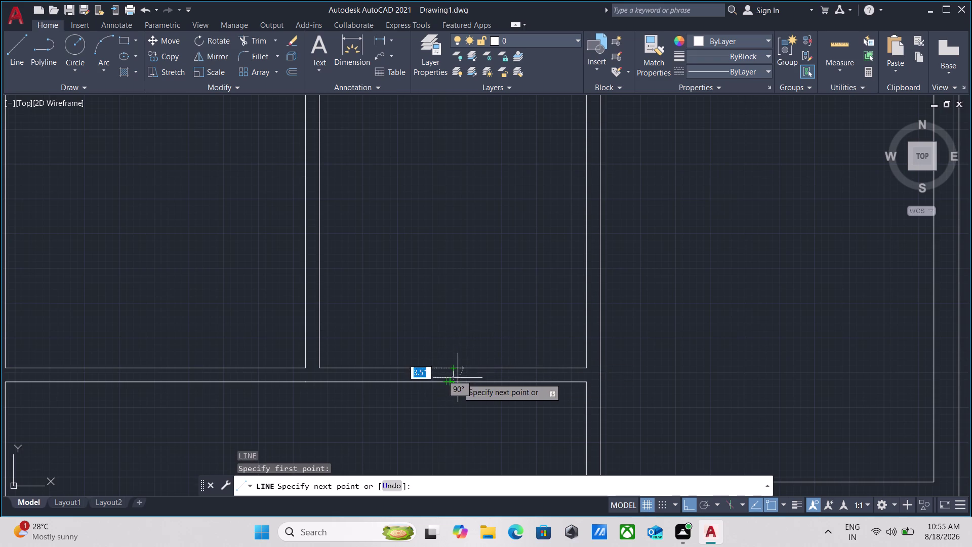
click(454, 381)
key(Escape)
scroll(up, 3)
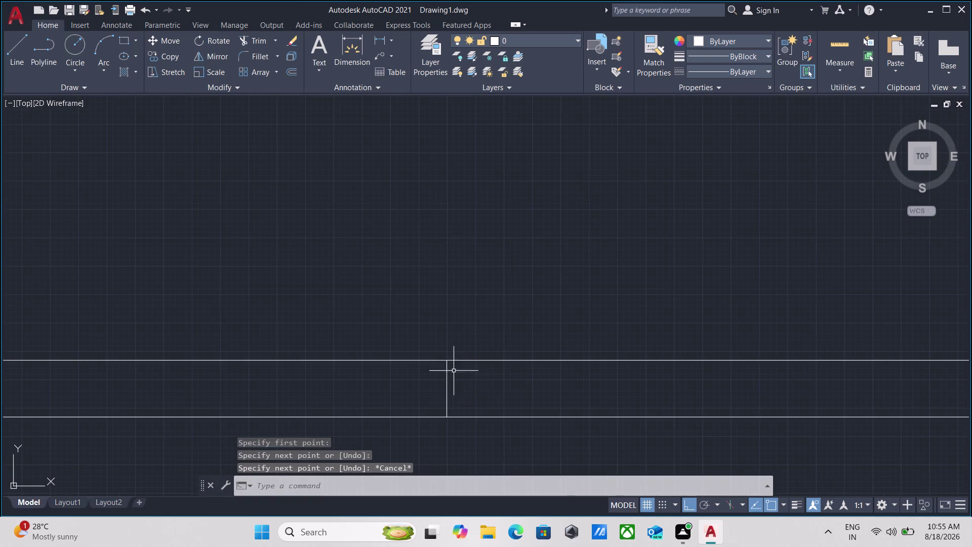
drag(472, 395, 468, 394)
click(405, 390)
Set a 2' offset distance for the jamb line.
key(o)
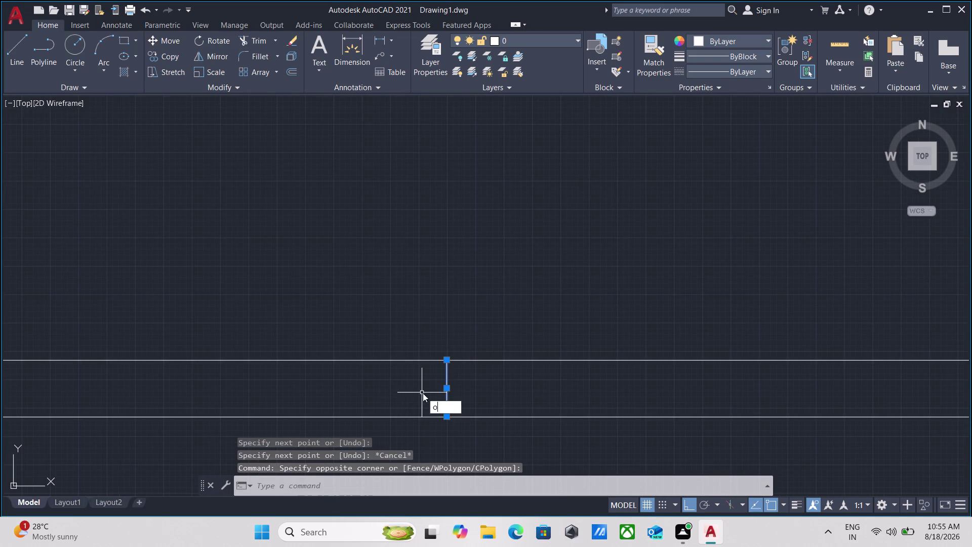
key(Return)
click(444, 389)
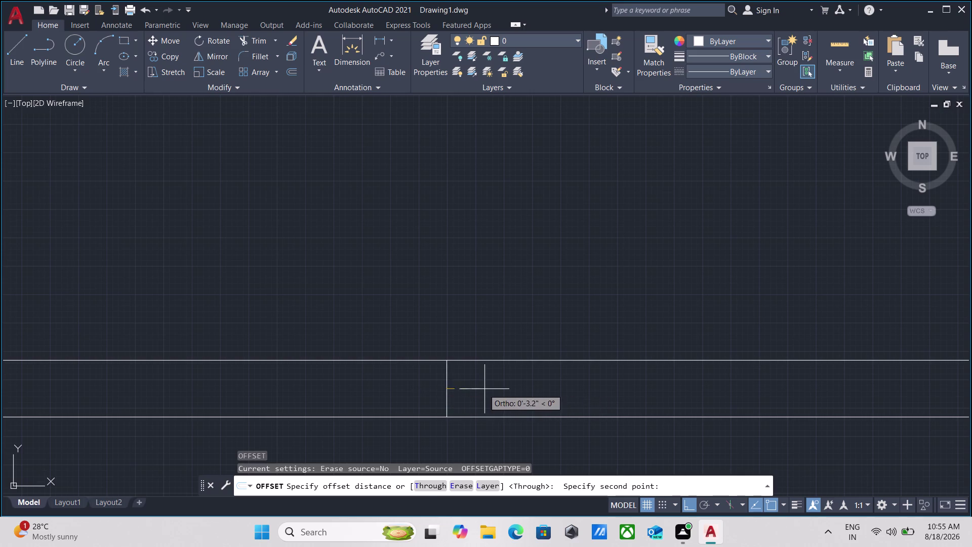
click(485, 389)
scroll(down, 3)
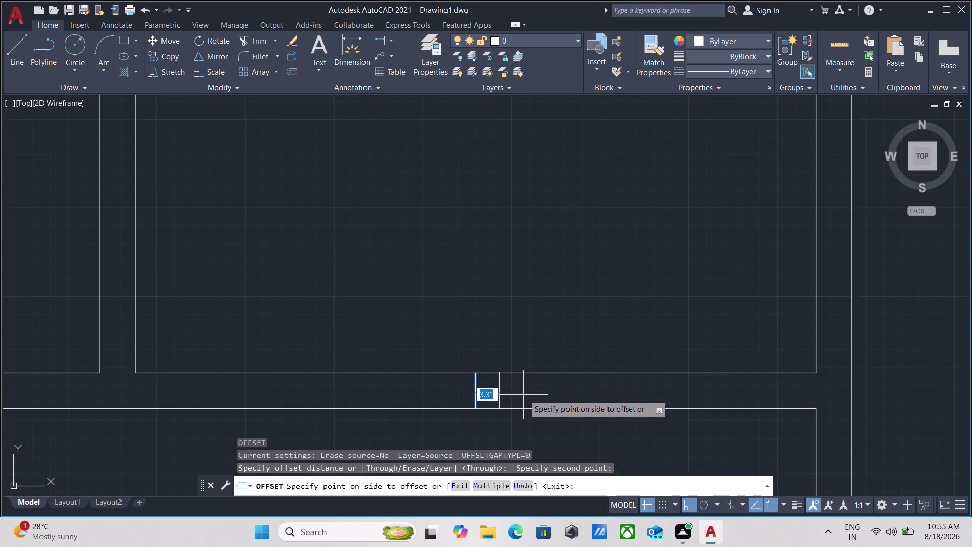
scroll(down, 3)
text(2)
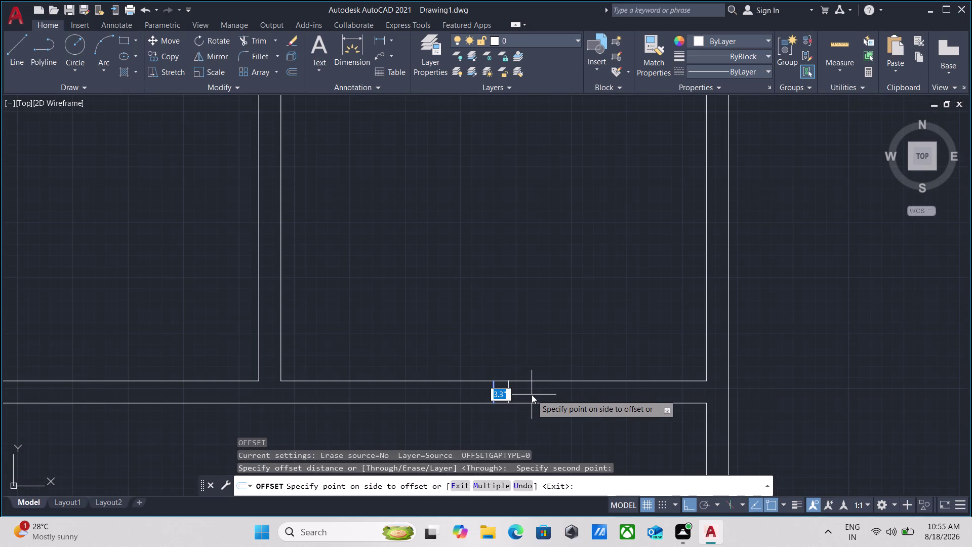
text(;)
key(BackSpace)
key(apostrophe)
key(Return)
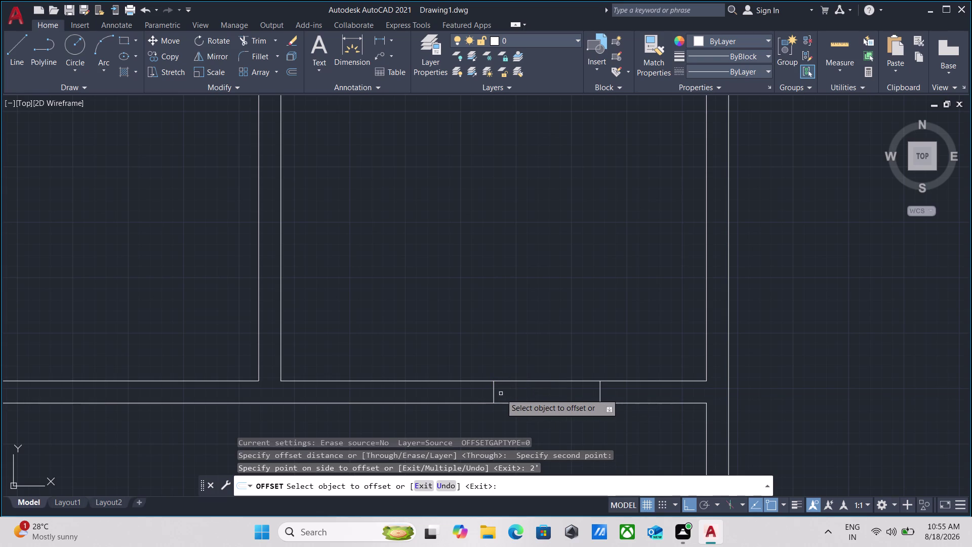
Offset the jamb line 2' to form the opposite jamb.
click(494, 395)
key(2)
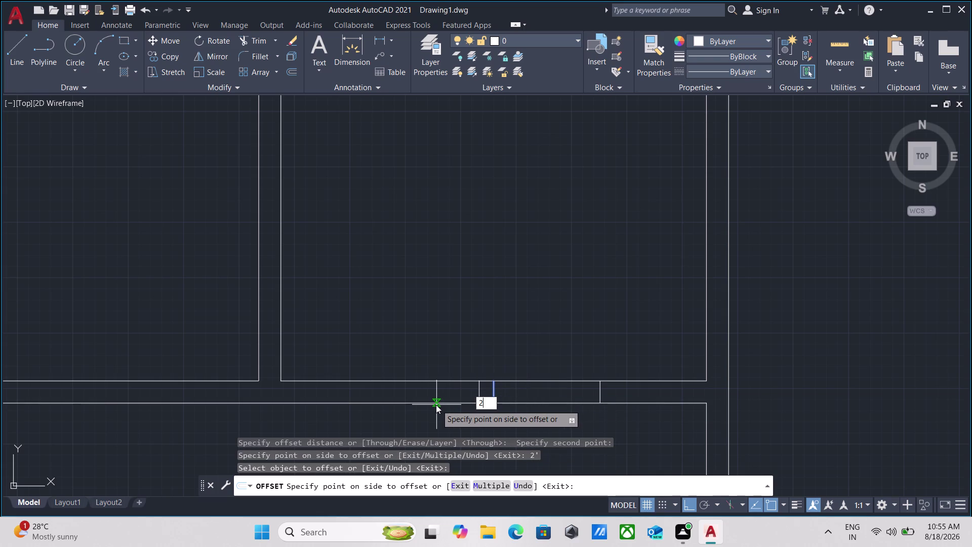
key(apostrophe)
key(Return)
scroll(down, 3)
scroll(up, 3)
key(Escape)
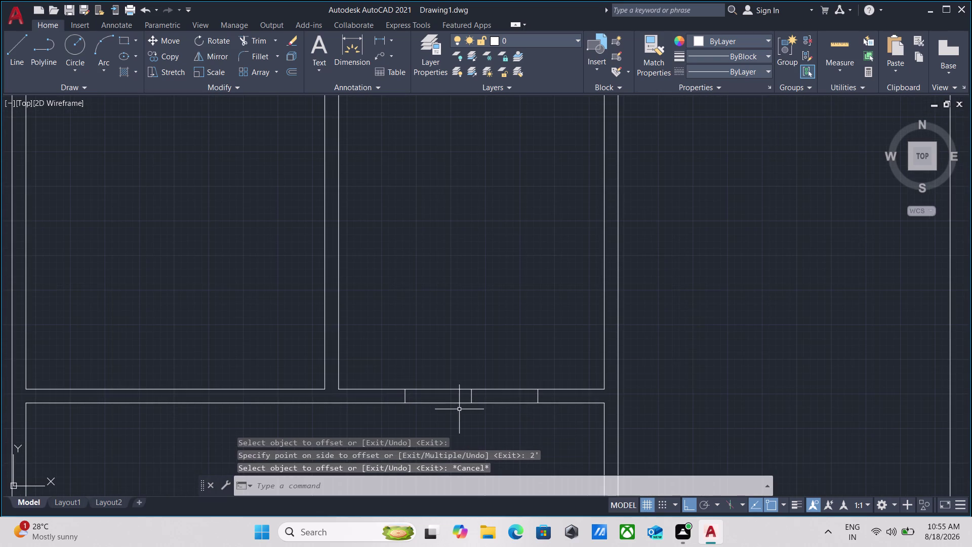
Trim the wall lines between the two jambs to open the doorway.
text(tr)
key(Return)
click(463, 410)
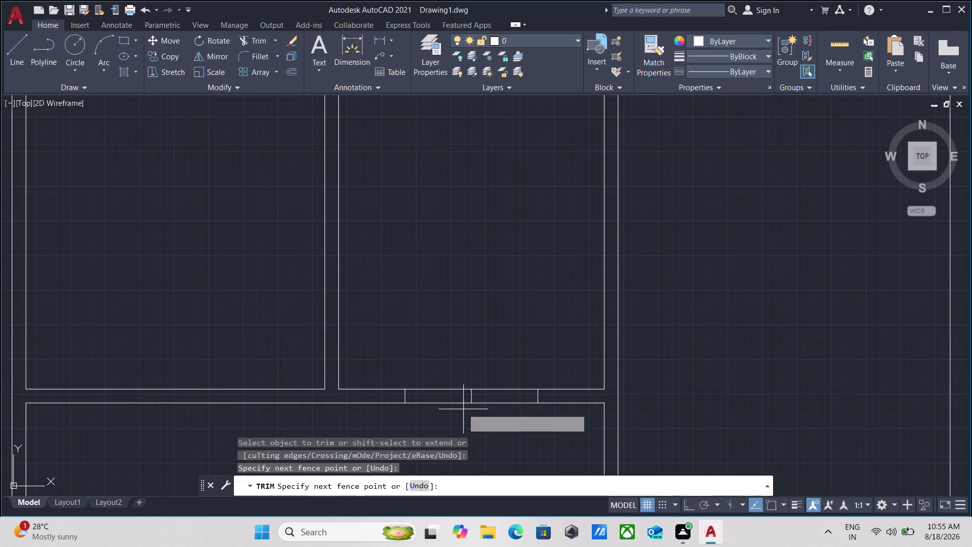
click(450, 363)
click(487, 417)
click(492, 355)
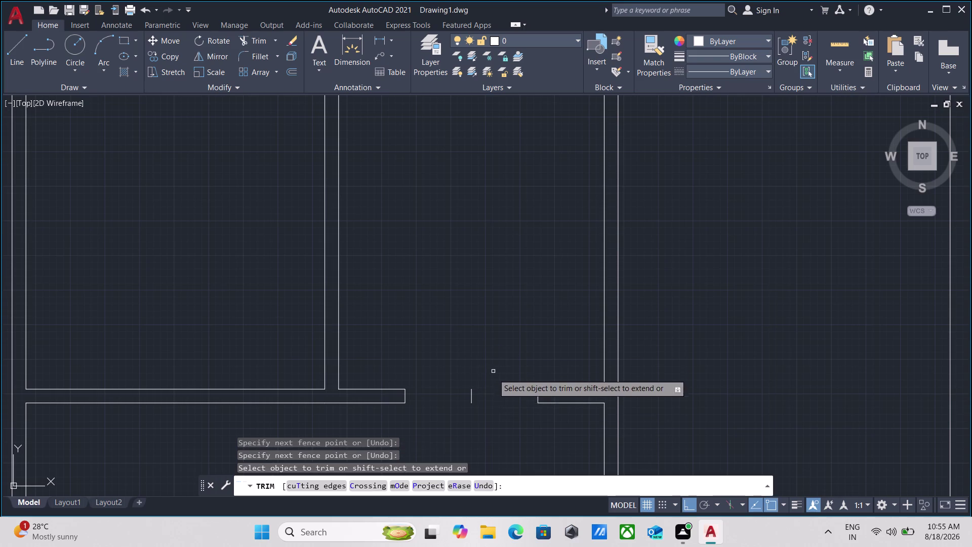
click(489, 391)
click(465, 397)
key(Escape)
scroll(down, 3)
middle_drag(467, 395, 544, 382)
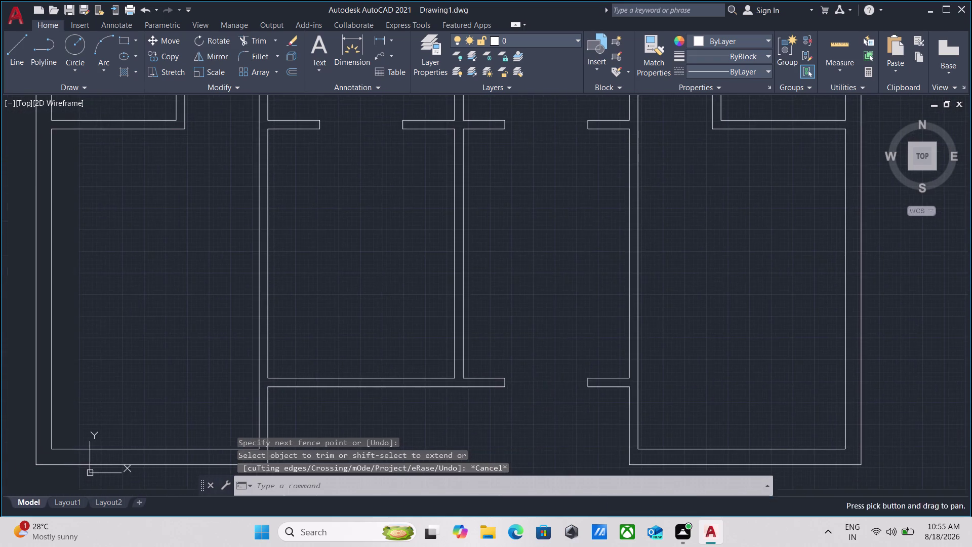
Pan the view to the lower wall beside the central partition.
scroll(down, 3)
middle_drag(498, 404, 530, 409)
scroll(down, 3)
middle_drag(412, 381, 428, 369)
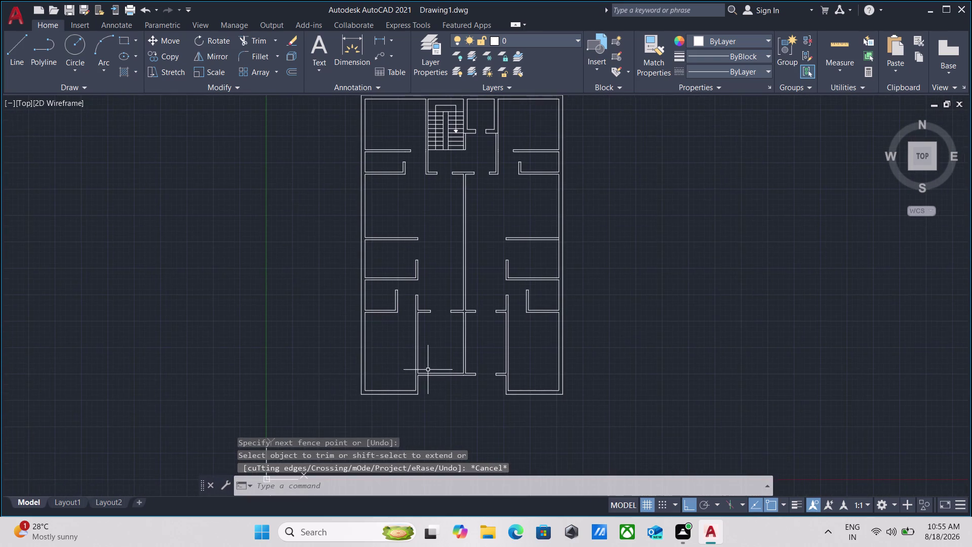
scroll(up, 3)
middle_drag(433, 381, 431, 402)
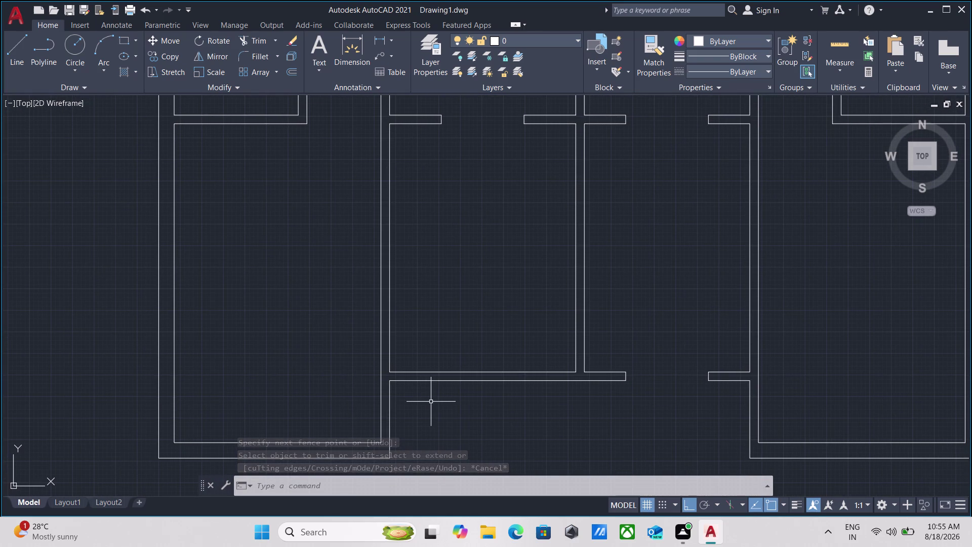
Draw a jamb line across the lower central wall and select it.
key(l)
key(Return)
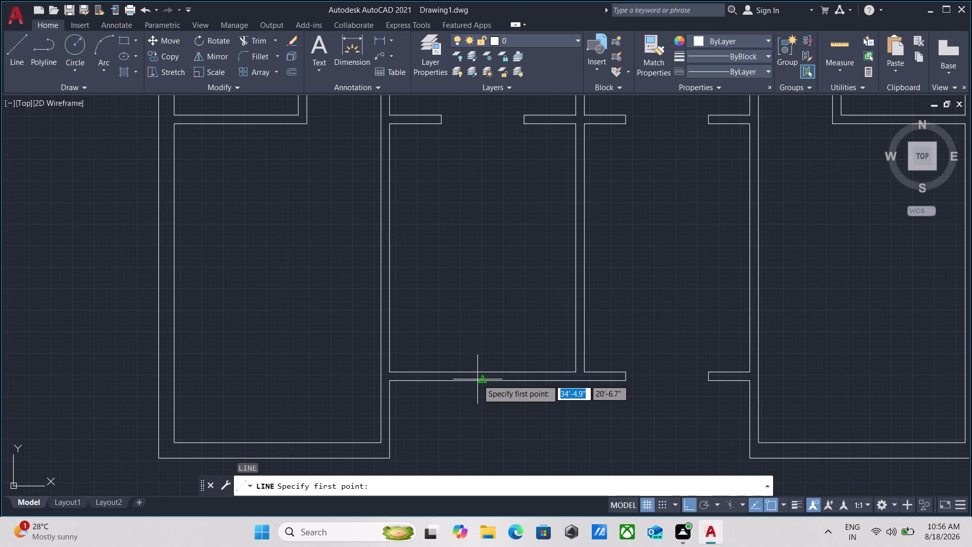
click(484, 378)
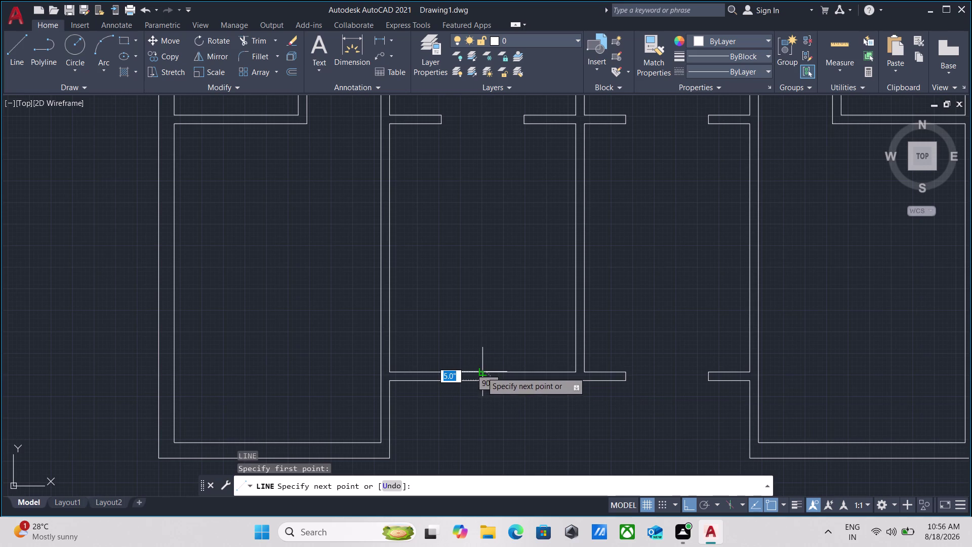
click(481, 372)
key(Escape)
scroll(up, 3)
click(495, 403)
click(460, 404)
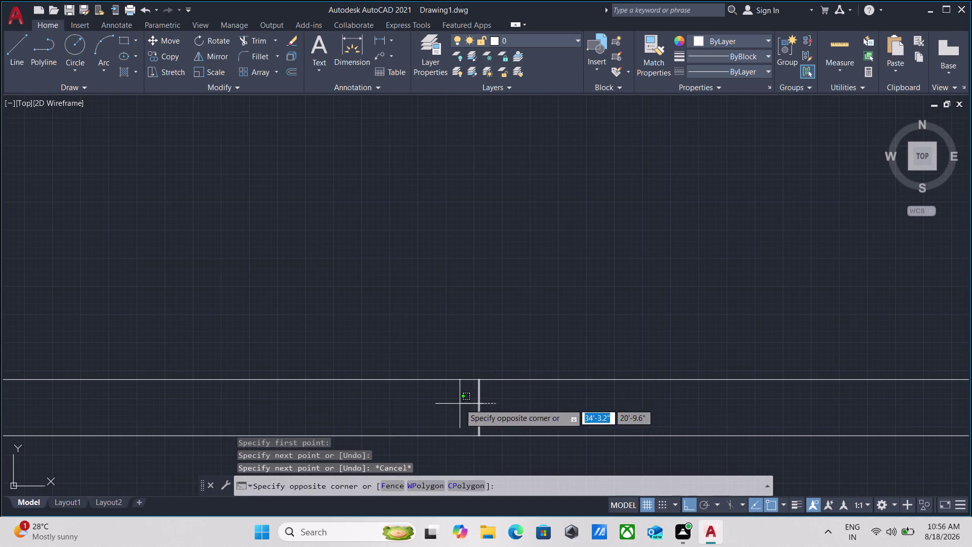
Set a 2' offset distance for the jamb line.
key(o)
key(Return)
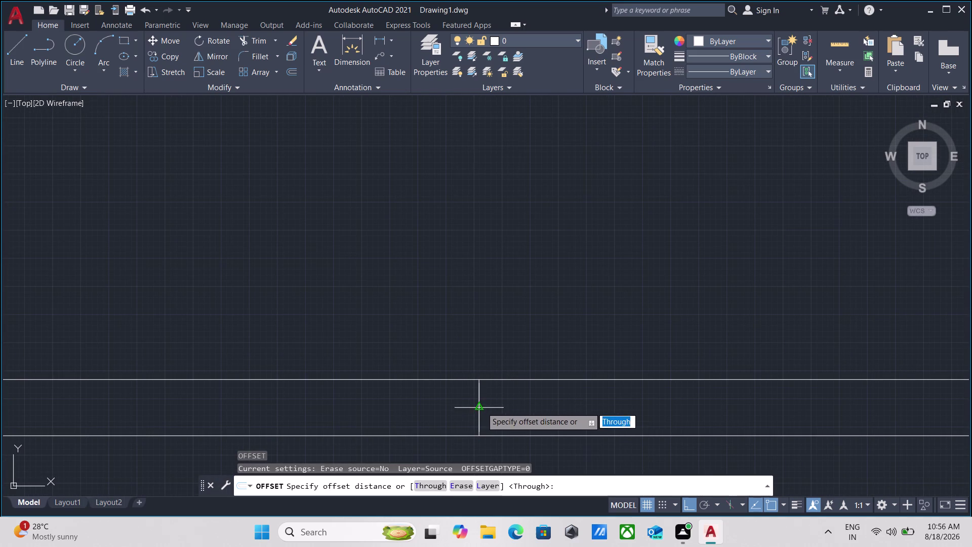
click(481, 407)
click(562, 406)
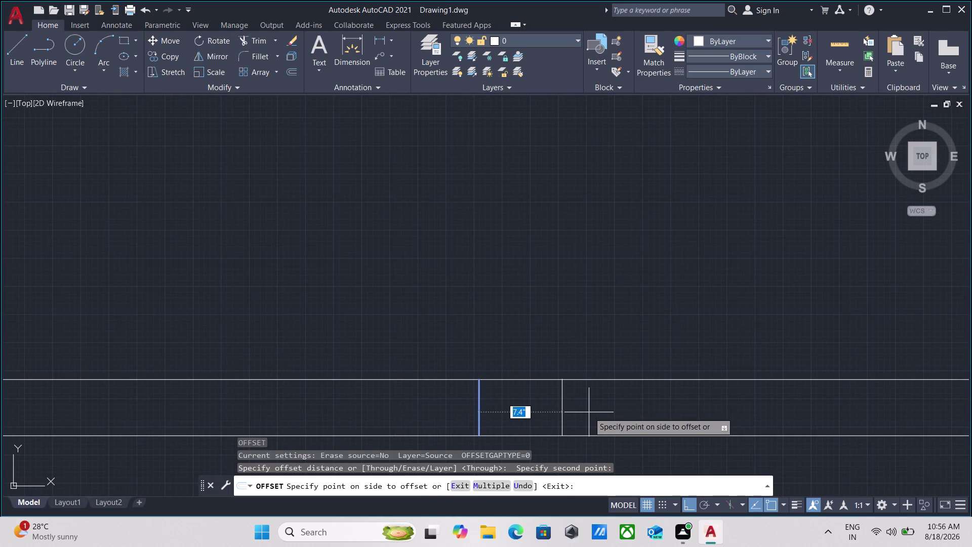
key(2)
key(apostrophe)
key(Return)
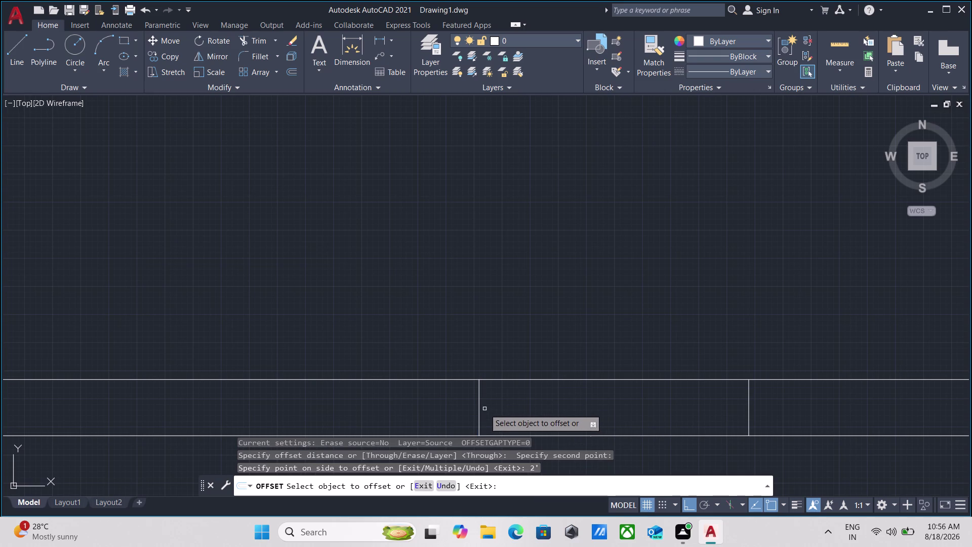
Offset the selected wall line 2' to mark the other edge.
click(479, 404)
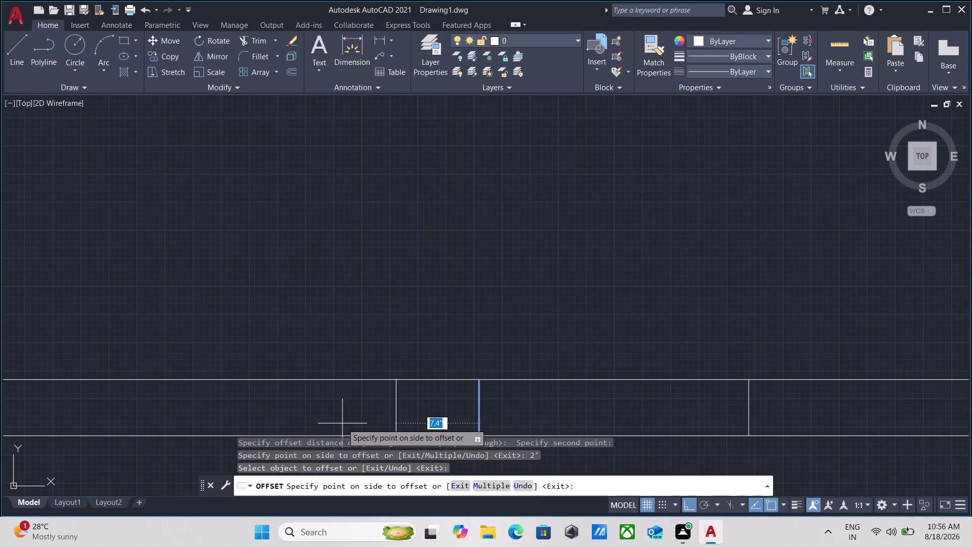
key(2)
key(apostrophe)
key(Return)
scroll(down, 3)
scroll(down, 3)
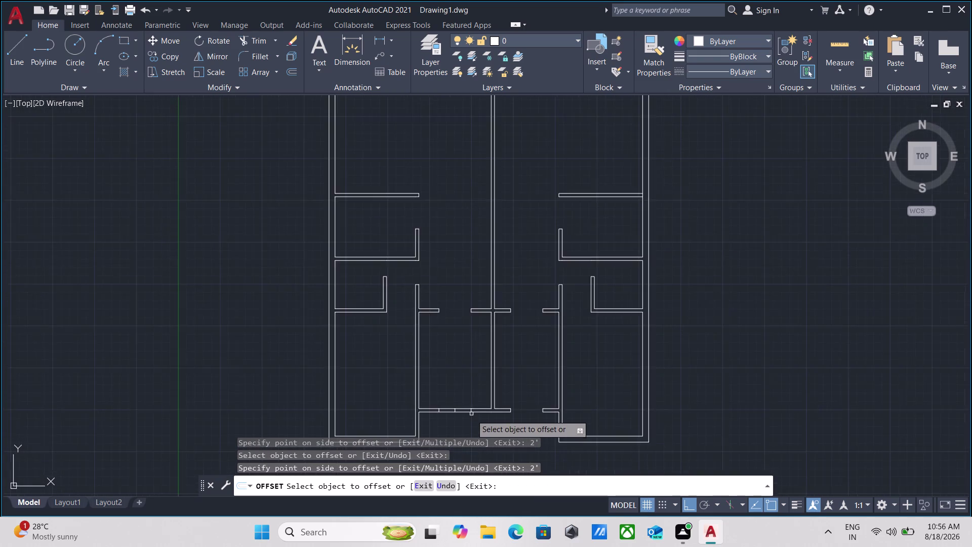
scroll(up, 3)
key(Escape)
Fence-trim the wall segment inside the new opening.
text(tr)
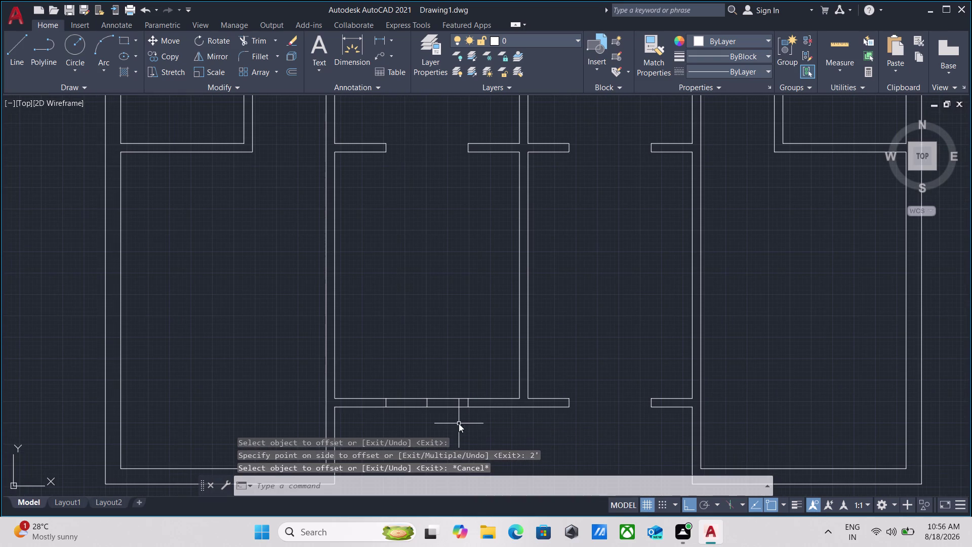
key(Return)
click(458, 419)
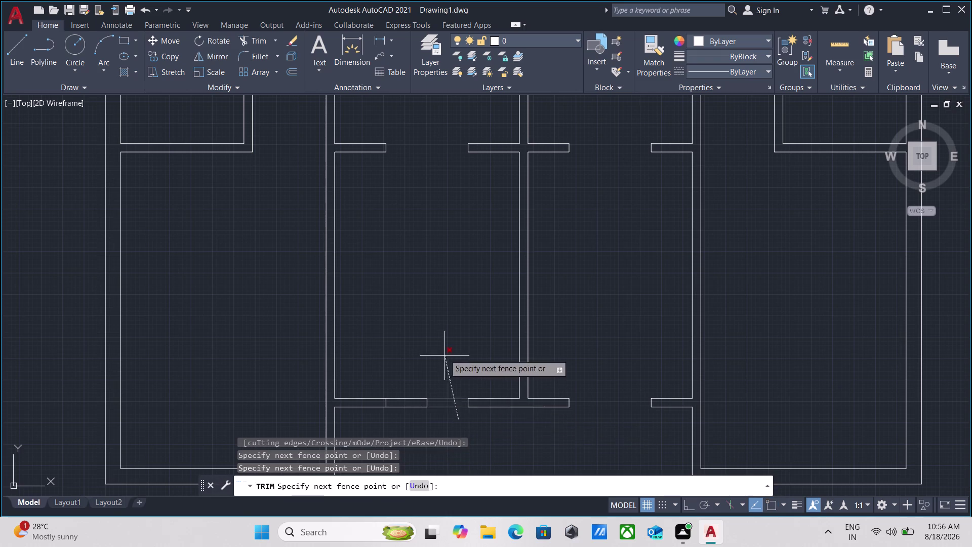
click(445, 354)
click(420, 420)
click(409, 373)
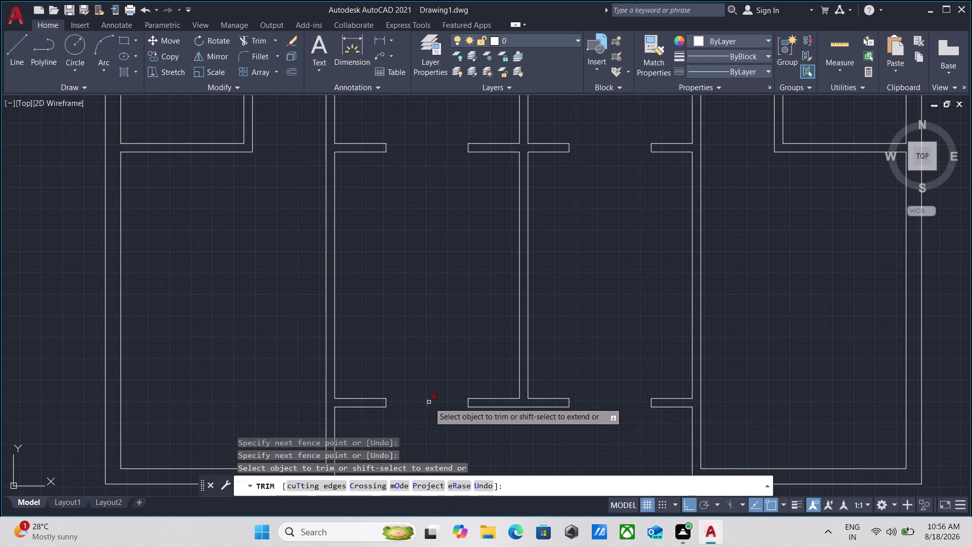
click(436, 402)
click(418, 404)
key(Escape)
scroll(down, 3)
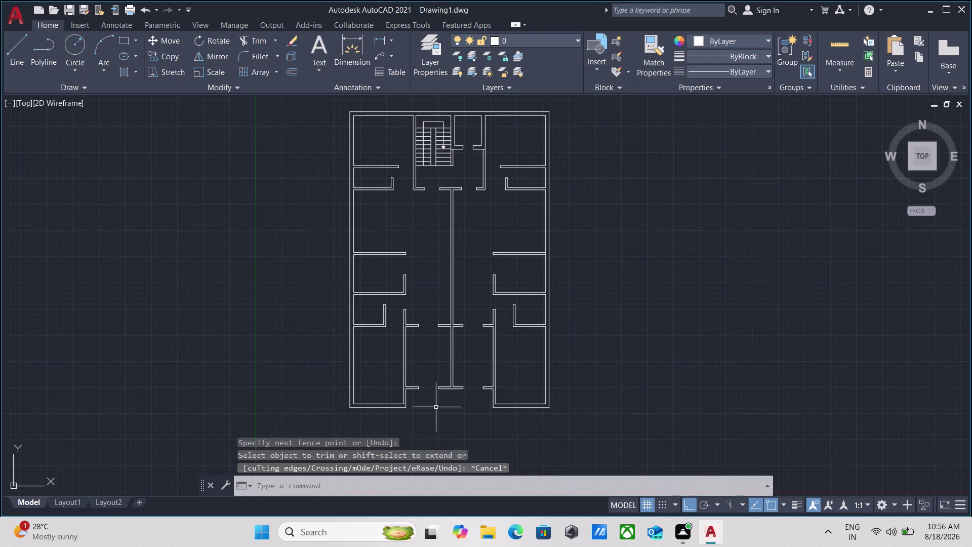
scroll(up, 3)
scroll(down, 3)
middle_drag(440, 413, 411, 430)
scroll(up, 3)
scroll(down, 3)
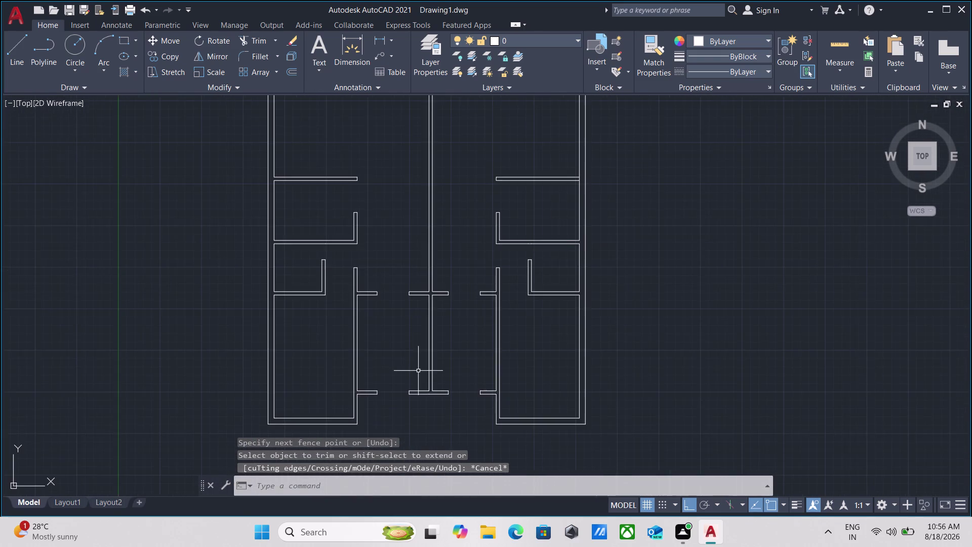
middle_drag(418, 369, 402, 393)
scroll(up, 3)
middle_drag(400, 373, 389, 343)
scroll(down, 3)
middle_click(391, 326)
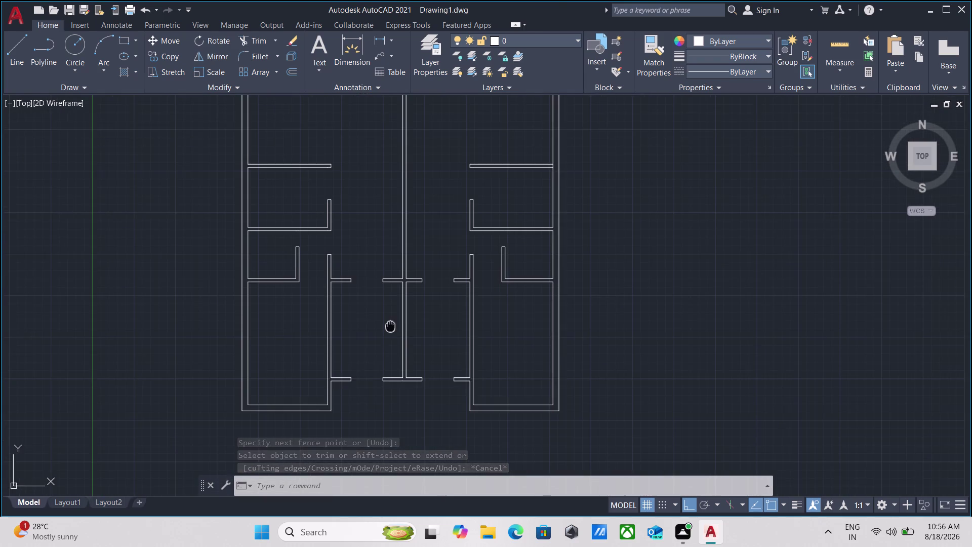
scroll(up, 3)
scroll(down, 3)
middle_drag(373, 334, 349, 418)
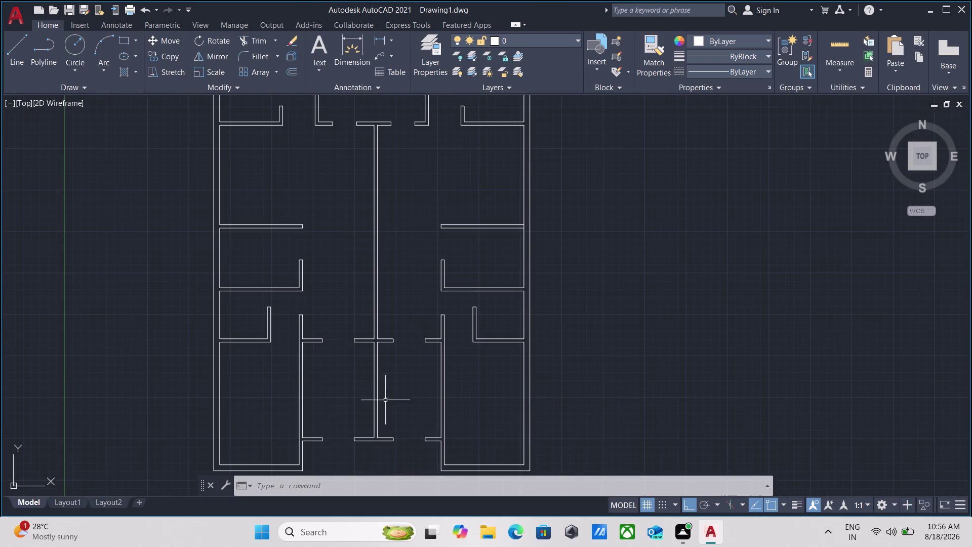
middle_drag(476, 357, 473, 398)
scroll(up, 3)
scroll(down, 3)
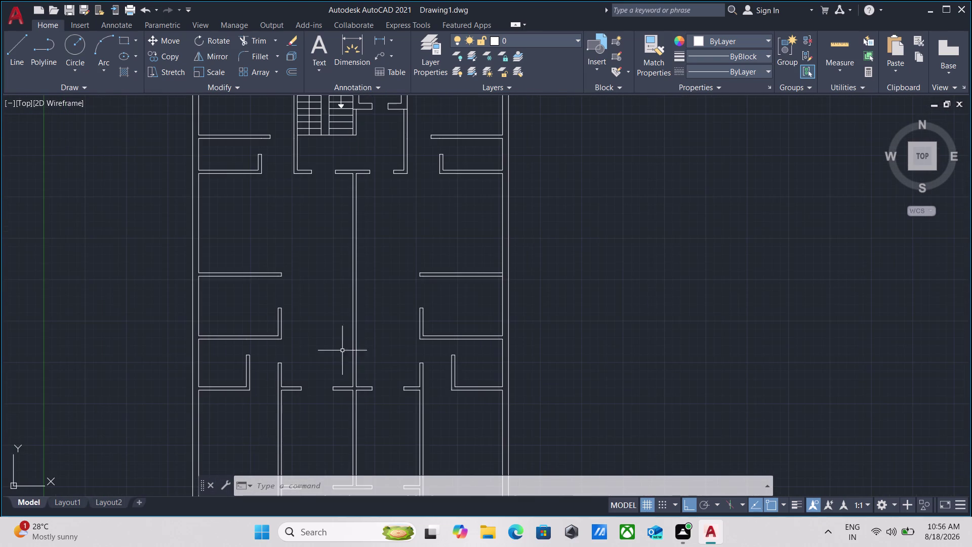
middle_drag(337, 329, 335, 408)
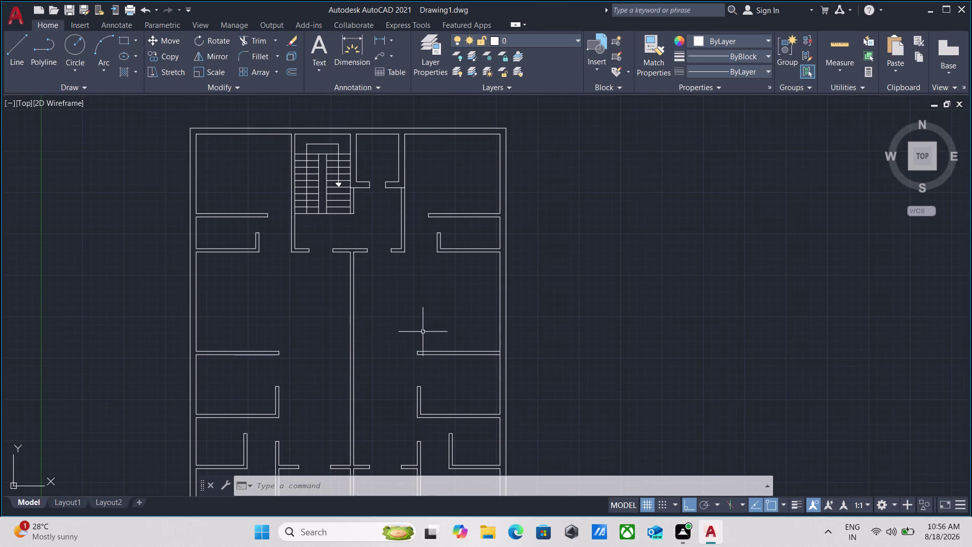
scroll(up, 3)
scroll(down, 3)
middle_drag(415, 325, 380, 379)
scroll(up, 3)
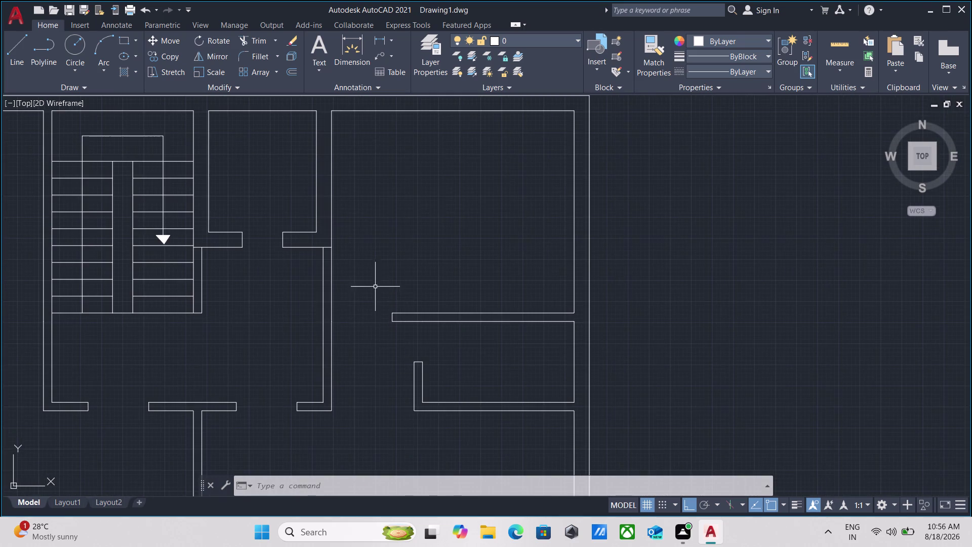
scroll(down, 3)
middle_drag(375, 285, 397, 343)
scroll(up, 3)
middle_drag(351, 330, 440, 344)
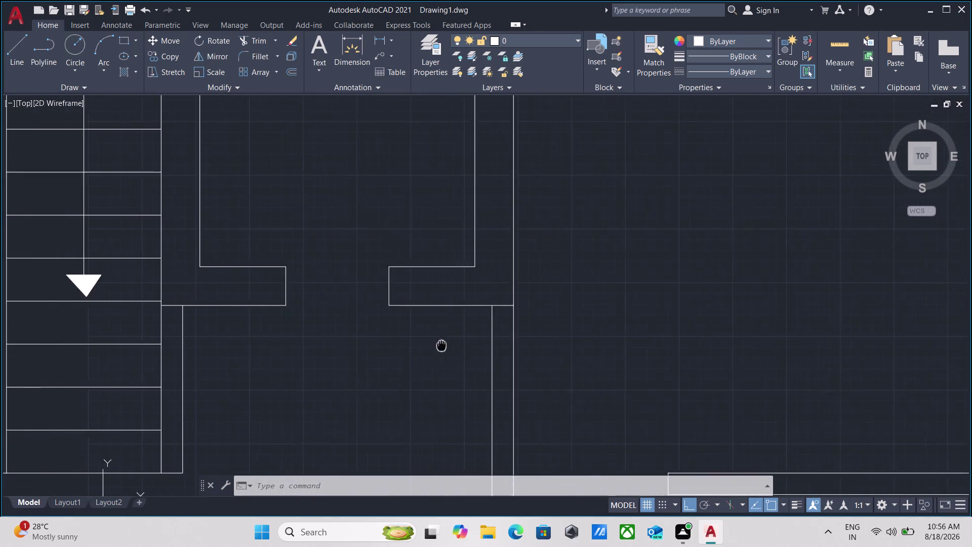
scroll(up, 3)
scroll(down, 3)
middle_click(416, 322)
scroll(down, 3)
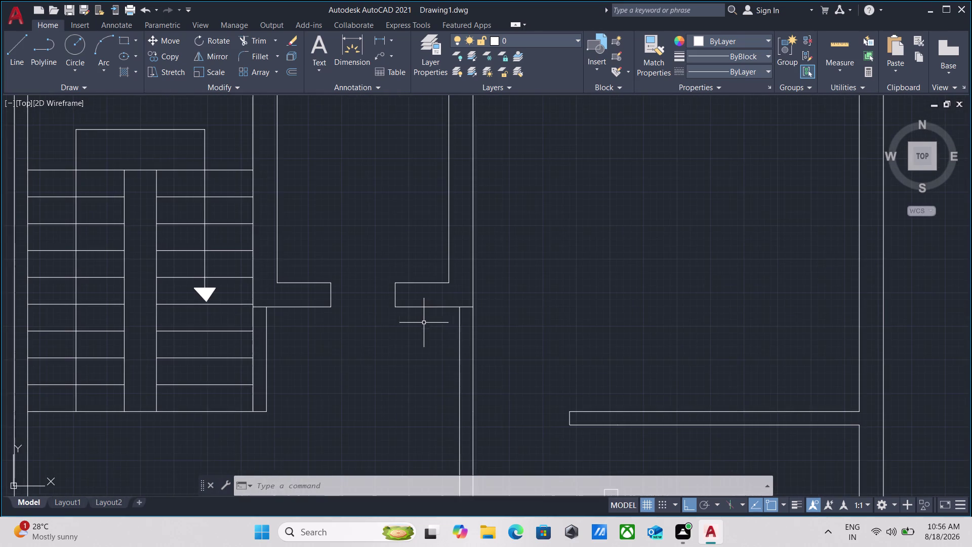
middle_drag(424, 323, 390, 329)
scroll(down, 3)
middle_drag(574, 329, 389, 309)
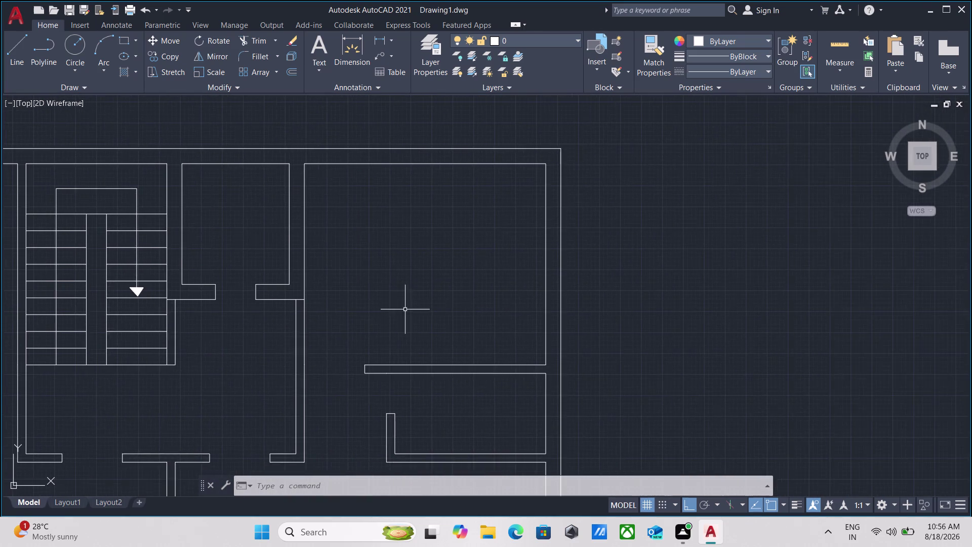
scroll(down, 3)
scroll(up, 3)
scroll(up, 3)
scroll(down, 3)
middle_drag(365, 258, 384, 297)
scroll(down, 3)
middle_drag(419, 286, 281, 270)
scroll(down, 3)
middle_click(416, 281)
scroll(down, 3)
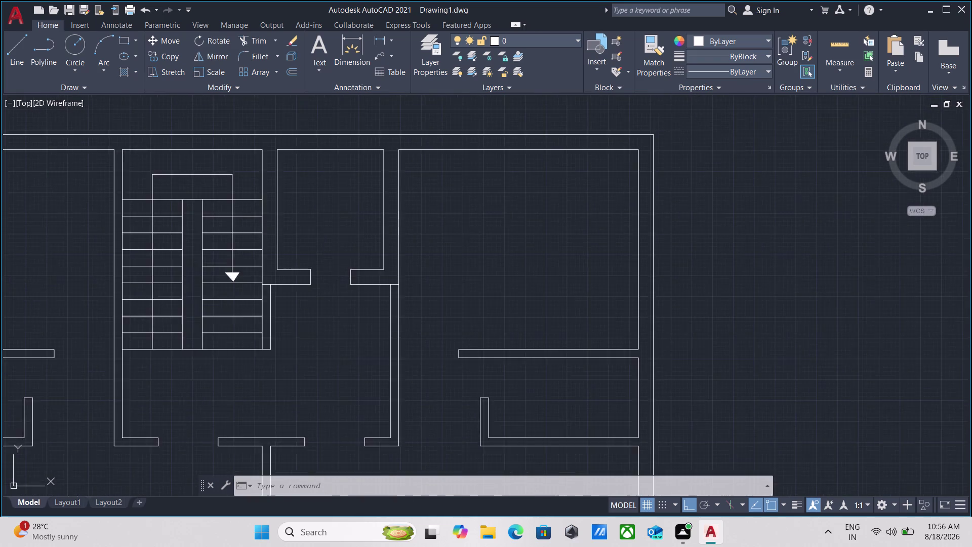
scroll(down, 3)
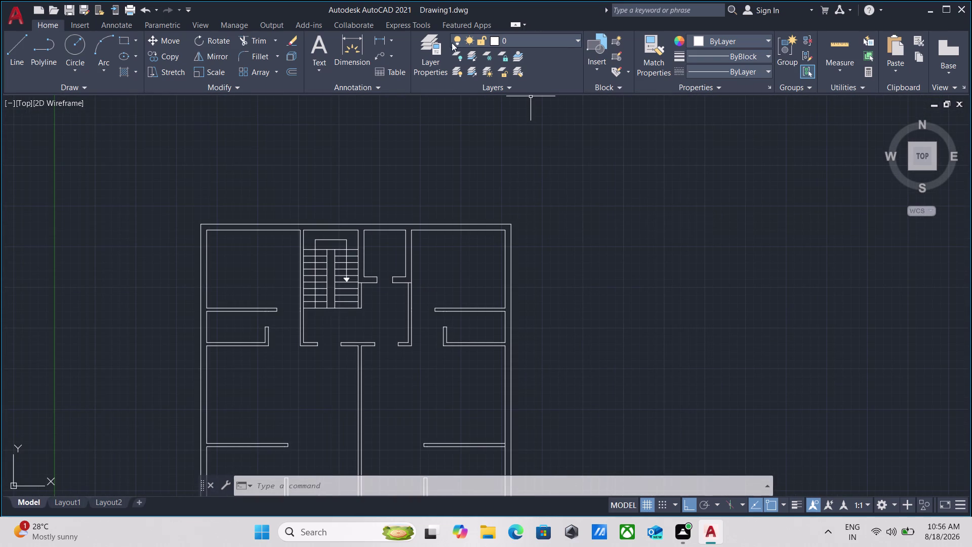
click(435, 54)
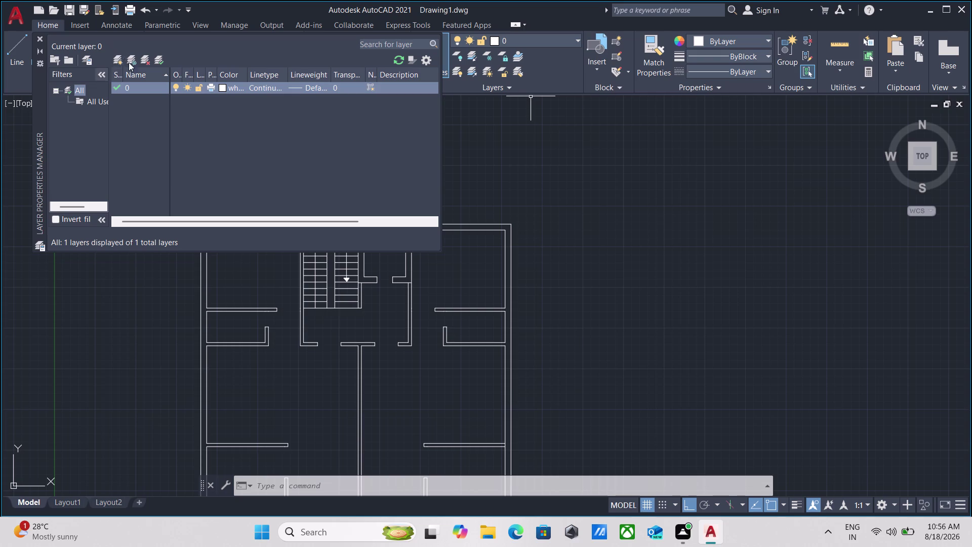
Create a new layer named walls.
click(121, 60)
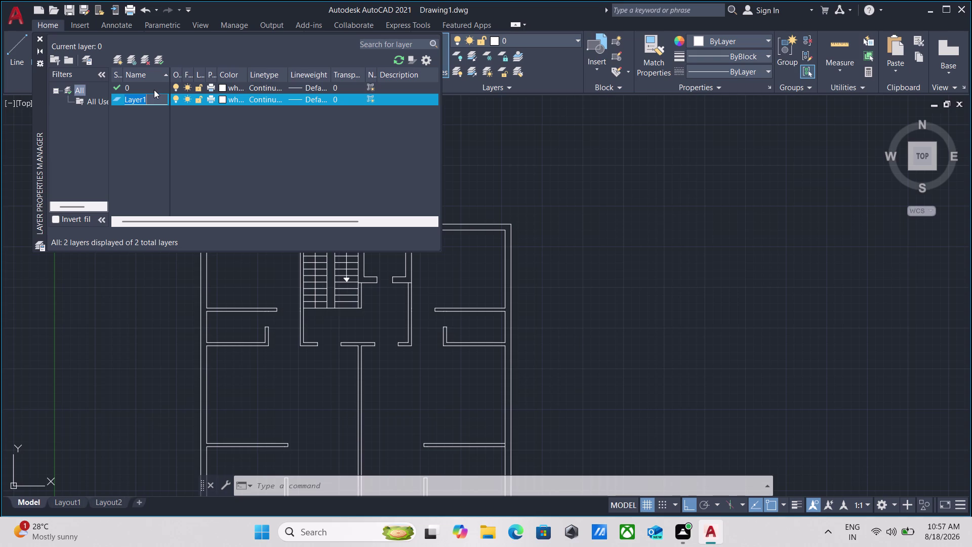
key(BackSpace)
text(wa)
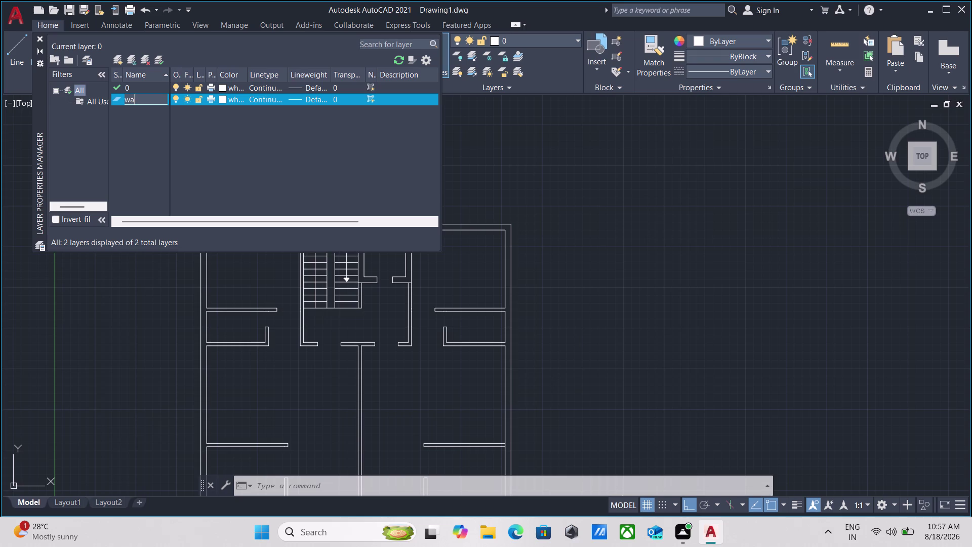
text(lls)
Create a layer named doors, then add one more new layer.
click(116, 57)
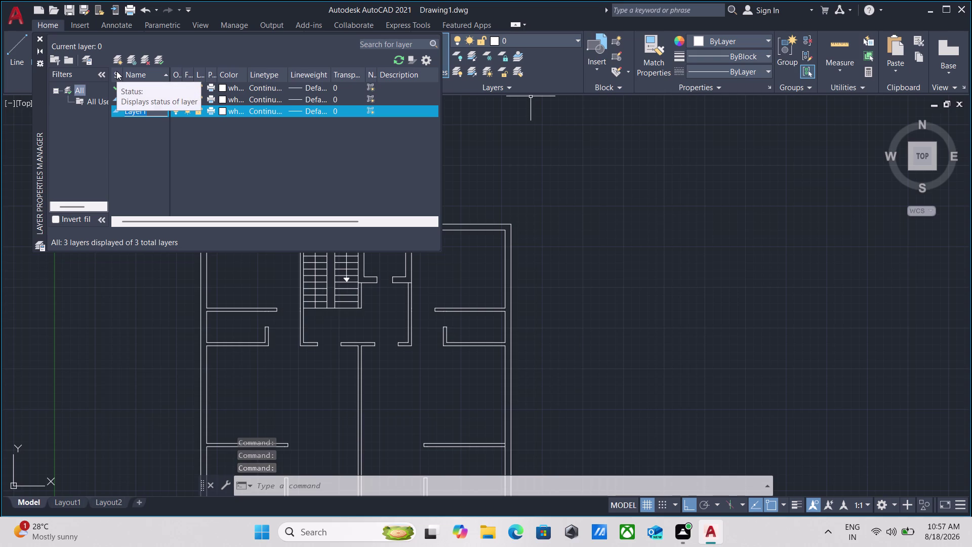
key(BackSpace)
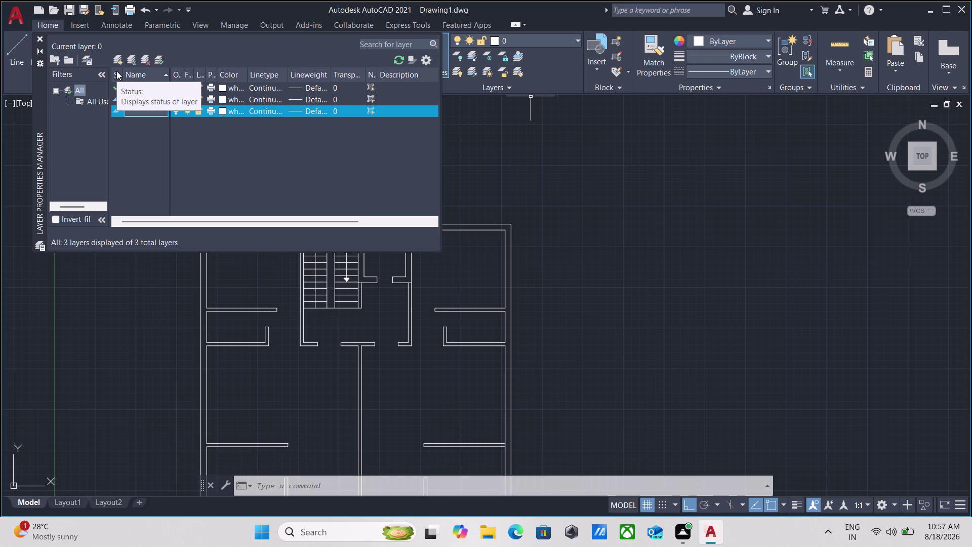
text(doors)
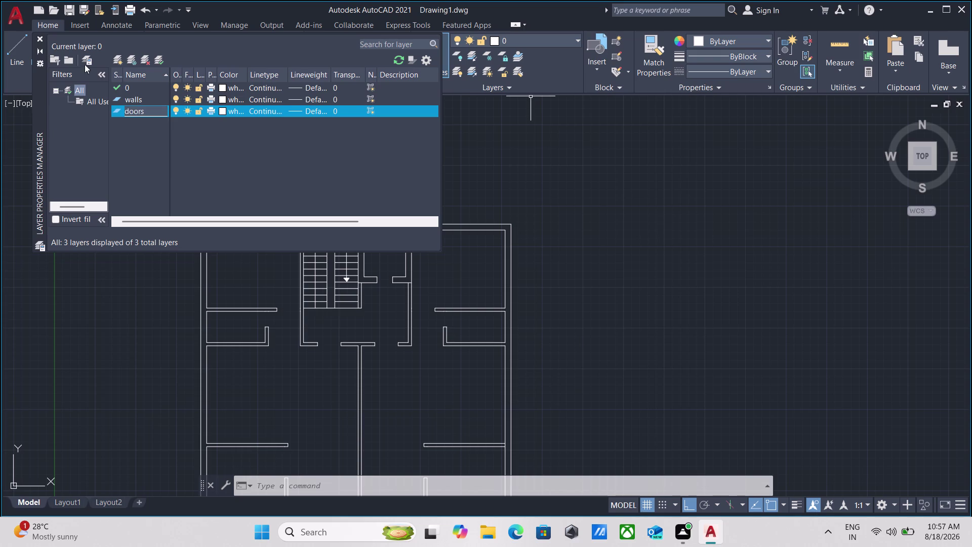
click(115, 59)
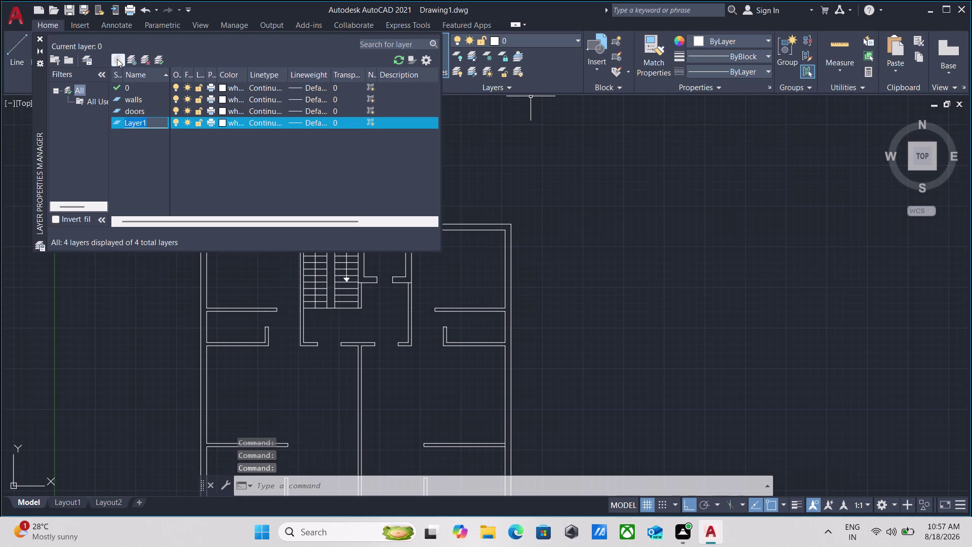
Name two new layers 'windows' and 'furniture'.
key(BackSpace)
text(win)
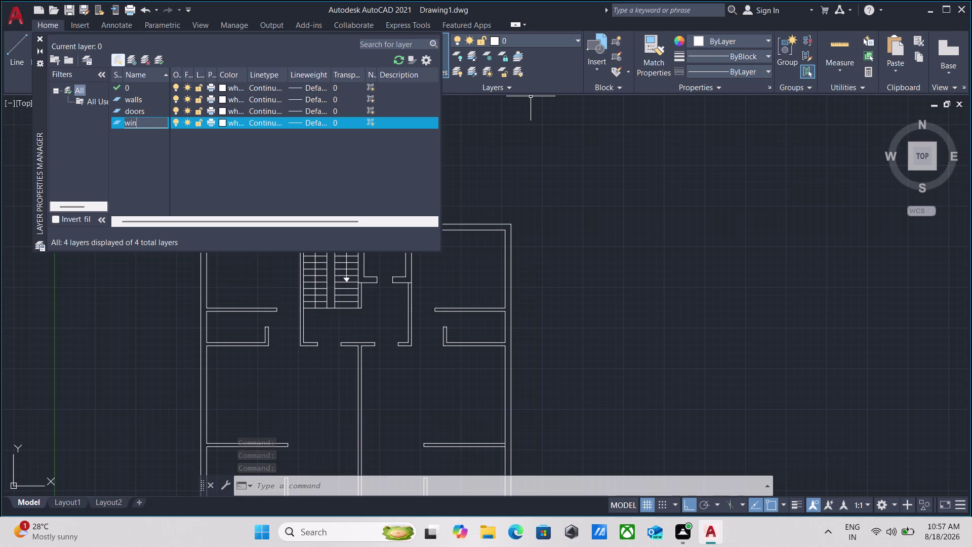
text(dows)
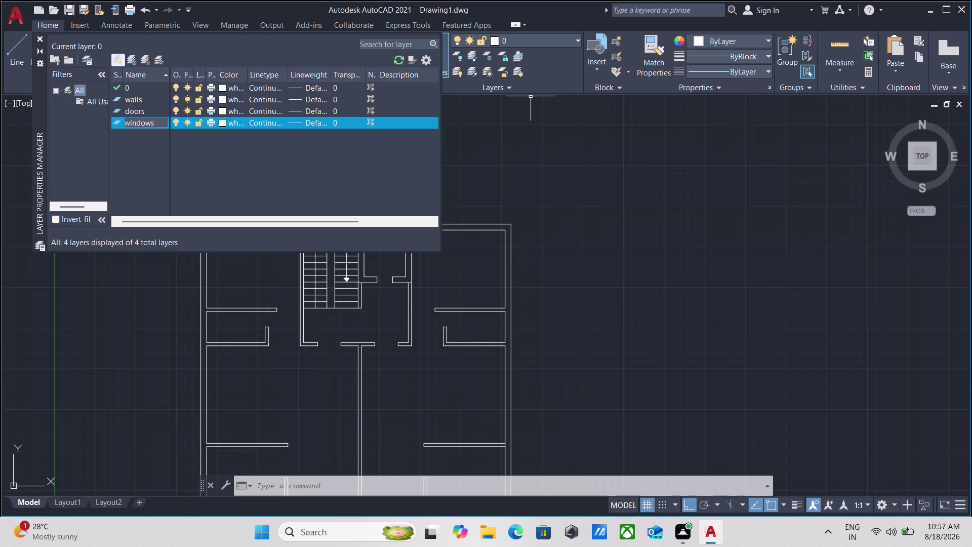
click(122, 62)
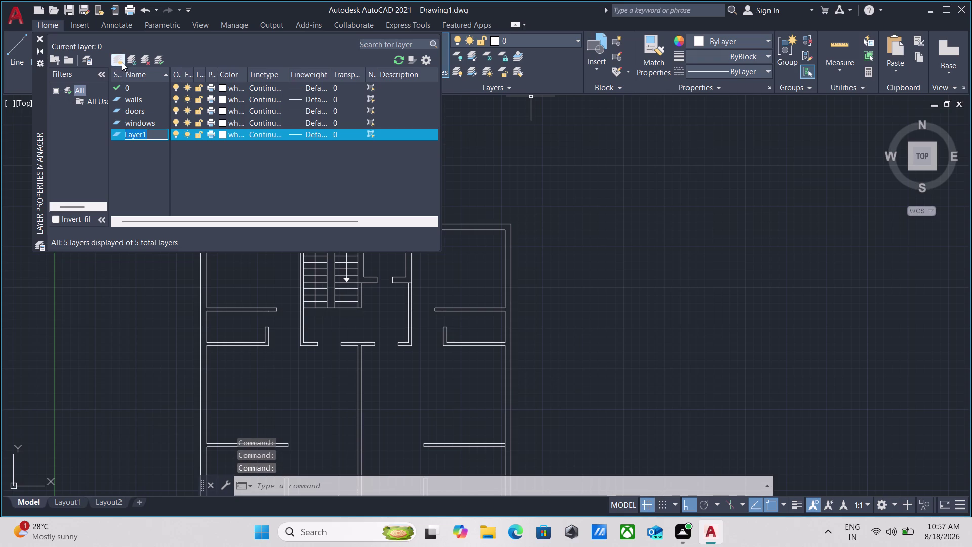
key(BackSpace)
text(f)
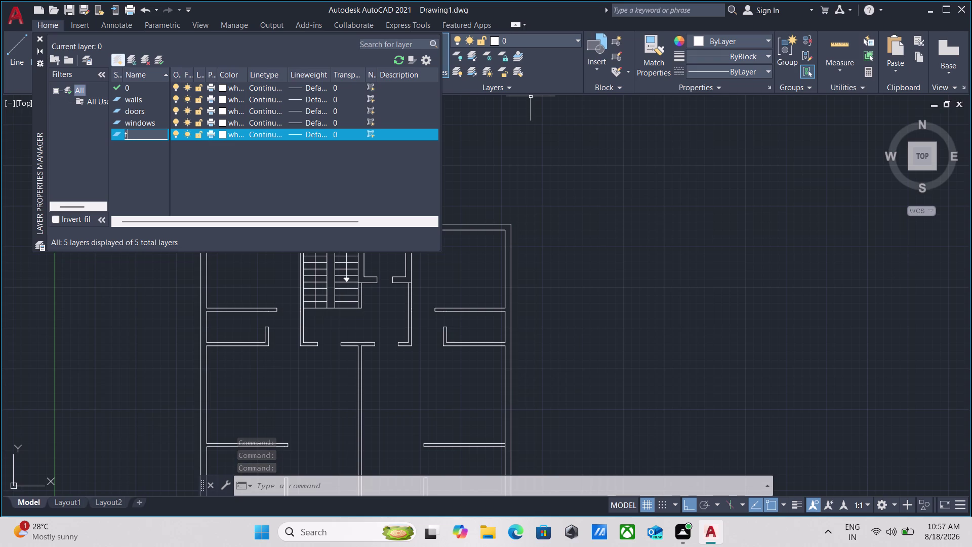
text(urni)
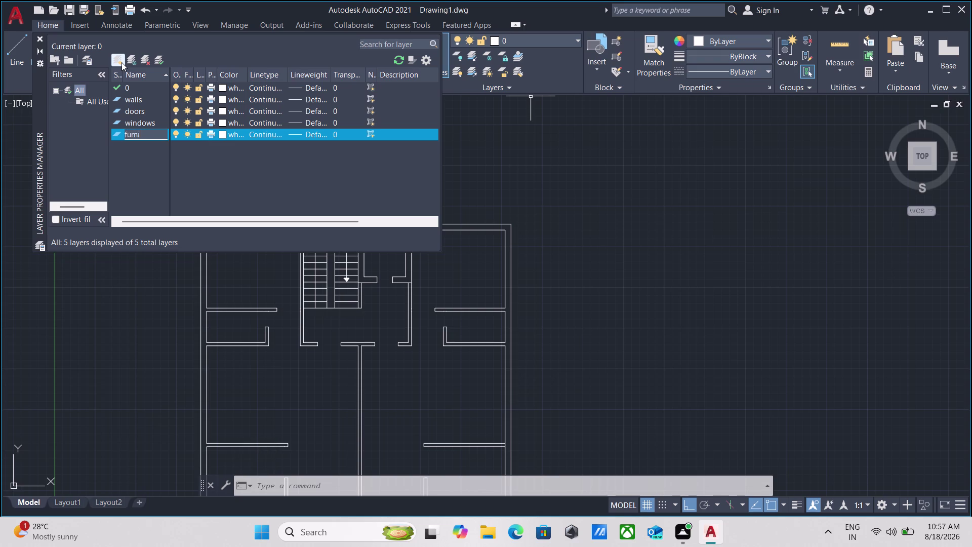
text(ture)
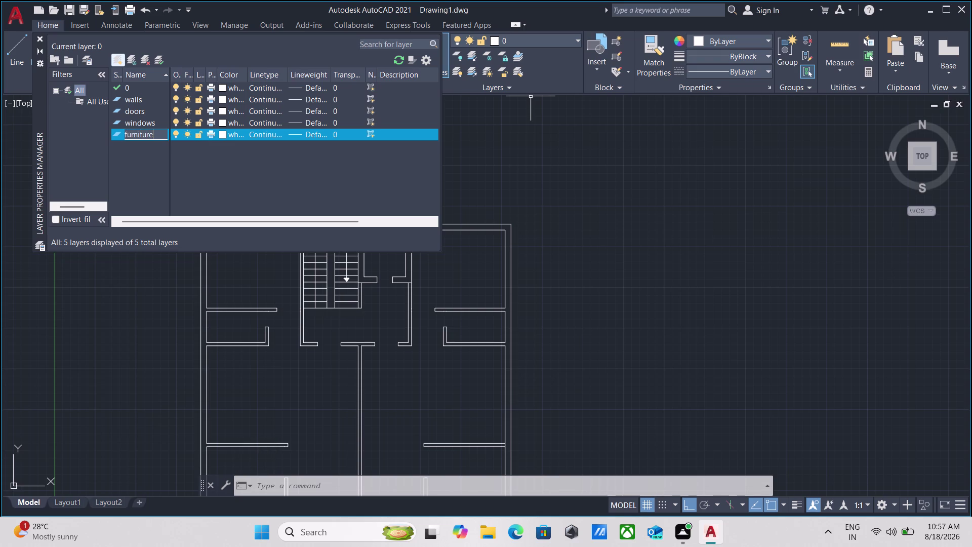
click(118, 57)
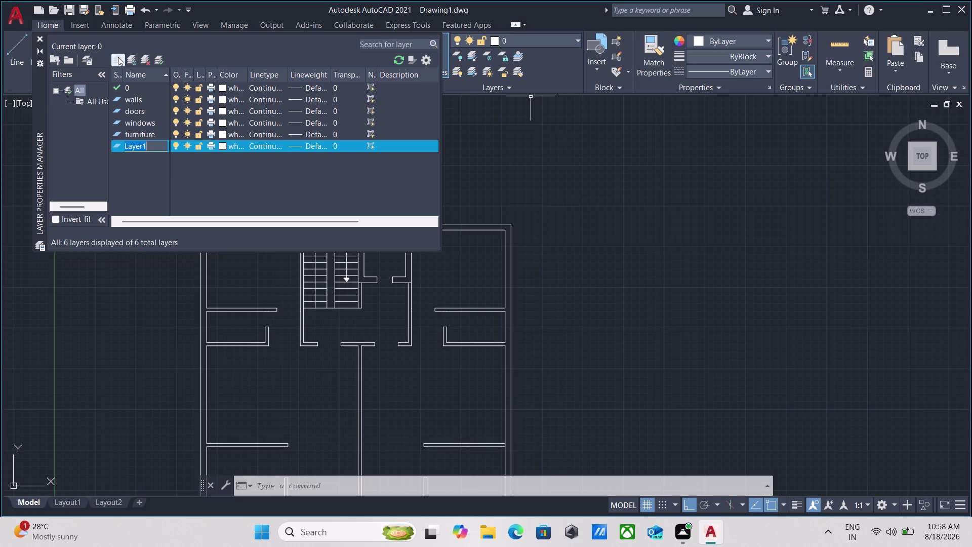
Add layers named 'dimension' and 'text', fixing a typo in 'dimension'.
key(BackSpace)
text(di)
text(mensi)
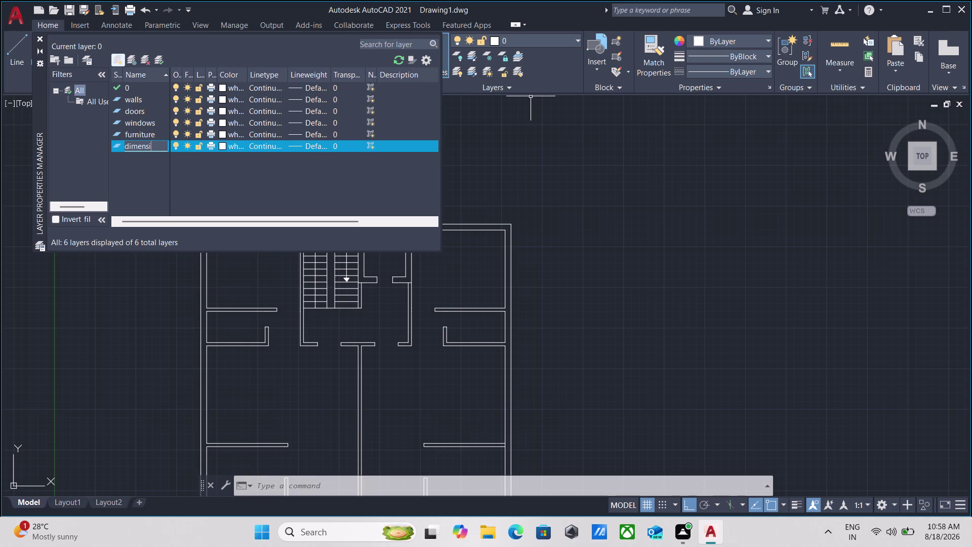
text(ona)
key(BackSpace)
key(BackSpace)
key(n)
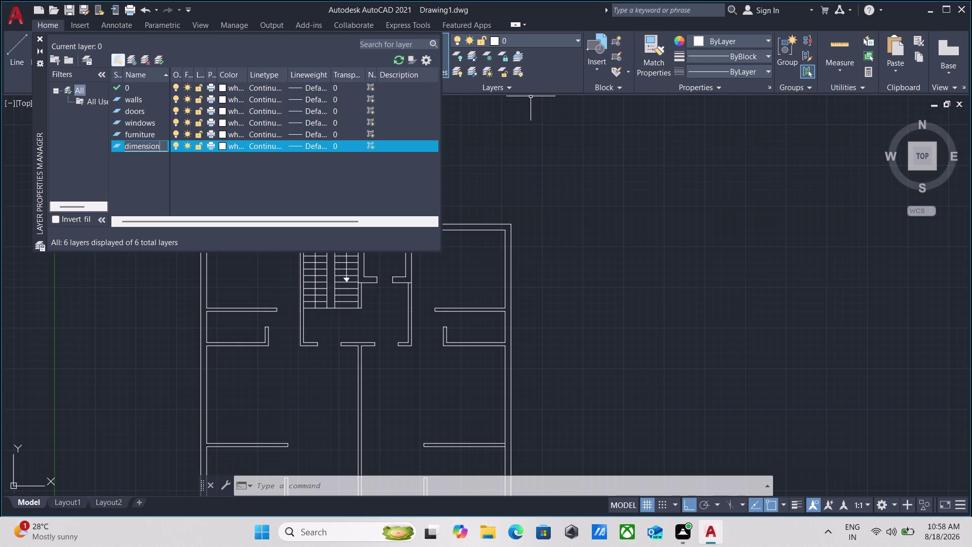
click(115, 56)
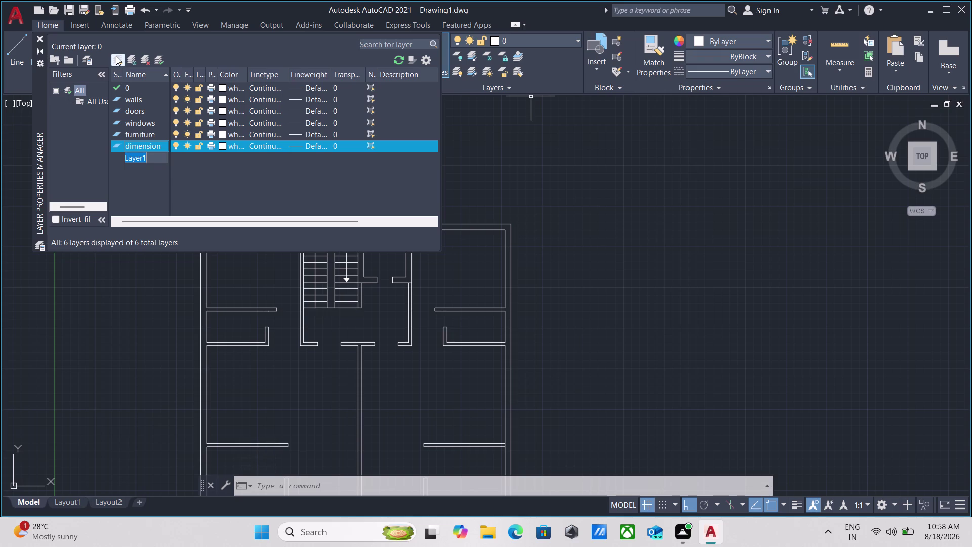
text(tex)
key(t)
click(131, 97)
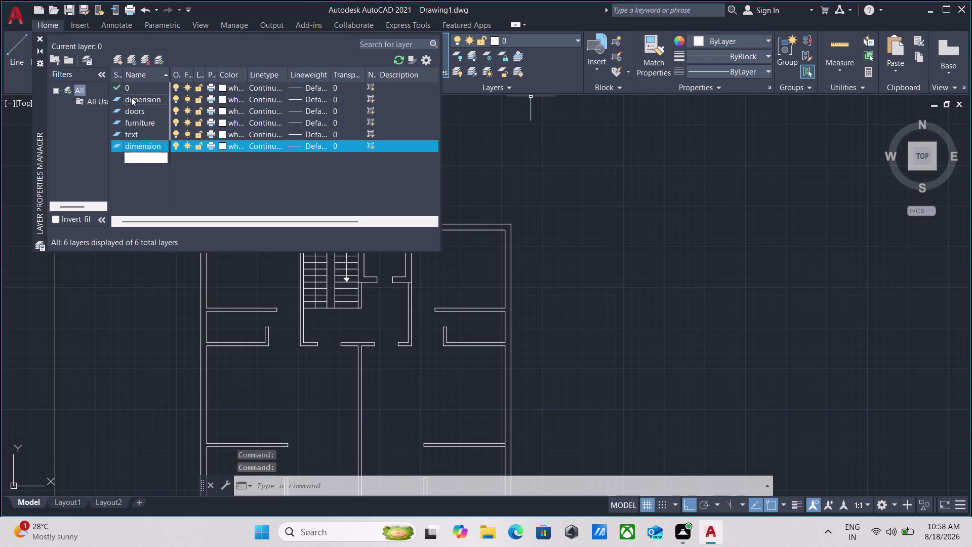
Make walls the current layer.
click(130, 157)
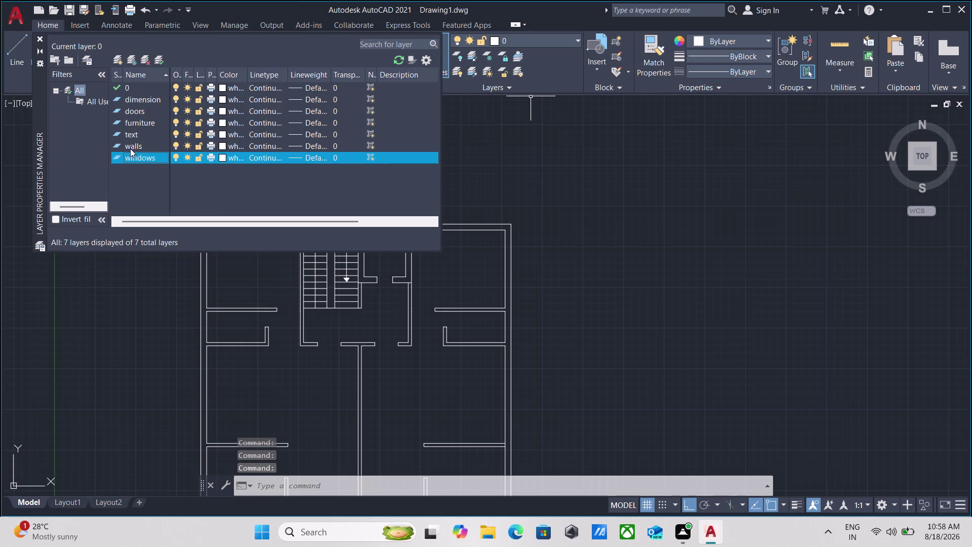
click(130, 143)
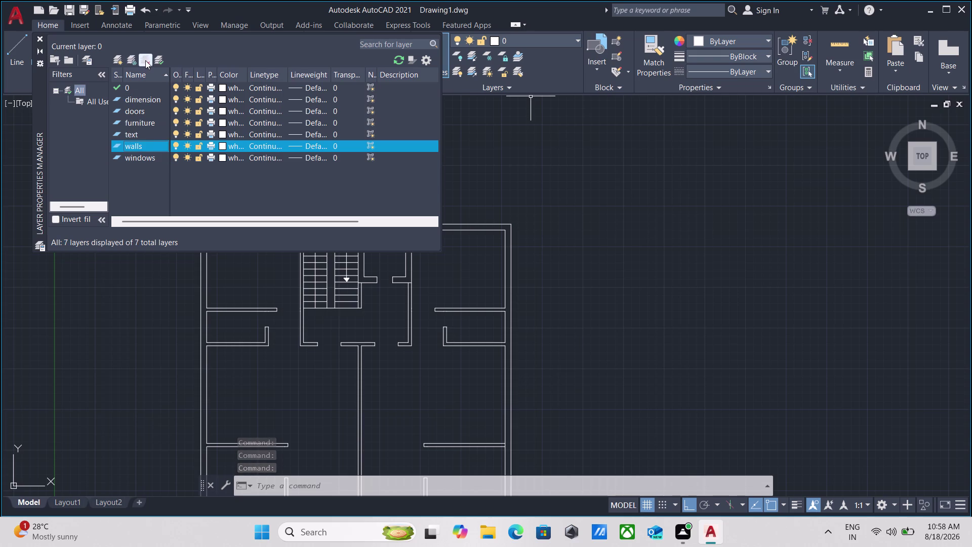
click(158, 61)
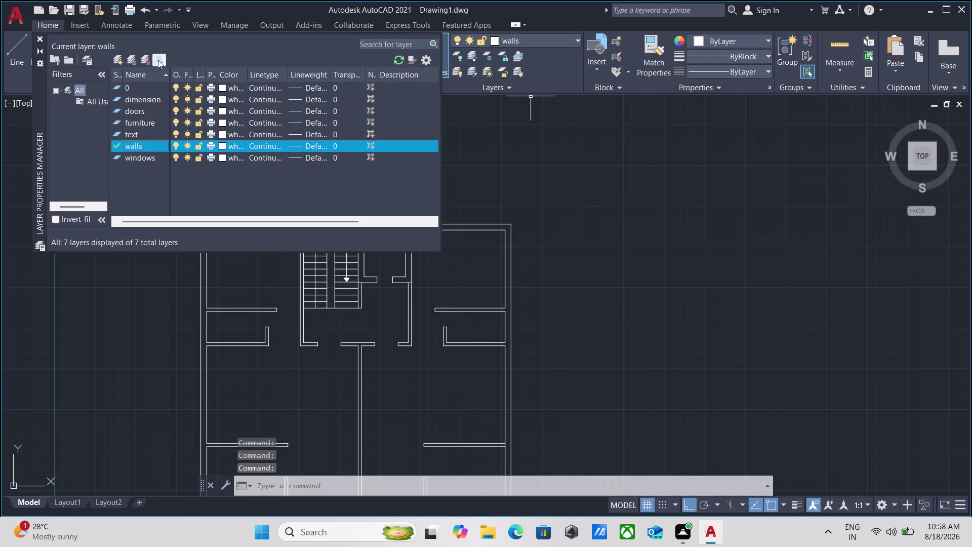
Close the layer manager, bring the whole floor plan into view and select its walls.
click(431, 42)
click(39, 38)
scroll(down, 3)
middle_click(130, 139)
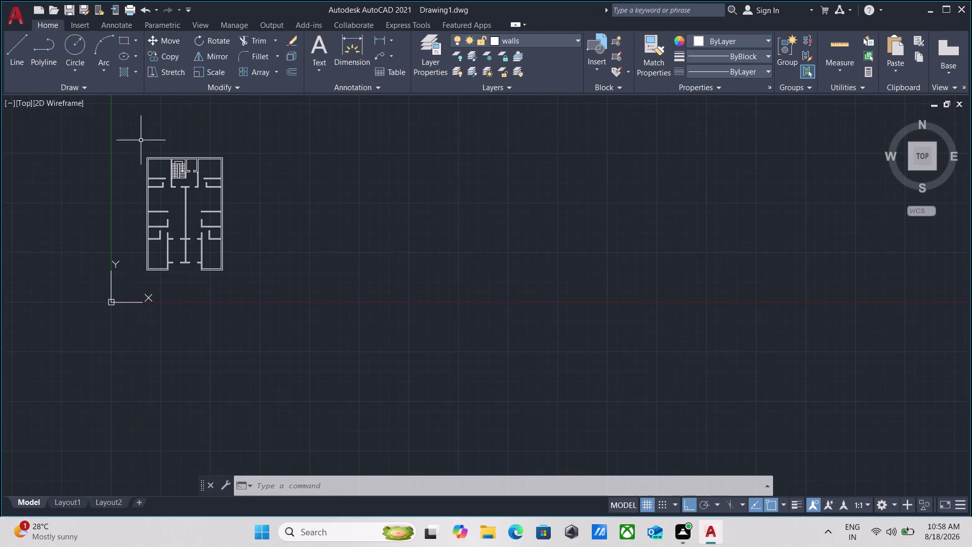
scroll(up, 3)
middle_drag(235, 269, 409, 322)
drag(410, 322, 390, 309)
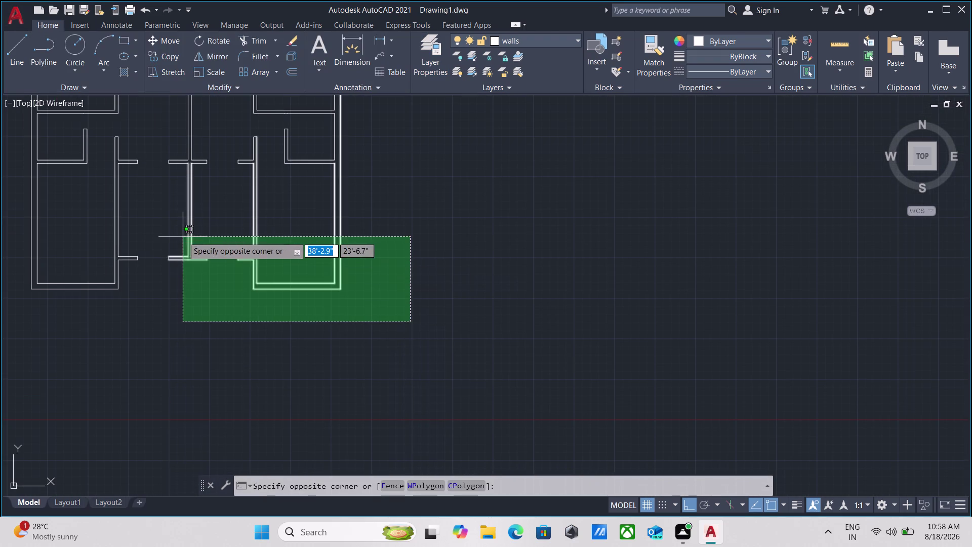
middle_drag(183, 236, 384, 296)
middle_drag(169, 206, 155, 330)
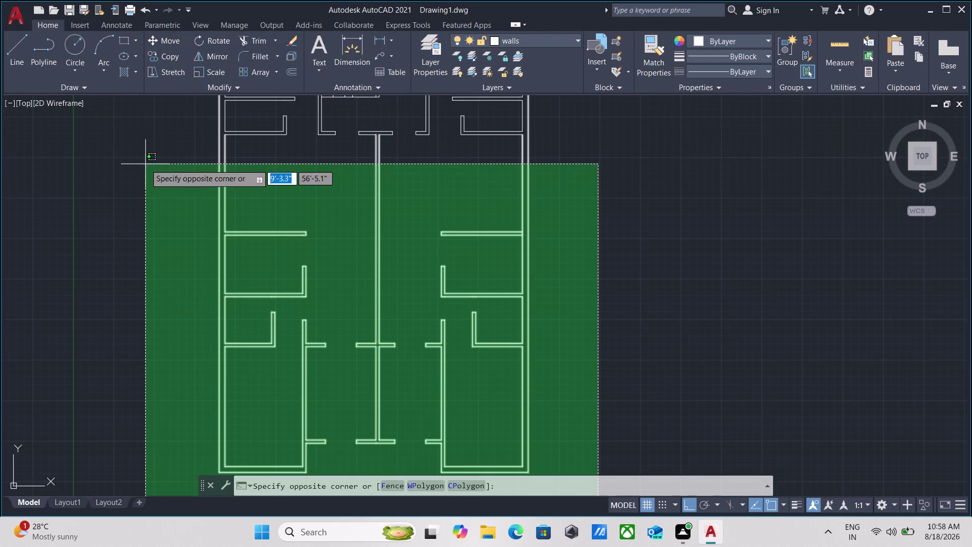
middle_drag(145, 164, 145, 327)
click(149, 157)
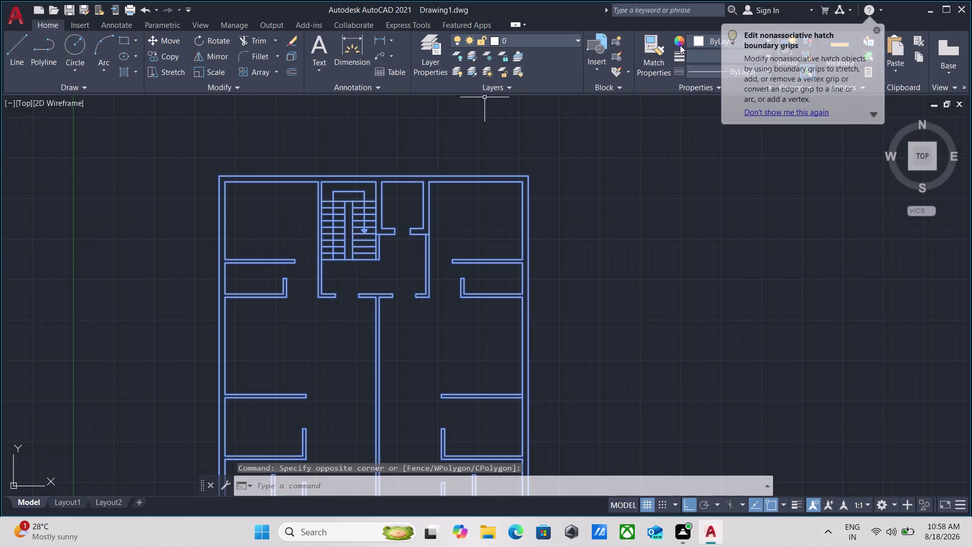
Check the Lineweight list, leave it unchanged and clear the selection.
click(698, 55)
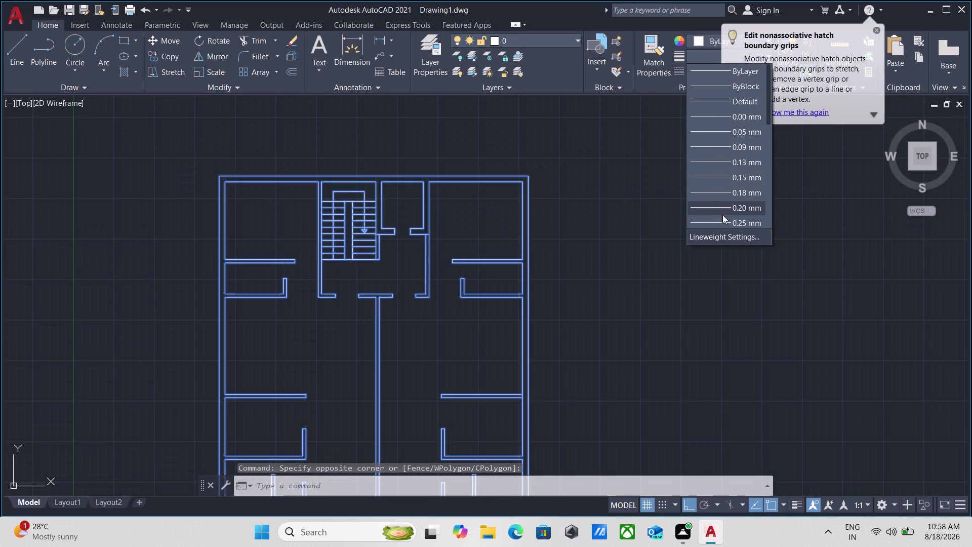
click(725, 192)
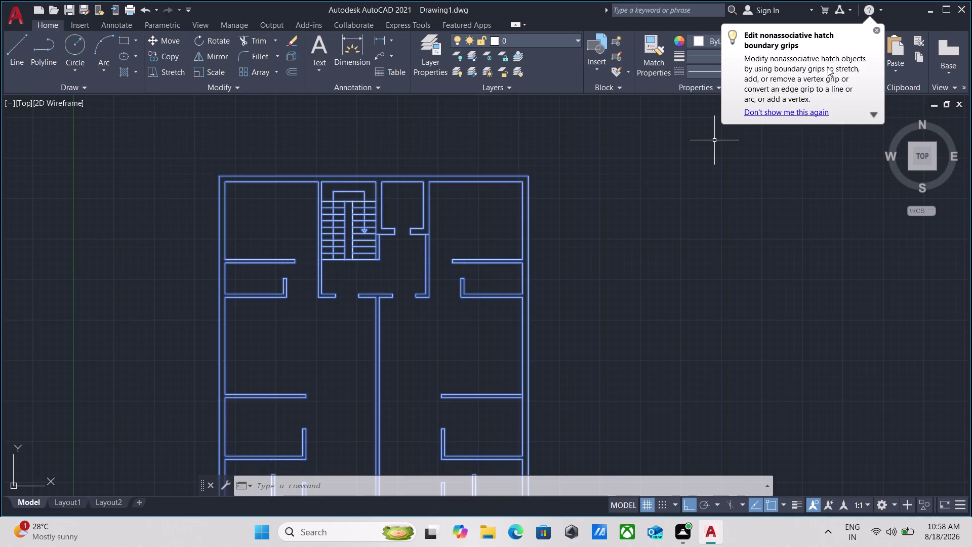
key(Escape)
scroll(down, 3)
Pan the floor plan to centre the stair and lift area.
scroll(up, 3)
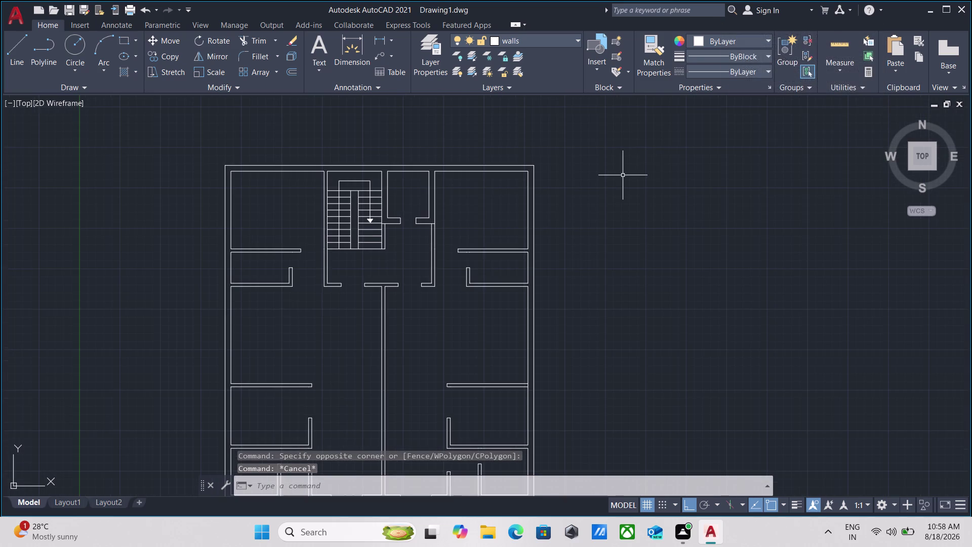
middle_drag(623, 176, 561, 153)
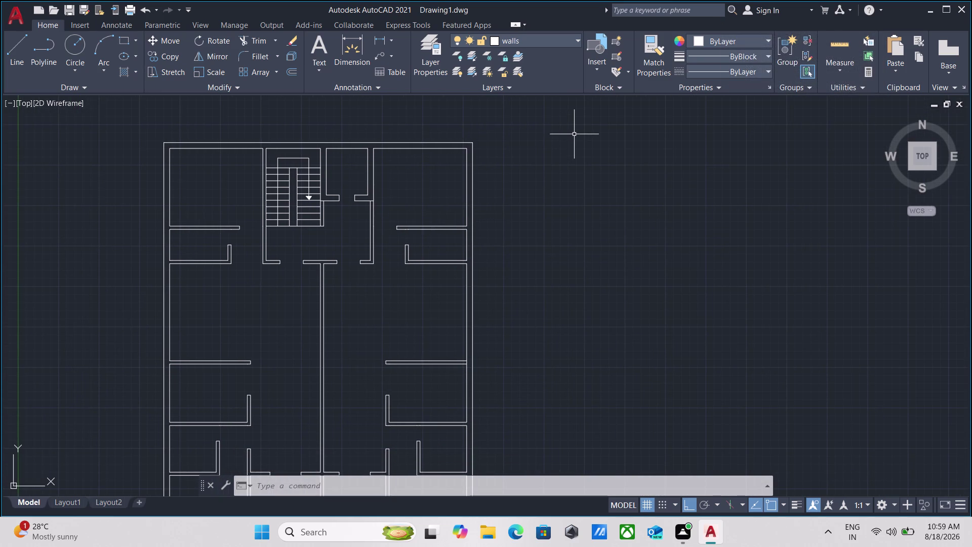
scroll(up, 3)
scroll(down, 3)
middle_drag(336, 214, 339, 230)
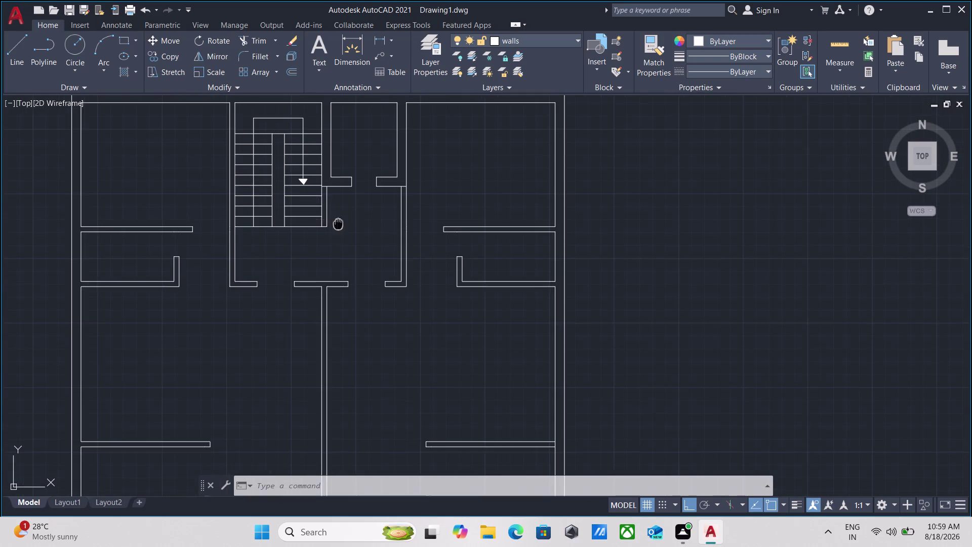
middle_drag(340, 229, 344, 255)
Zoom in on the wall opening beside the lift and show the Layer list.
scroll(up, 3)
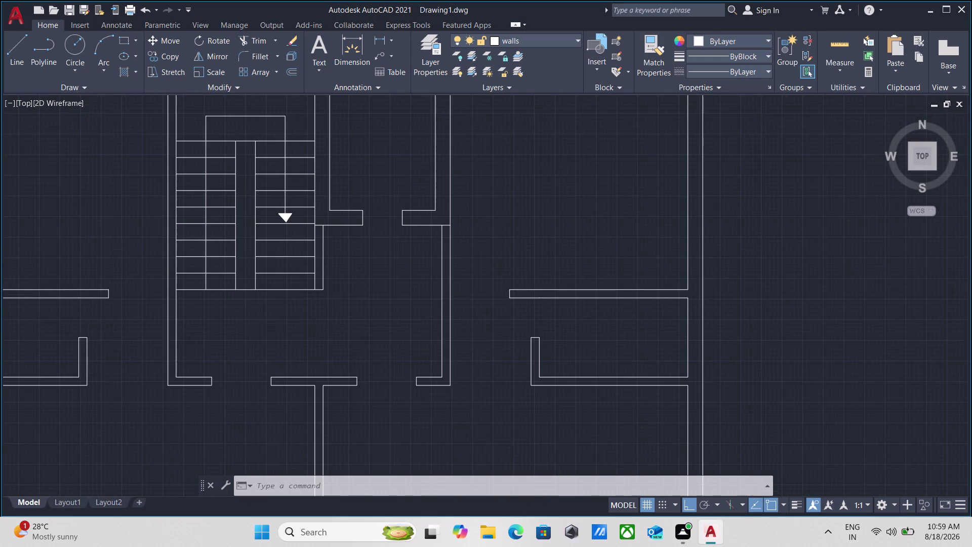
scroll(up, 3)
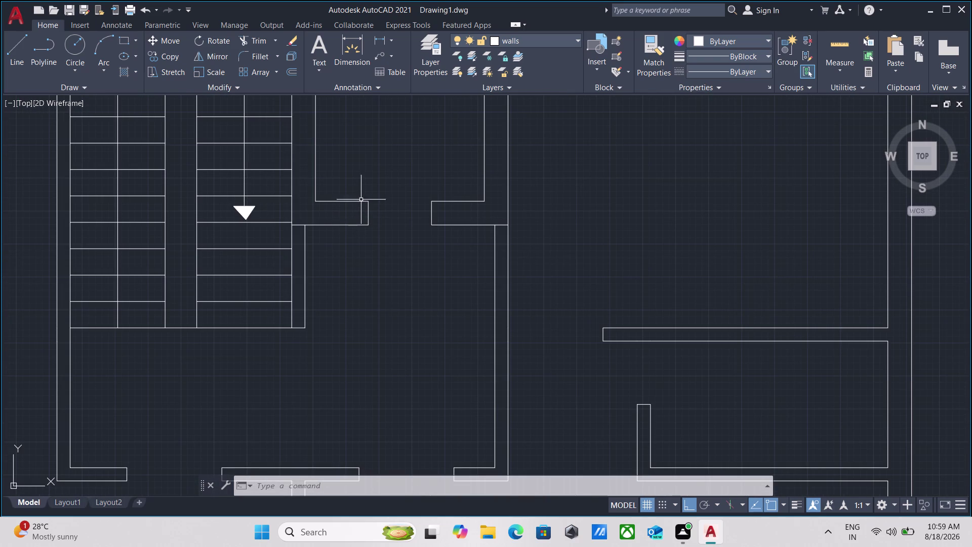
scroll(up, 3)
scroll(down, 3)
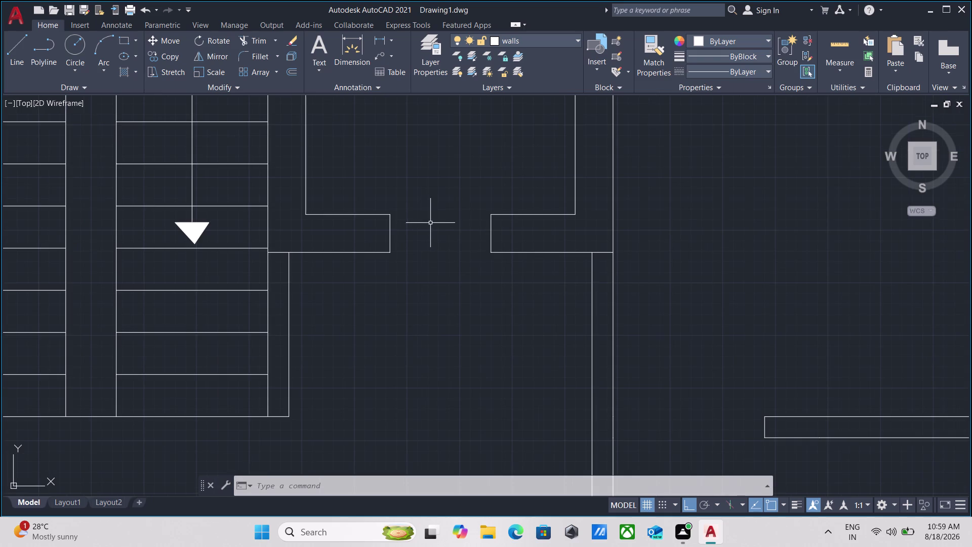
scroll(up, 3)
scroll(down, 3)
middle_drag(477, 232, 466, 252)
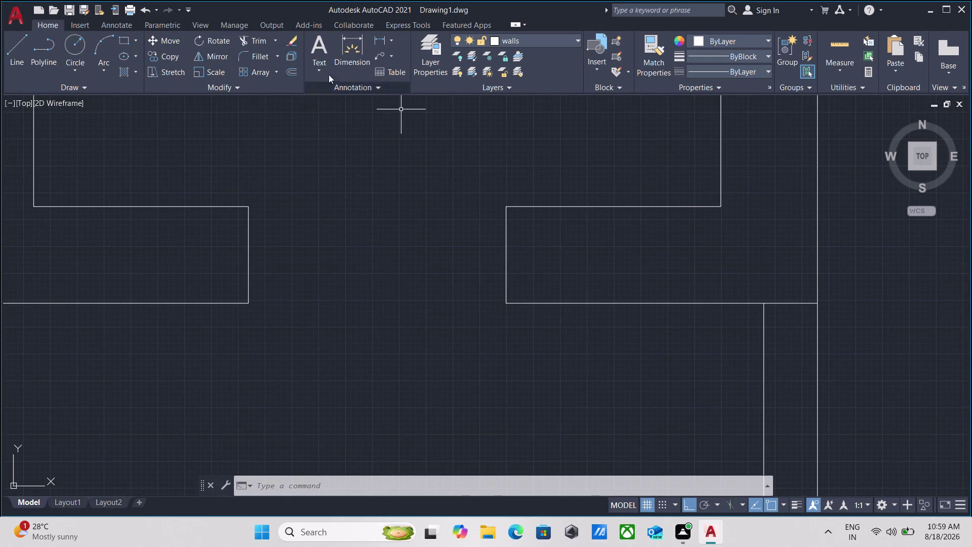
click(523, 41)
click(496, 86)
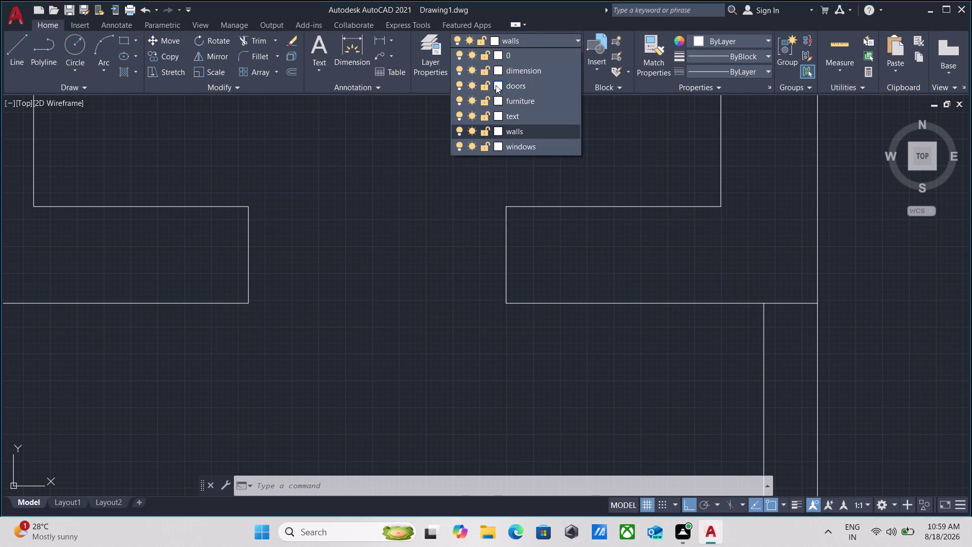
Colour the doors layer red and the furniture layer yellow.
click(384, 283)
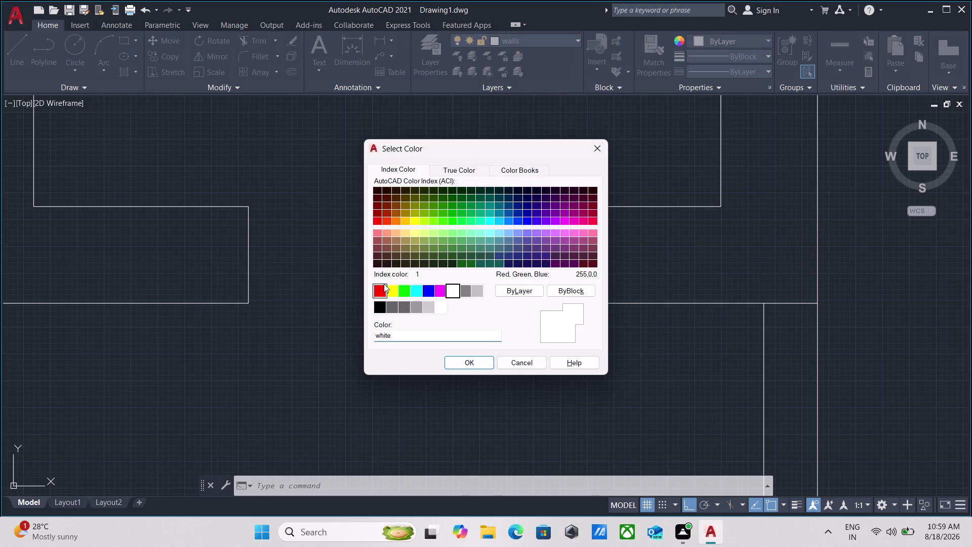
click(474, 362)
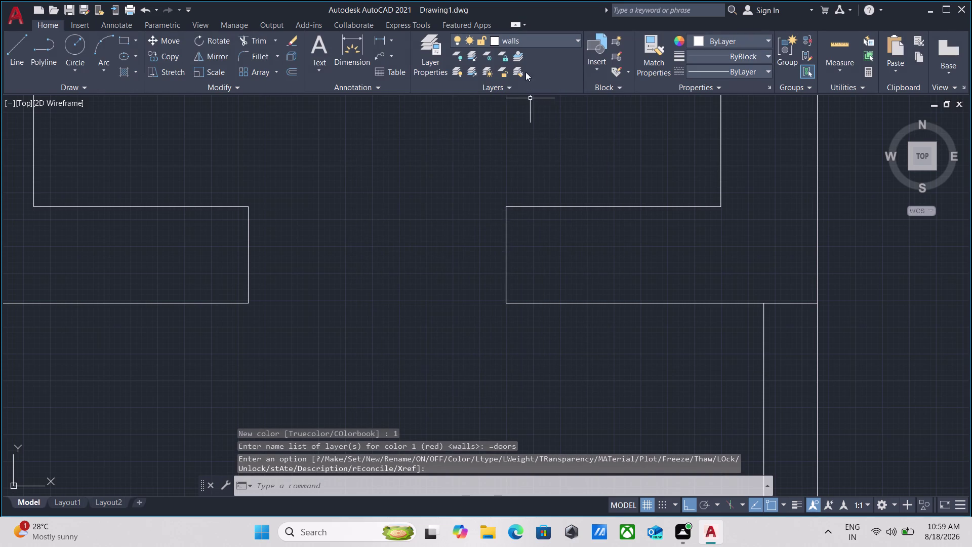
click(536, 42)
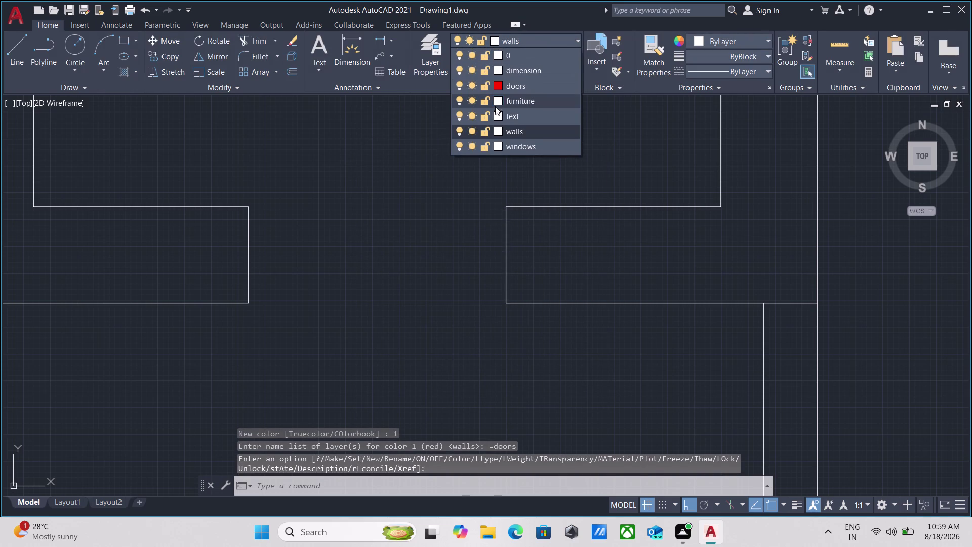
click(495, 101)
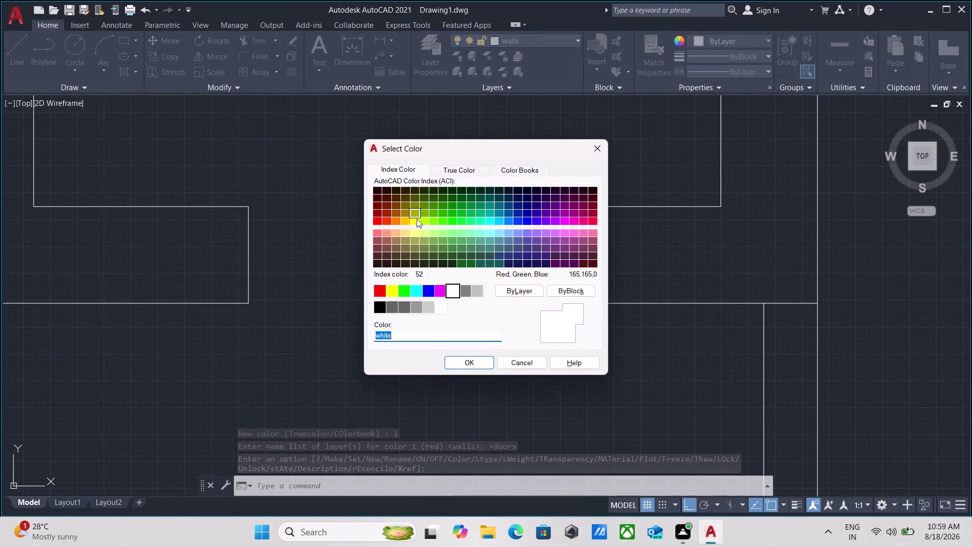
click(416, 224)
click(461, 362)
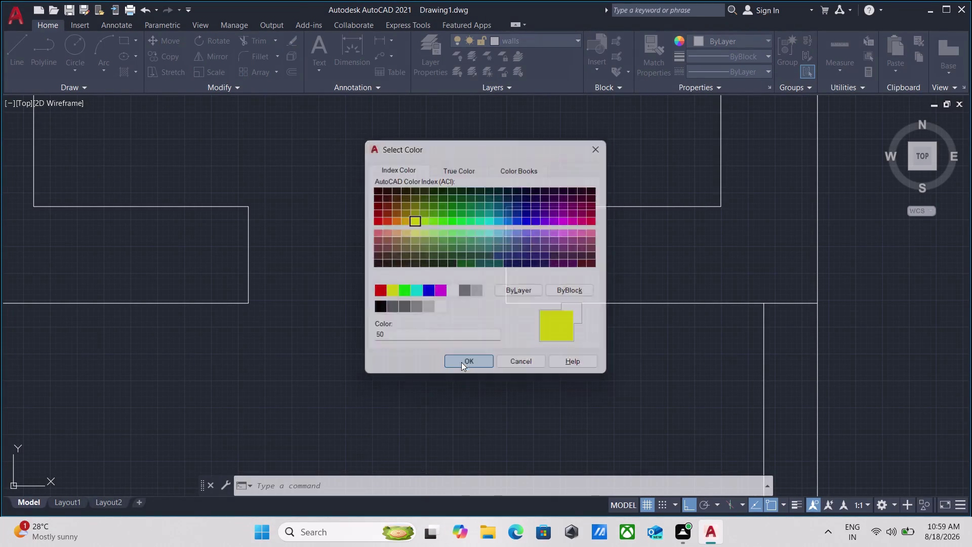
click(545, 36)
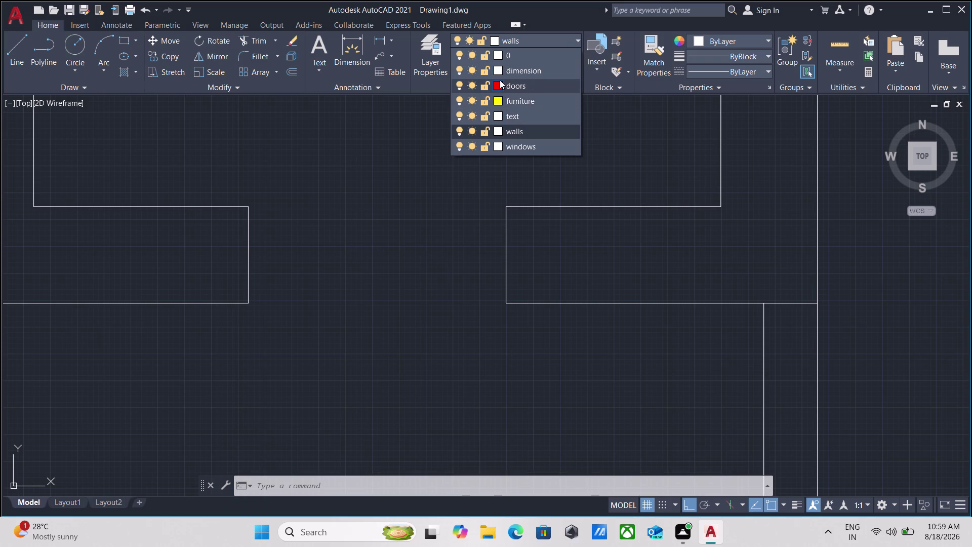
Colour the windows layer green.
click(496, 144)
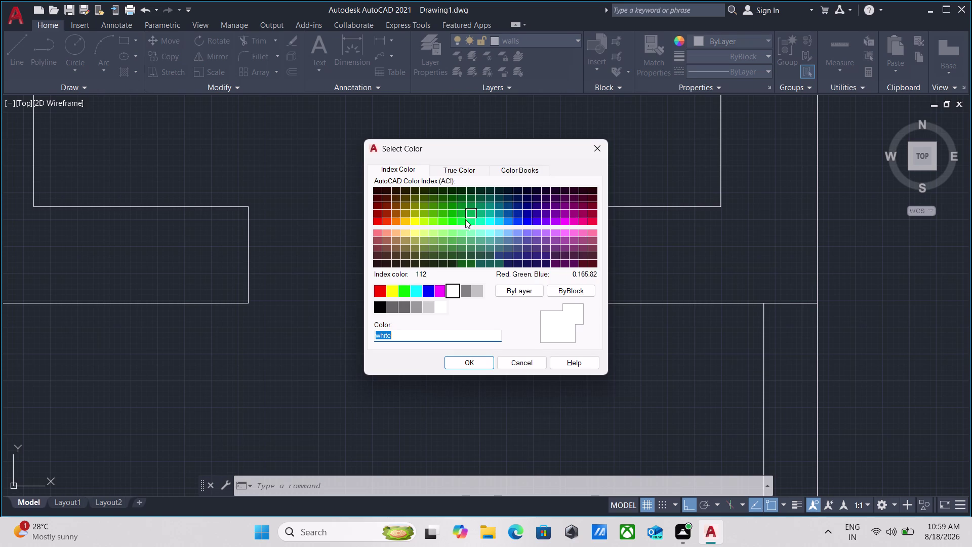
click(407, 290)
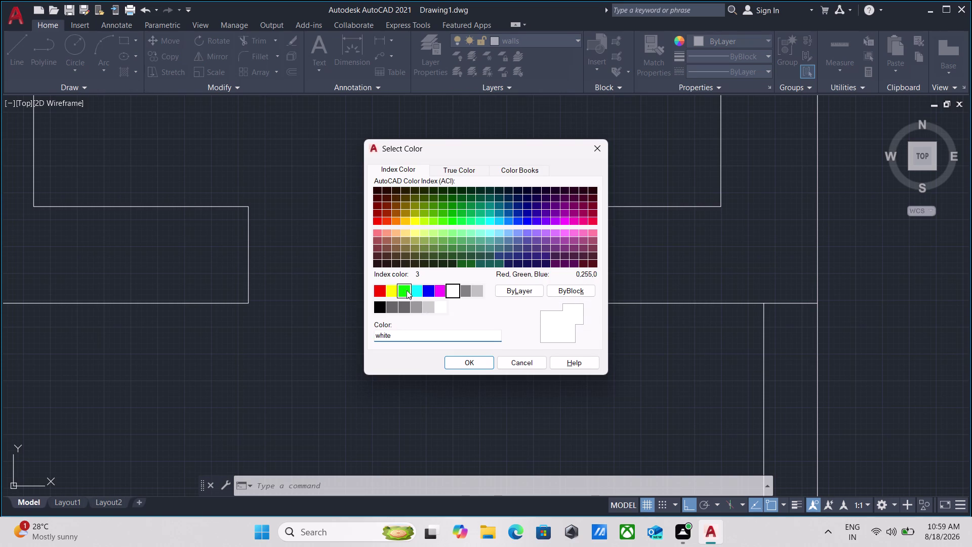
click(471, 362)
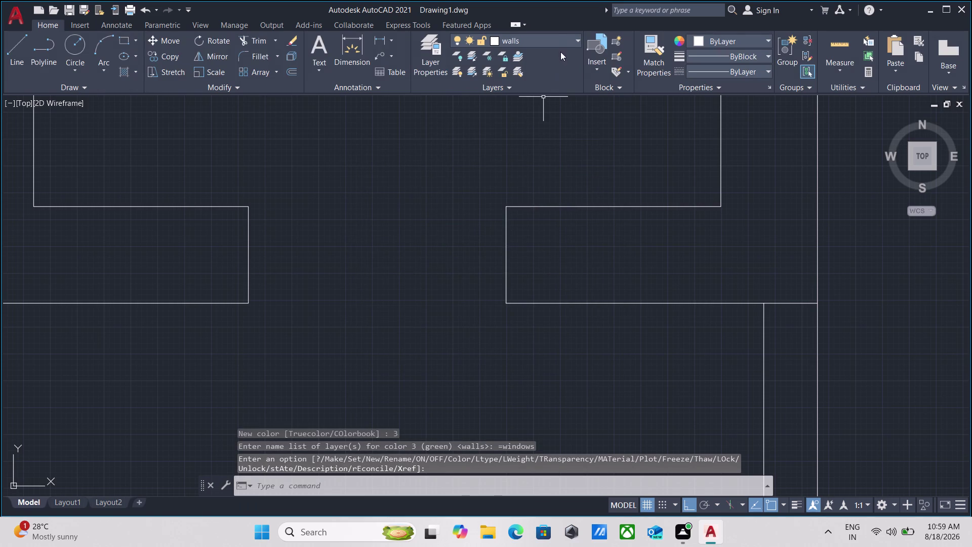
click(559, 38)
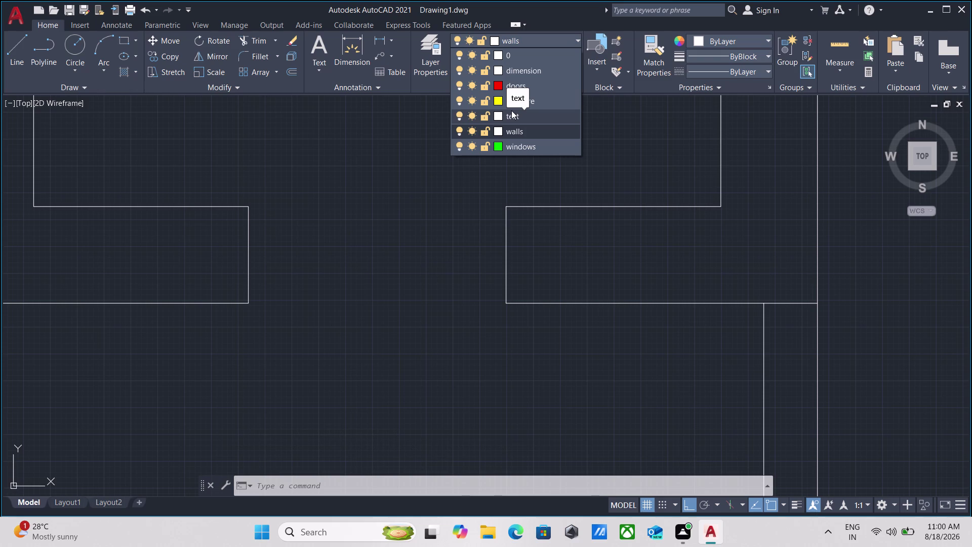
Dismiss the layer list with walls current and pan to the empty area above the plan.
scroll(down, 3)
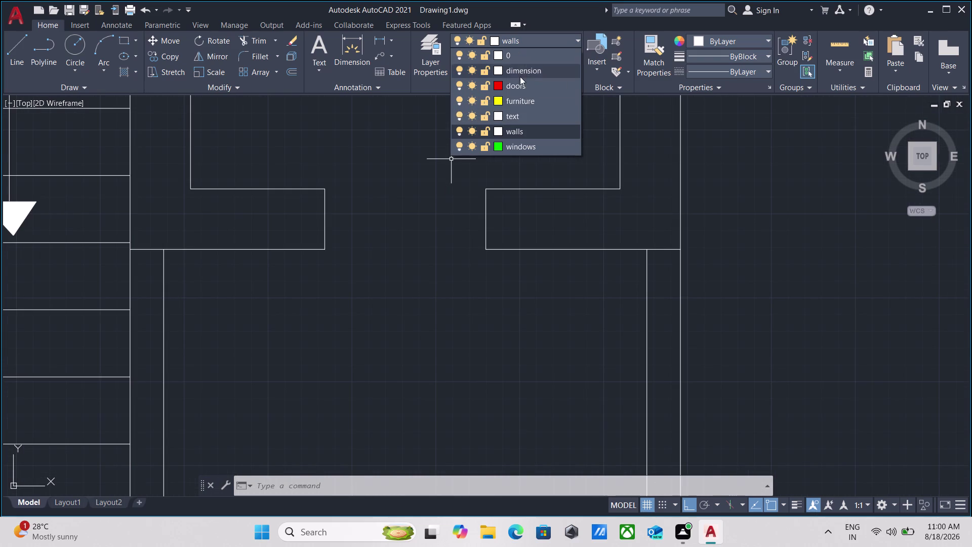
click(512, 131)
scroll(down, 3)
middle_drag(542, 135, 498, 216)
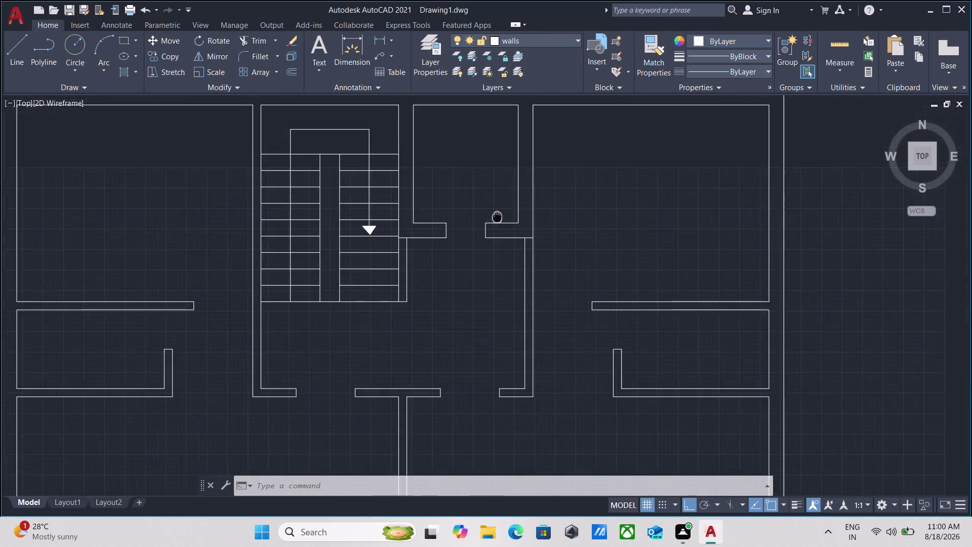
middle_drag(497, 216, 495, 222)
scroll(down, 3)
key(Escape)
middle_drag(495, 222, 468, 273)
scroll(up, 3)
middle_drag(432, 168, 431, 206)
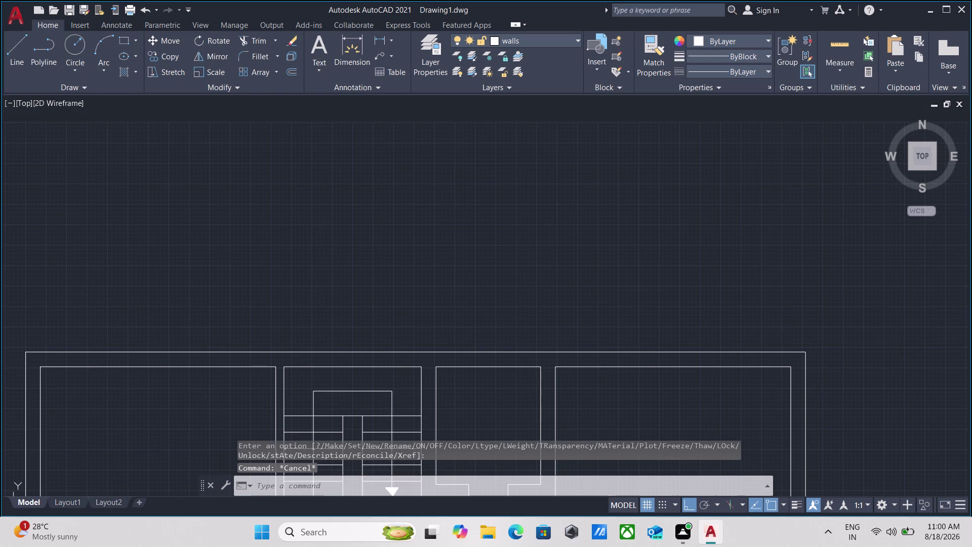
Draw a 4' by 4' square above the floor plan with RECTANG.
text(rec)
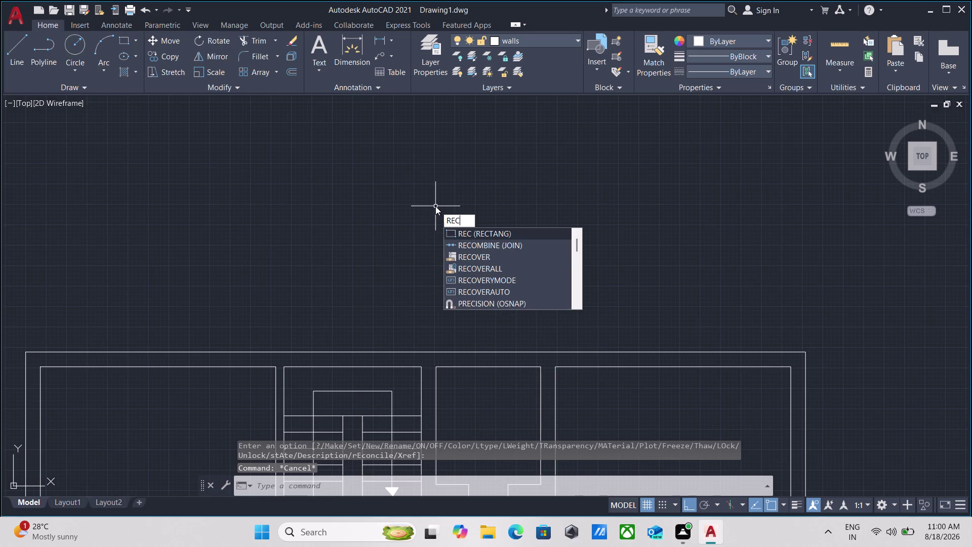
key(Return)
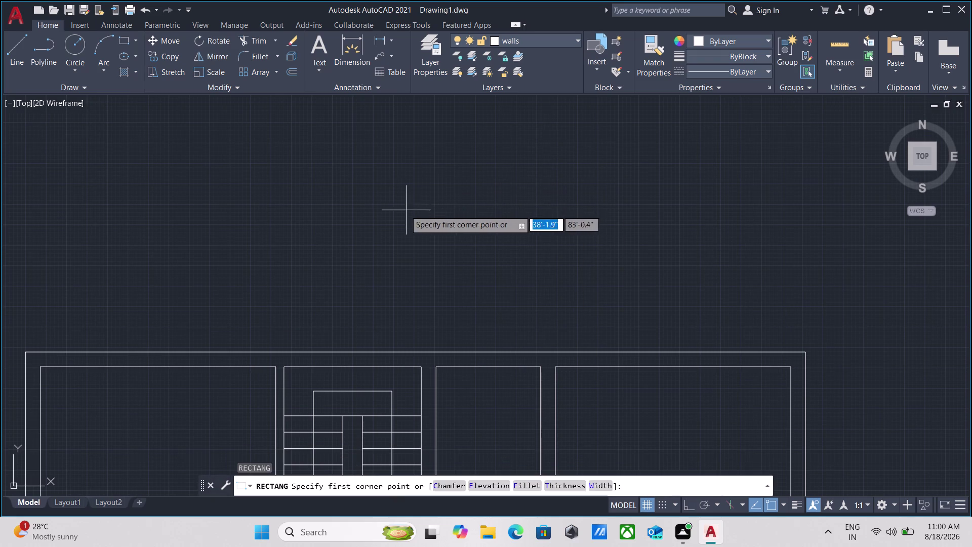
click(403, 208)
scroll(up, 3)
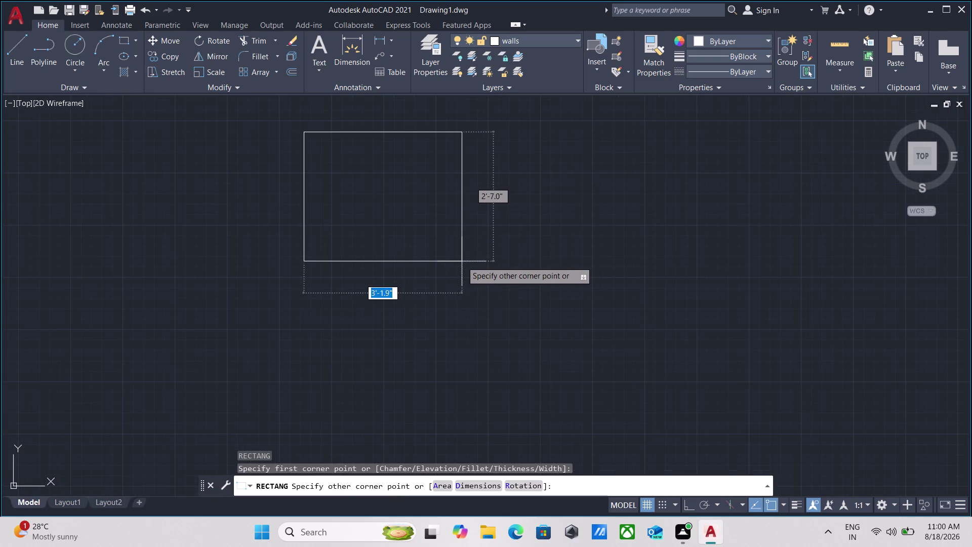
text(4')
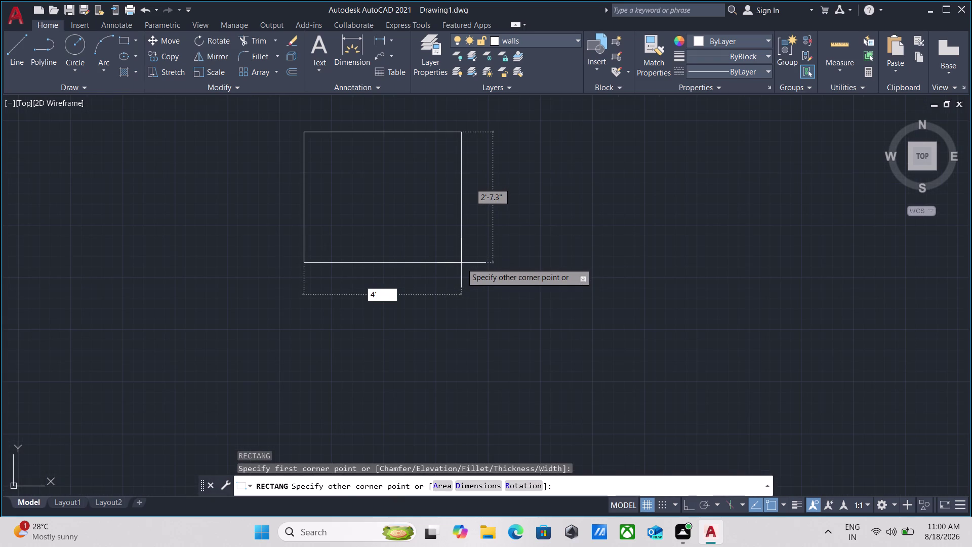
key(Tab)
text(4)
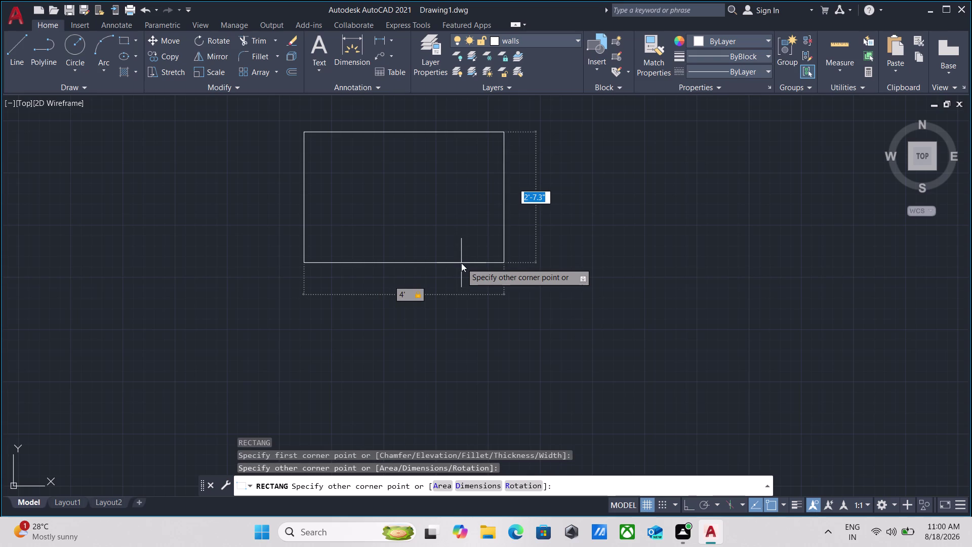
text(')
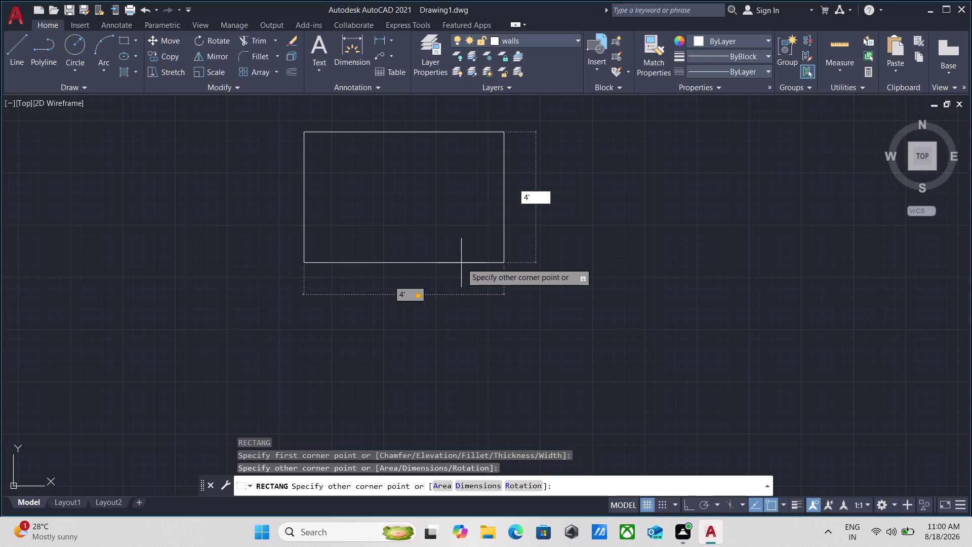
key(Return)
scroll(down, 3)
middle_drag(460, 258, 462, 279)
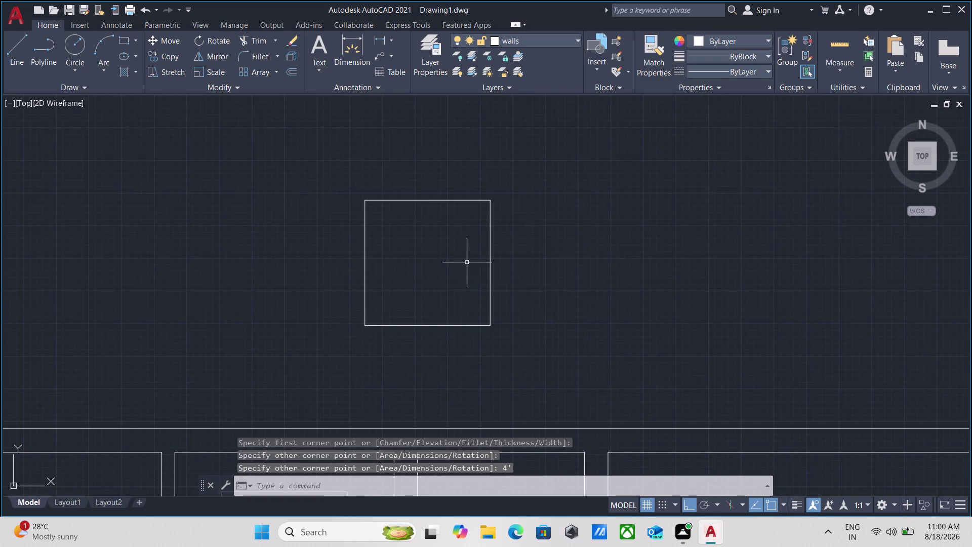
middle_click(469, 247)
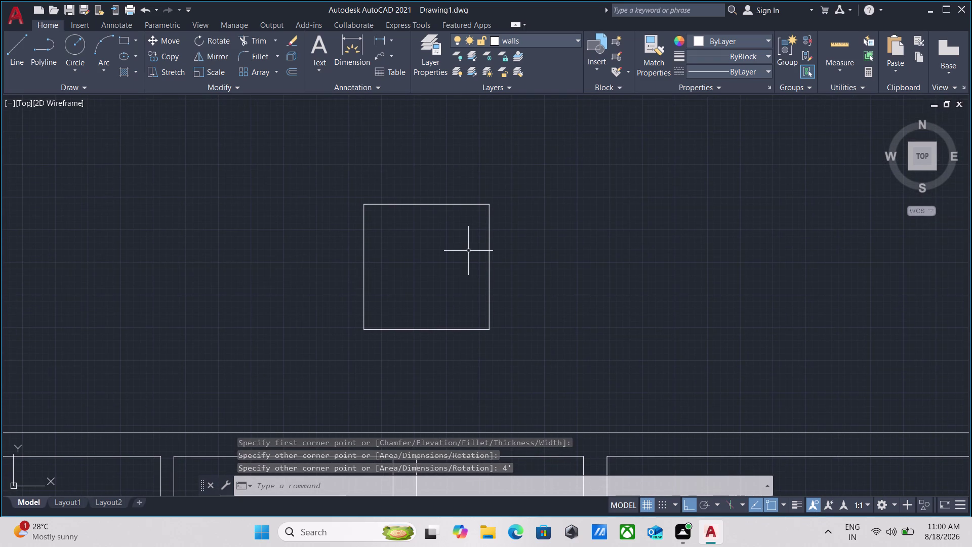
With Ortho off, draw a diagonal from the square's lower-right to top-left corner.
key(l)
key(Return)
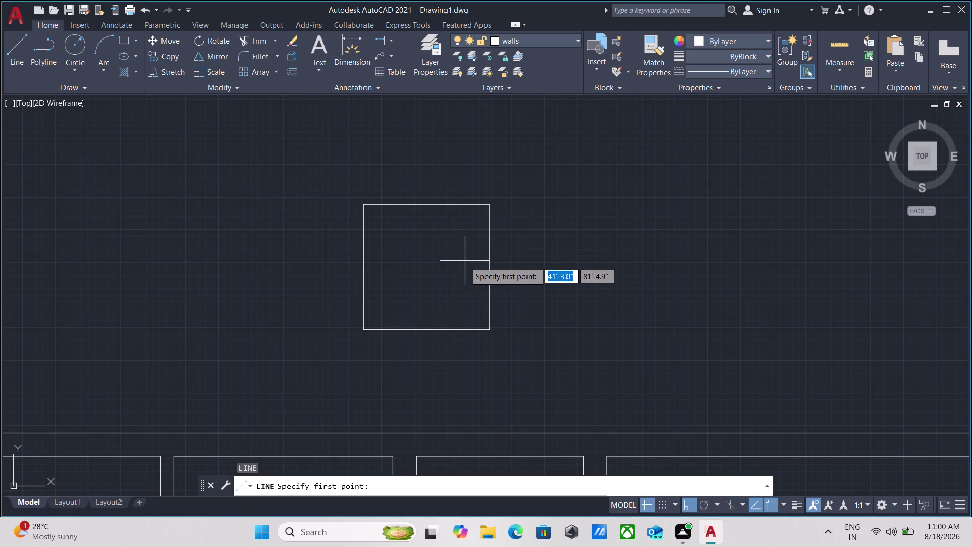
drag(489, 327, 486, 322)
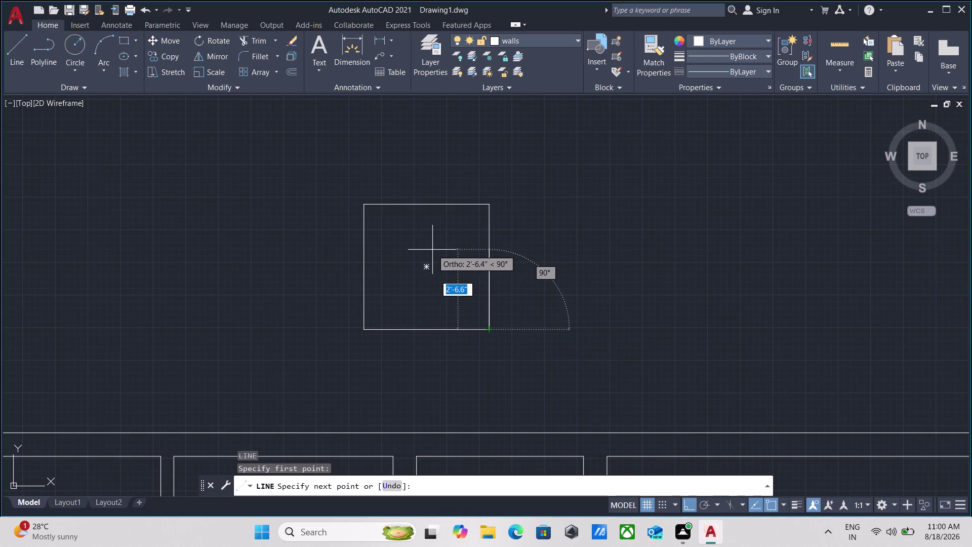
key(F8)
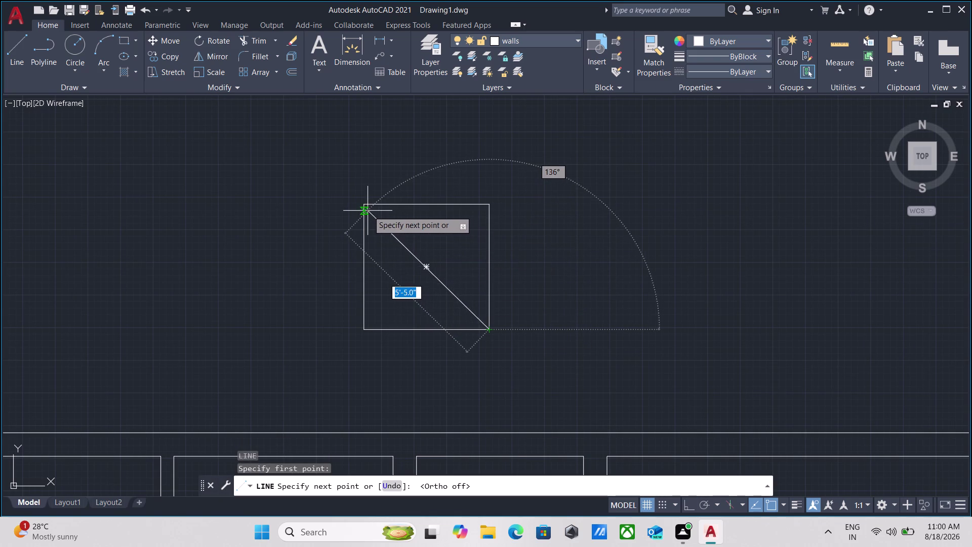
click(366, 205)
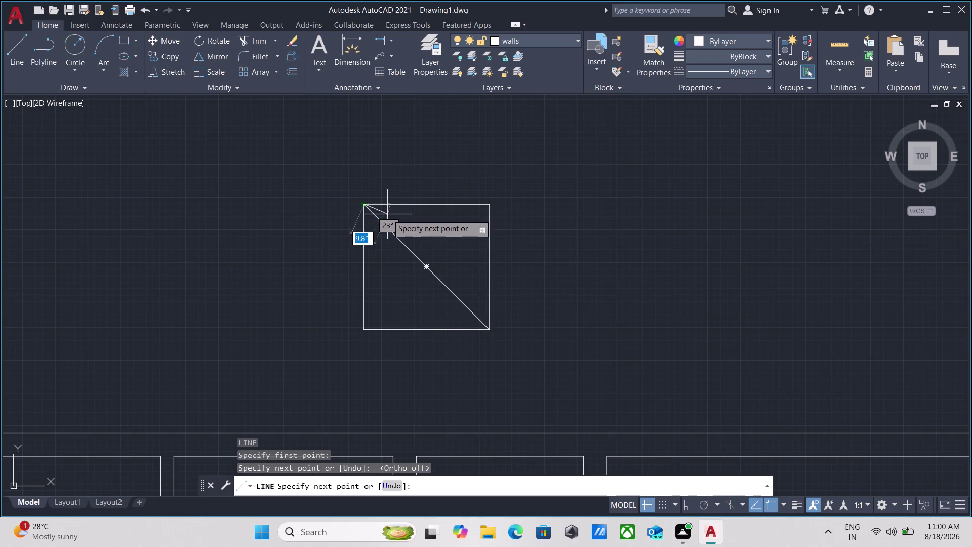
key(Escape)
Draw the second diagonal from the top-right to the bottom-left corner.
key(l)
key(Return)
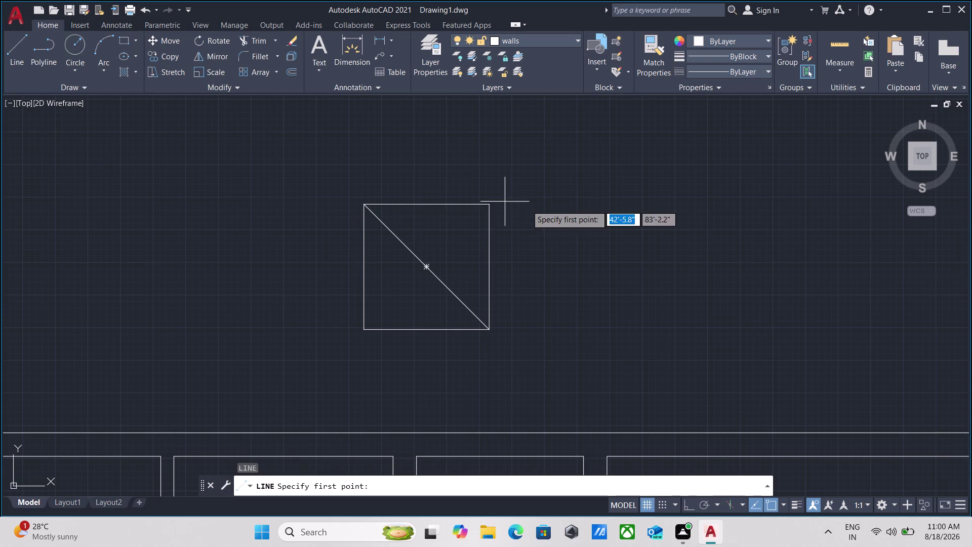
click(489, 204)
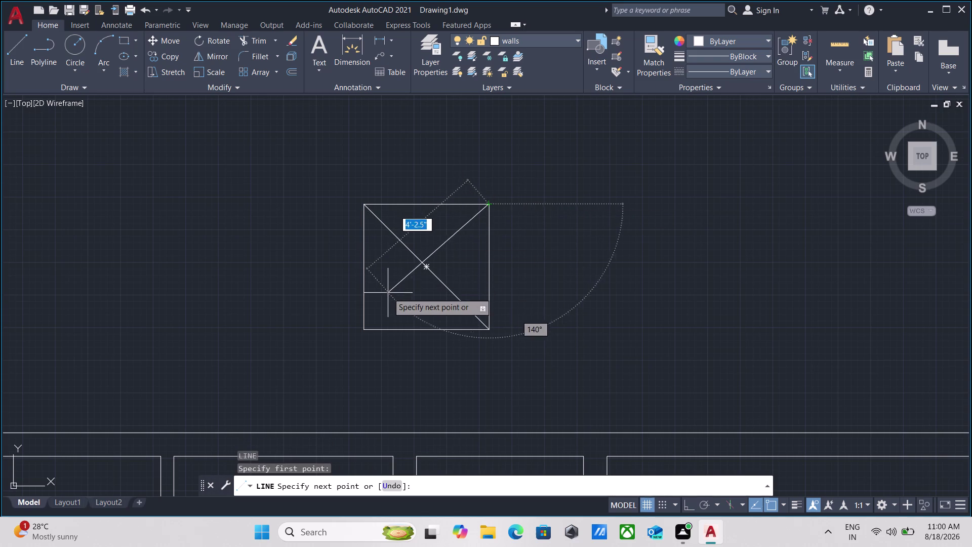
click(365, 329)
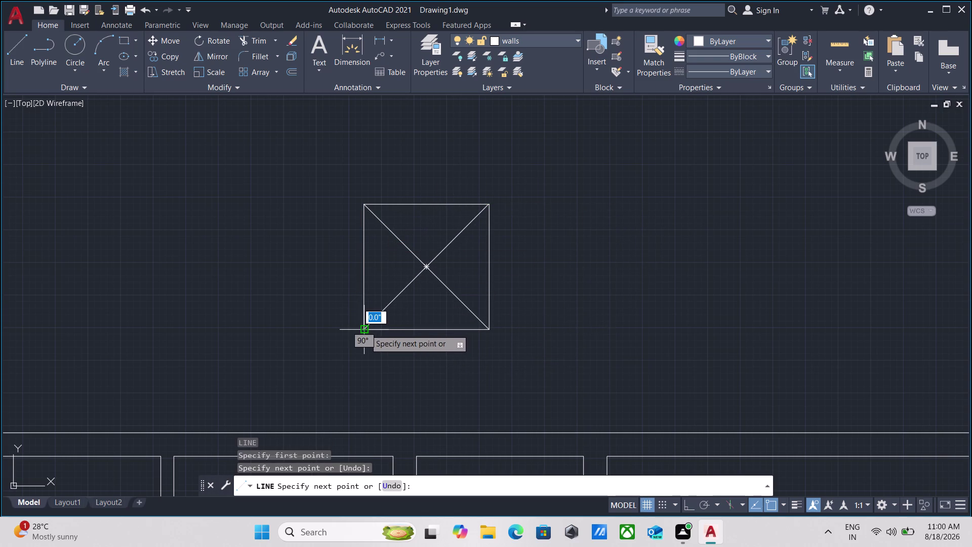
key(Escape)
scroll(down, 3)
scroll(up, 3)
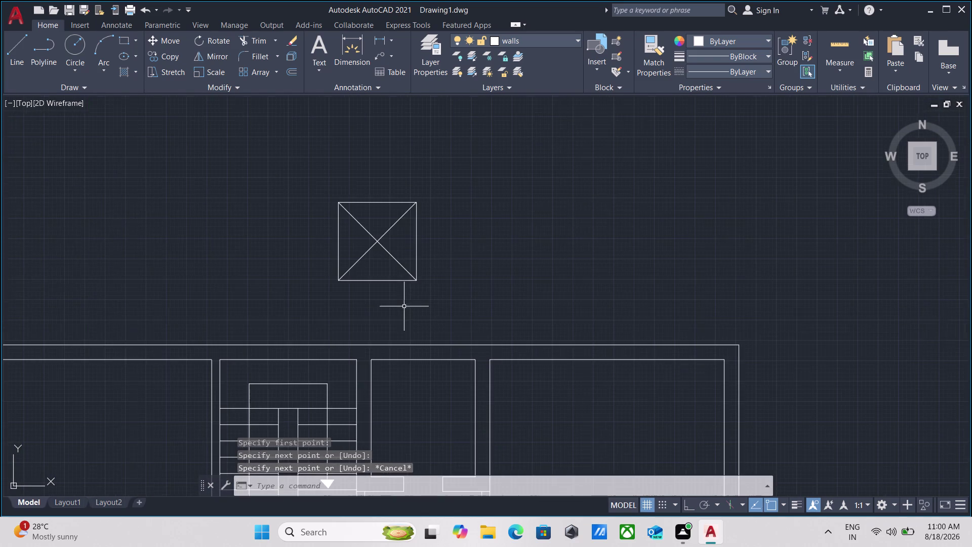
scroll(up, 3)
drag(449, 288, 436, 269)
Select the square and both diagonals and group them with G.
middle_drag(273, 163, 275, 171)
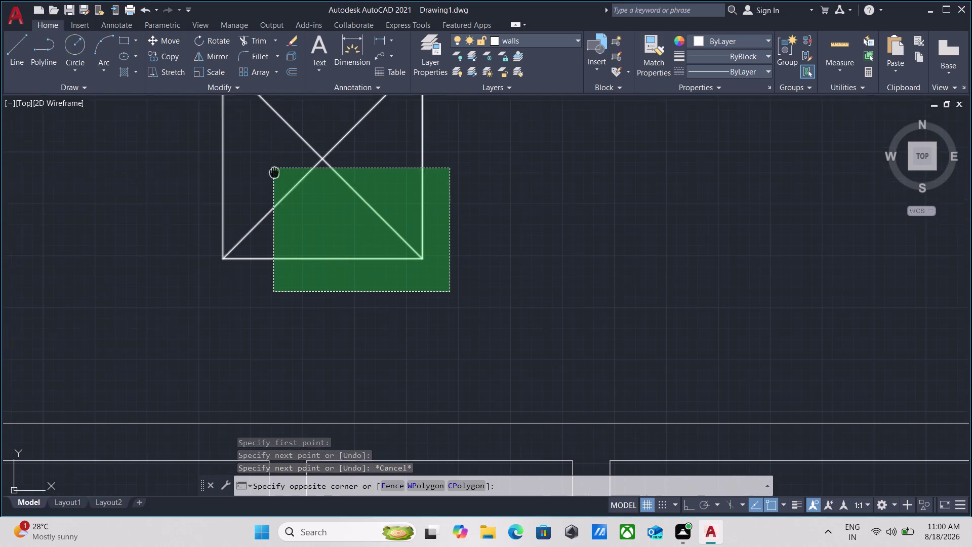
middle_drag(274, 171, 372, 283)
click(269, 134)
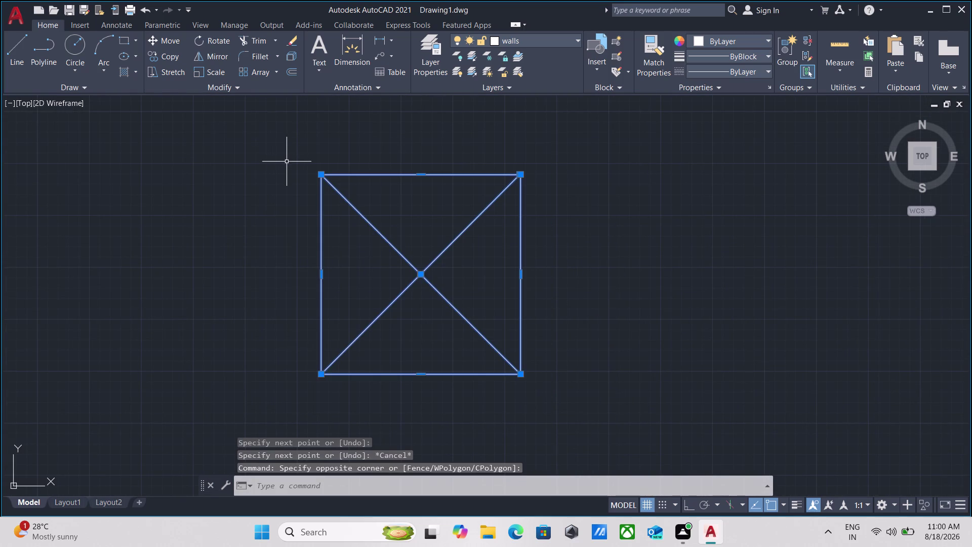
key(g)
key(Return)
Select the grouped lift symbol and pan back toward the floor plan.
click(469, 264)
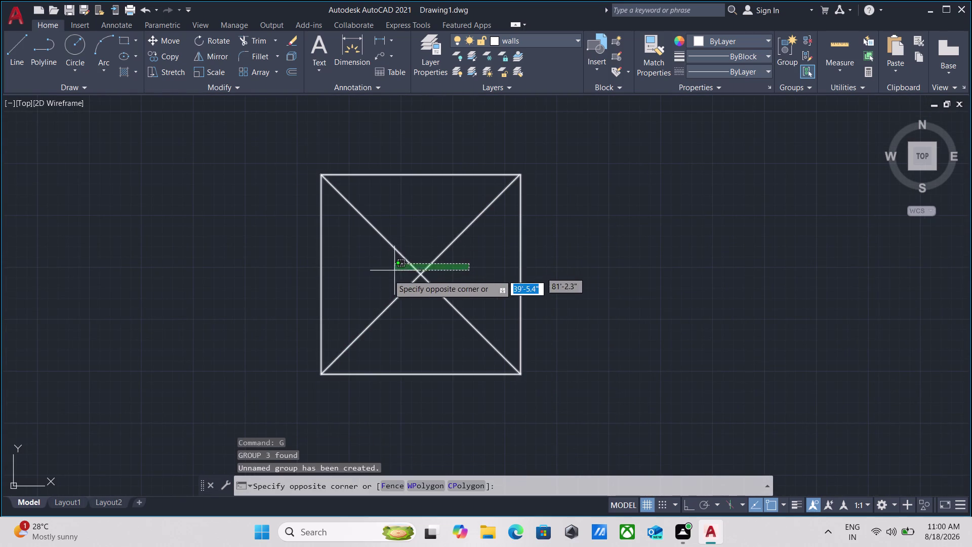
click(381, 278)
scroll(down, 3)
middle_drag(374, 201, 382, 222)
scroll(down, 3)
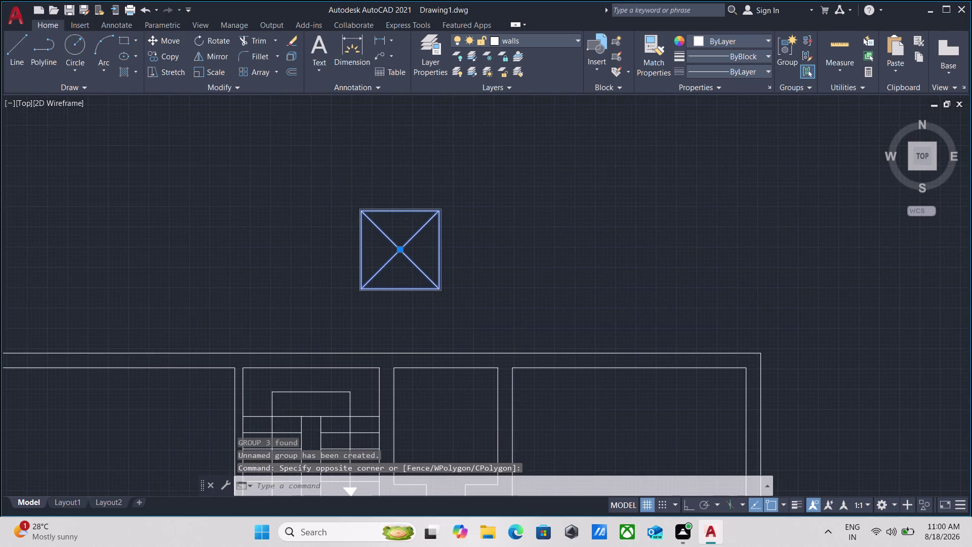
scroll(up, 3)
middle_click(386, 217)
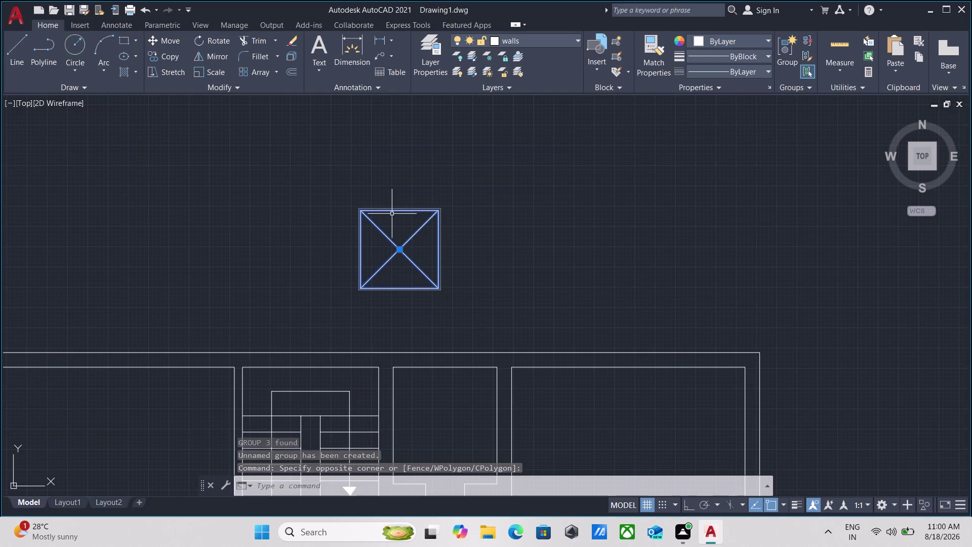
scroll(down, 3)
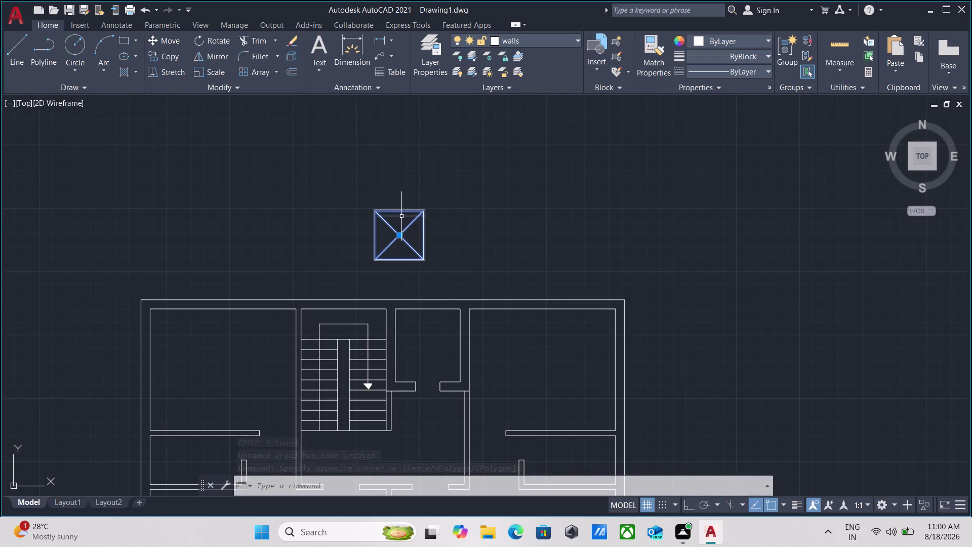
Move the lift group by its centre into the shaft beside the stair.
key(m)
key(Return)
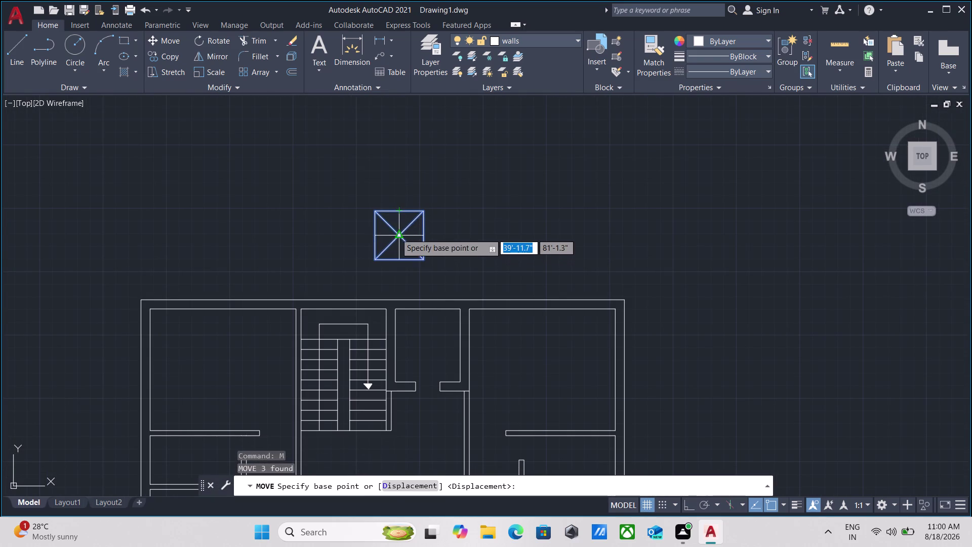
click(396, 233)
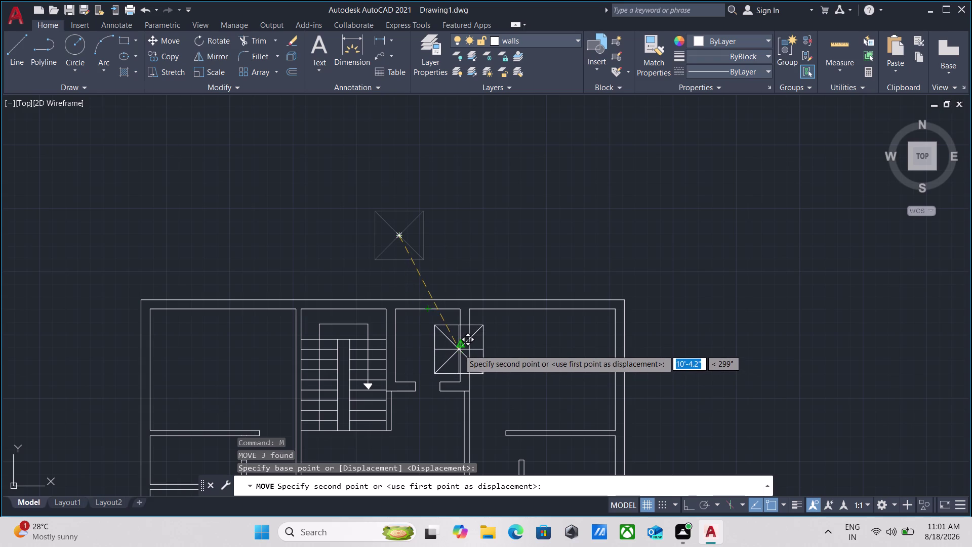
click(427, 346)
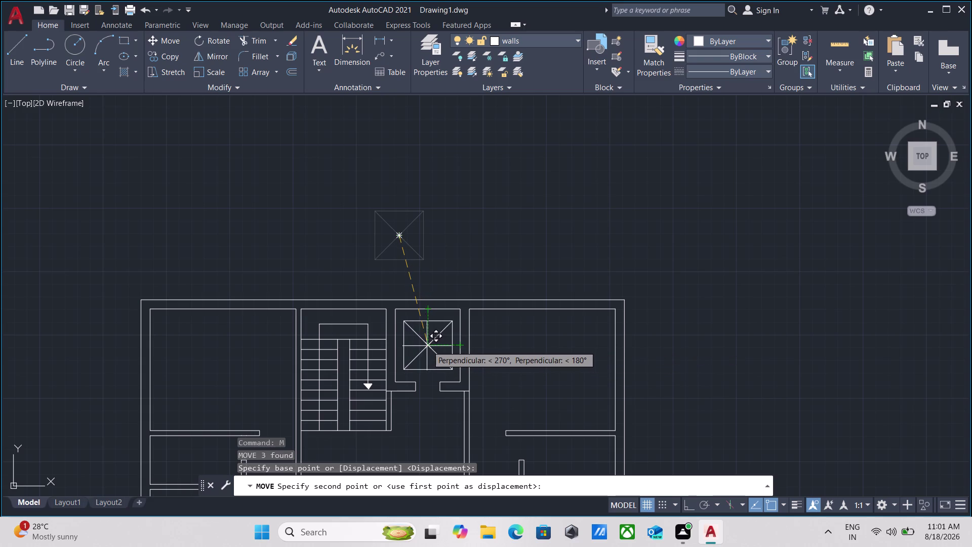
scroll(up, 3)
scroll(down, 3)
middle_drag(432, 343, 421, 273)
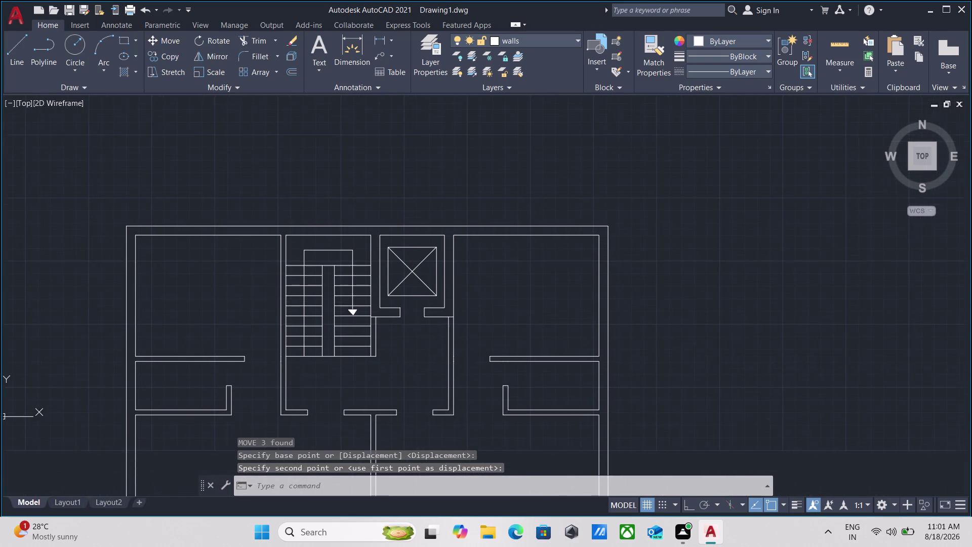
scroll(up, 3)
scroll(down, 3)
middle_drag(400, 298, 384, 313)
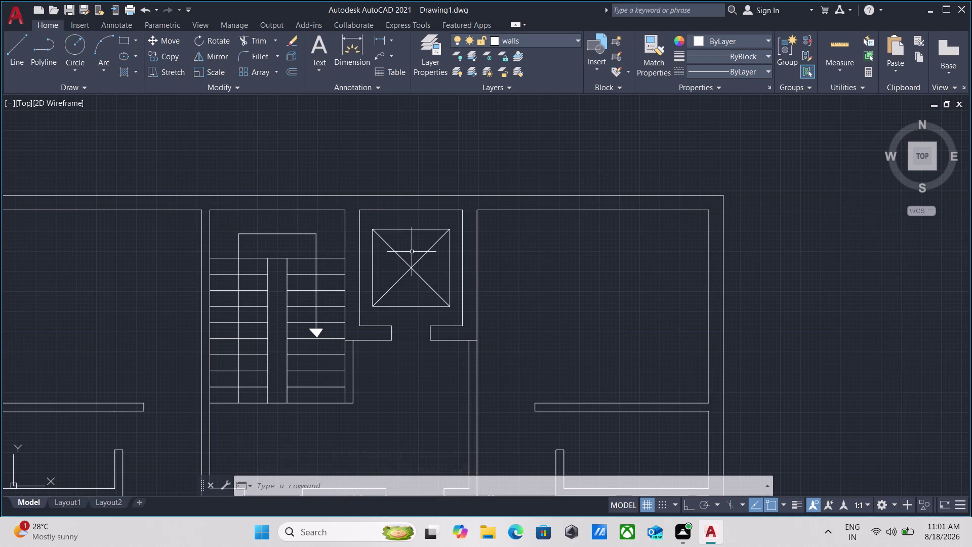
Zoom and pan back out to view the whole floor plan.
scroll(down, 3)
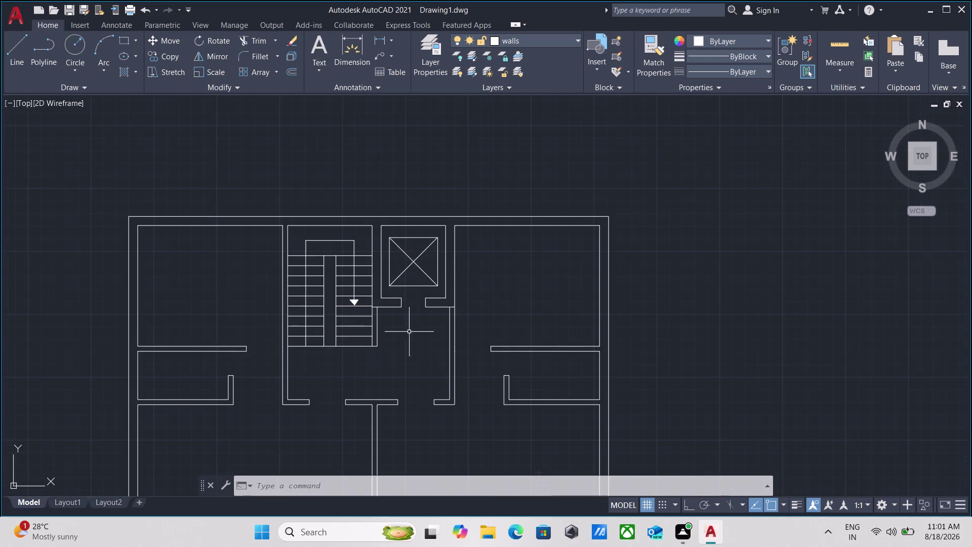
scroll(up, 3)
scroll(up, 3)
middle_drag(413, 265, 379, 311)
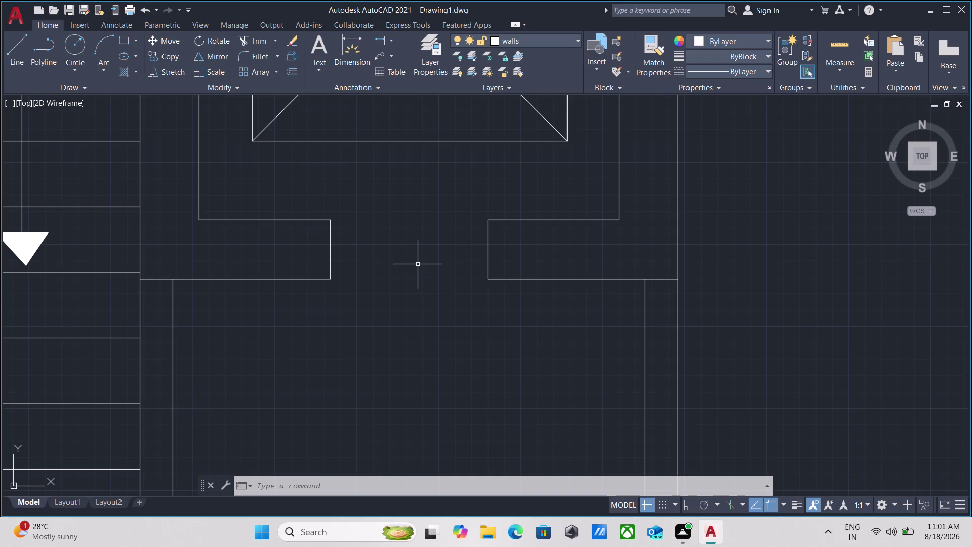
scroll(down, 3)
scroll(down, 3)
middle_click(418, 269)
scroll(down, 3)
scroll(down, 3)
middle_drag(418, 269, 380, 296)
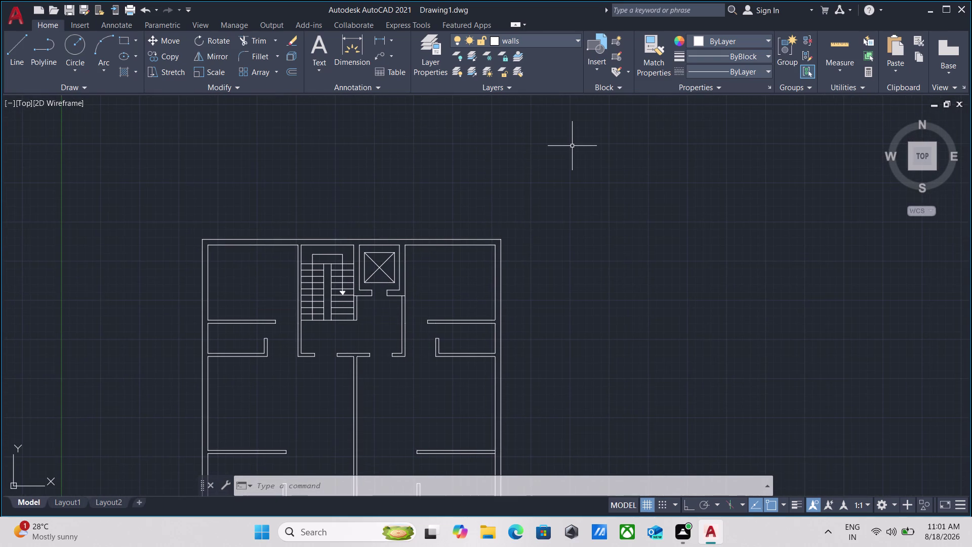
Pick windows from the Layer list as the current layer.
click(562, 39)
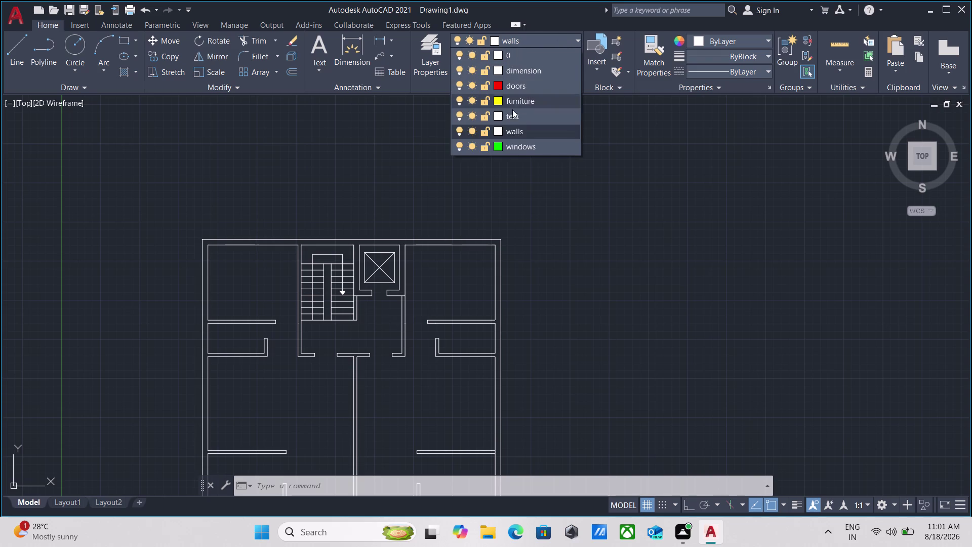
click(510, 146)
scroll(up, 3)
scroll(down, 3)
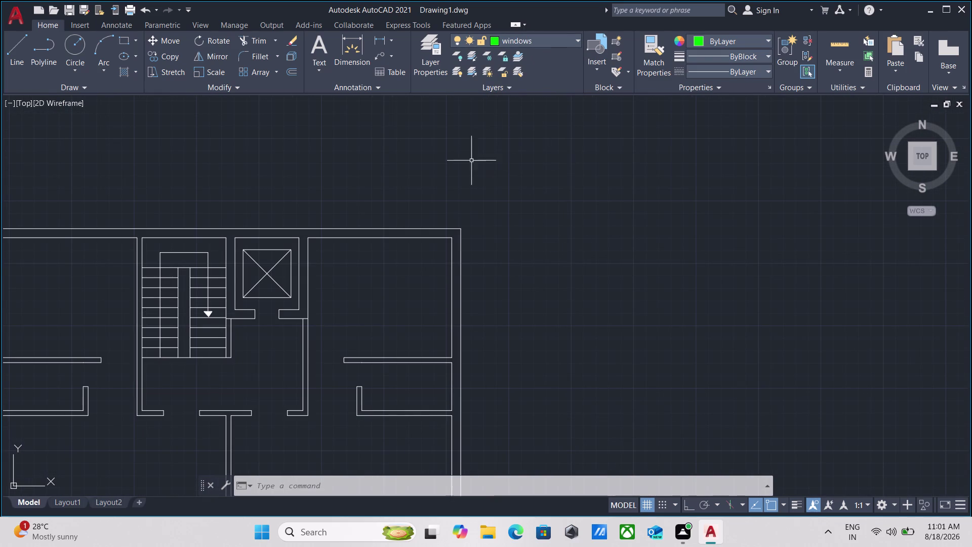
Create a new layer in Layer Properties and name it 'lift door'.
click(534, 39)
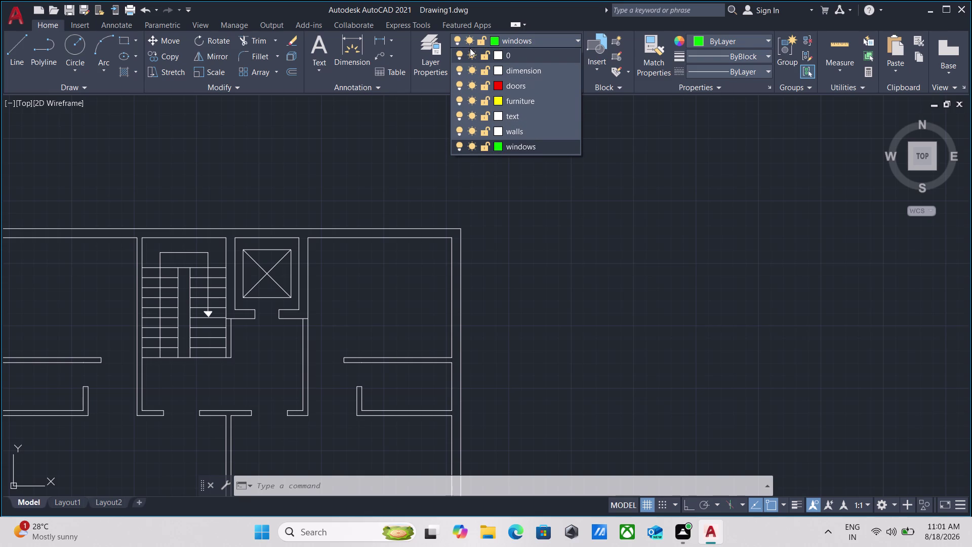
click(544, 37)
click(434, 65)
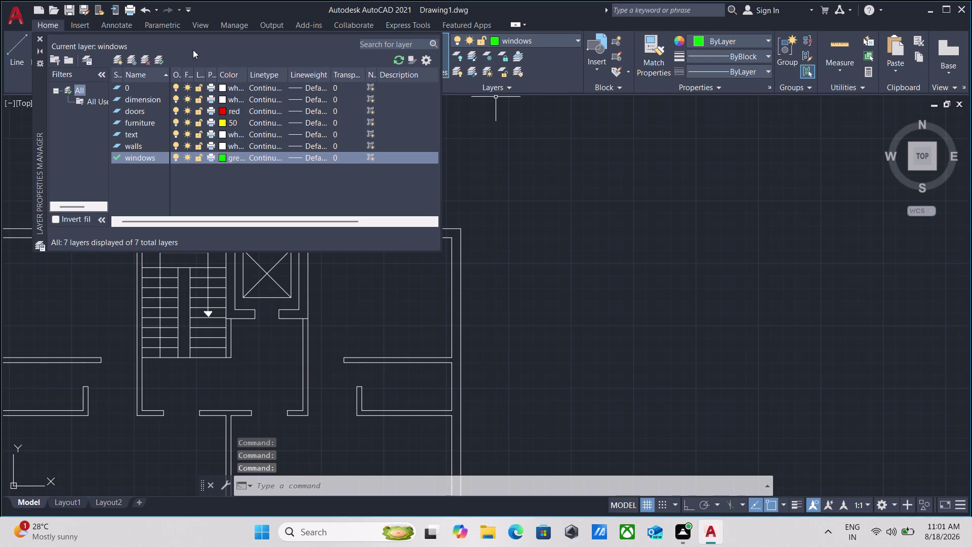
click(122, 60)
key(BackSpace)
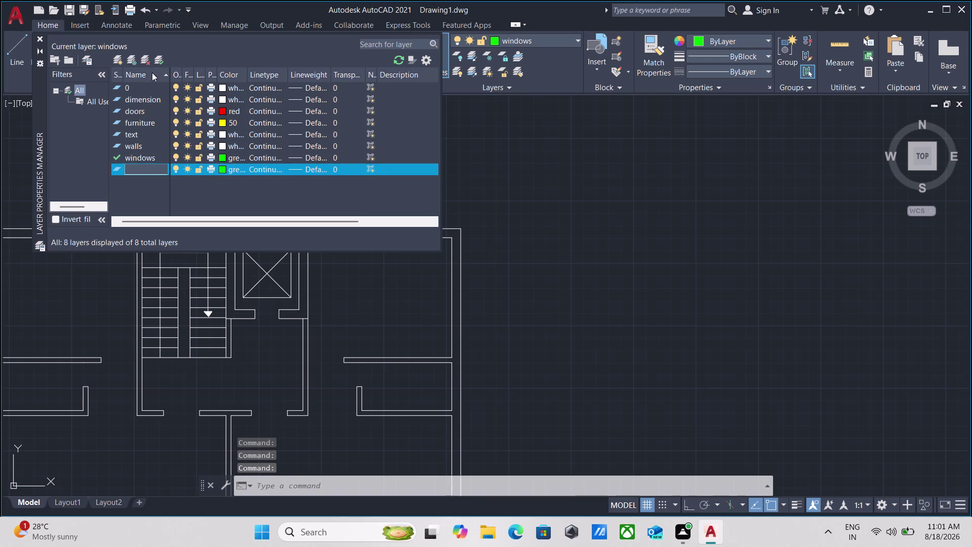
key(BackSpace)
text(l)
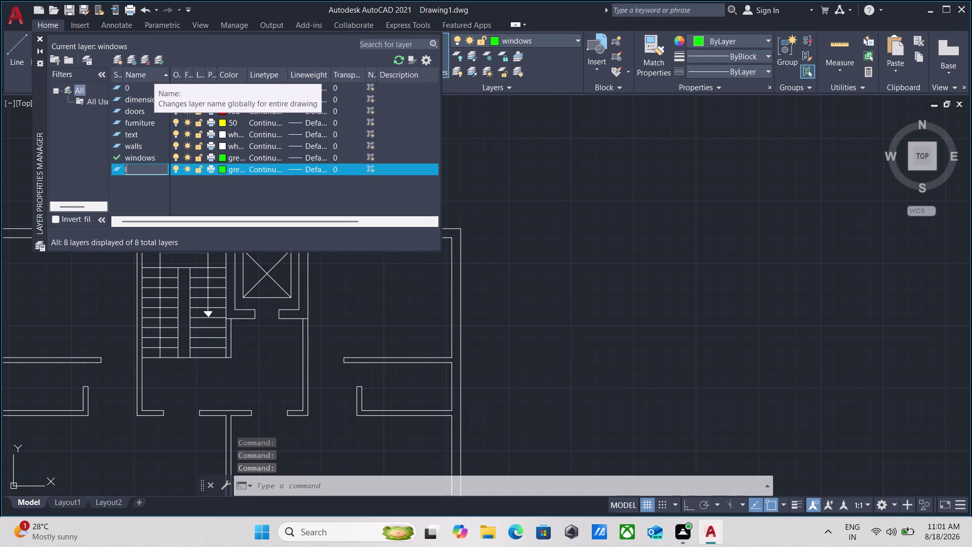
text(if)
key(t)
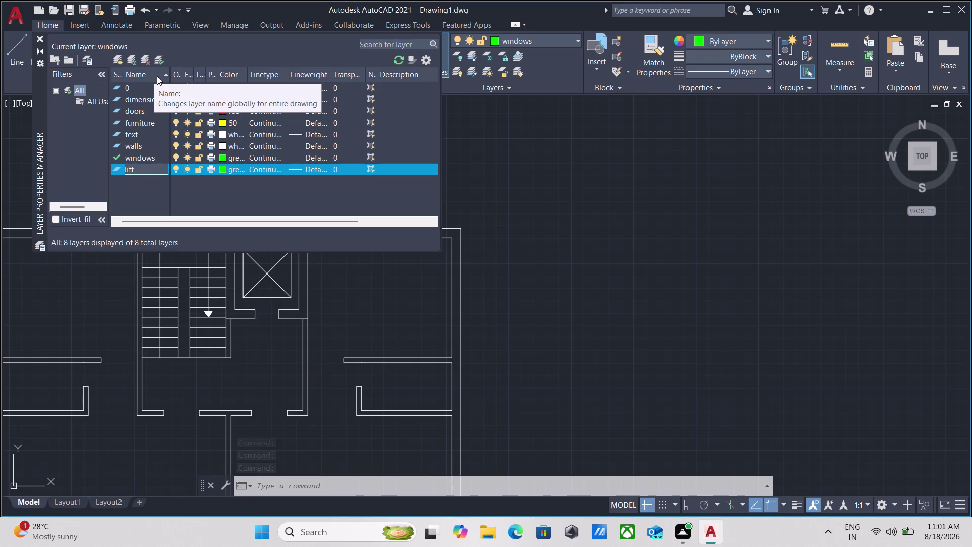
key(space)
text(door)
Give the lift door layer colour 200 and close the layer manager.
click(221, 169)
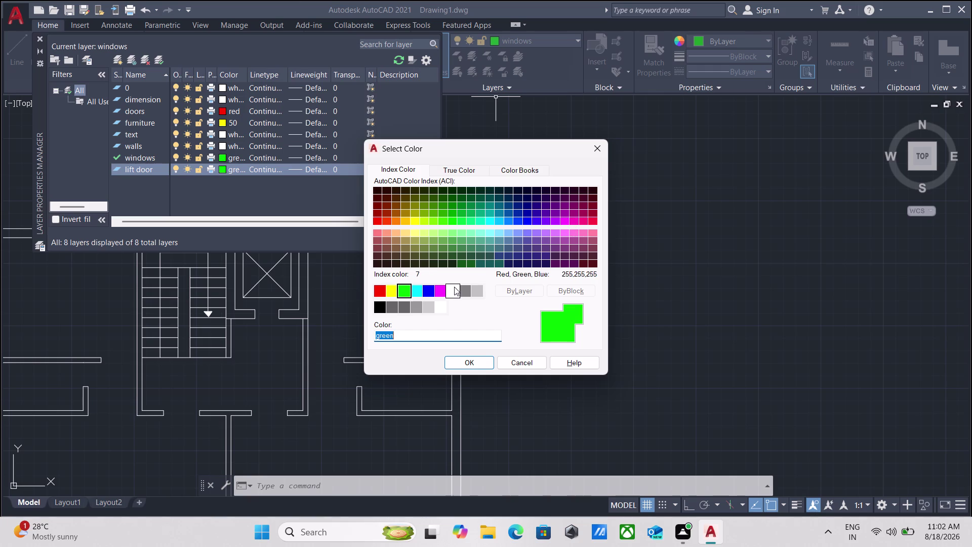
click(440, 290)
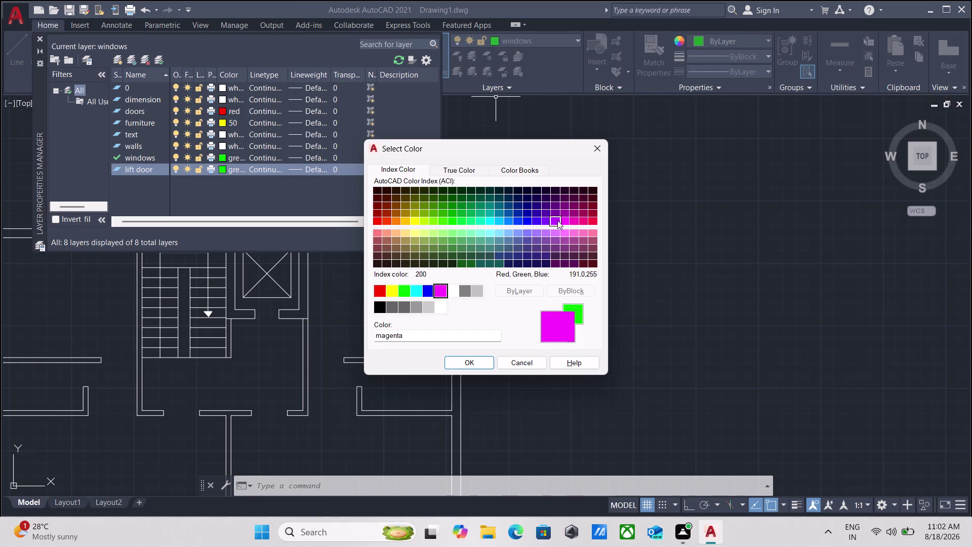
click(556, 222)
click(467, 367)
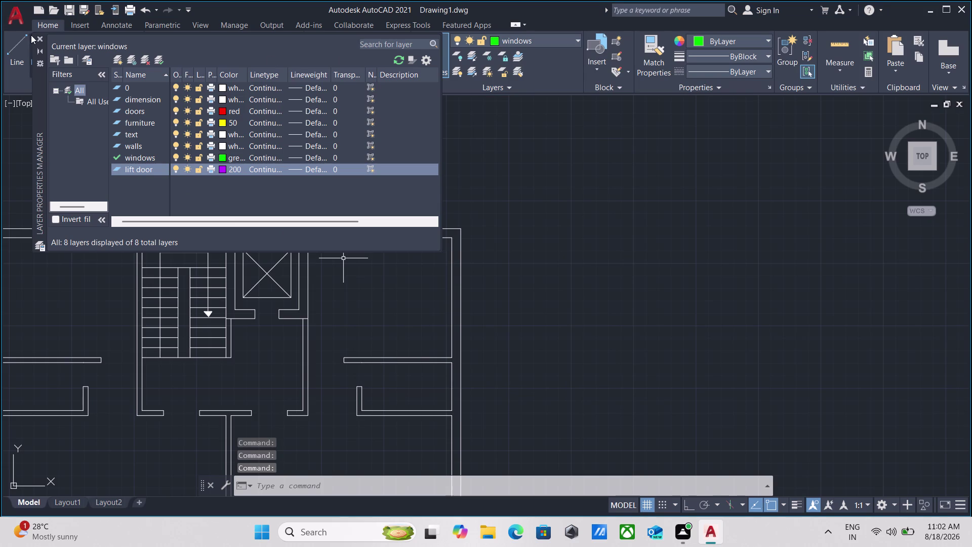
click(39, 37)
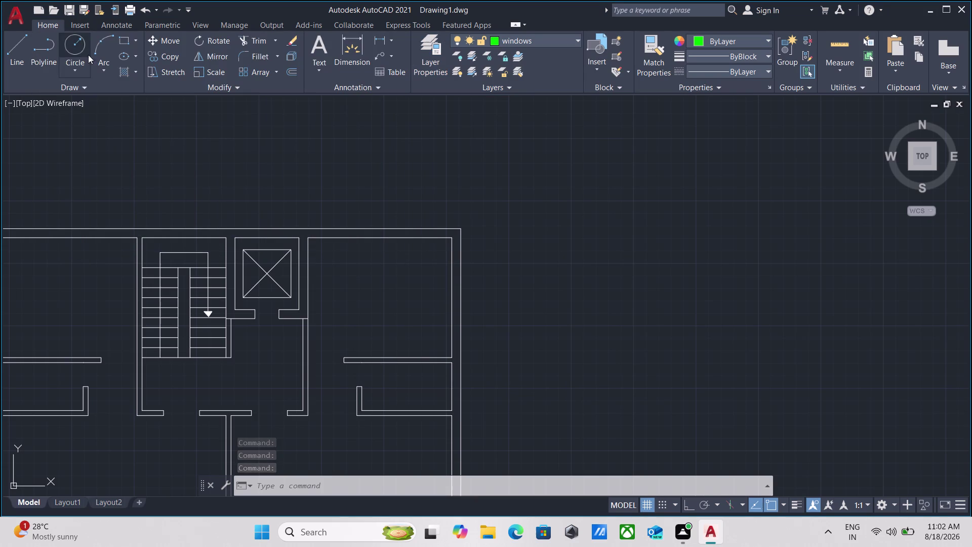
Make lift door the current layer and pan to empty space beside the plan.
scroll(down, 3)
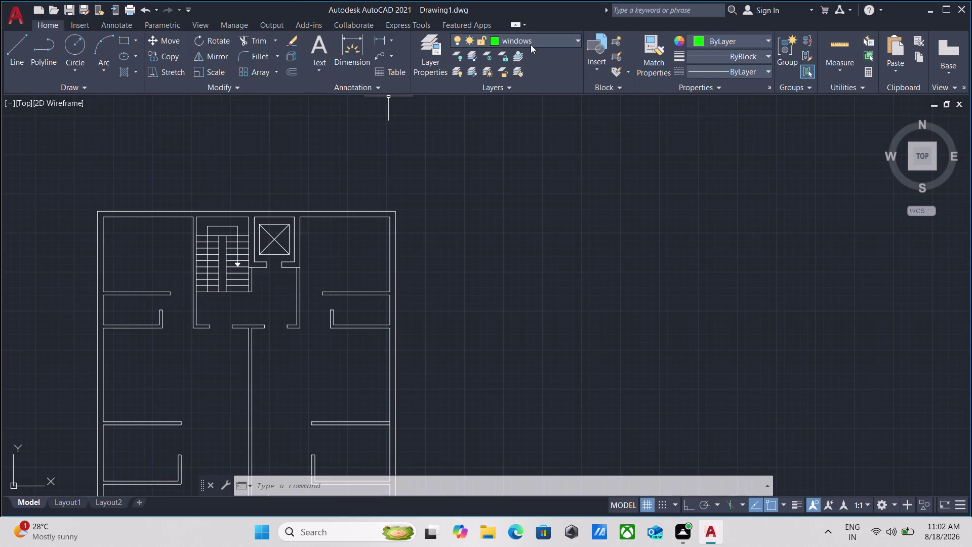
click(534, 42)
click(508, 118)
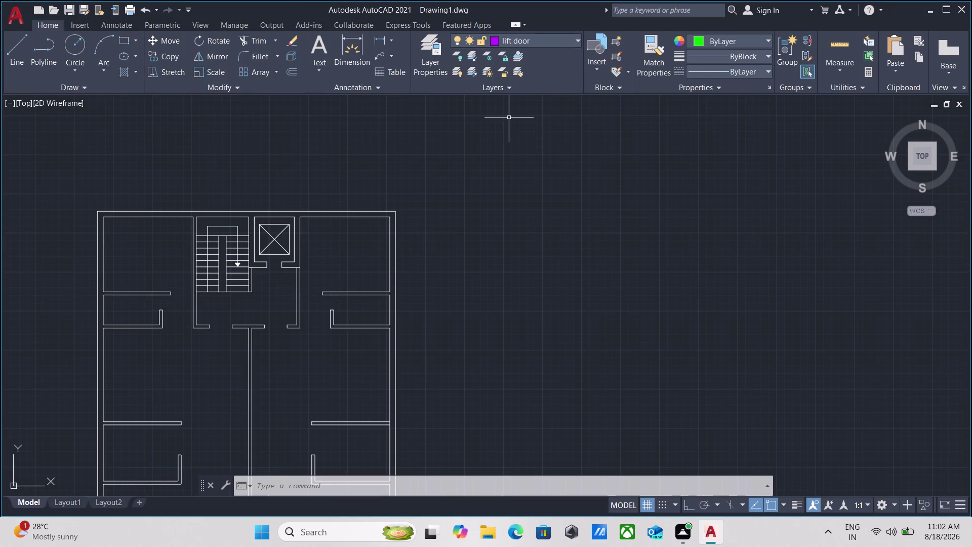
scroll(down, 3)
scroll(up, 3)
scroll(up, 3)
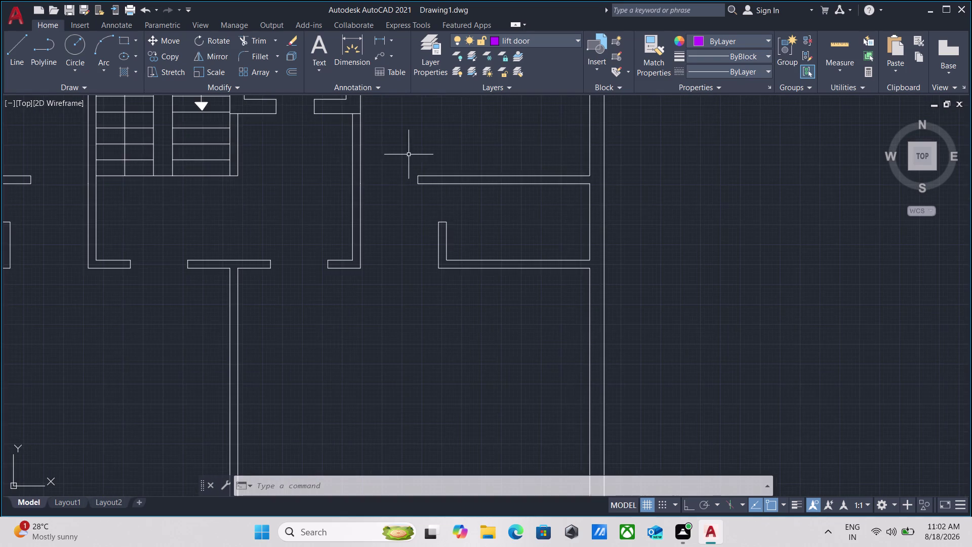
scroll(down, 3)
middle_drag(413, 152, 369, 267)
scroll(up, 3)
middle_drag(434, 217, 380, 267)
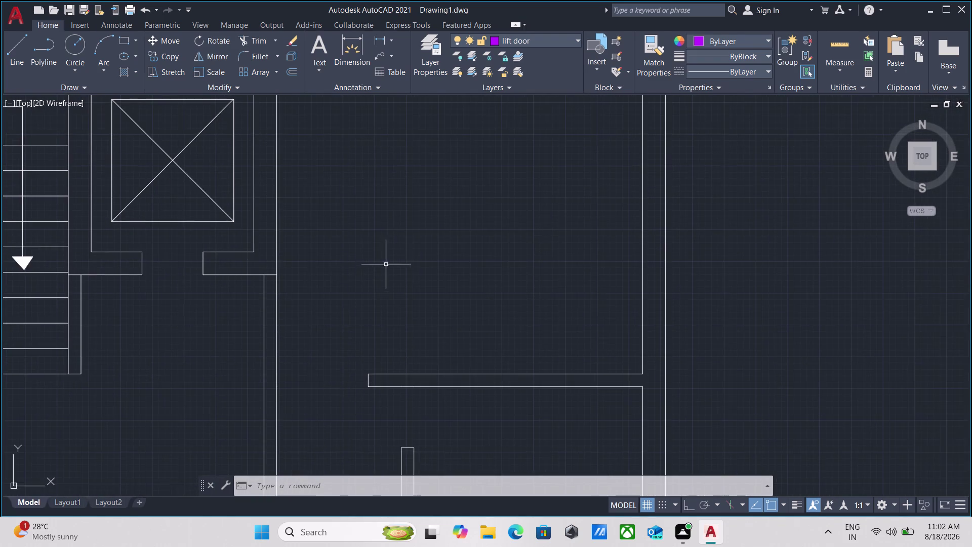
scroll(down, 3)
middle_drag(496, 233, 347, 292)
Start a rectangle beside the plan with its first corner and a 1-inch width.
text(r)
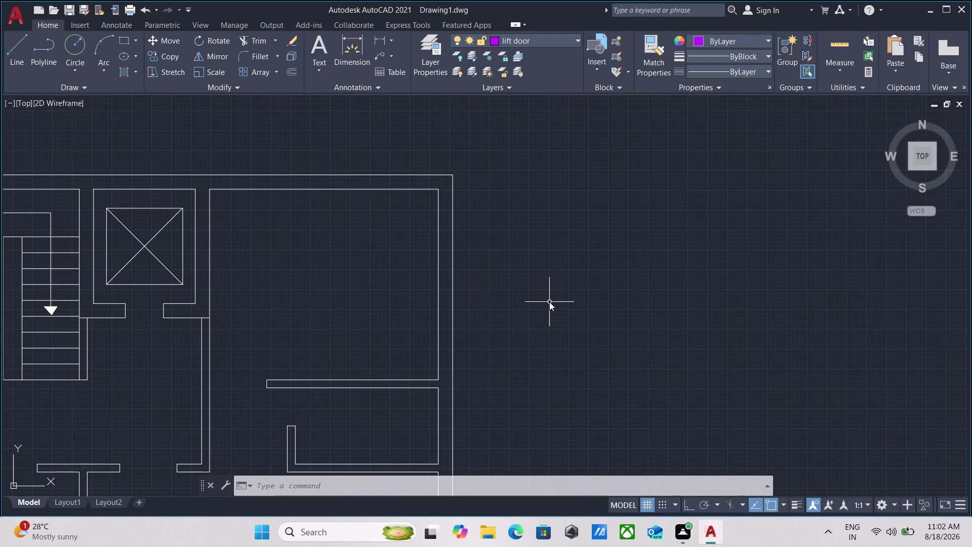
text(ec)
key(Return)
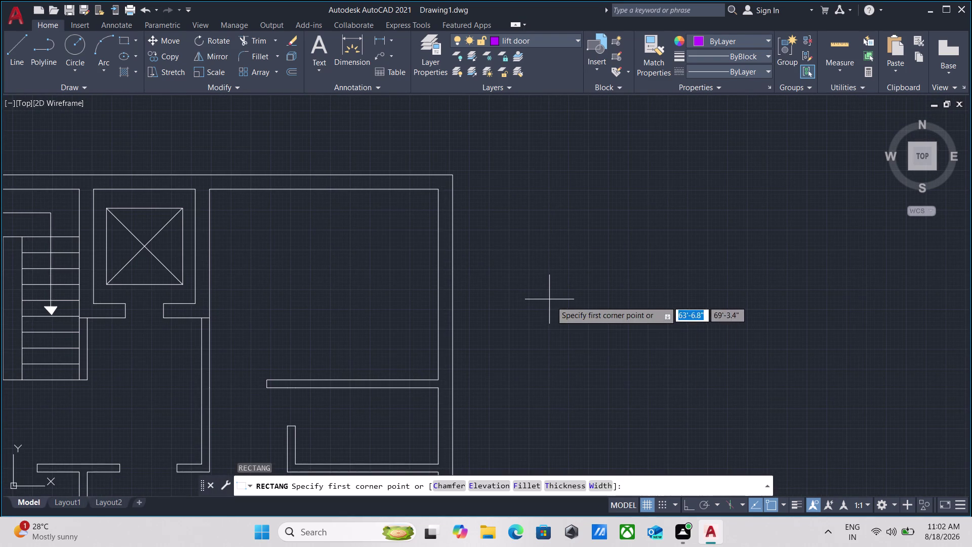
scroll(up, 3)
click(556, 259)
scroll(up, 3)
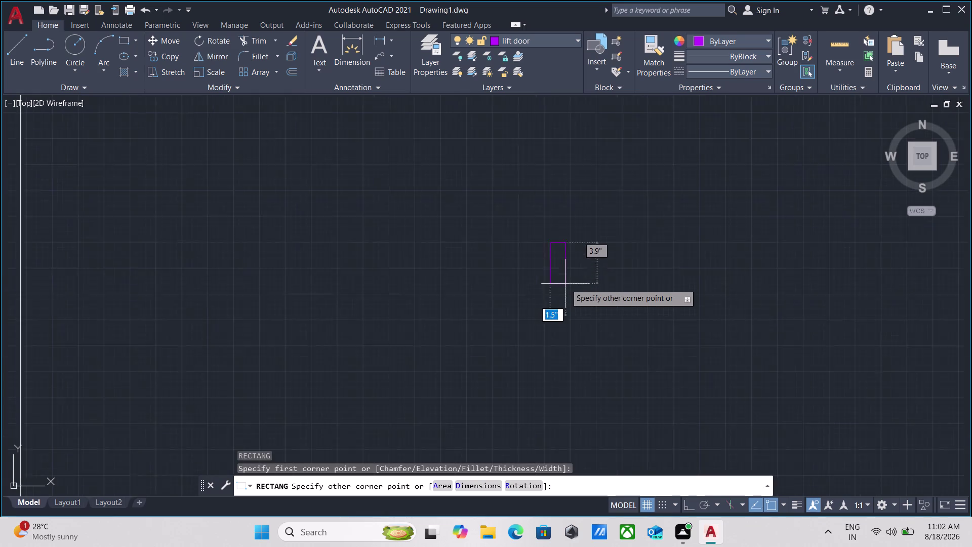
scroll(up, 3)
middle_drag(552, 270, 553, 303)
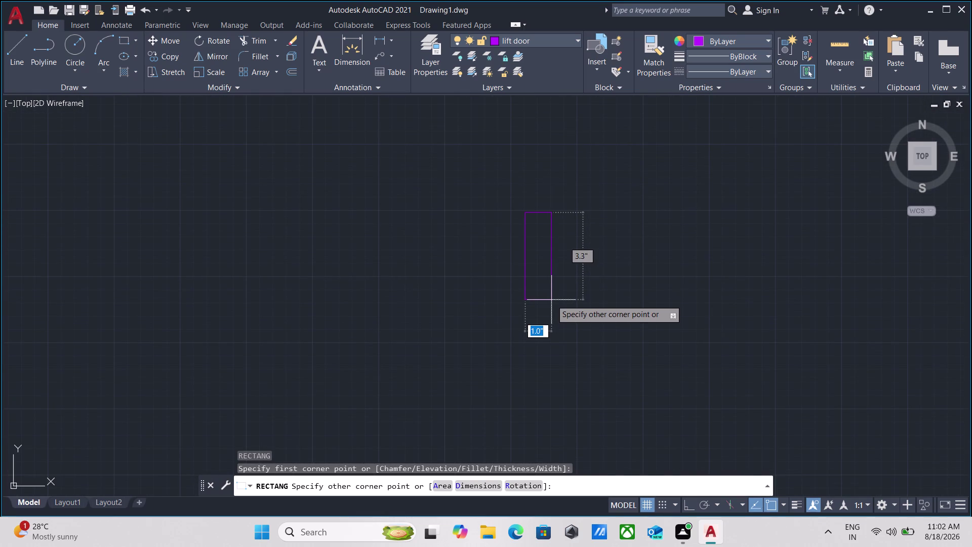
key(1)
key(Tab)
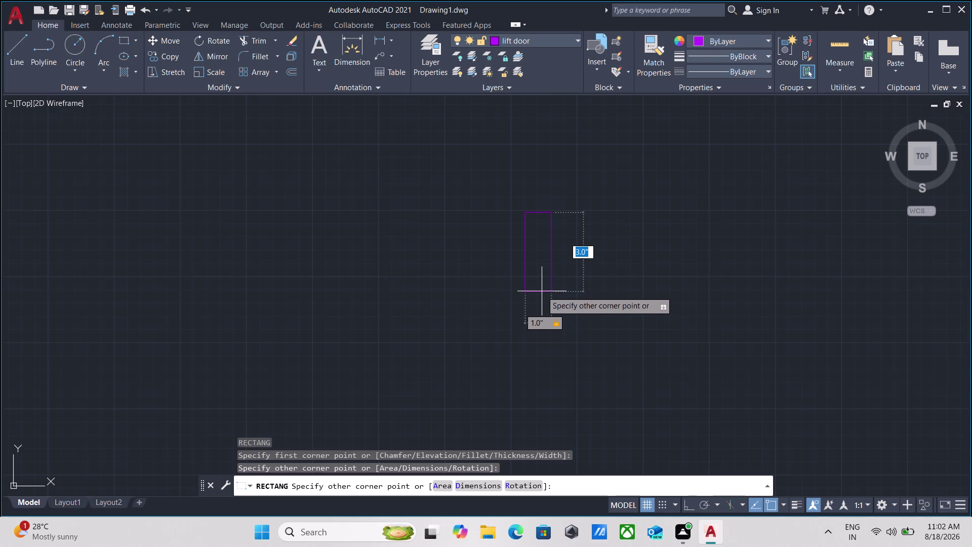
Complete the rectangle with a height of 4 and centre it in view.
scroll(up, 3)
scroll(down, 3)
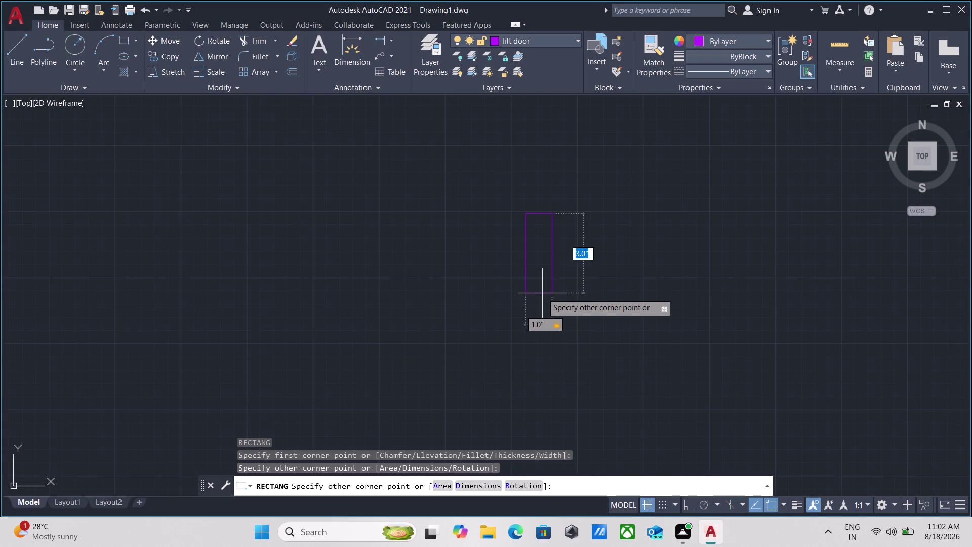
scroll(up, 3)
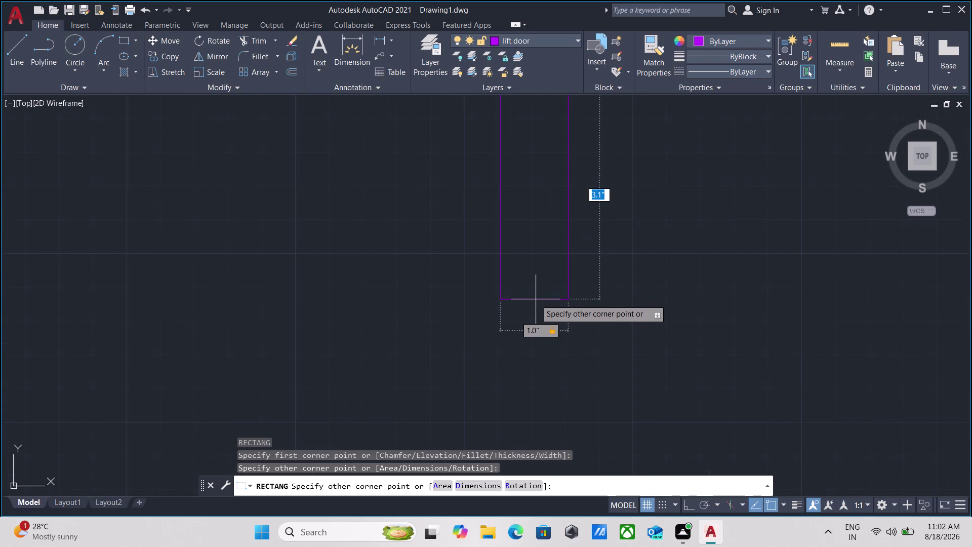
scroll(down, 3)
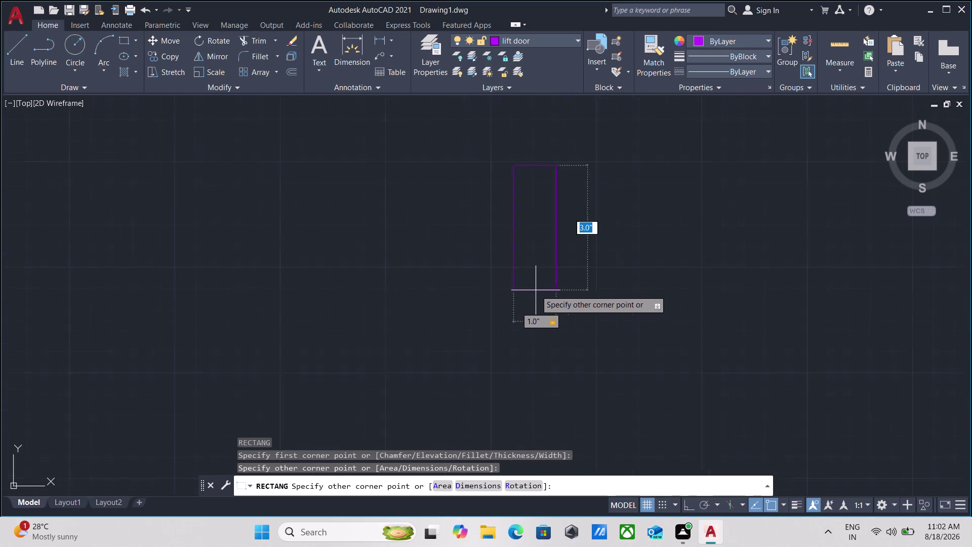
scroll(down, 3)
middle_click(536, 291)
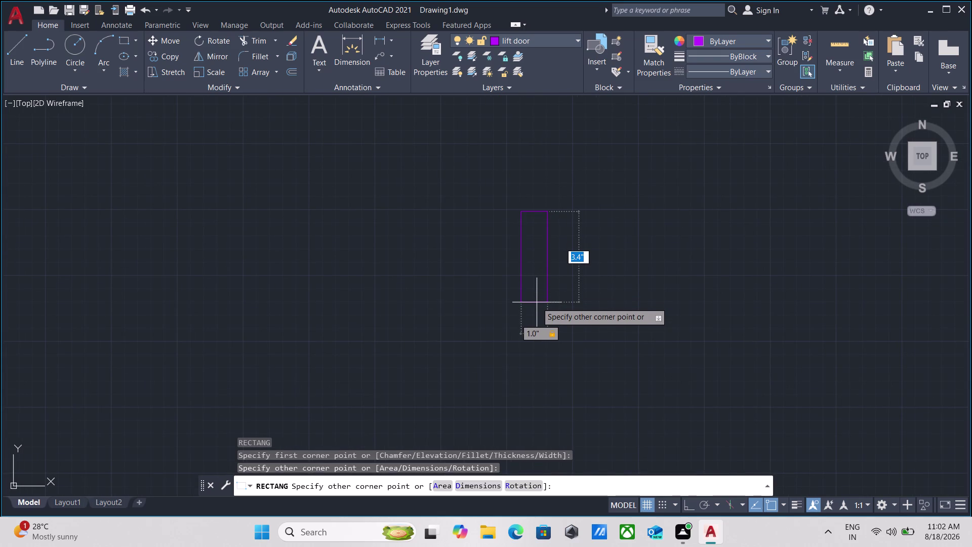
key(4)
key(Return)
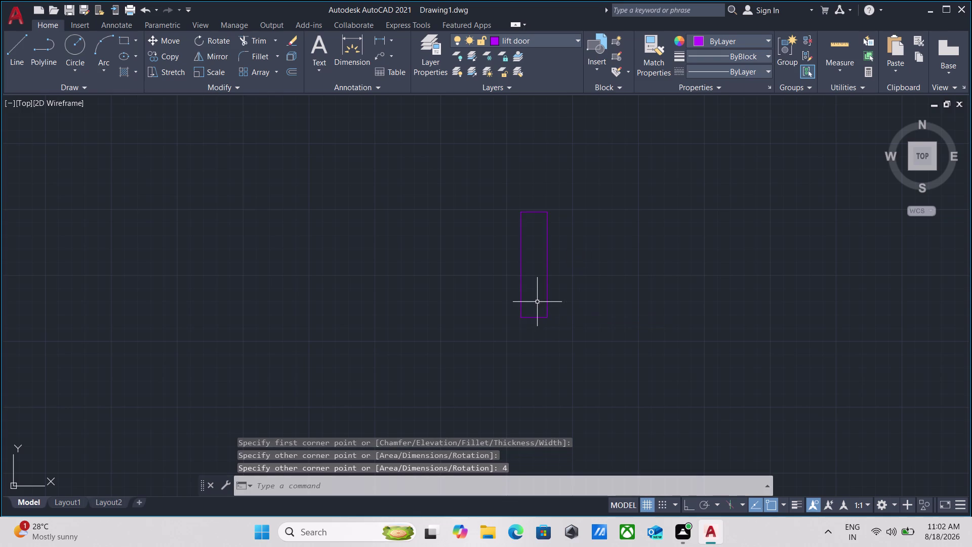
scroll(down, 3)
middle_drag(538, 279, 543, 299)
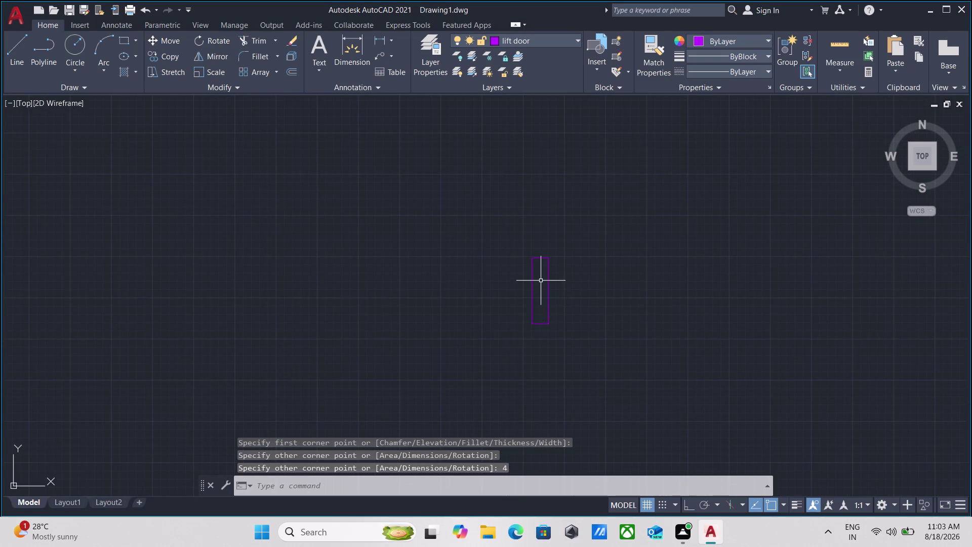
scroll(up, 3)
scroll(down, 3)
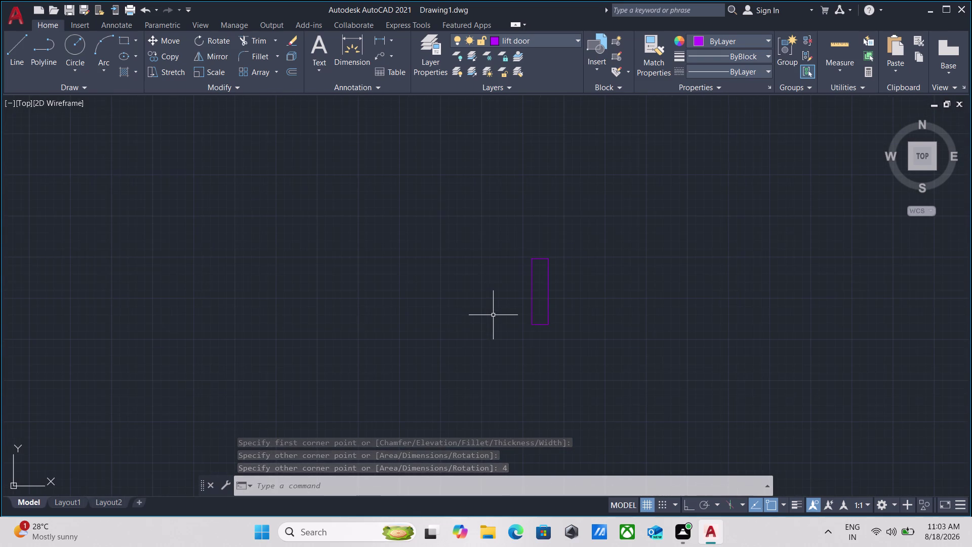
scroll(up, 3)
middle_drag(508, 313, 499, 320)
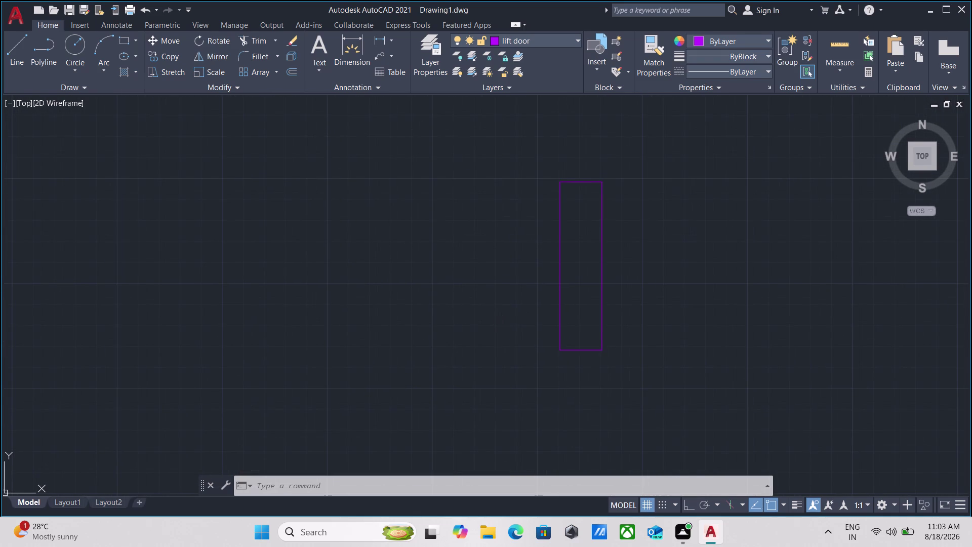
Draw a 9-unit line left from the lift rectangle's lower-left corner.
key(l)
key(Return)
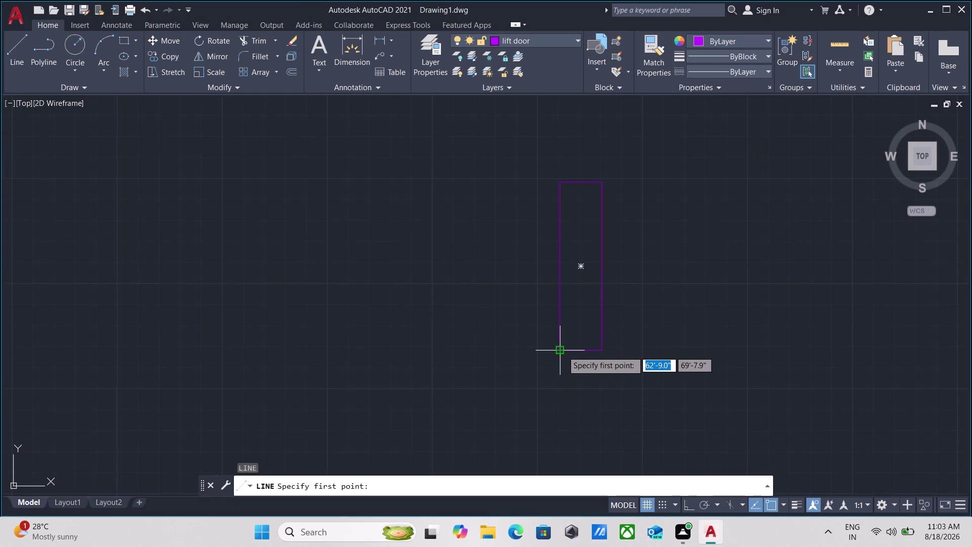
click(563, 350)
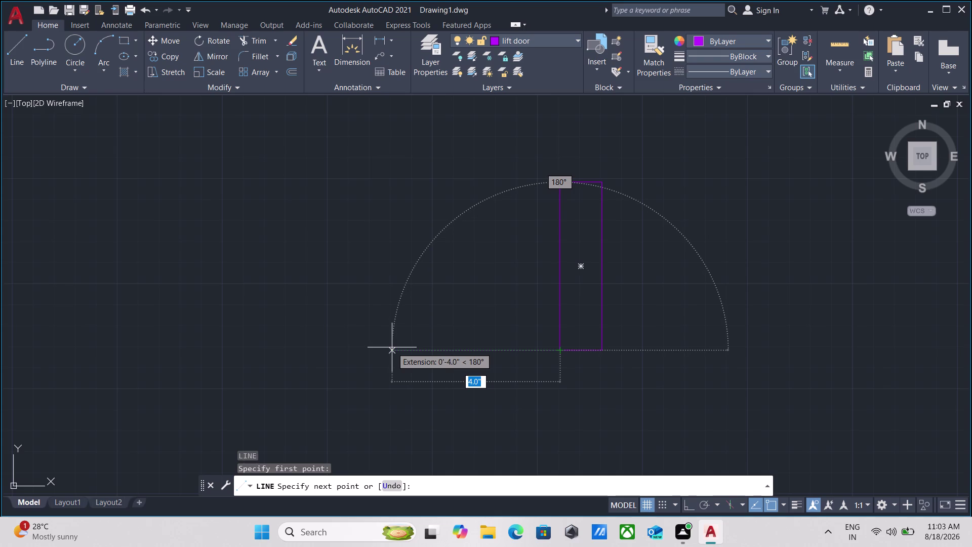
key(9)
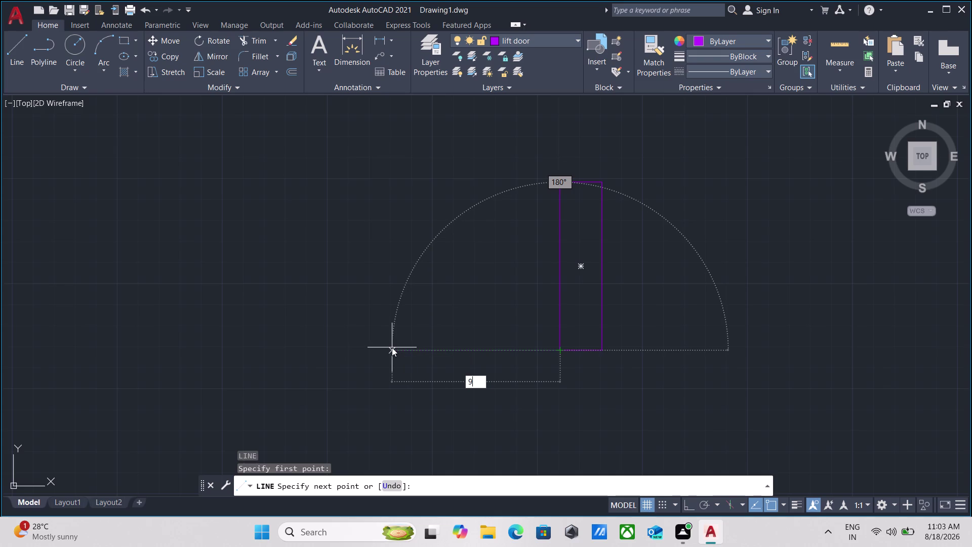
key(Return)
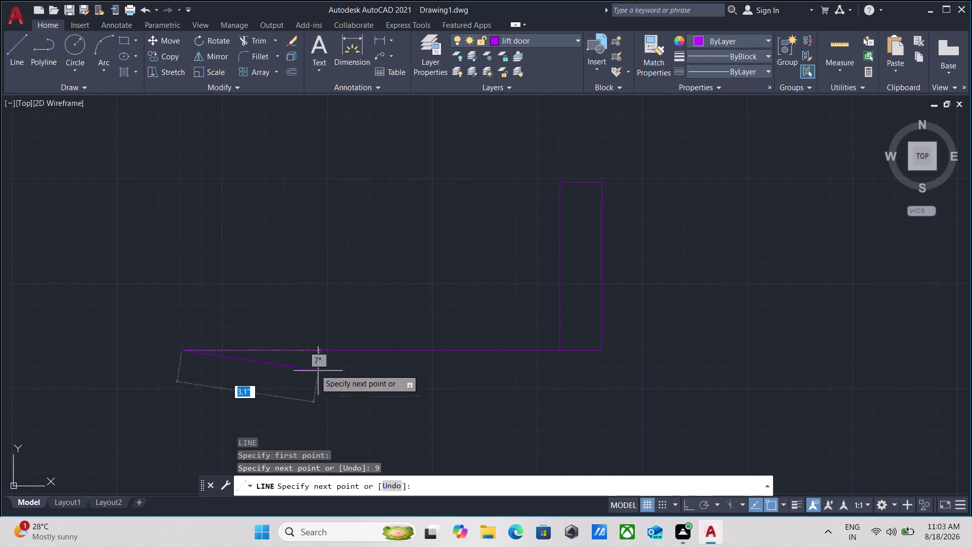
scroll(down, 3)
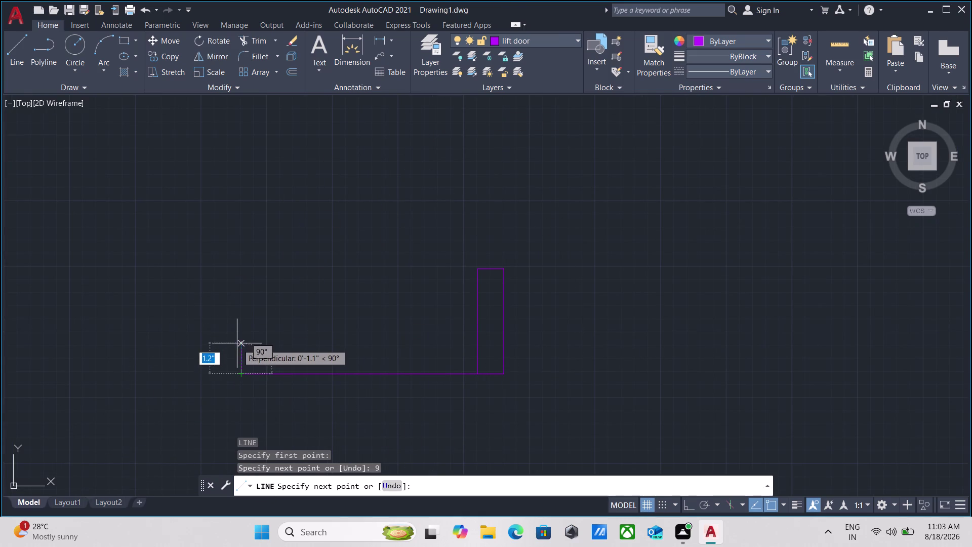
scroll(up, 3)
scroll(down, 3)
scroll(down, 3)
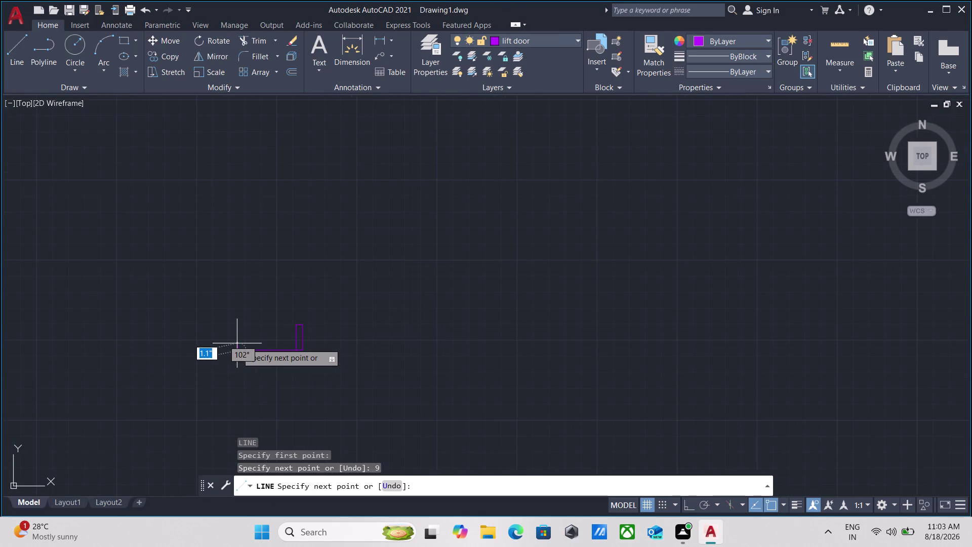
scroll(down, 3)
middle_drag(237, 343, 295, 358)
scroll(up, 3)
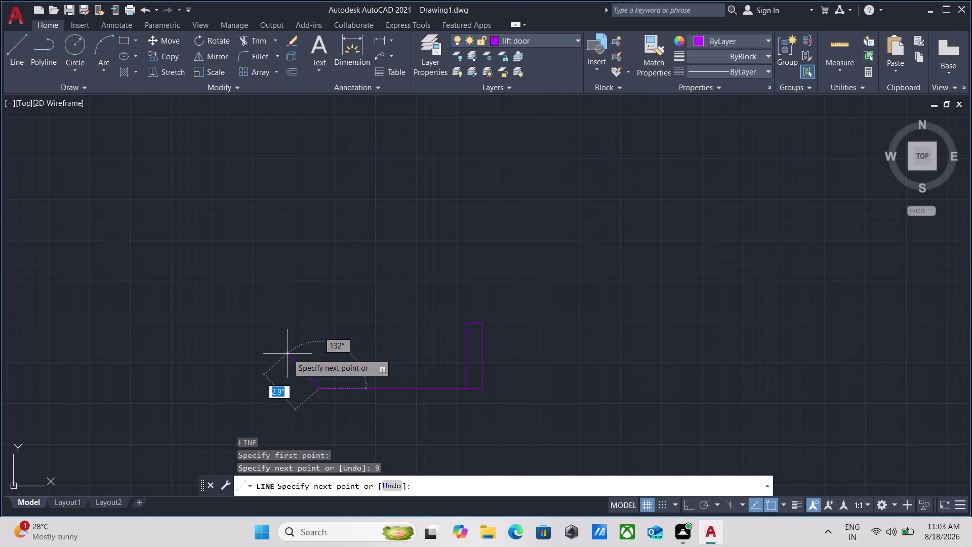
Turn Ortho on and continue the line 2 units upward.
key(F8)
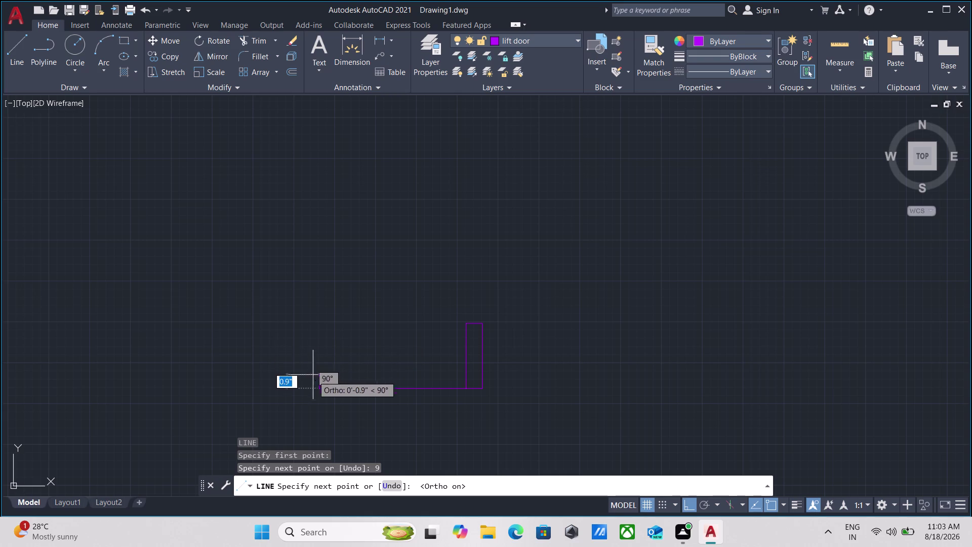
scroll(up, 3)
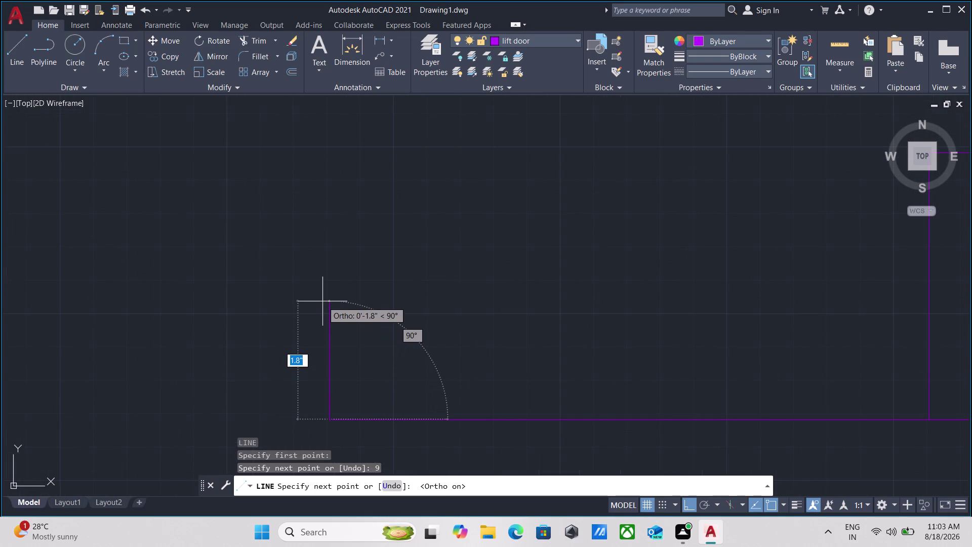
key(2)
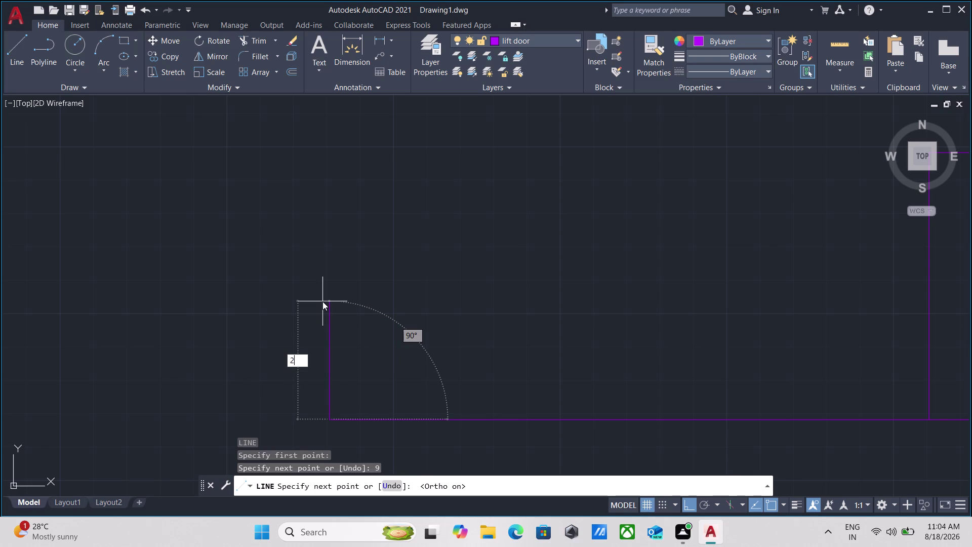
key(Return)
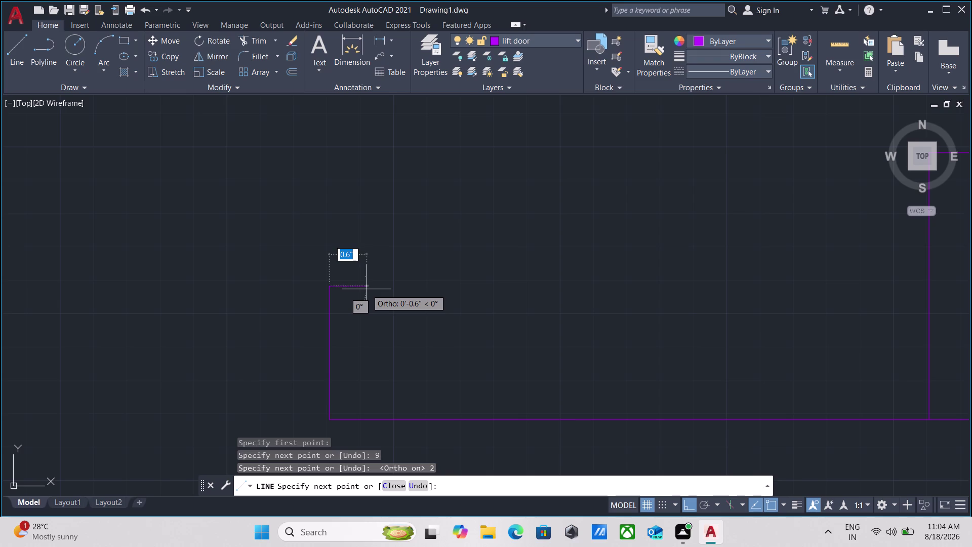
scroll(down, 3)
middle_drag(364, 284, 365, 309)
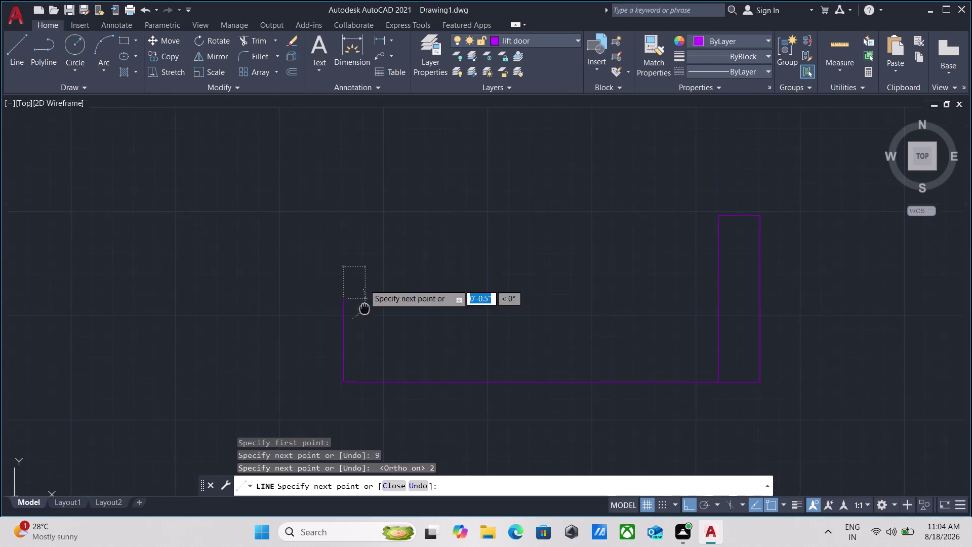
middle_drag(365, 310, 364, 317)
scroll(up, 3)
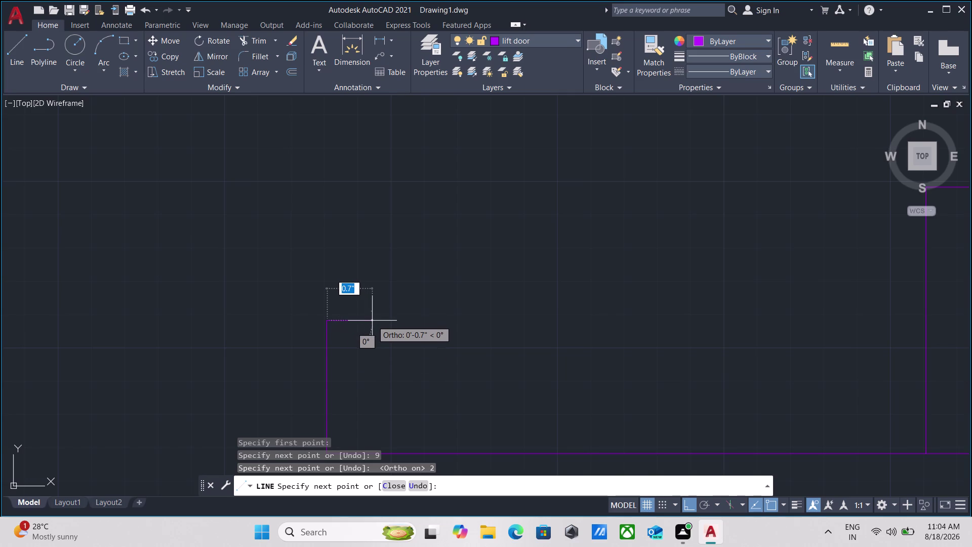
Finish the chain with a 1-unit line to the right and select the stray segment.
key(1)
key(Return)
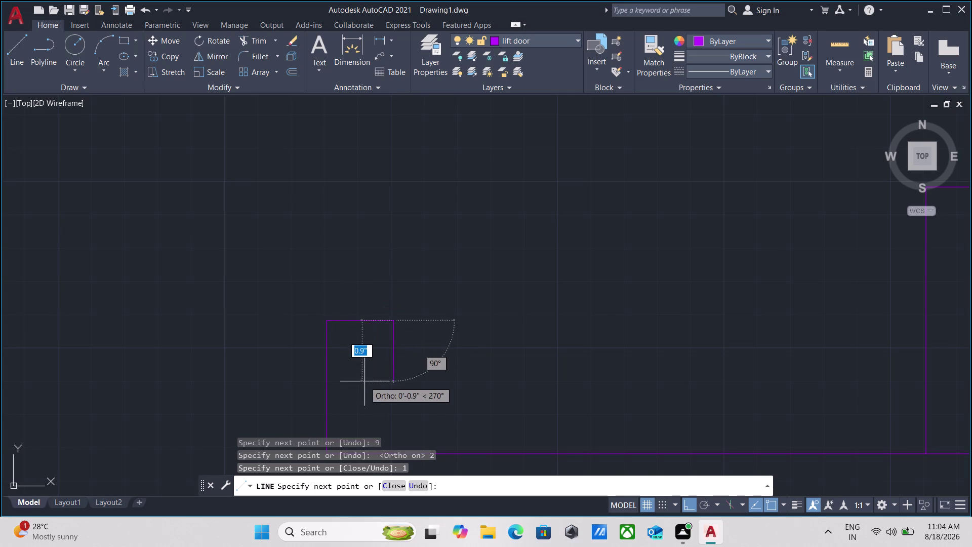
scroll(down, 3)
middle_drag(365, 385, 352, 326)
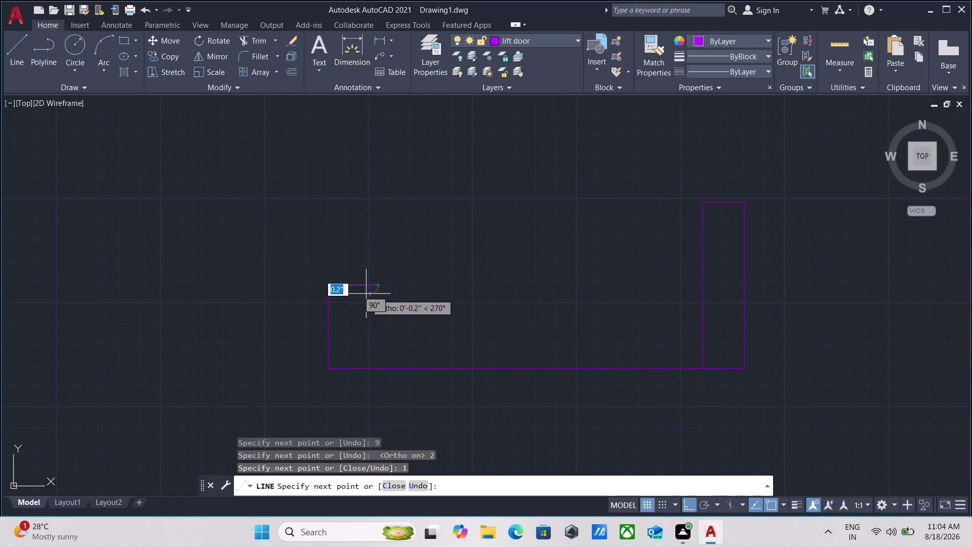
key(Escape)
scroll(up, 3)
drag(393, 299, 377, 271)
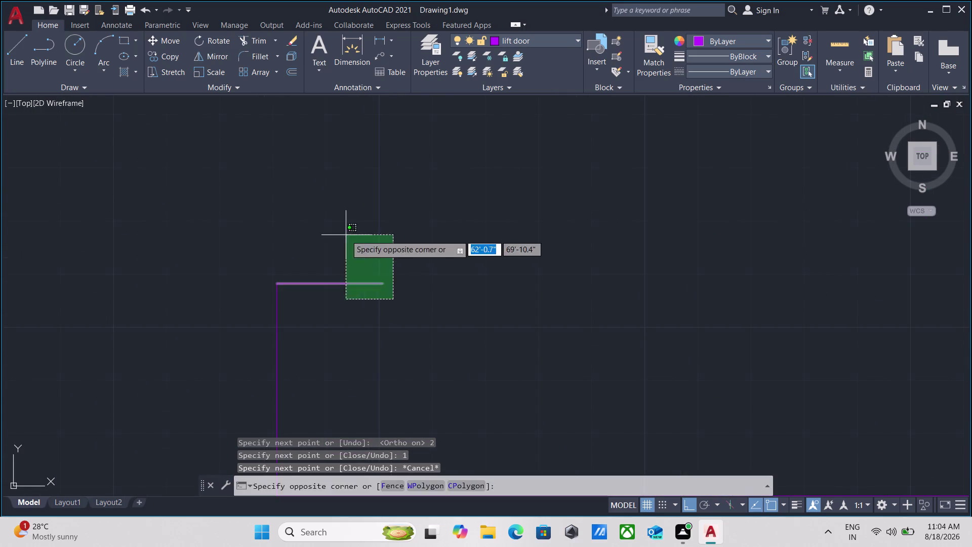
Erase the stray short line.
click(346, 235)
right_click(345, 235)
scroll(up, 3)
click(380, 280)
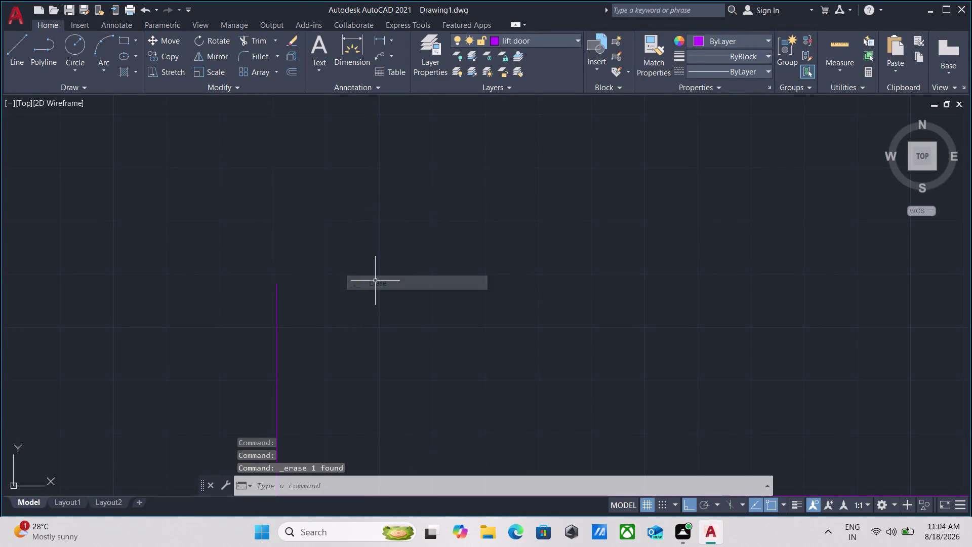
Redraw the small jamb rectangle at the left end of the wall line.
key(l)
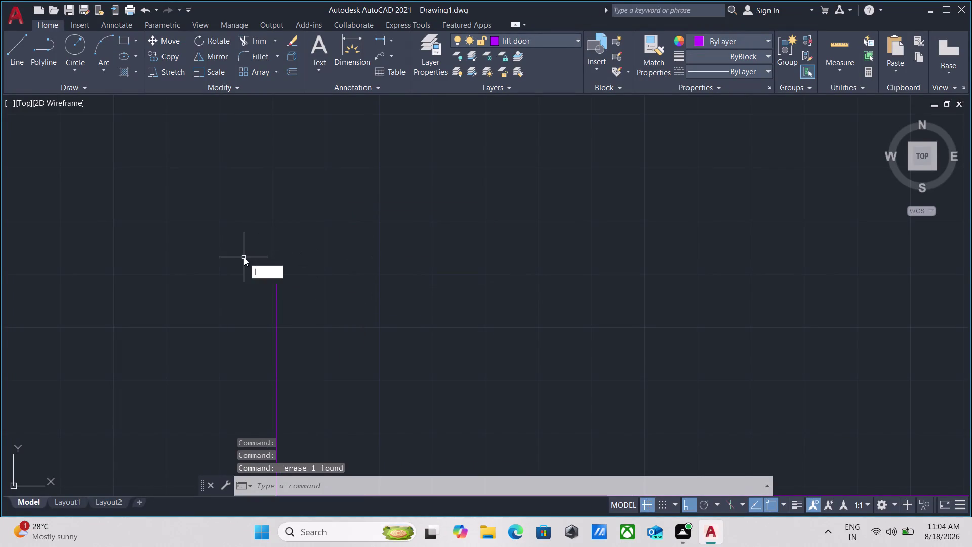
key(Return)
click(280, 281)
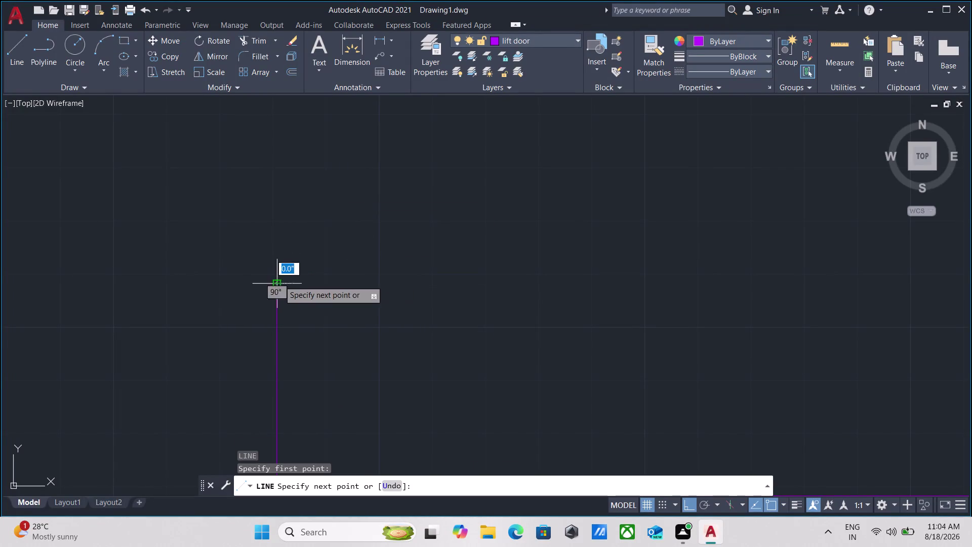
click(342, 291)
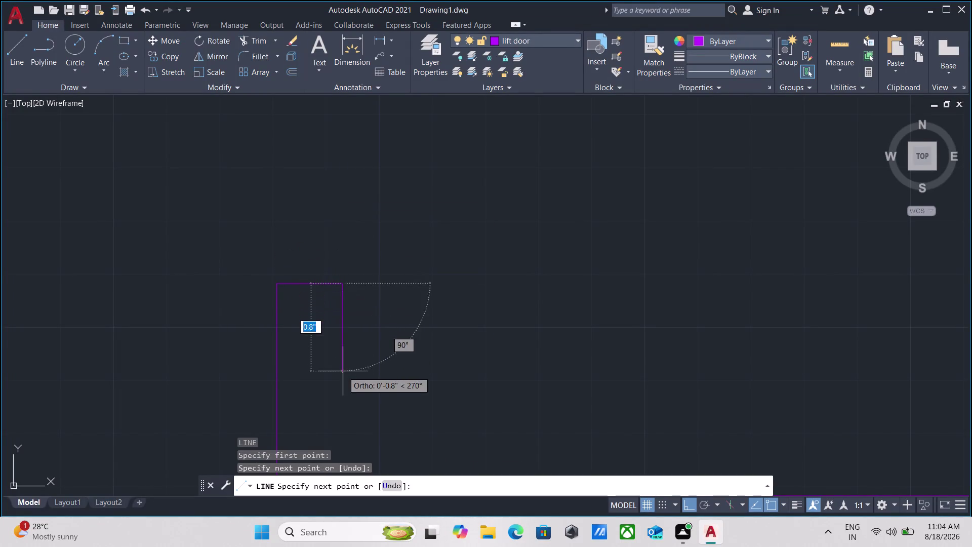
scroll(down, 3)
middle_drag(343, 379, 305, 236)
click(308, 282)
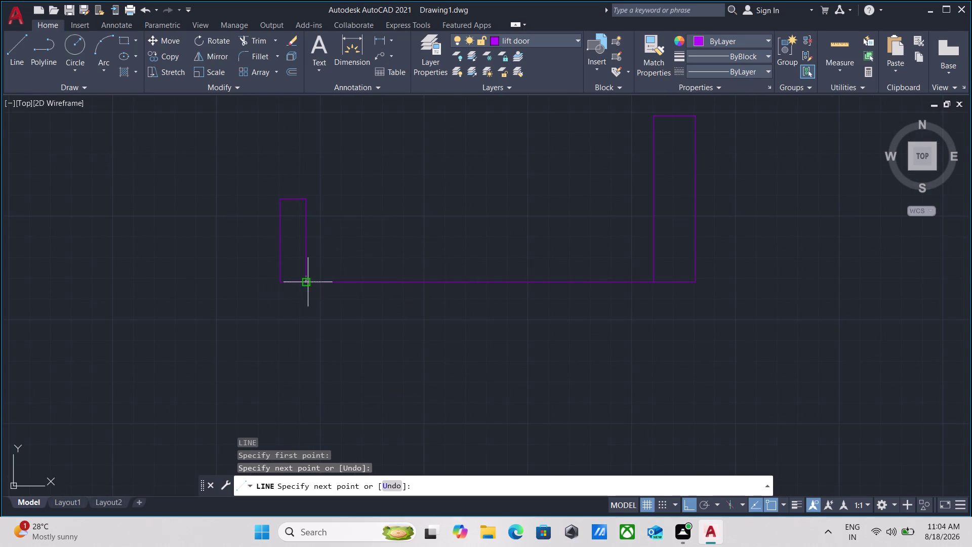
key(Escape)
Select the long bottom wall line.
scroll(down, 3)
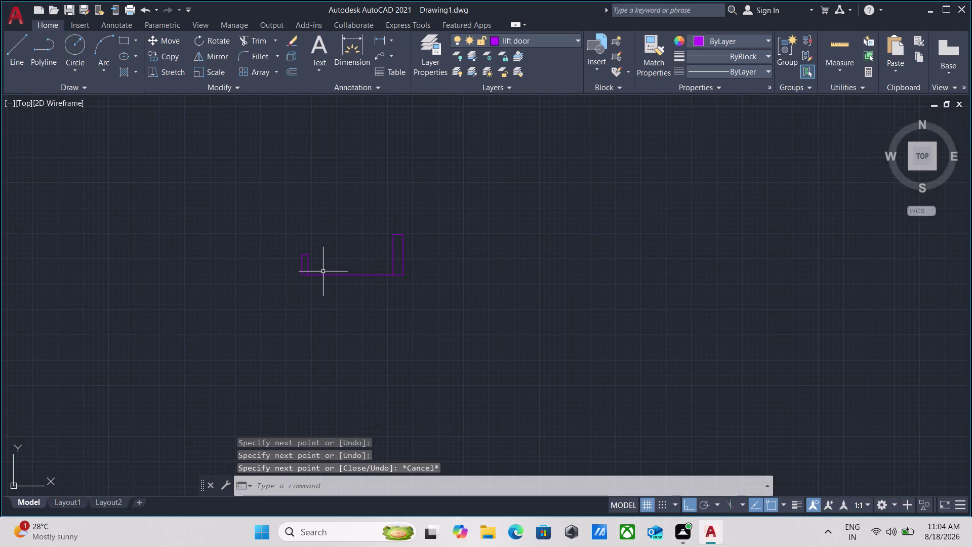
middle_drag(325, 272, 332, 299)
drag(372, 311, 356, 298)
click(338, 282)
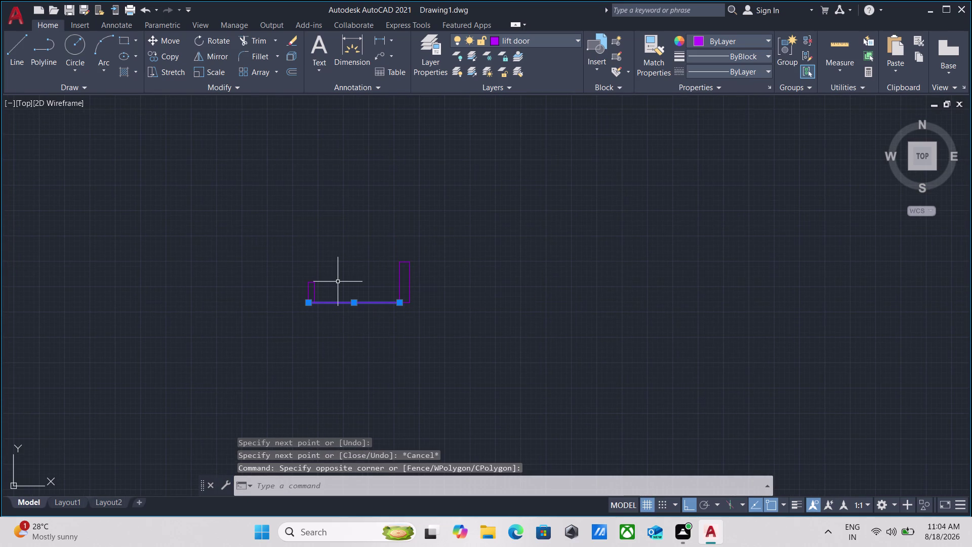
Offset the bottom wall line 2 units upward.
key(o)
key(Return)
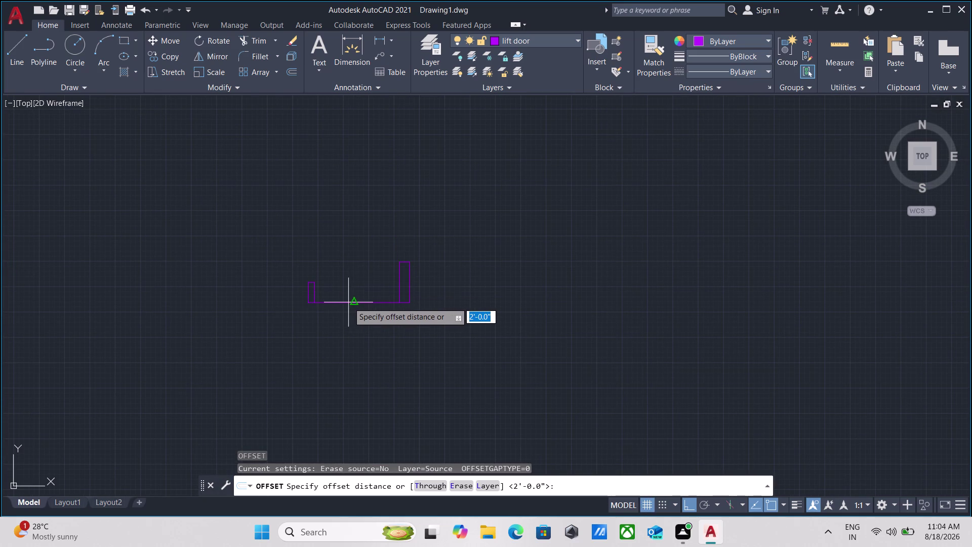
click(355, 302)
click(351, 284)
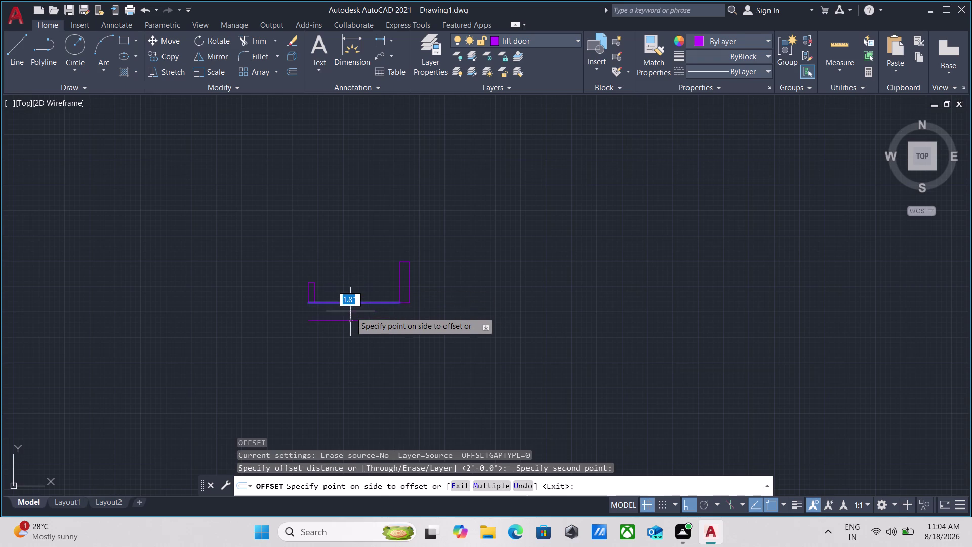
scroll(up, 3)
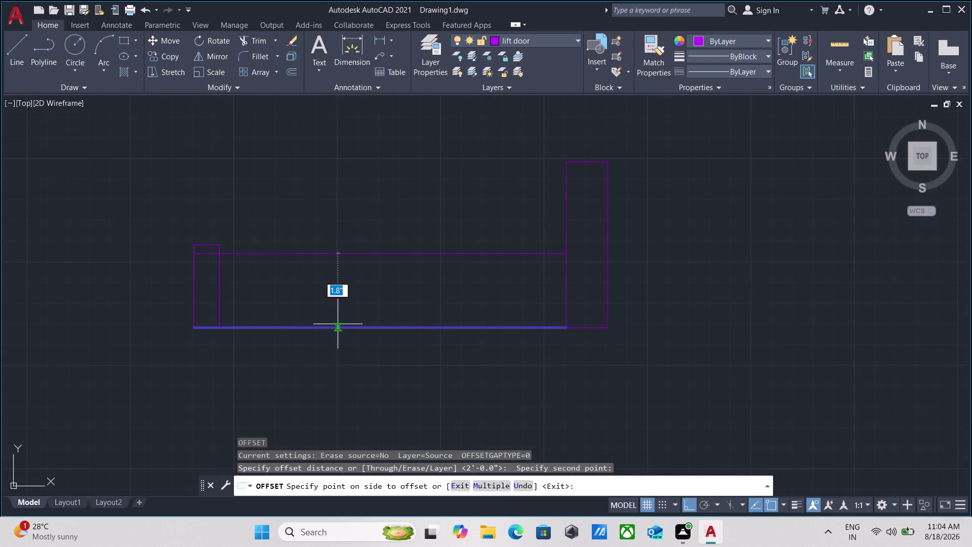
key(2)
key(Return)
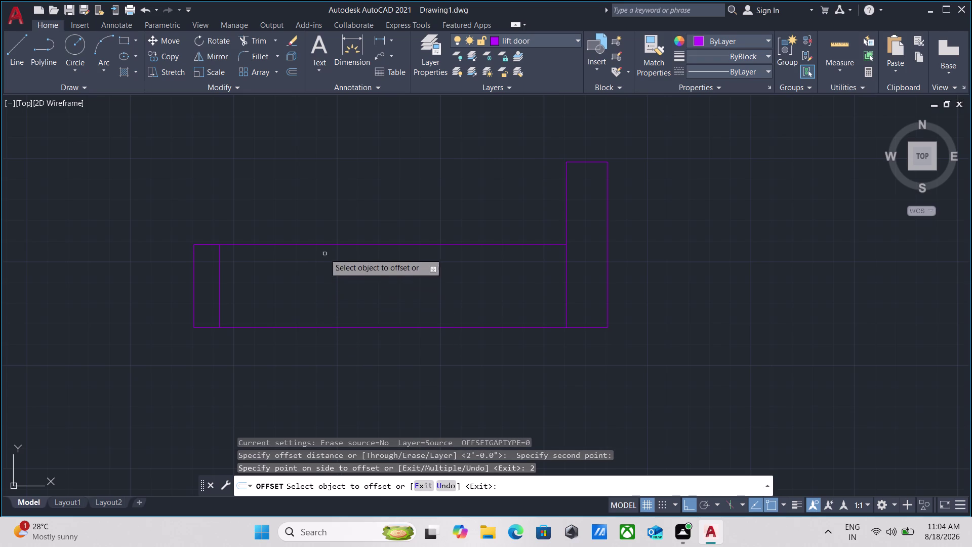
key(Escape)
Erase the upper offset line and reselect the bottom wall line.
drag(407, 265, 399, 257)
click(353, 196)
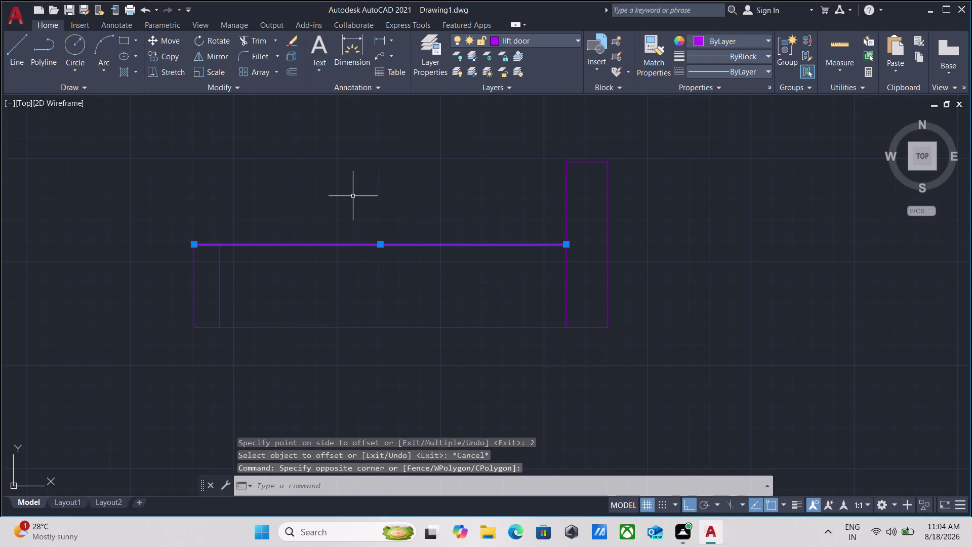
right_click(352, 196)
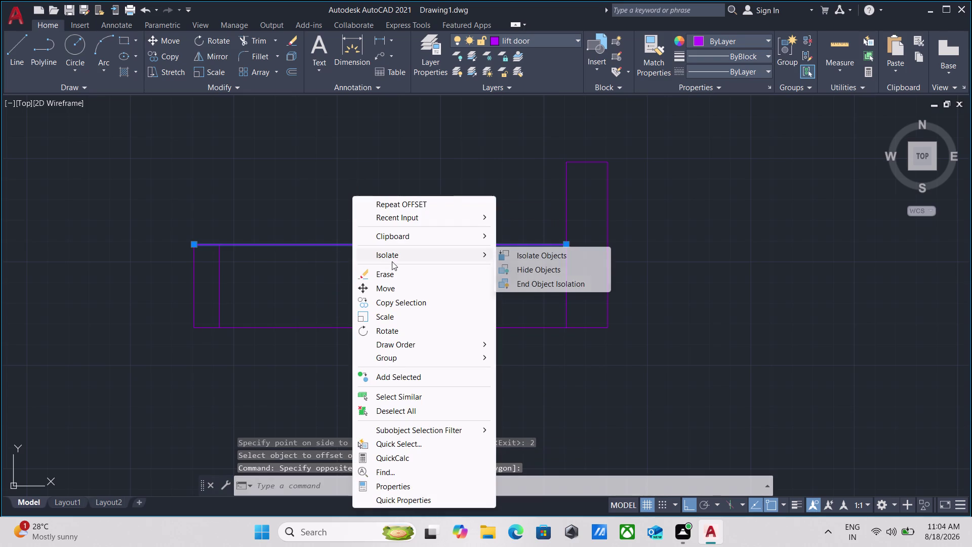
click(397, 273)
drag(412, 353, 403, 341)
click(382, 308)
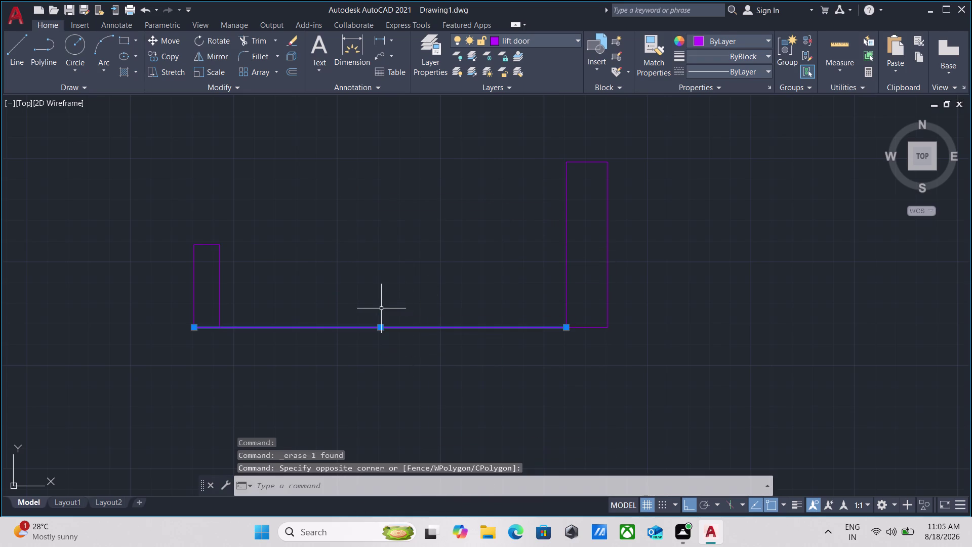
Offset the door panel line upward to give the panel thickness.
key(o)
key(Return)
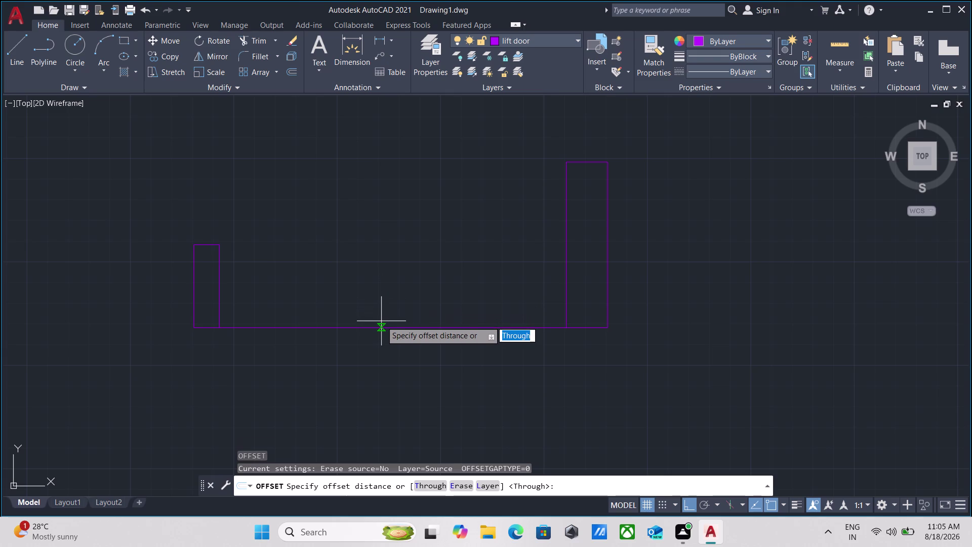
click(382, 323)
click(373, 278)
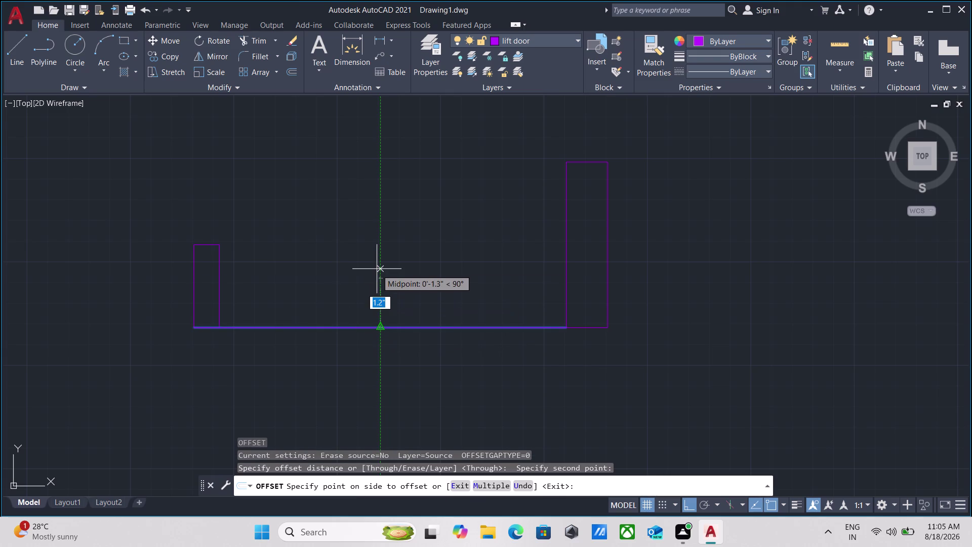
click(377, 269)
scroll(down, 3)
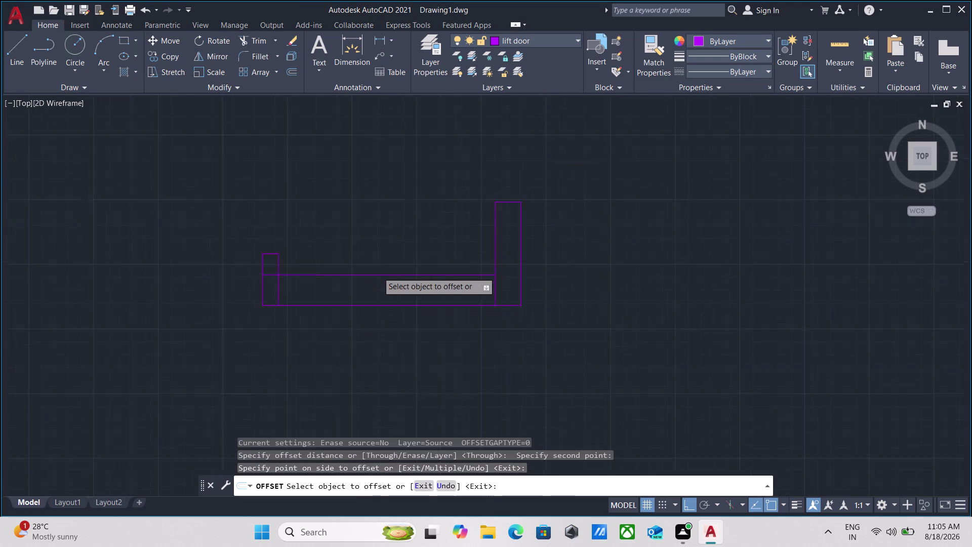
middle_drag(381, 281, 415, 308)
drag(536, 367, 526, 354)
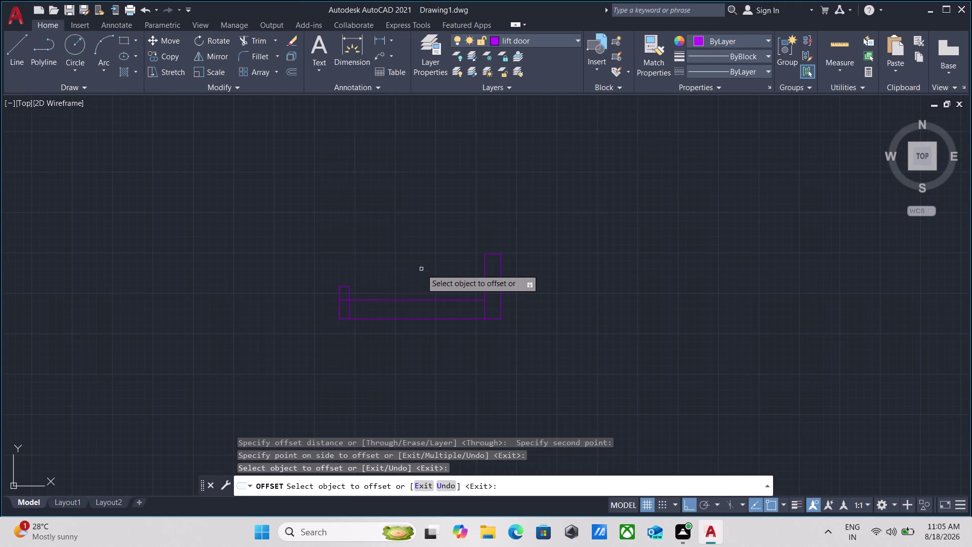
key(Escape)
Window-select all pieces of the door shape.
drag(547, 393, 520, 356)
click(284, 211)
scroll(down, 3)
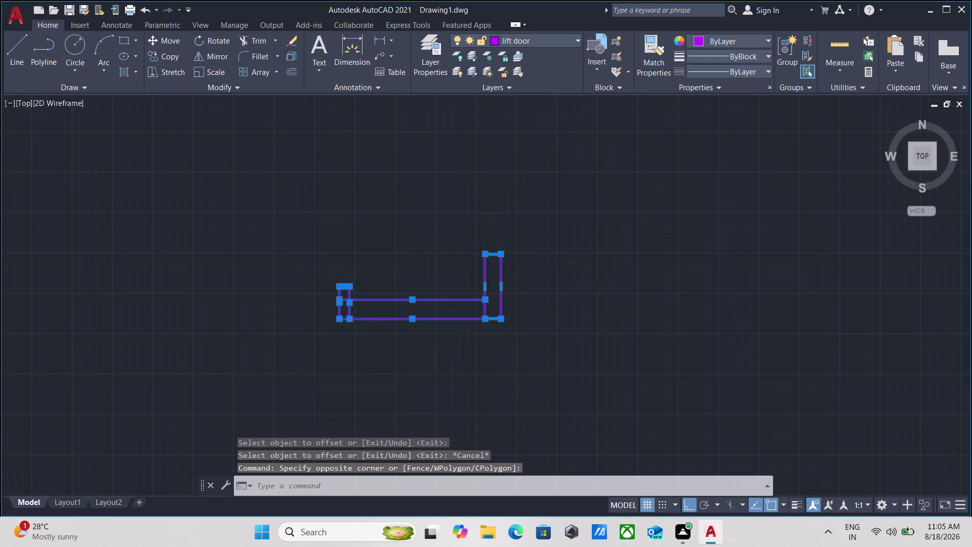
middle_drag(296, 220, 314, 254)
Copy the door shape to the left of the original.
key(c)
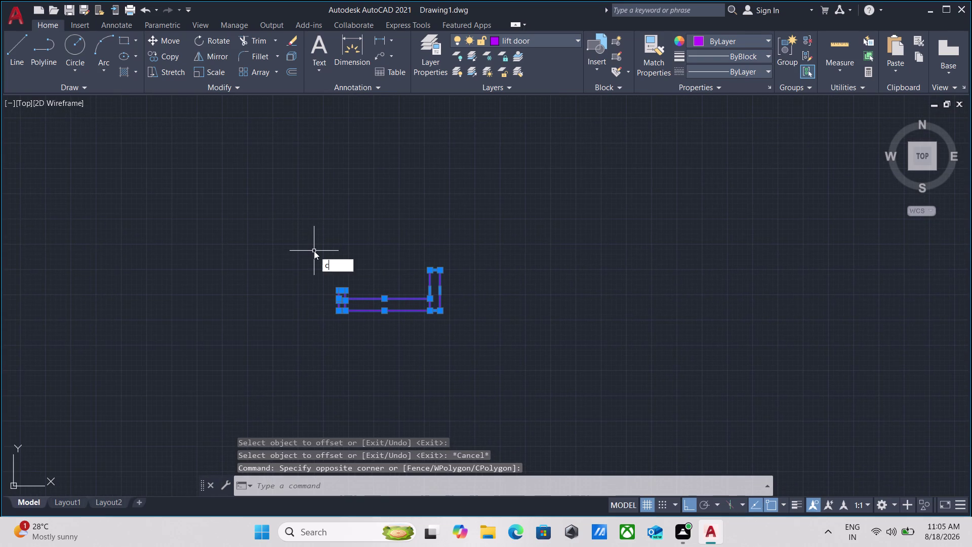
key(o)
key(Return)
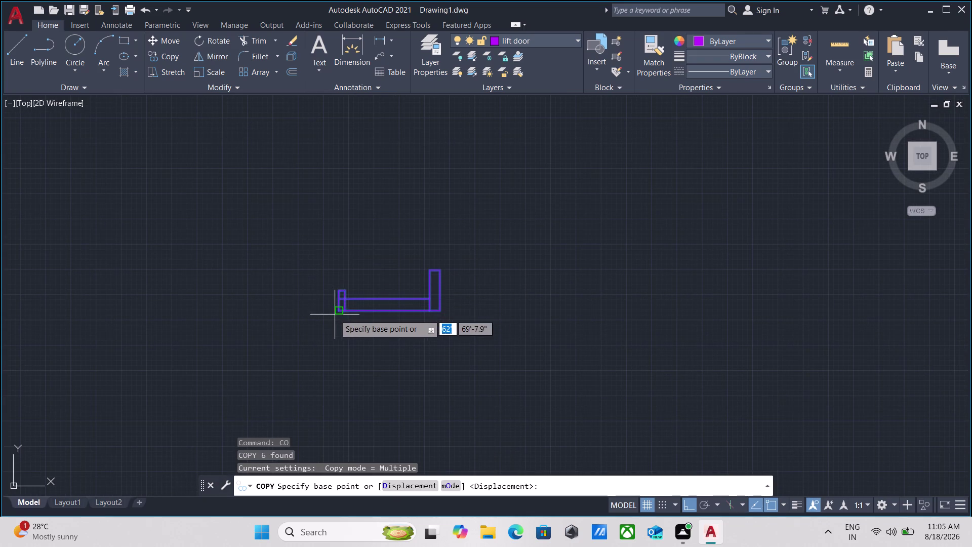
click(342, 312)
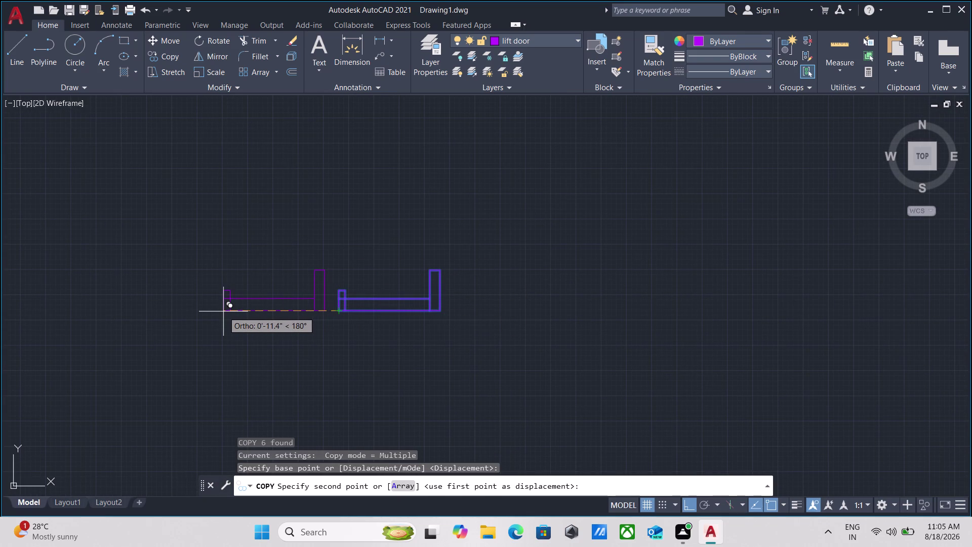
click(224, 311)
key(Escape)
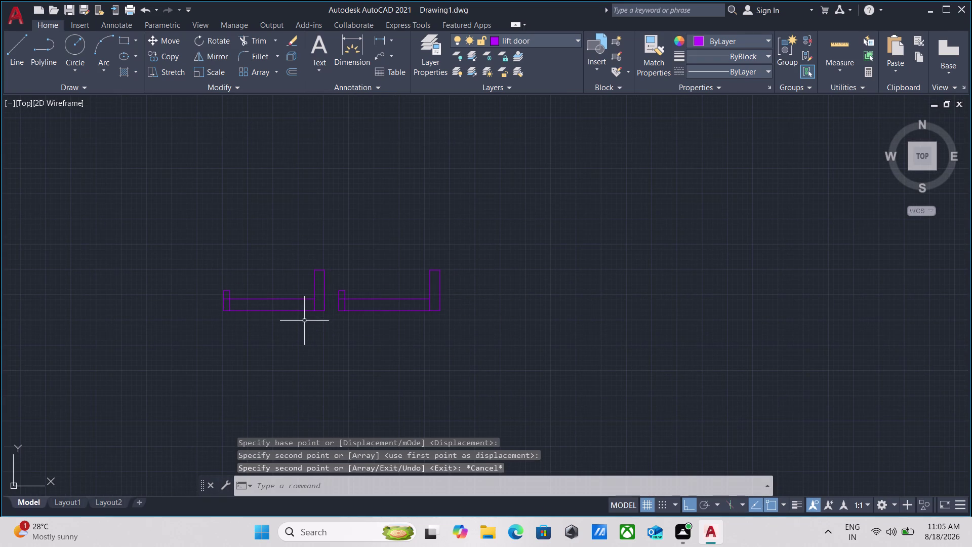
Erase the trial copy of the door shape.
click(313, 320)
click(264, 265)
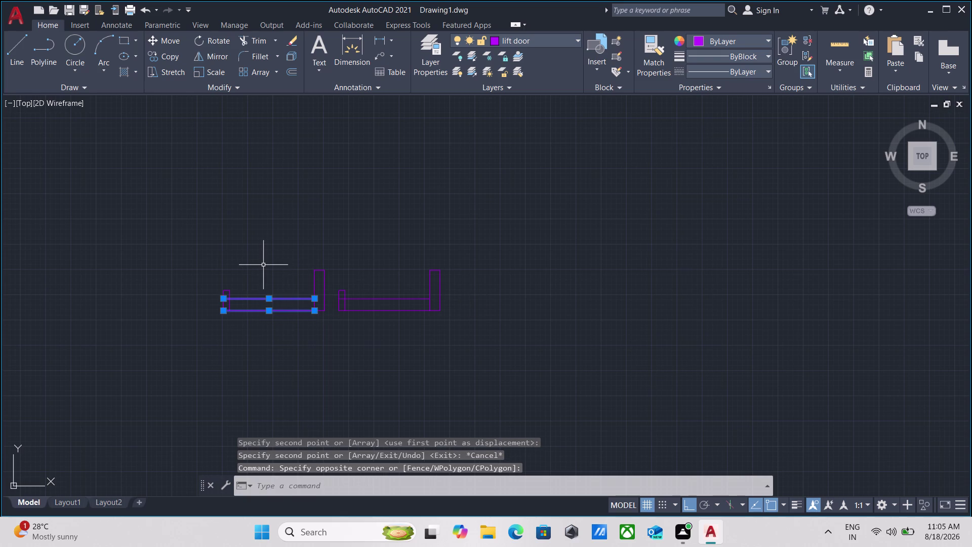
key(Escape)
scroll(up, 3)
drag(356, 349, 353, 345)
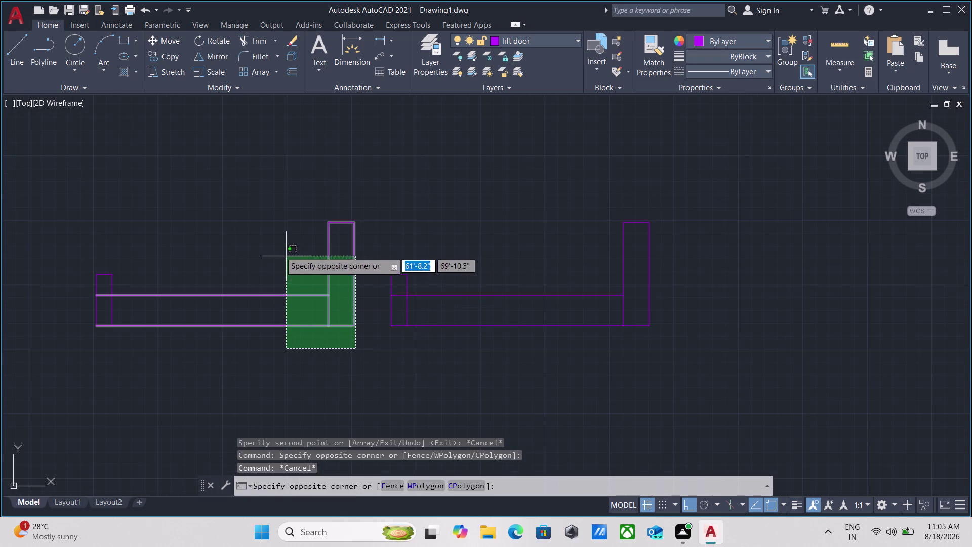
click(74, 192)
right_click(73, 193)
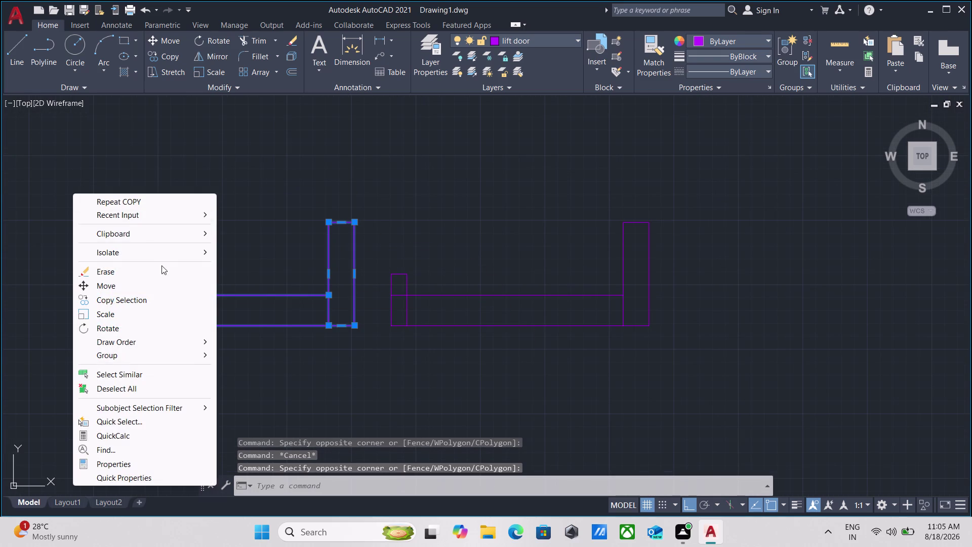
click(137, 275)
Window-select the remaining six-piece door shape for grouping.
scroll(down, 3)
drag(415, 359, 400, 341)
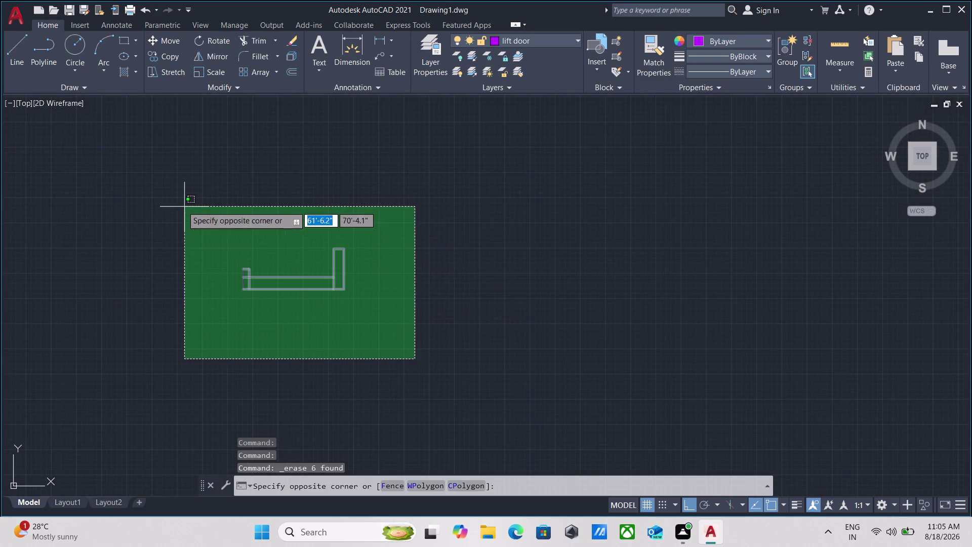
click(181, 205)
Group the selected door pieces into one group, then clear the selection.
key(g)
key(Return)
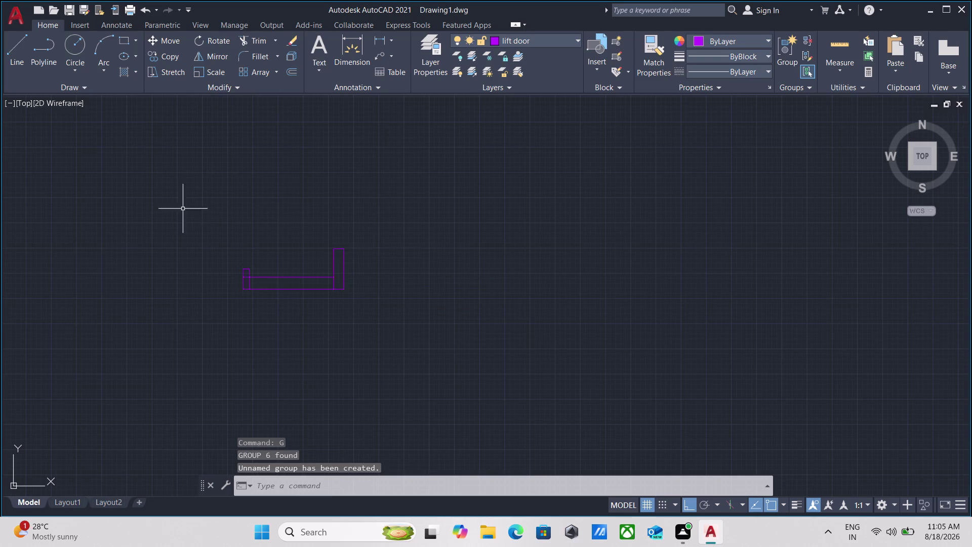
drag(282, 313, 273, 296)
click(254, 233)
scroll(up, 3)
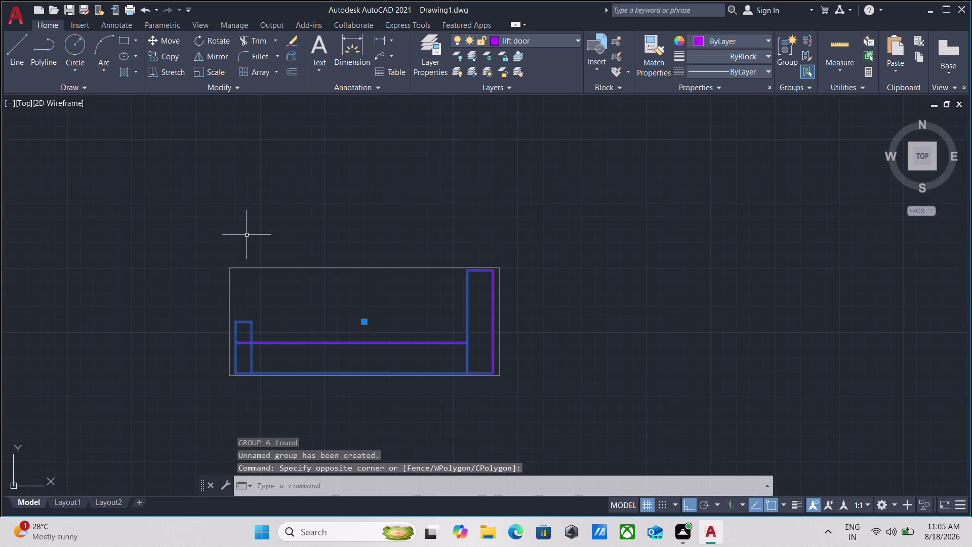
key(Escape)
Mirror the grouped door about a vertical axis at the left jamb, keeping the original.
text(mi)
key(Return)
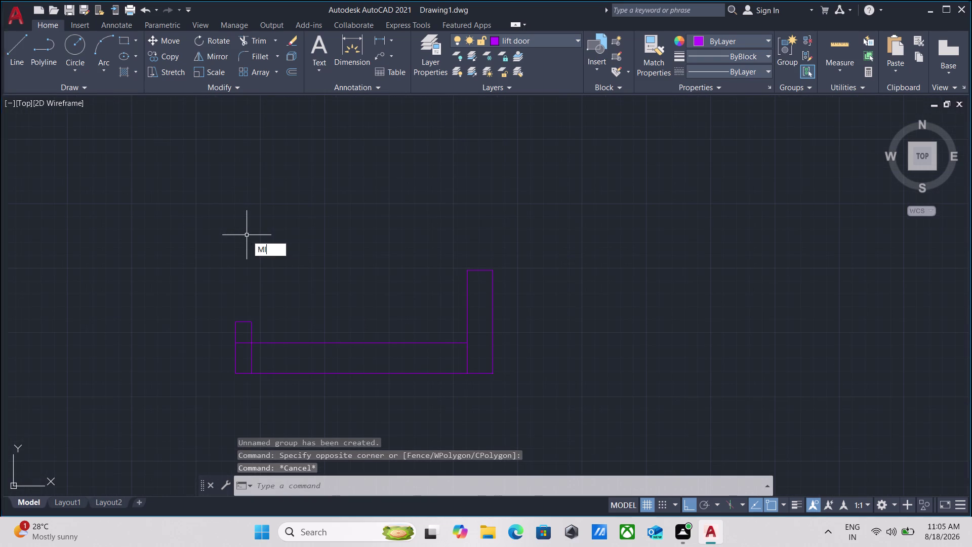
click(256, 343)
right_click(255, 343)
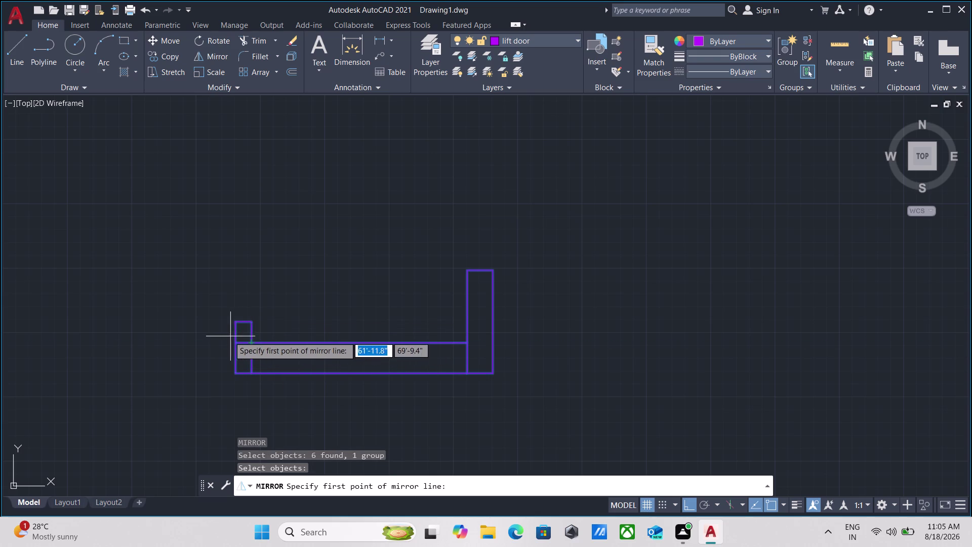
click(236, 324)
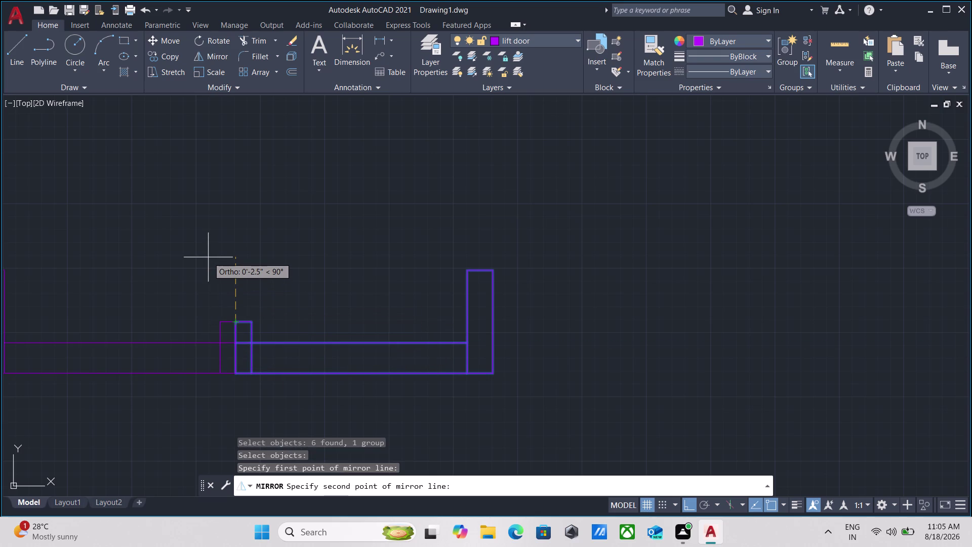
click(209, 266)
scroll(down, 3)
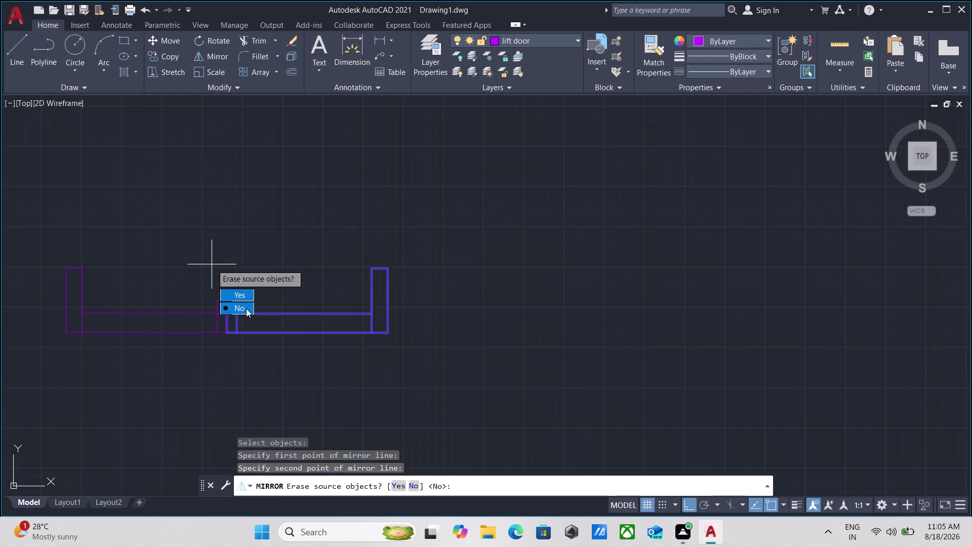
drag(246, 308, 209, 266)
scroll(up, 3)
drag(222, 393, 203, 355)
click(164, 284)
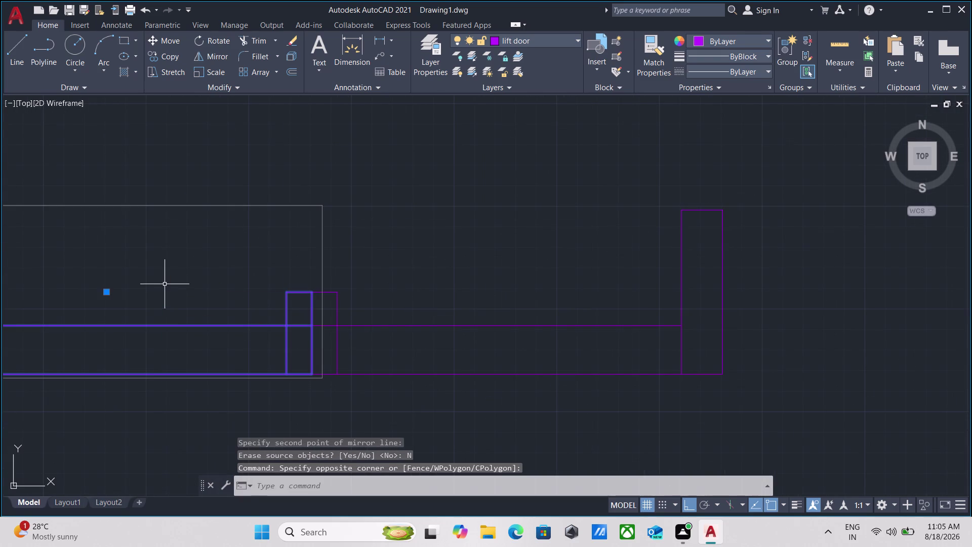
middle_drag(172, 281, 226, 286)
scroll(down, 3)
middle_click(228, 286)
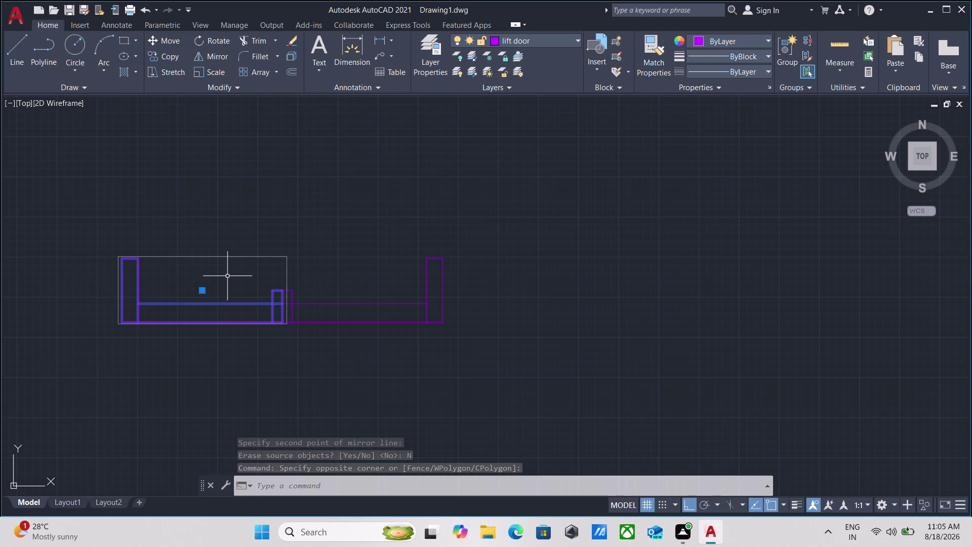
scroll(up, 3)
middle_drag(227, 276, 243, 284)
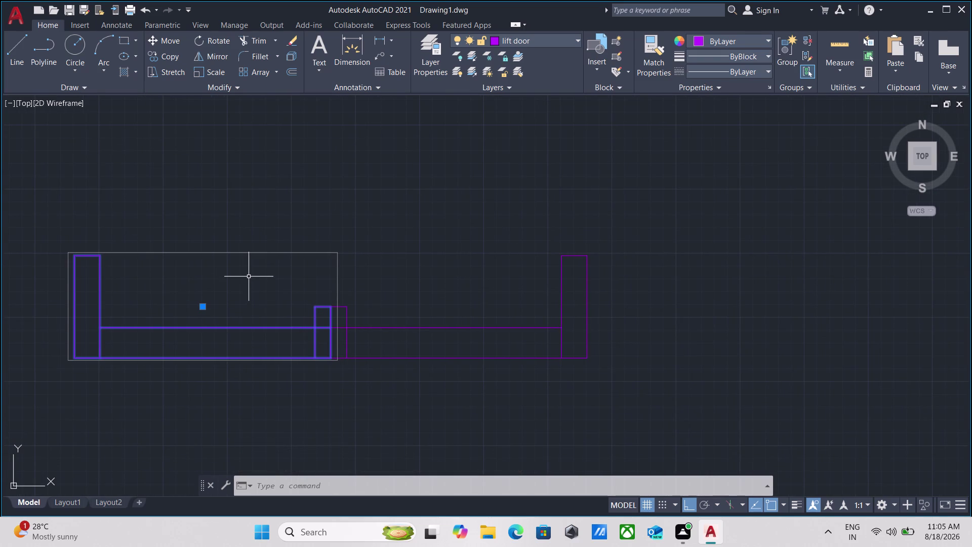
Rotate the mirrored door copy 180° with RO so it turns upside down.
key(r)
key(o)
key(Return)
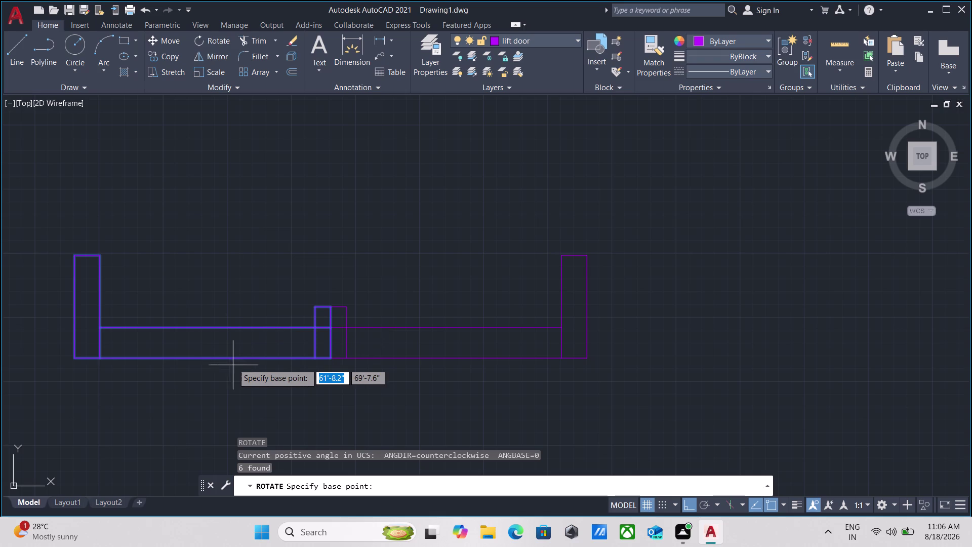
click(213, 328)
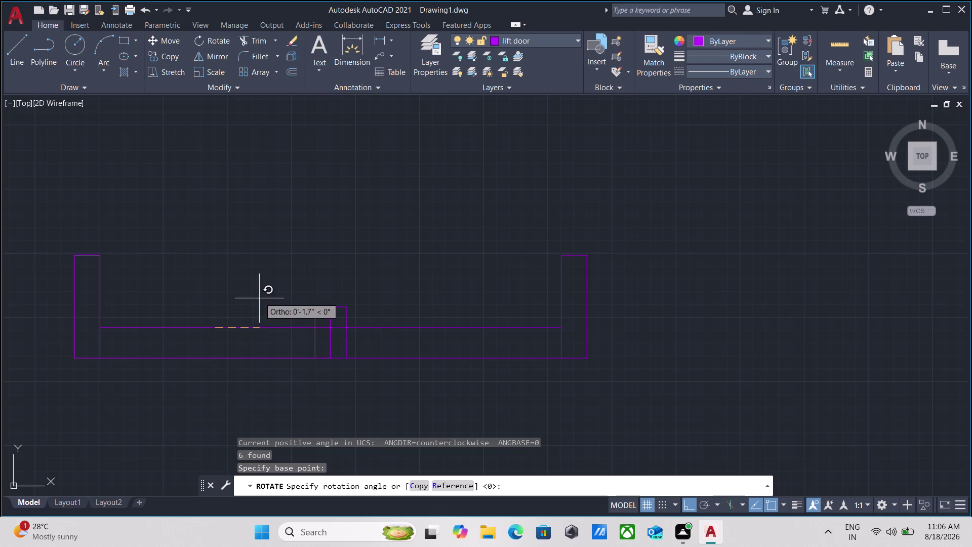
click(115, 304)
drag(234, 359, 211, 319)
click(186, 274)
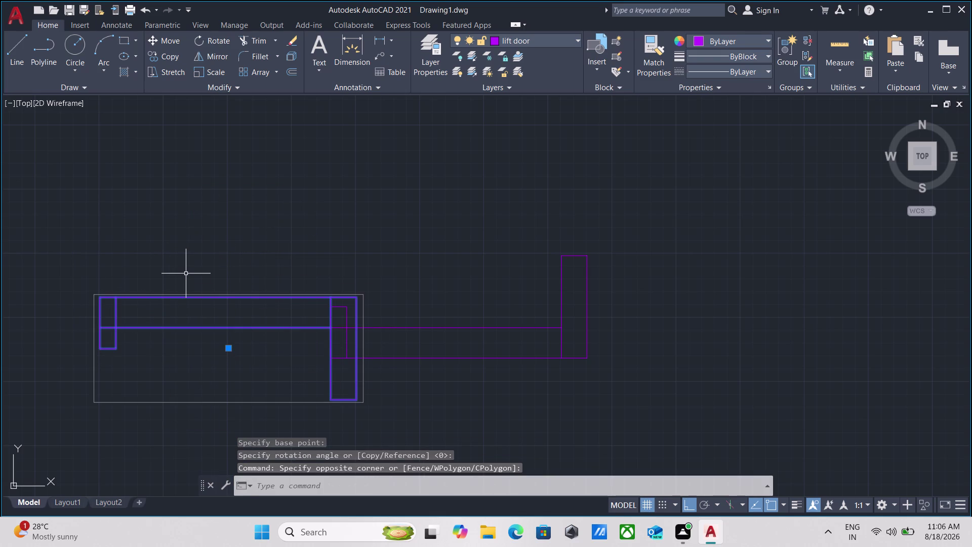
Mirror the rotated copy about a vertical axis, erase the source, and select the flipped copy.
text(mi)
key(Return)
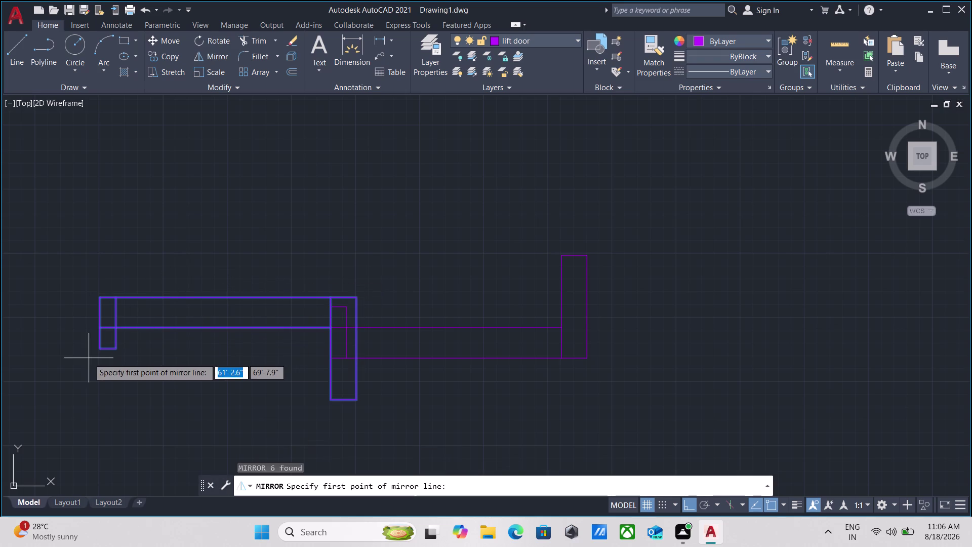
click(101, 346)
click(98, 397)
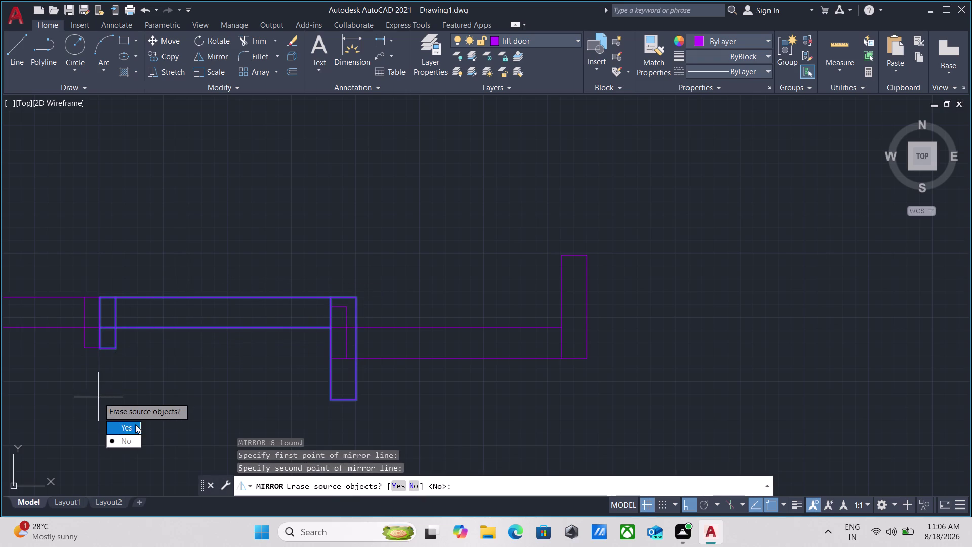
drag(130, 430, 98, 397)
scroll(down, 3)
middle_drag(107, 374, 108, 374)
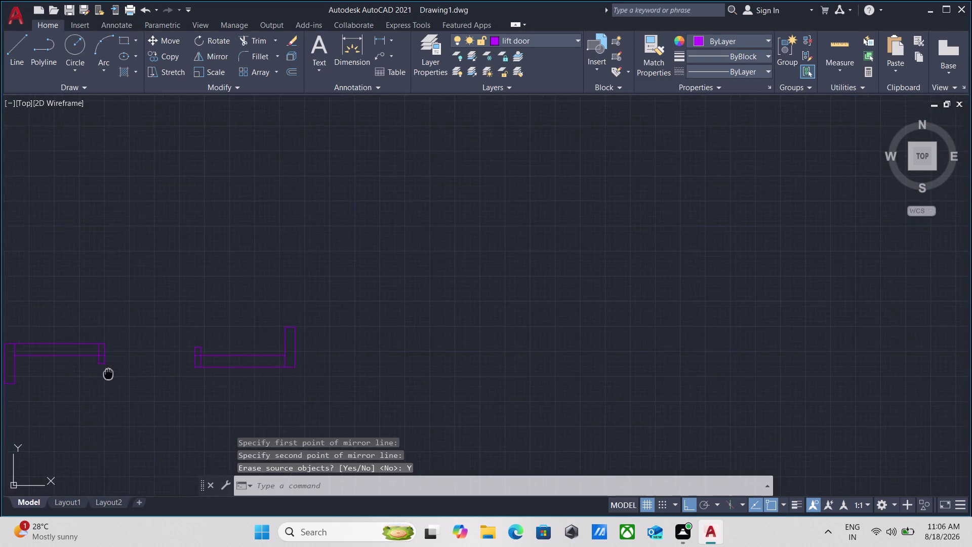
middle_drag(108, 374, 205, 369)
scroll(up, 3)
scroll(down, 3)
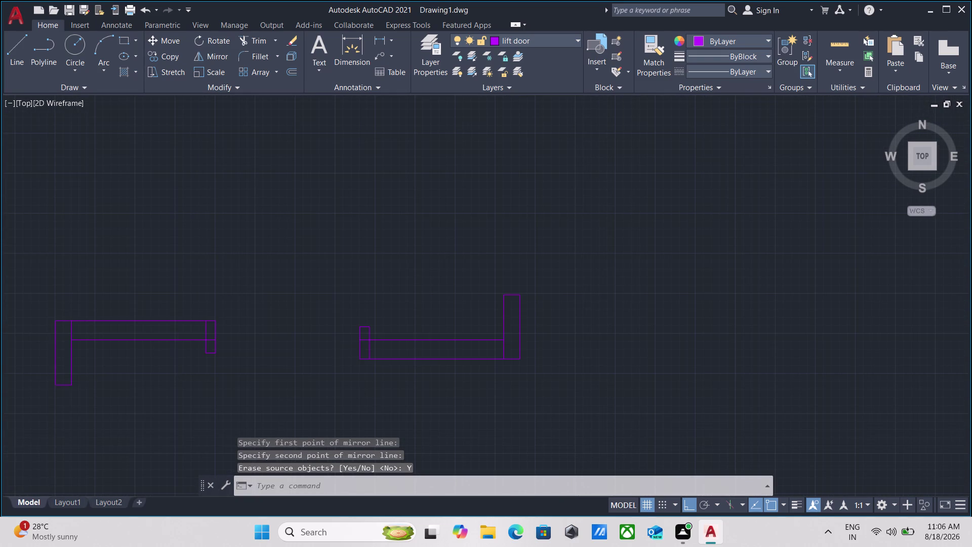
middle_drag(179, 348, 204, 363)
scroll(up, 3)
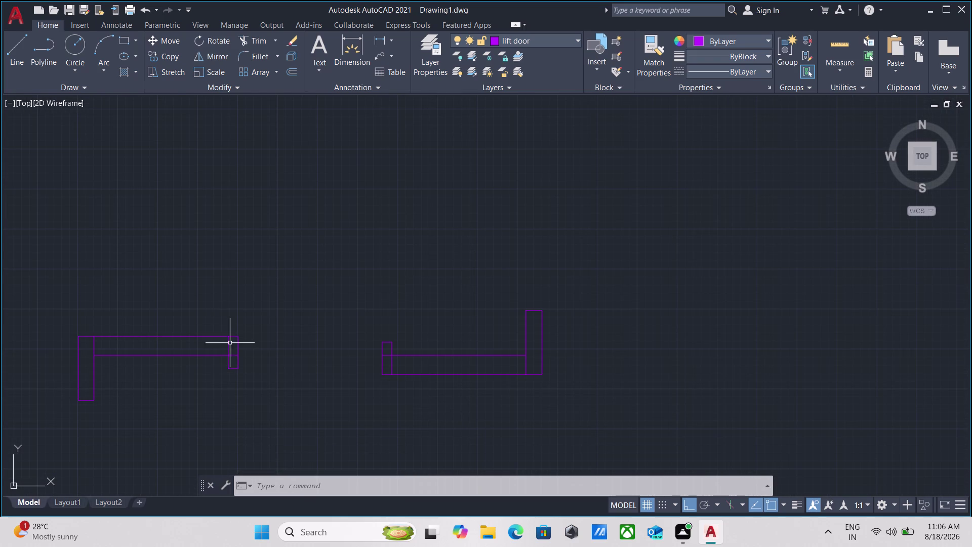
drag(253, 385, 249, 380)
click(51, 303)
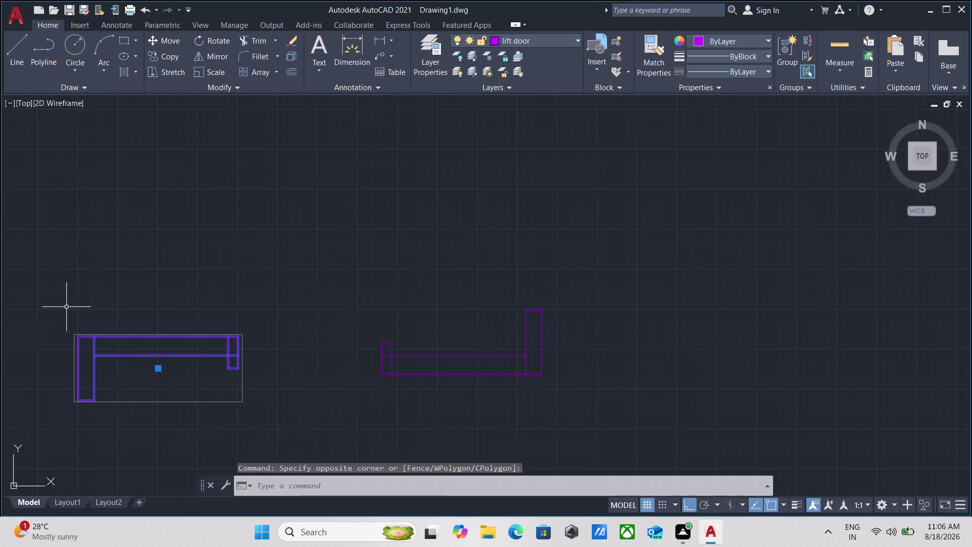
Move the flipped lift-door leaf against the other leaf so their outlines meet in the middle.
key(m)
key(Return)
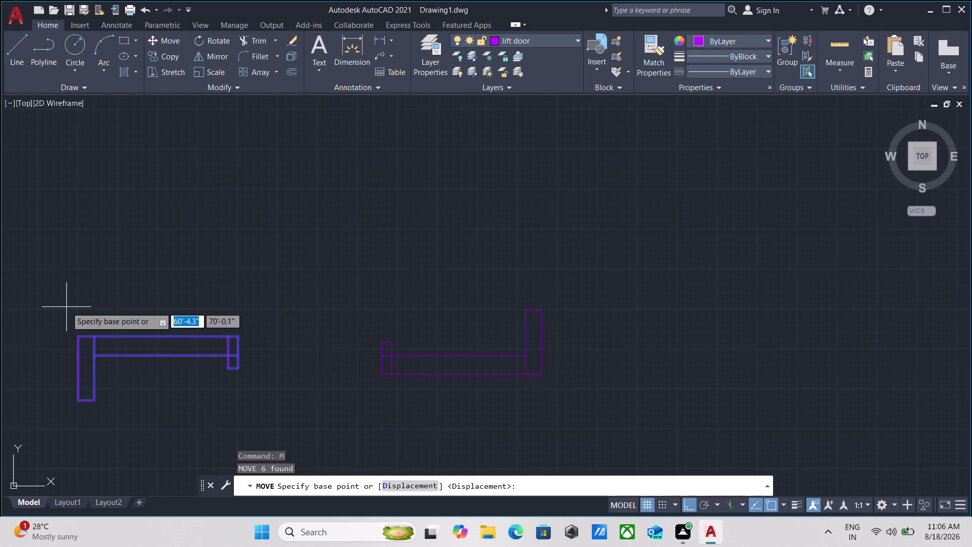
click(238, 368)
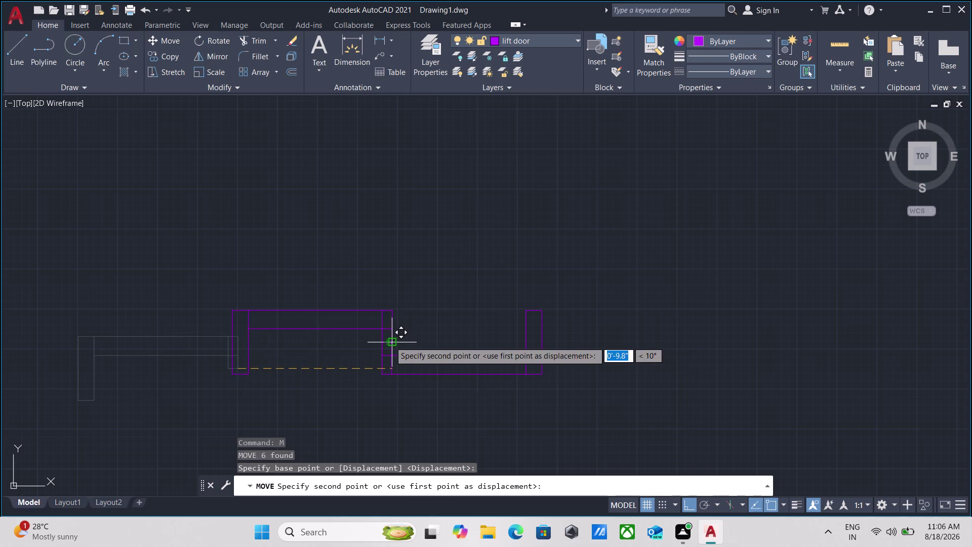
click(390, 341)
scroll(down, 3)
drag(535, 398, 493, 362)
click(201, 266)
scroll(down, 3)
middle_click(243, 262)
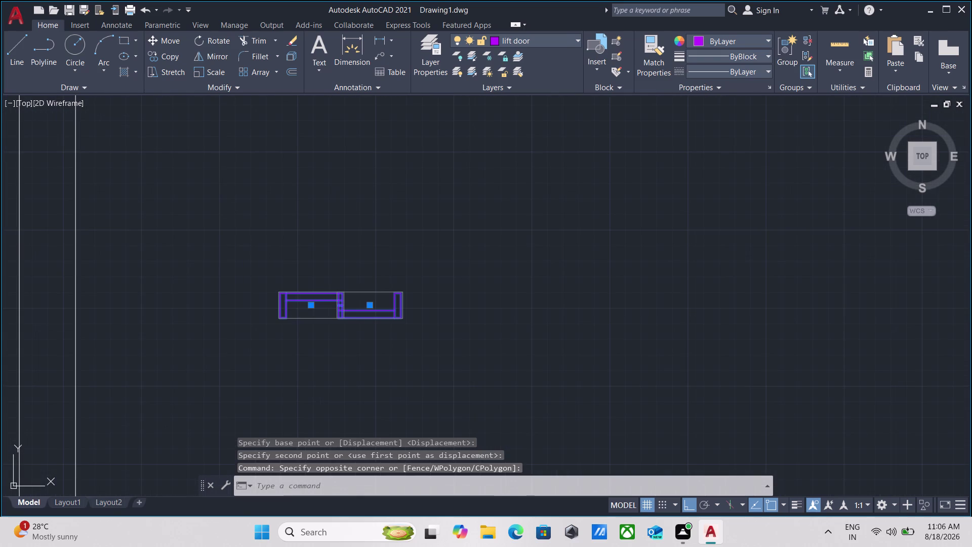
key(Escape)
scroll(up, 3)
middle_drag(254, 263, 184, 270)
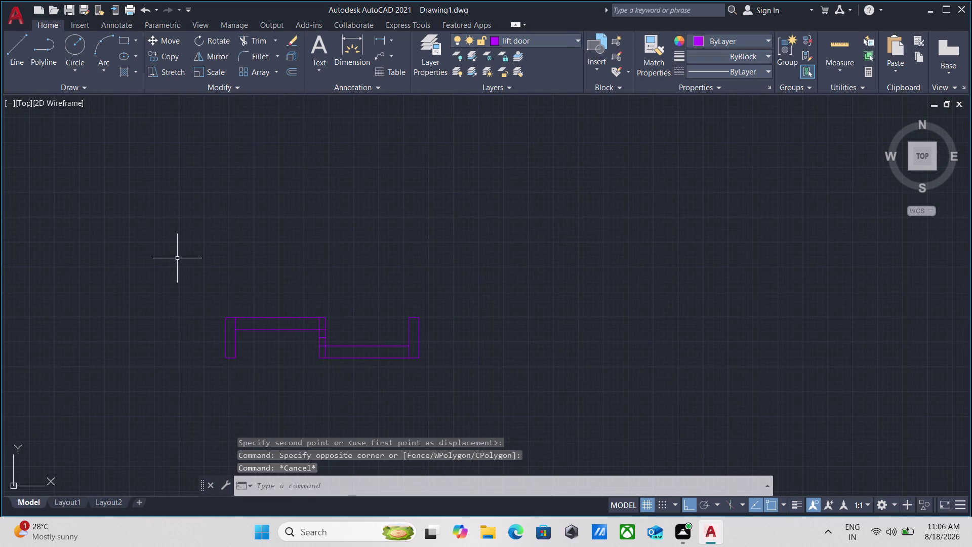
key(d)
text(li)
key(Return)
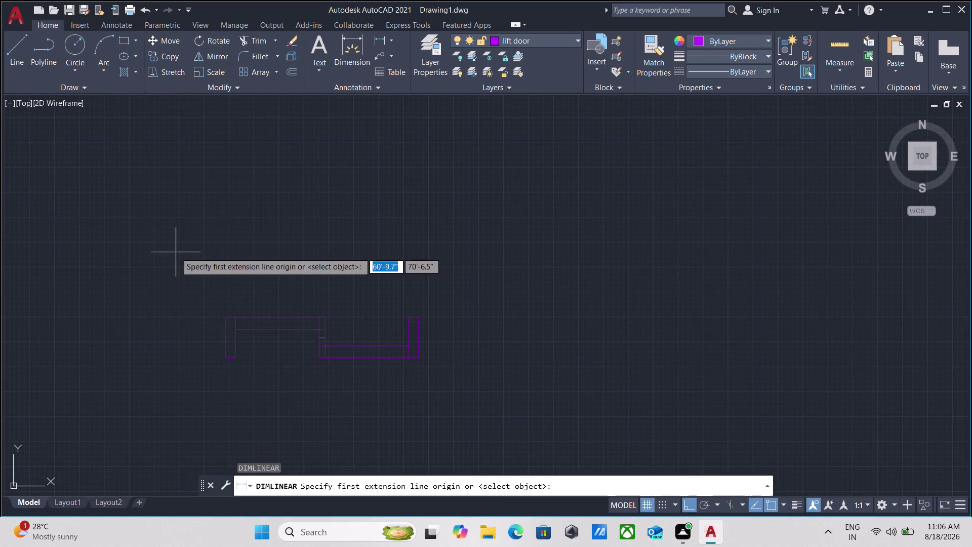
click(222, 356)
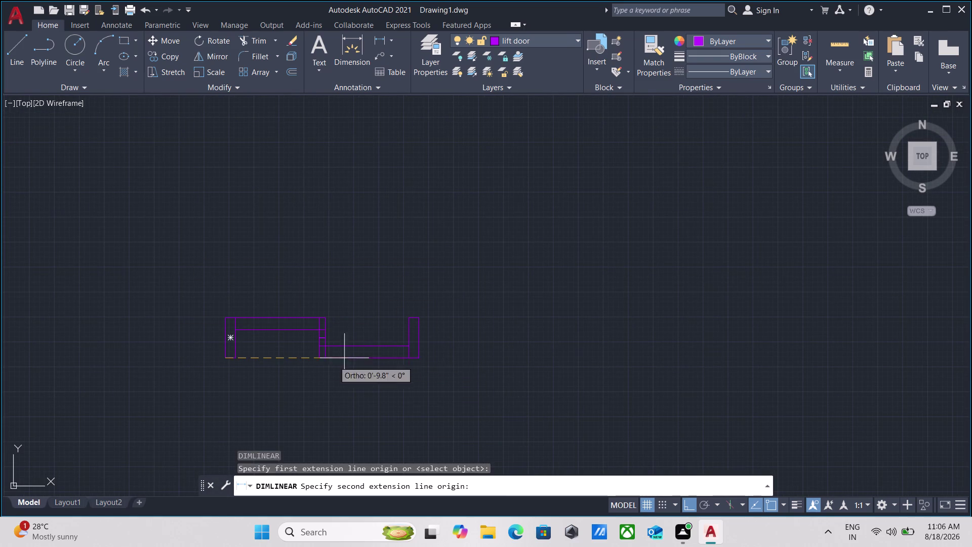
click(418, 359)
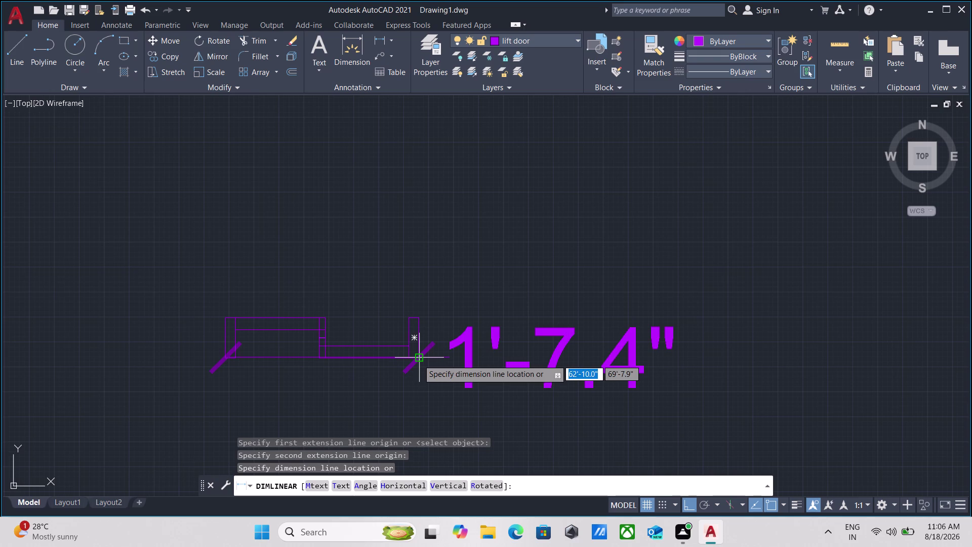
scroll(up, 3)
scroll(up, 3)
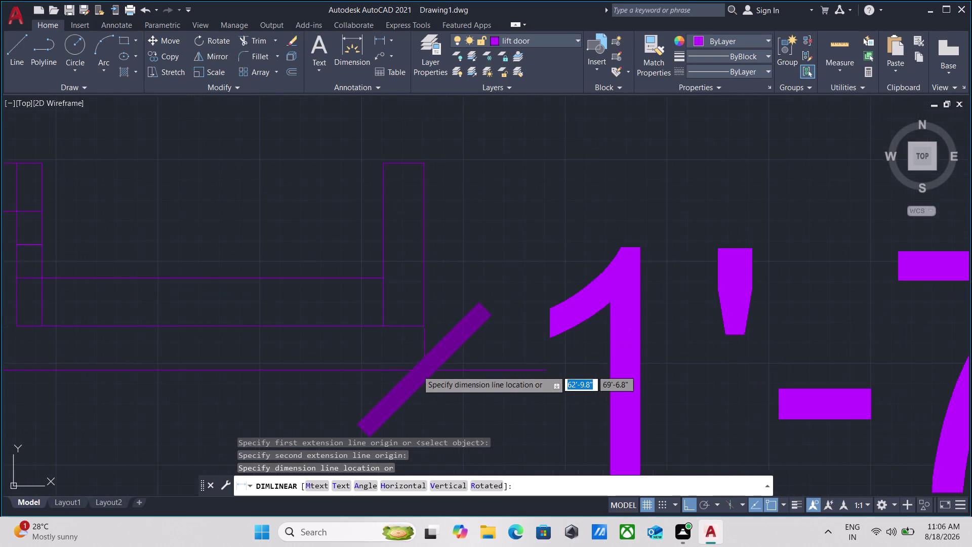
scroll(up, 3)
scroll(down, 3)
scroll(down, 3)
scroll(down, 3)
scroll(up, 3)
scroll(up, 3)
key(Escape)
scroll(down, 3)
middle_drag(292, 358, 263, 344)
scroll(up, 3)
click(569, 382)
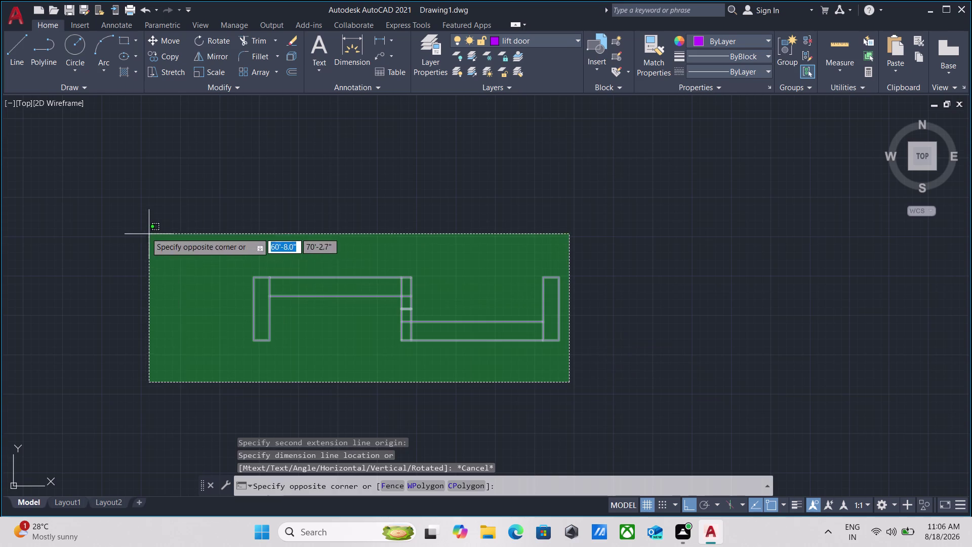
click(140, 228)
scroll(down, 3)
middle_drag(162, 228, 168, 238)
scroll(down, 3)
middle_drag(186, 263, 295, 355)
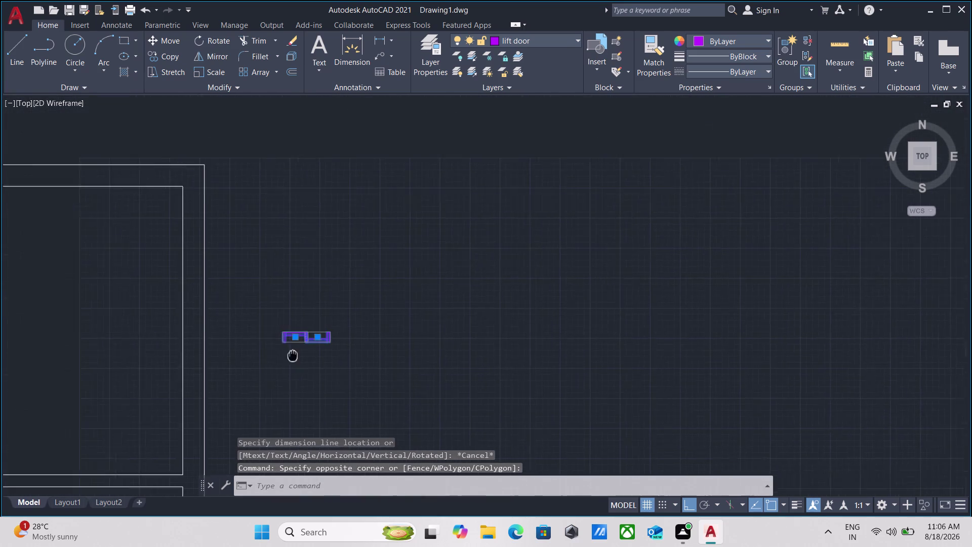
scroll(down, 3)
scroll(up, 3)
scroll(up, 3)
middle_drag(263, 343, 263, 343)
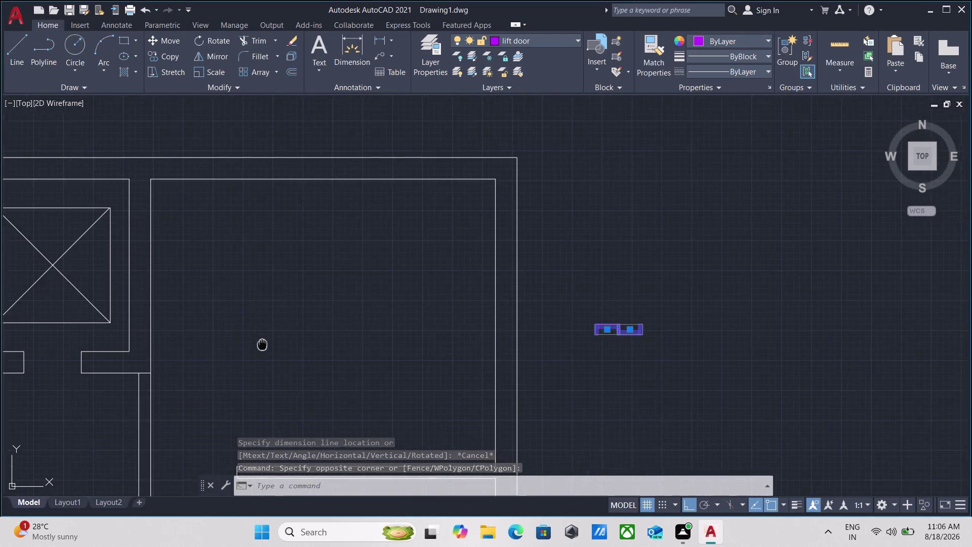
middle_drag(262, 343, 246, 347)
key(m)
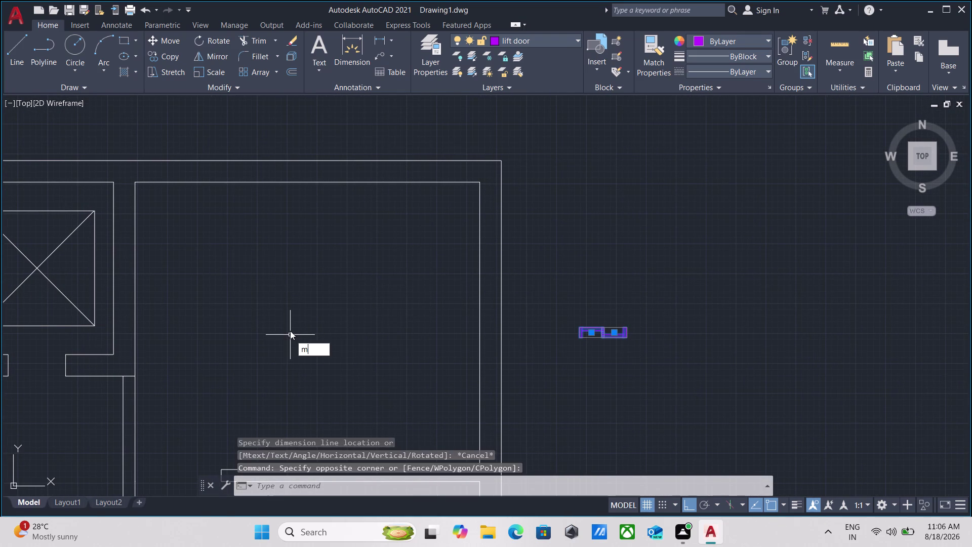
key(Return)
scroll(up, 3)
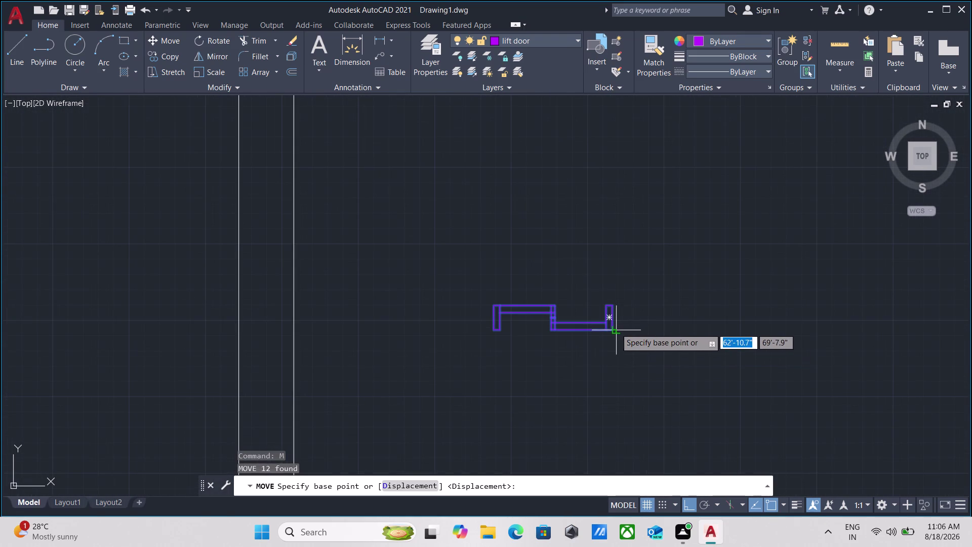
scroll(up, 3)
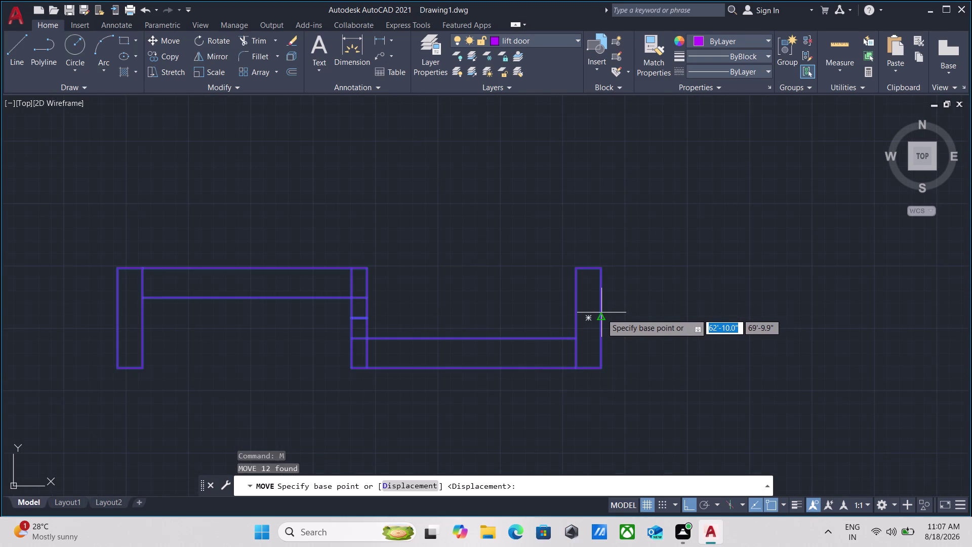
click(602, 315)
scroll(down, 3)
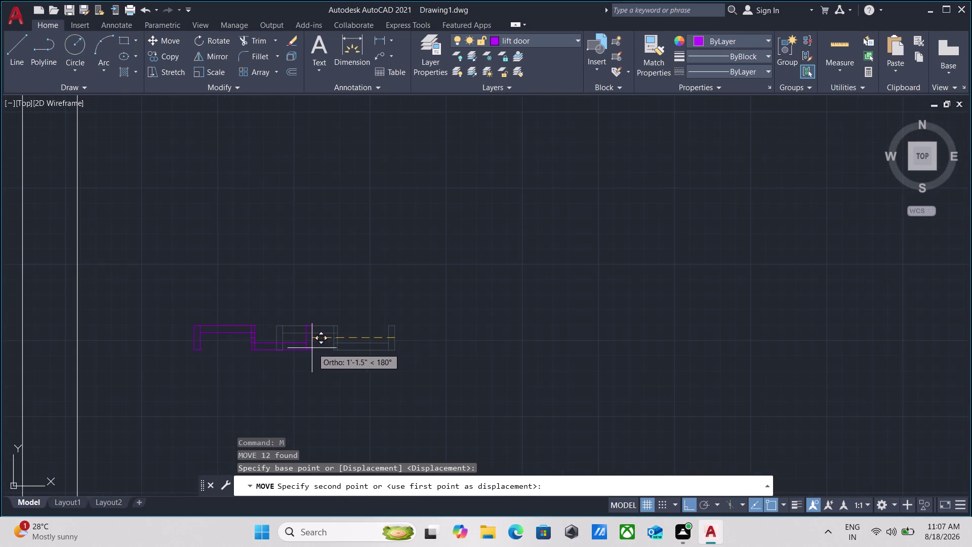
middle_drag(312, 348, 561, 315)
key(Escape)
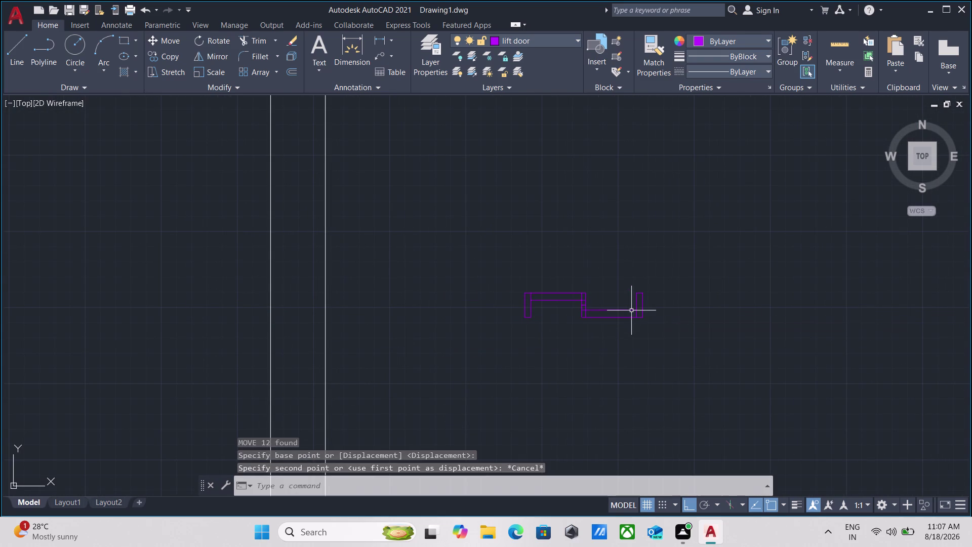
drag(649, 333, 631, 321)
click(401, 256)
text(c)
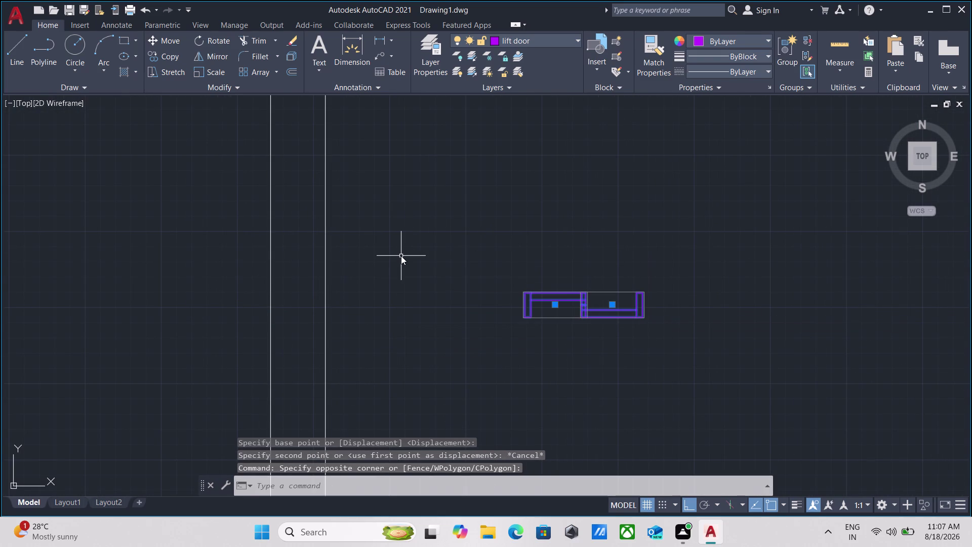
text(o)
key(Return)
scroll(up, 3)
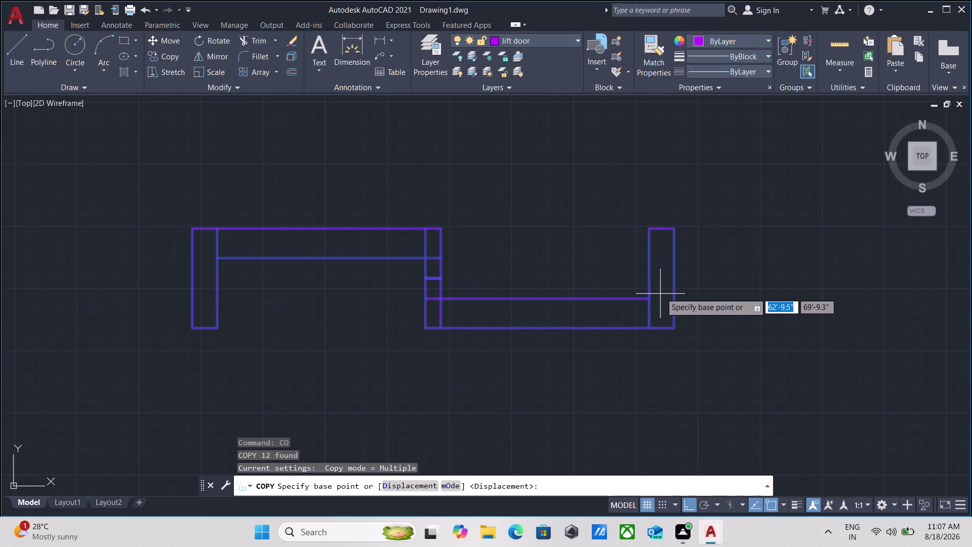
click(678, 278)
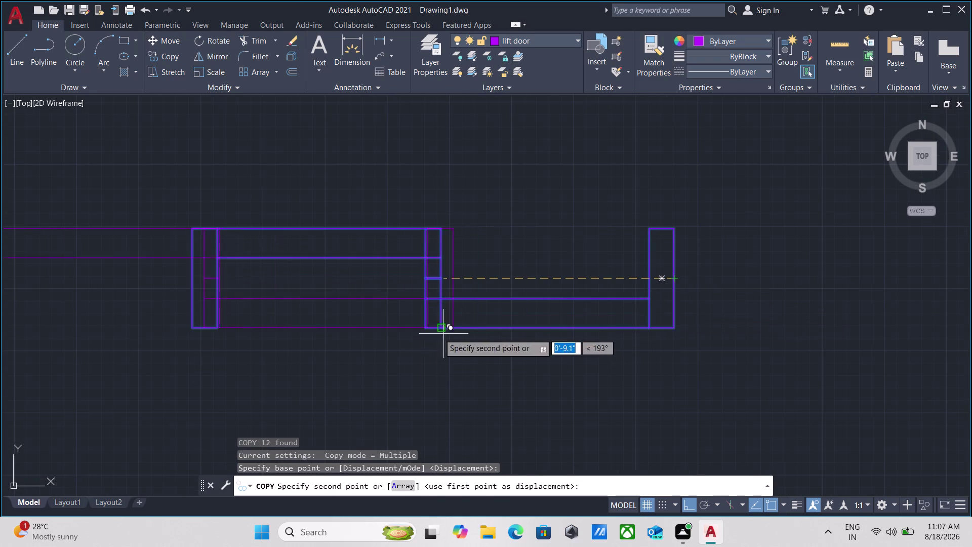
scroll(down, 3)
middle_drag(285, 333, 357, 346)
key(F8)
scroll(down, 3)
middle_drag(239, 288, 449, 288)
scroll(down, 3)
middle_drag(148, 291, 458, 293)
scroll(up, 3)
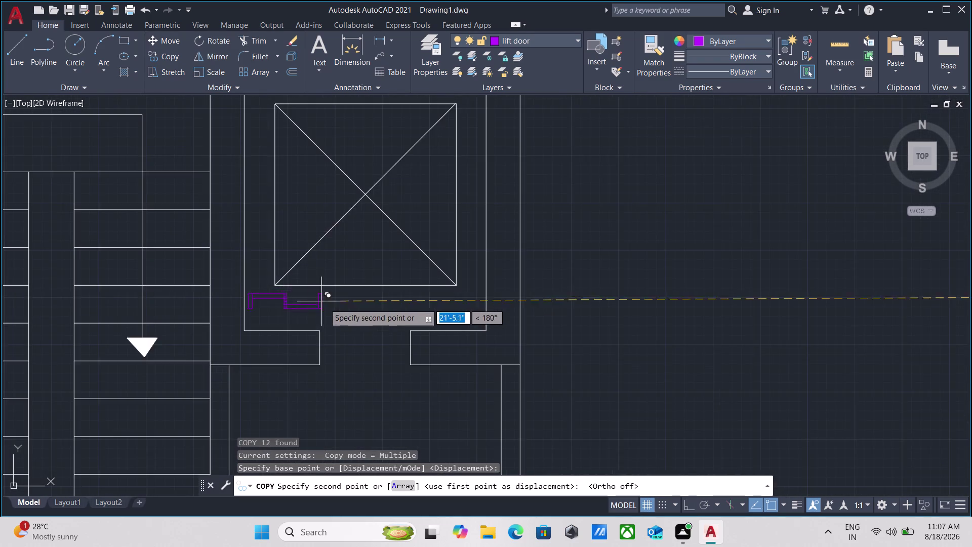
scroll(up, 3)
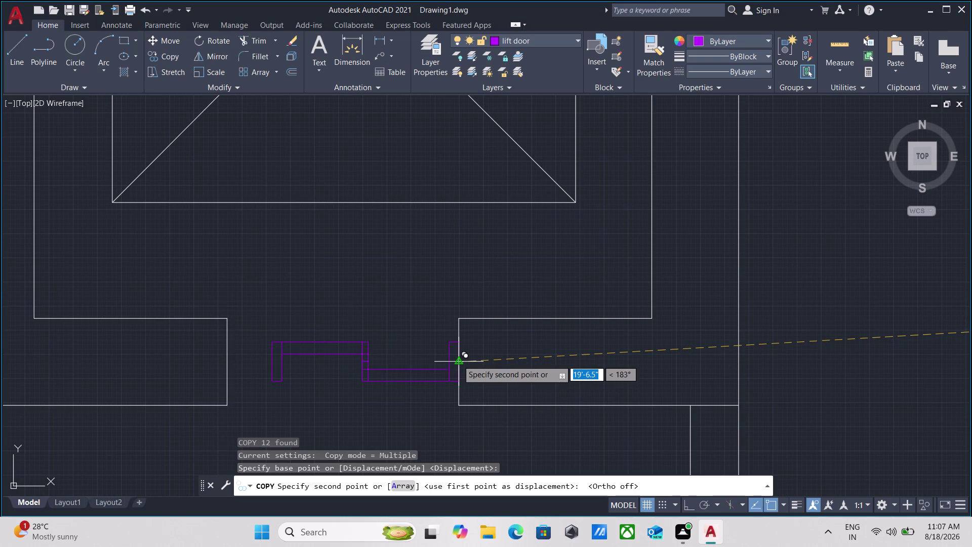
scroll(down, 3)
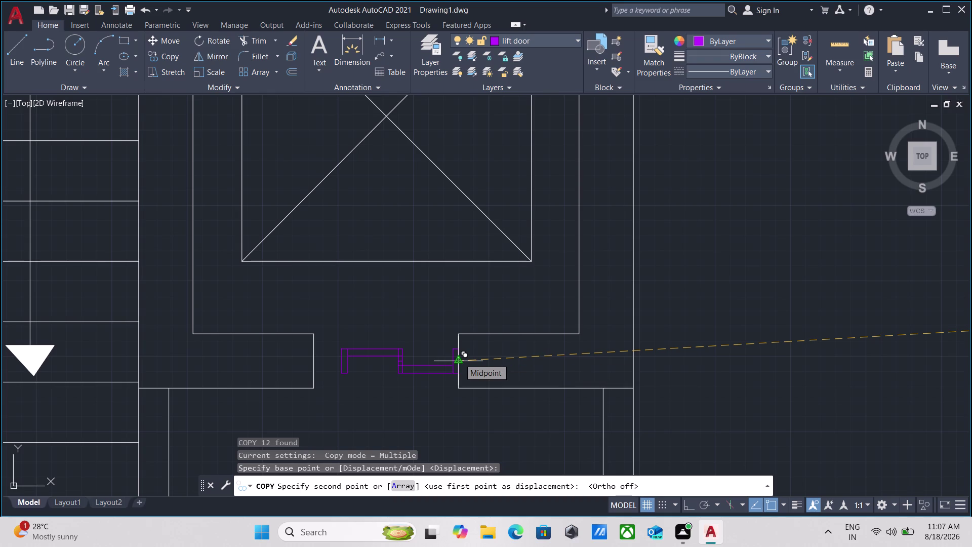
key(Escape)
scroll(up, 3)
scroll(down, 3)
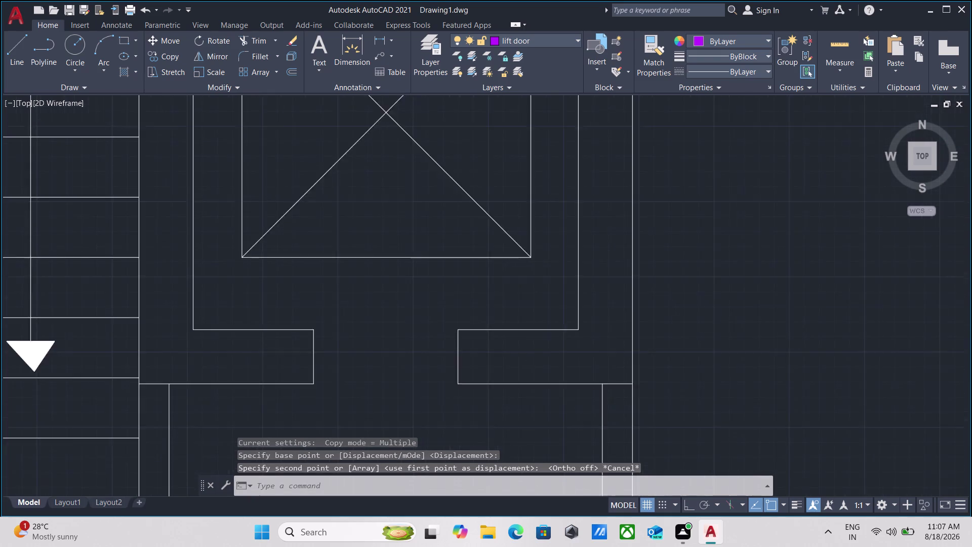
scroll(down, 3)
middle_drag(486, 352, 323, 342)
Pan and zoom to centre the lift door outline in view.
scroll(up, 3)
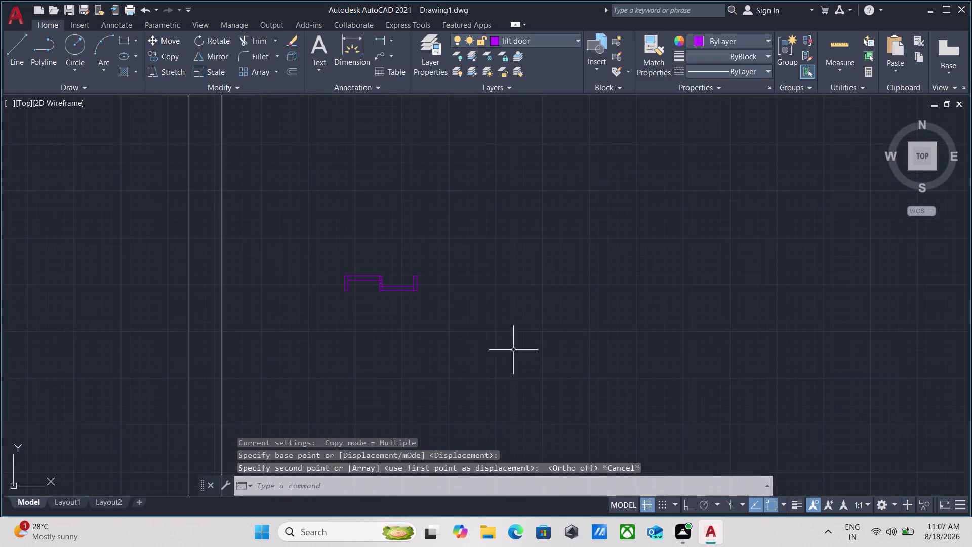
scroll(up, 3)
scroll(up, 3)
middle_drag(371, 286, 374, 330)
scroll(up, 3)
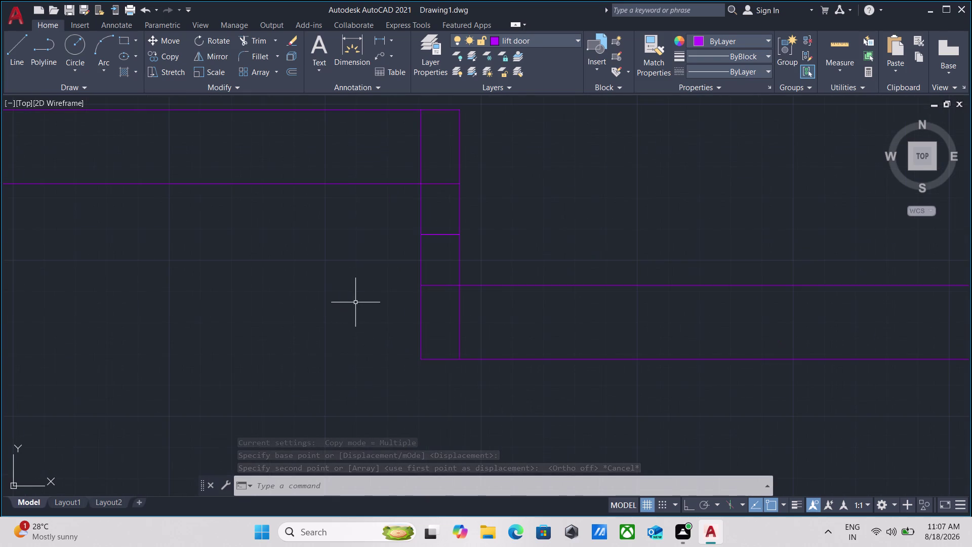
scroll(down, 3)
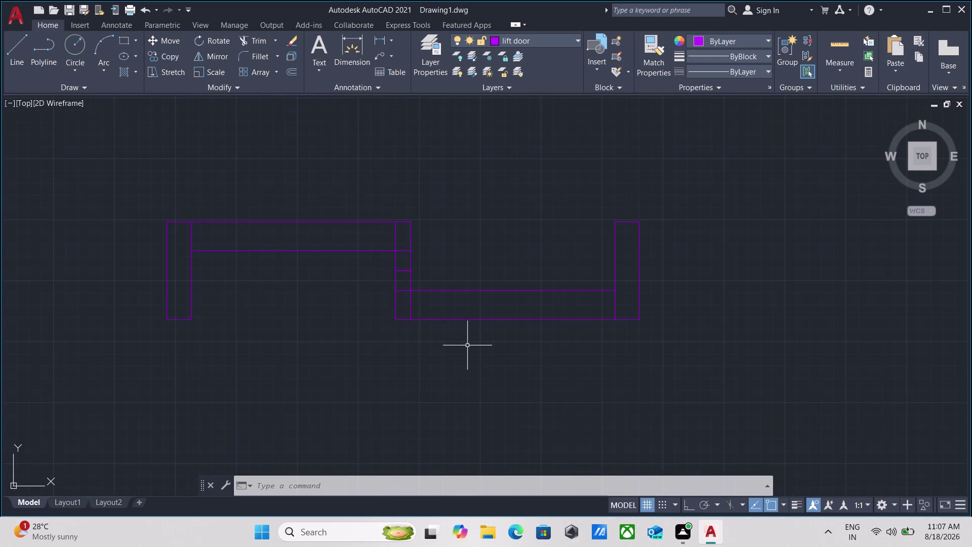
middle_drag(468, 345, 451, 363)
scroll(down, 3)
middle_drag(443, 363, 445, 370)
scroll(up, 3)
middle_drag(417, 366, 415, 380)
scroll(up, 3)
middle_drag(413, 377, 388, 378)
scroll(down, 3)
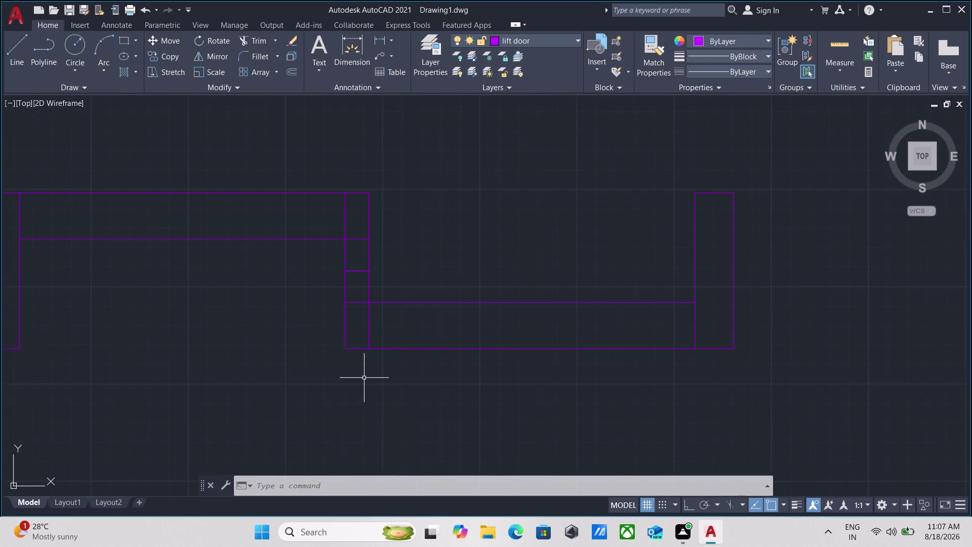
Begin a trial linear dimension along the door's bottom edge, then cancel it.
text(d)
text(li)
key(Return)
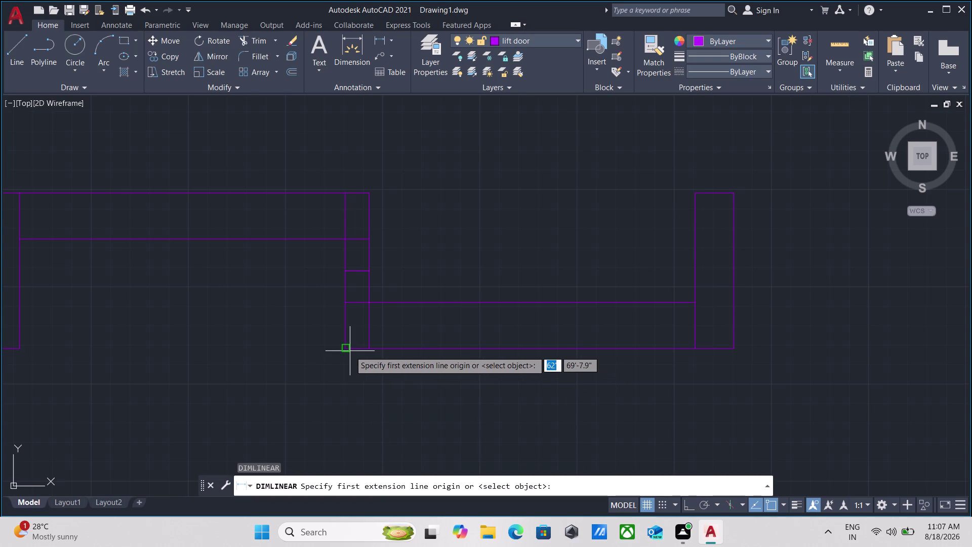
click(346, 351)
middle_drag(536, 351, 471, 350)
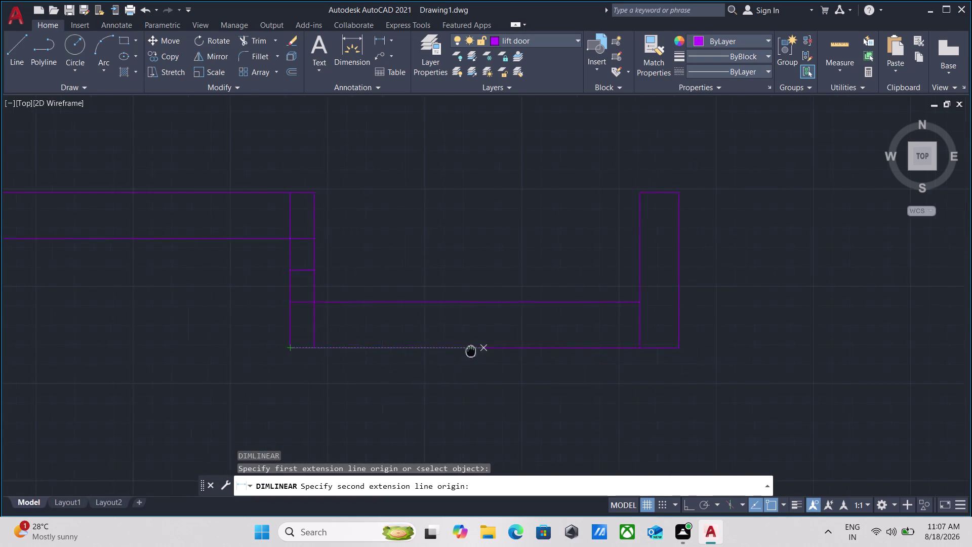
middle_drag(471, 350, 364, 351)
scroll(down, 3)
click(501, 350)
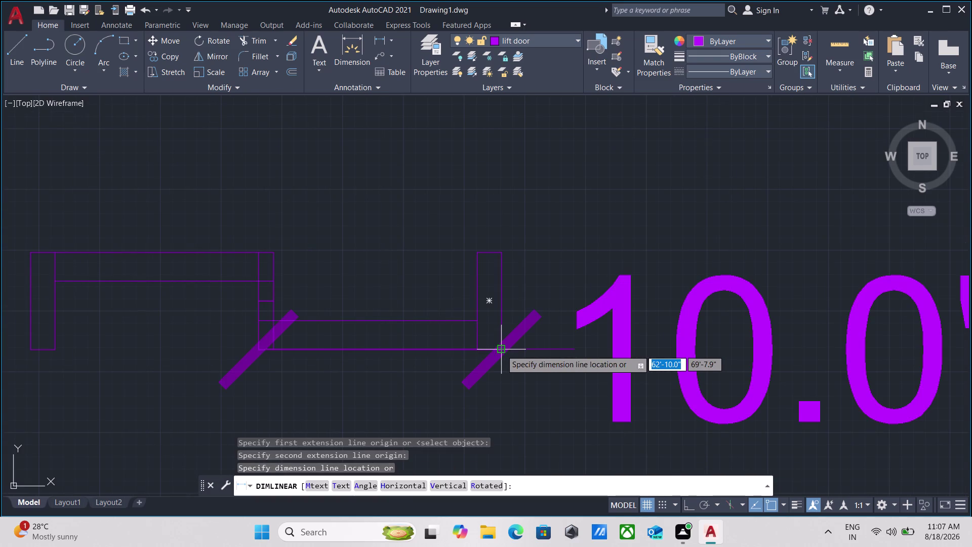
scroll(down, 3)
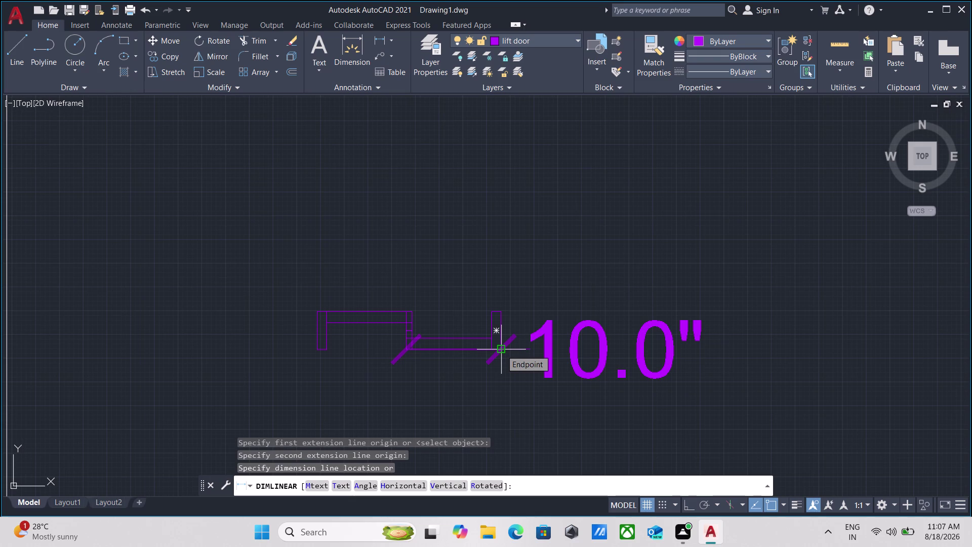
scroll(up, 3)
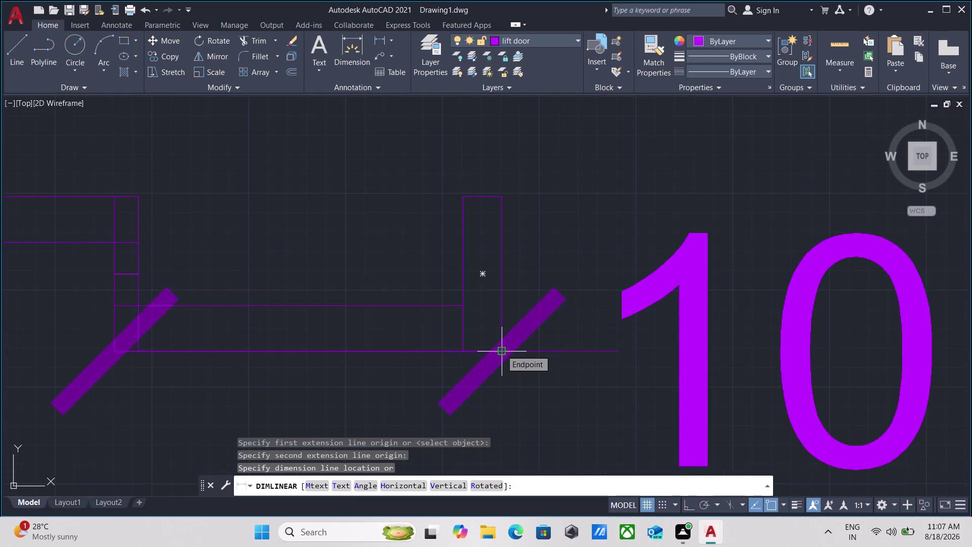
key(Escape)
middle_drag(189, 281, 344, 314)
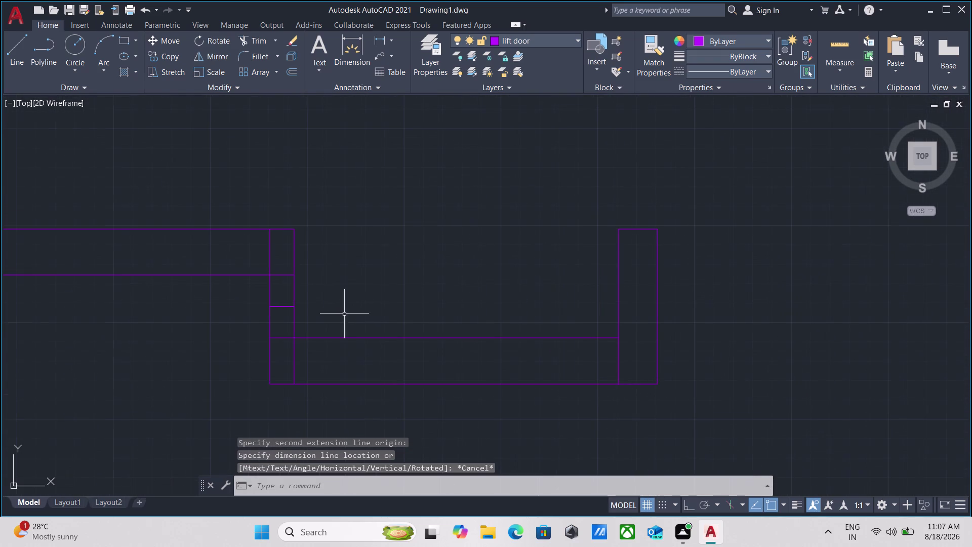
click(327, 314)
Move the U-shaped right part against the left frame.
click(217, 315)
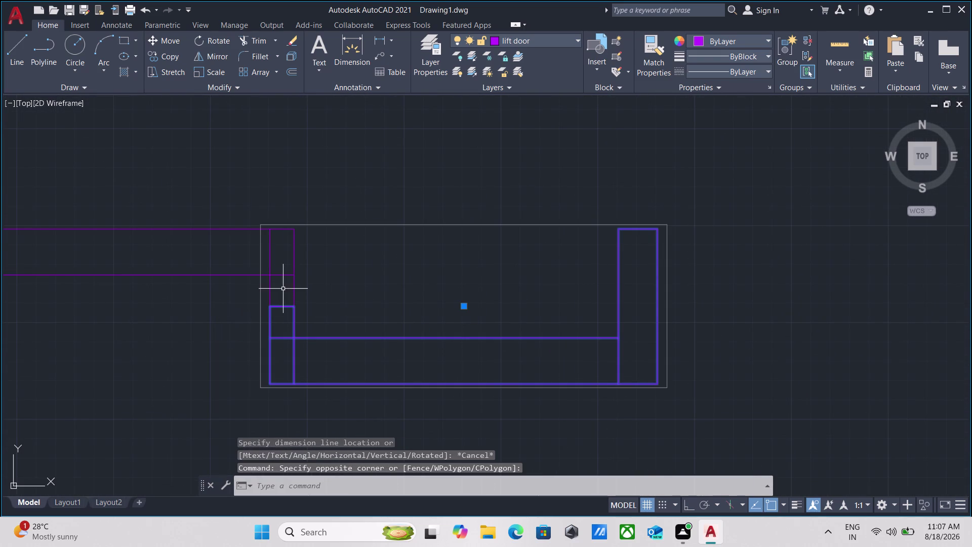
scroll(down, 3)
middle_click(288, 286)
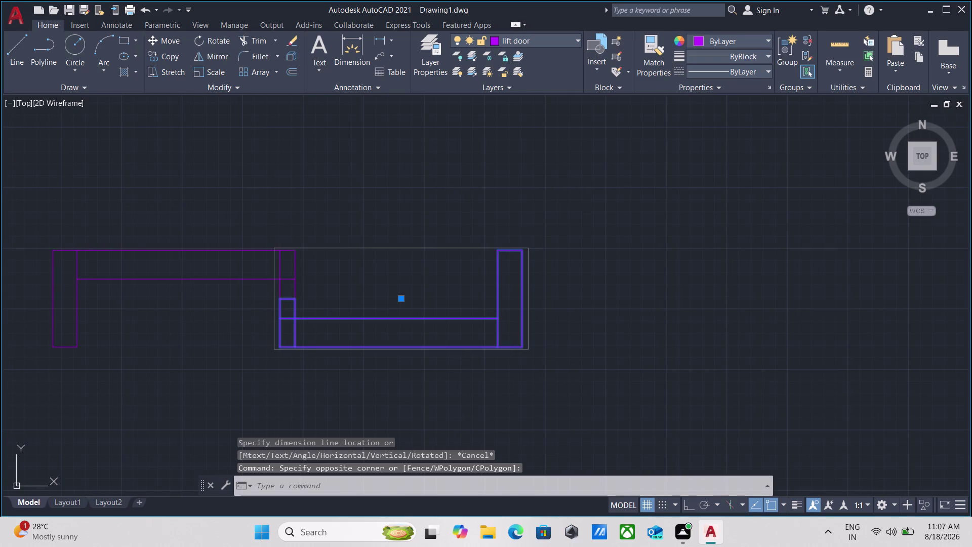
key(m)
key(Return)
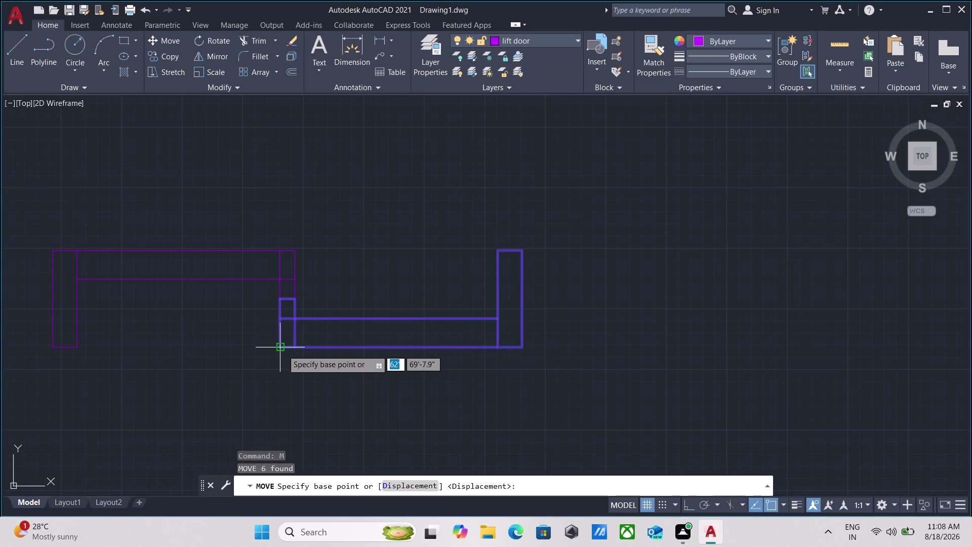
click(283, 349)
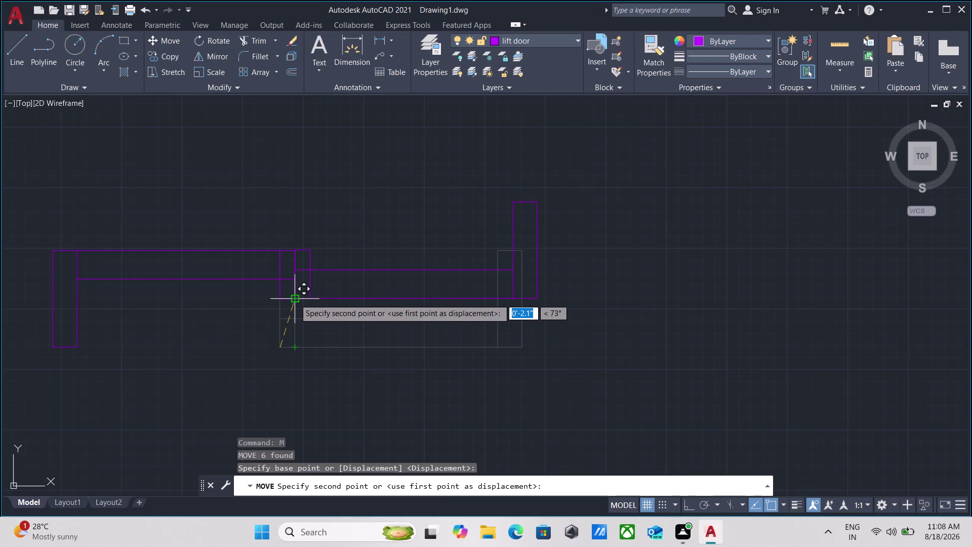
click(295, 296)
Move the left piece so it snaps onto the U-shaped part's corner.
scroll(down, 3)
middle_click(323, 301)
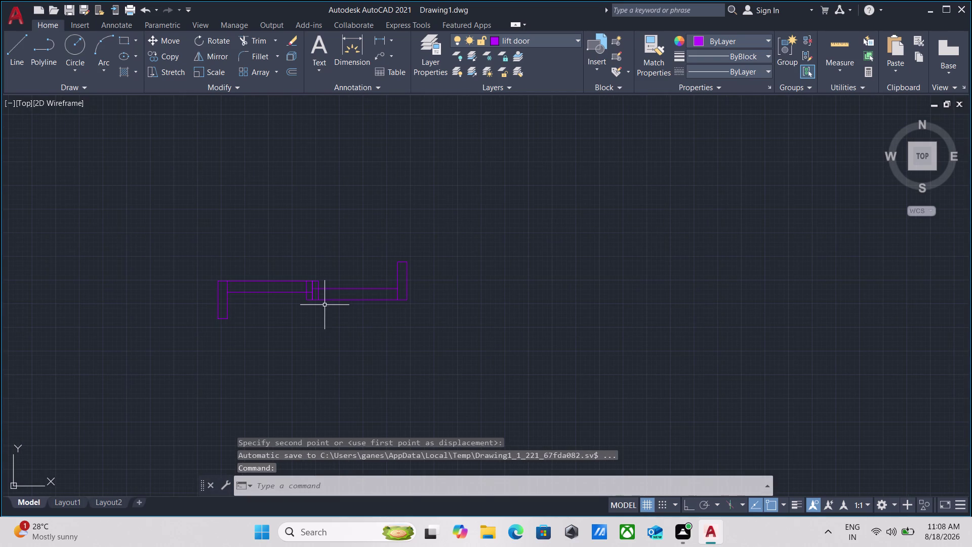
scroll(up, 3)
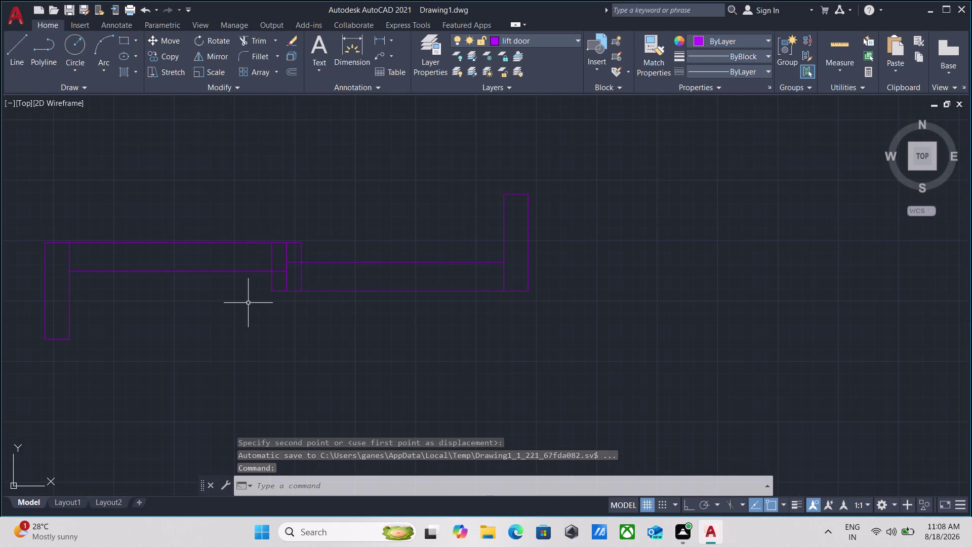
drag(248, 303, 237, 296)
click(155, 217)
right_click(155, 217)
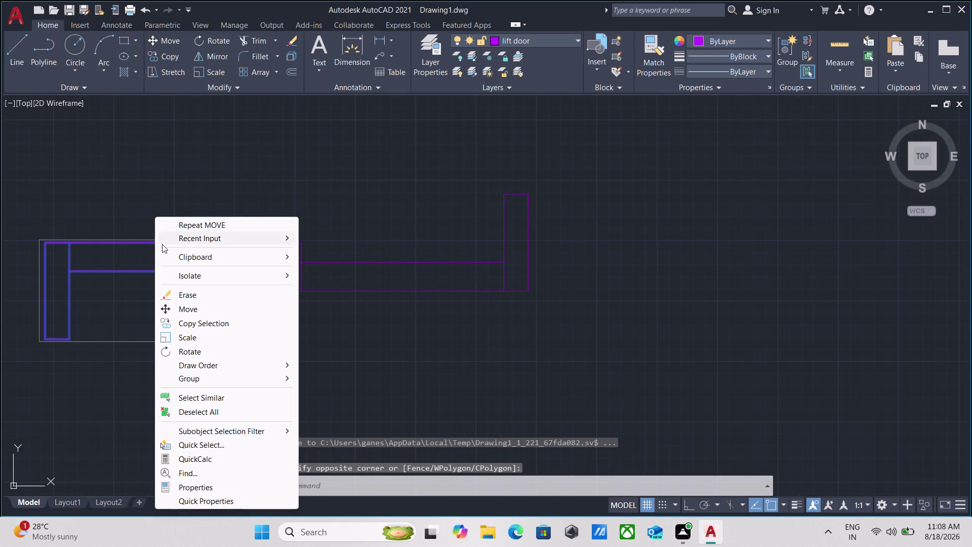
key(Escape)
key(Escape)
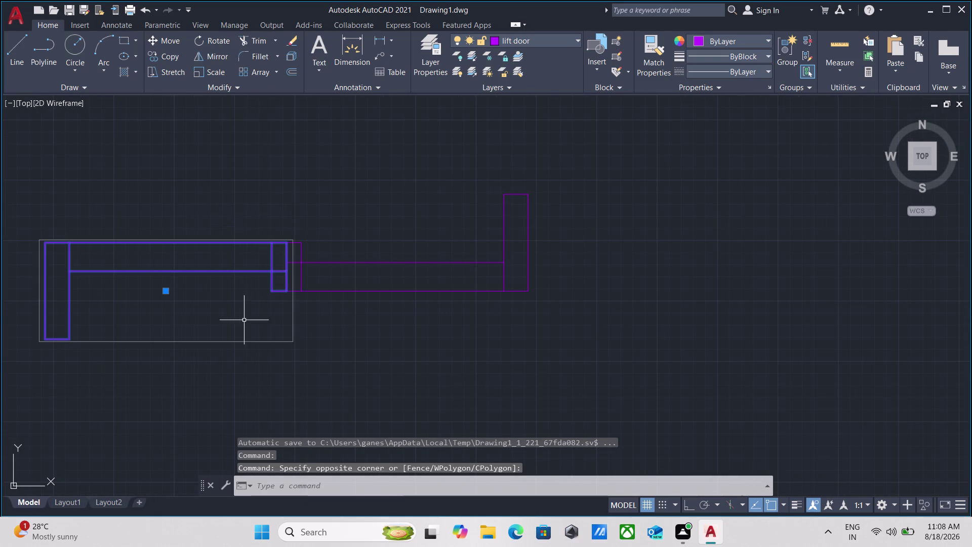
middle_drag(224, 295, 230, 324)
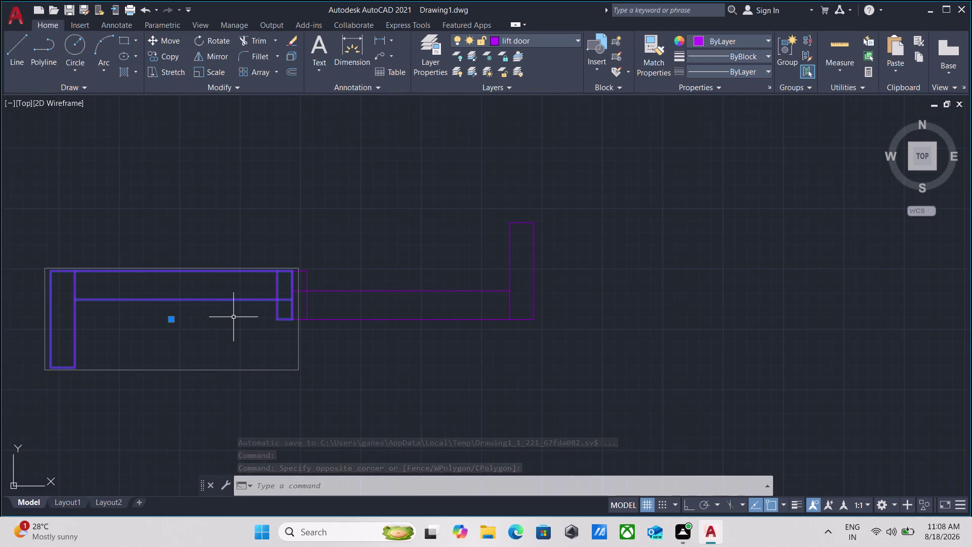
key(m)
key(Return)
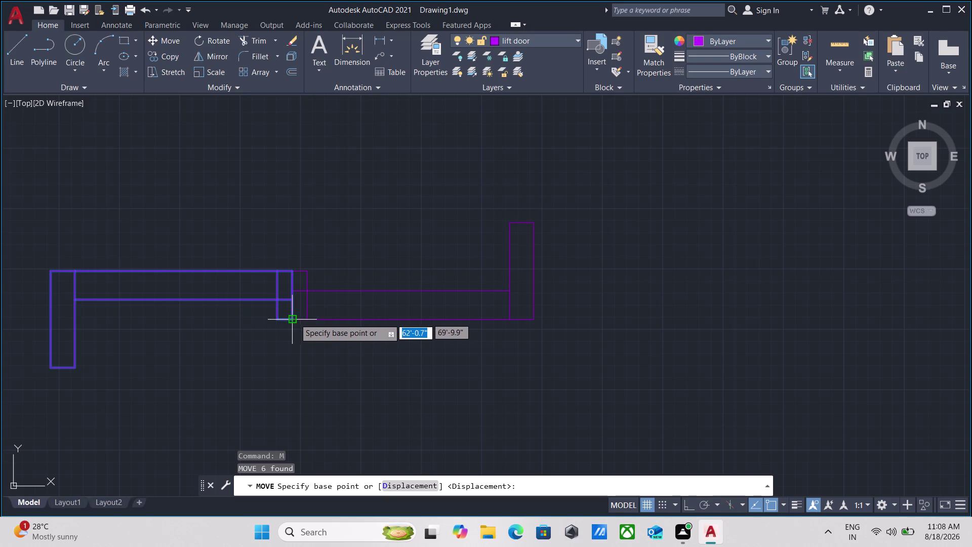
click(292, 319)
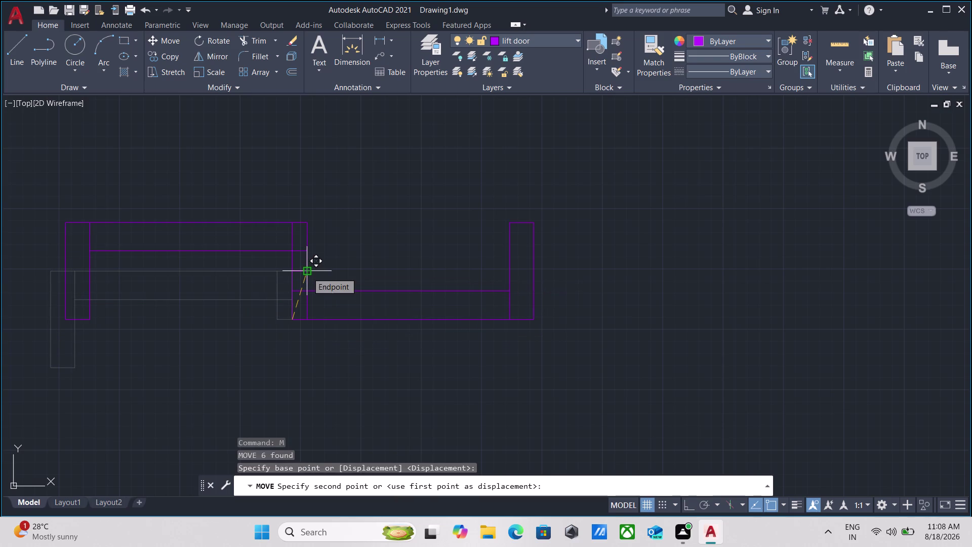
click(307, 273)
Group all twelve lift-door pieces and reselect the whole door.
drag(534, 363, 435, 319)
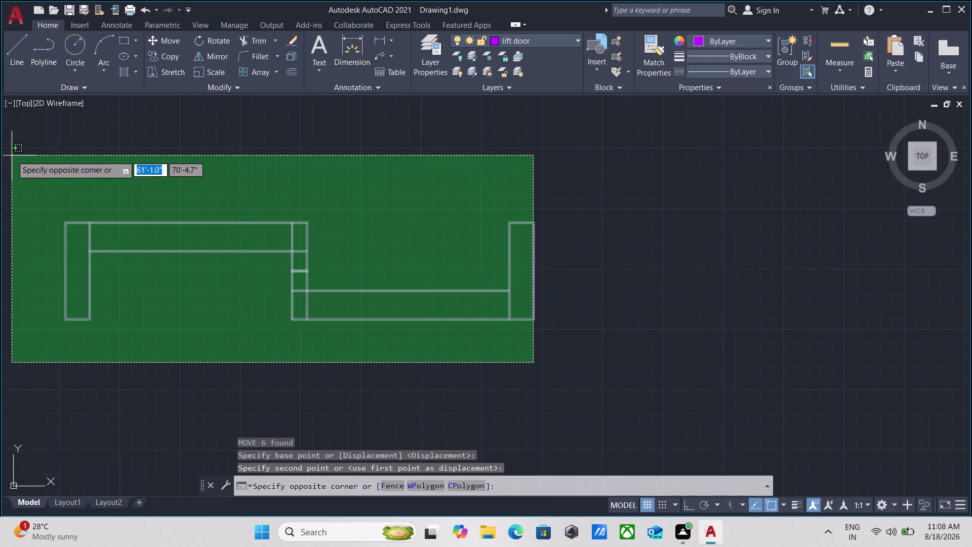
click(12, 155)
middle_drag(111, 198, 142, 245)
key(g)
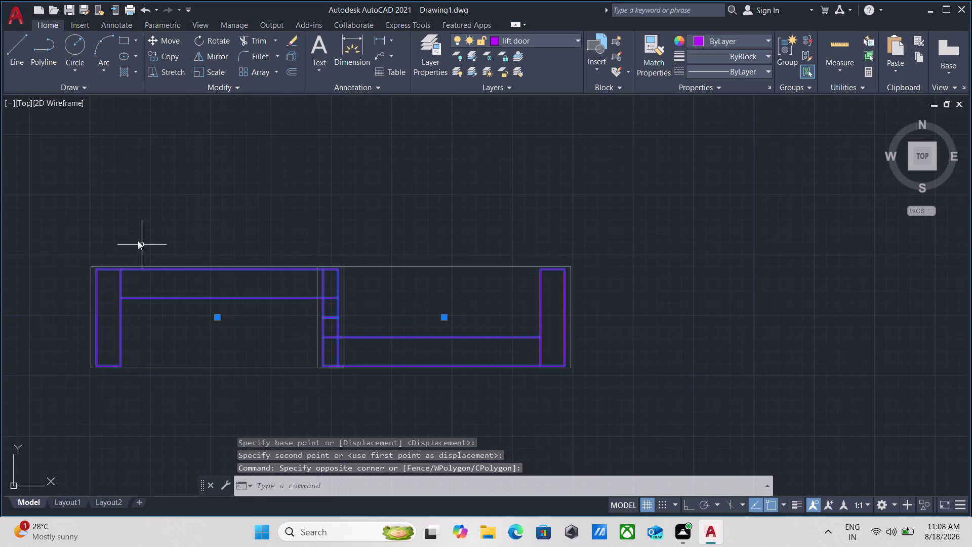
key(Return)
drag(382, 398, 364, 383)
click(276, 303)
Start scaling the grouped lift door from its bottom-left corner with the Reference option.
key(s)
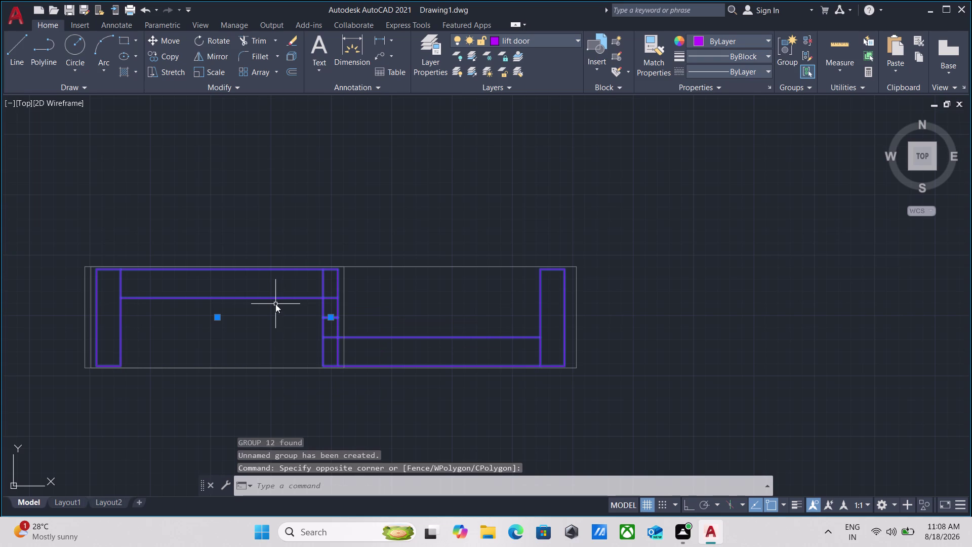
text(cal)
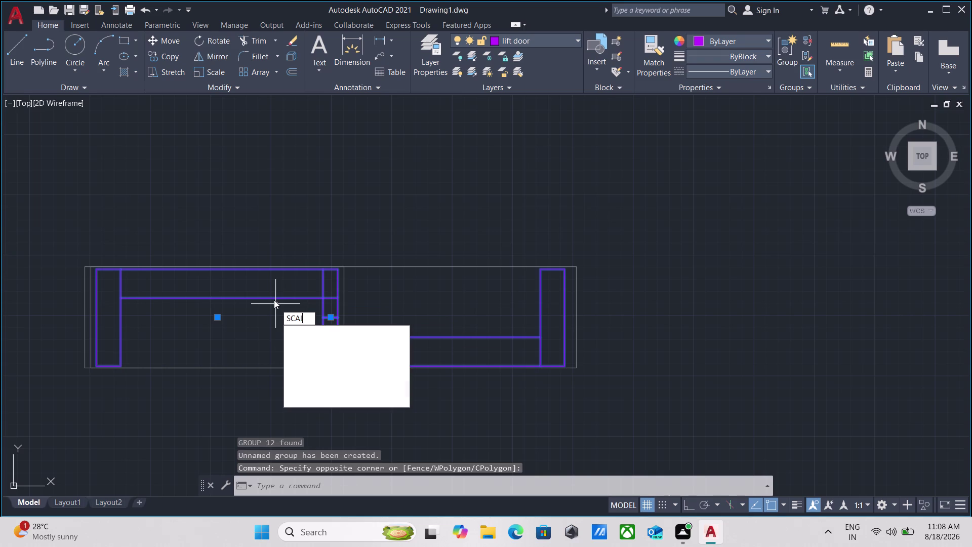
key(e)
key(Return)
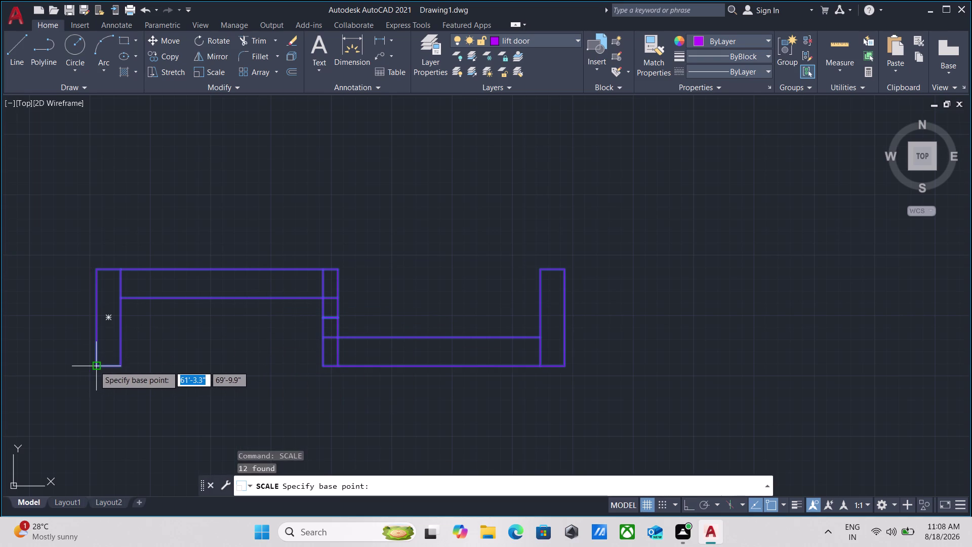
click(94, 366)
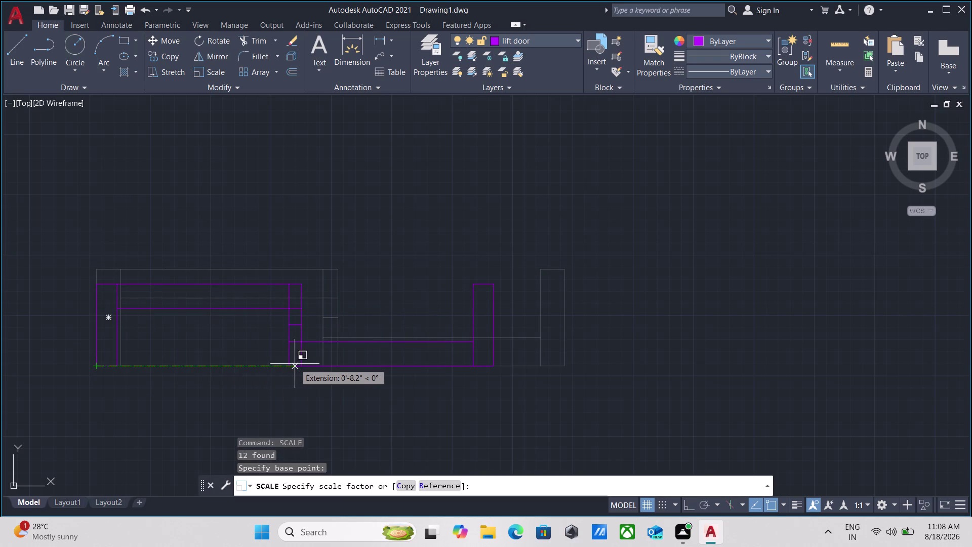
key(F8)
scroll(down, 3)
middle_drag(335, 349, 252, 337)
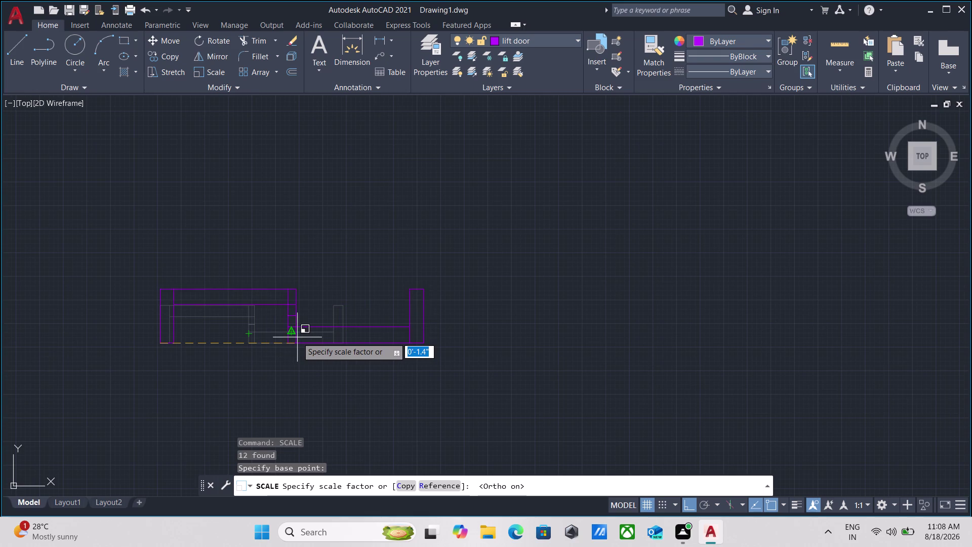
key(r)
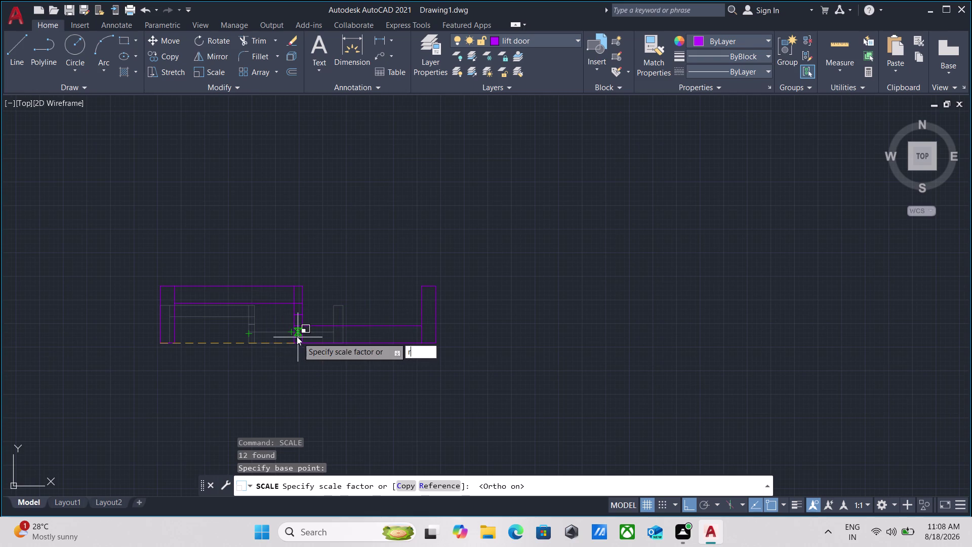
key(Return)
Take the door's two bottom corners as the reference length and set the new length to 2'.
scroll(up, 3)
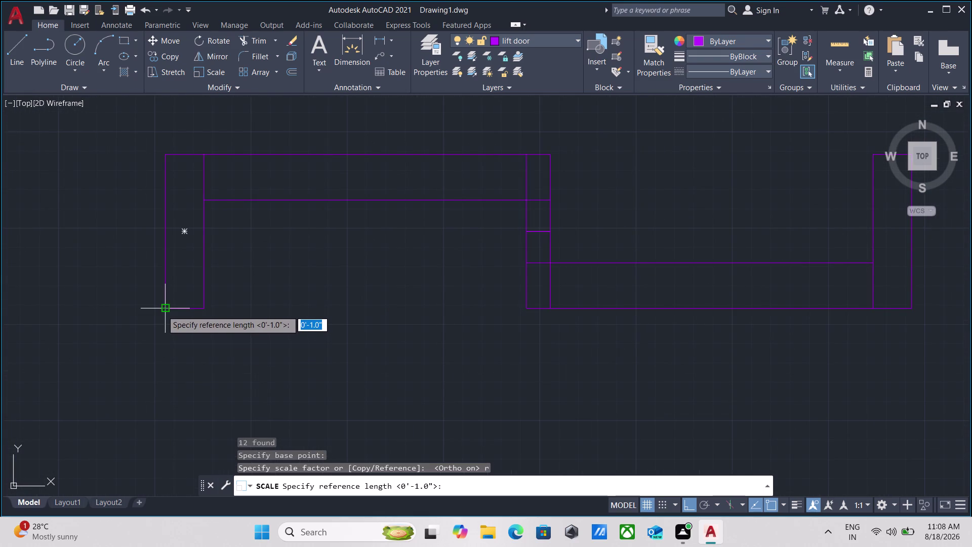
click(162, 310)
middle_drag(419, 328, 235, 372)
scroll(down, 3)
middle_drag(569, 361, 447, 351)
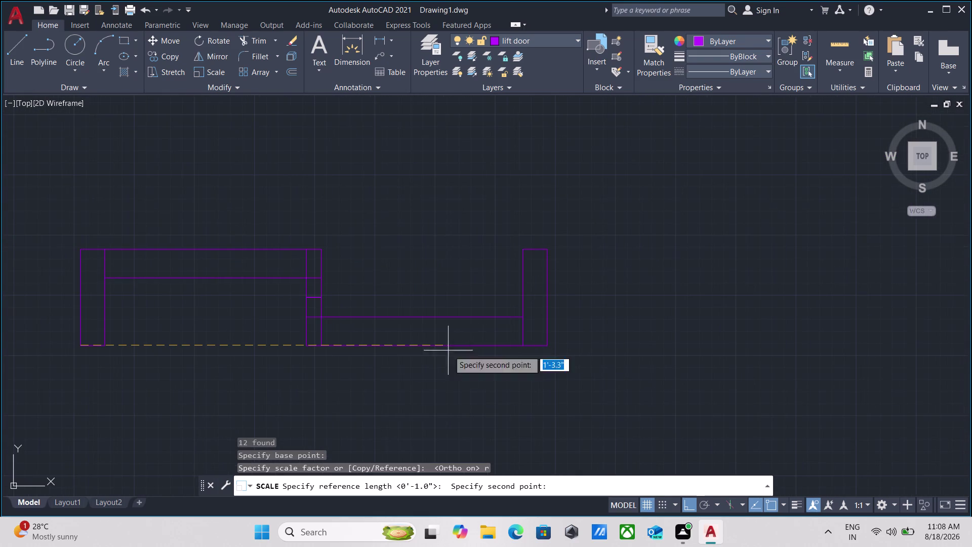
click(548, 344)
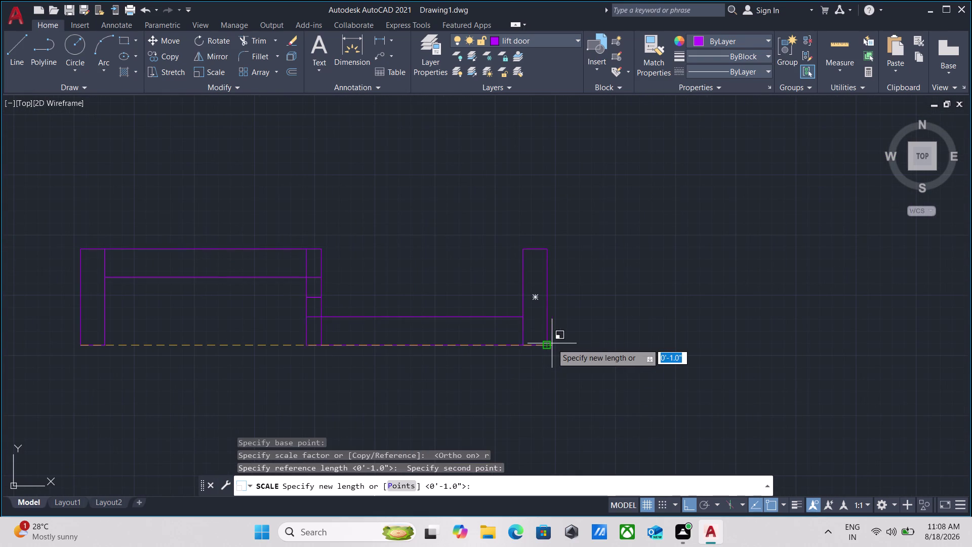
scroll(down, 3)
middle_drag(552, 343, 425, 354)
key(2)
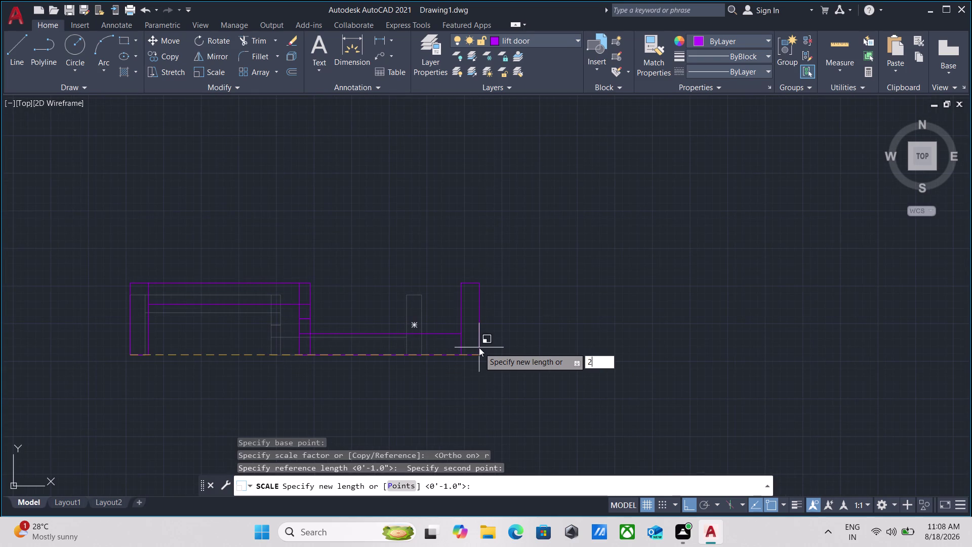
key(apostrophe)
key(Return)
Window-select the resized door to check it, then clear the selection.
scroll(down, 3)
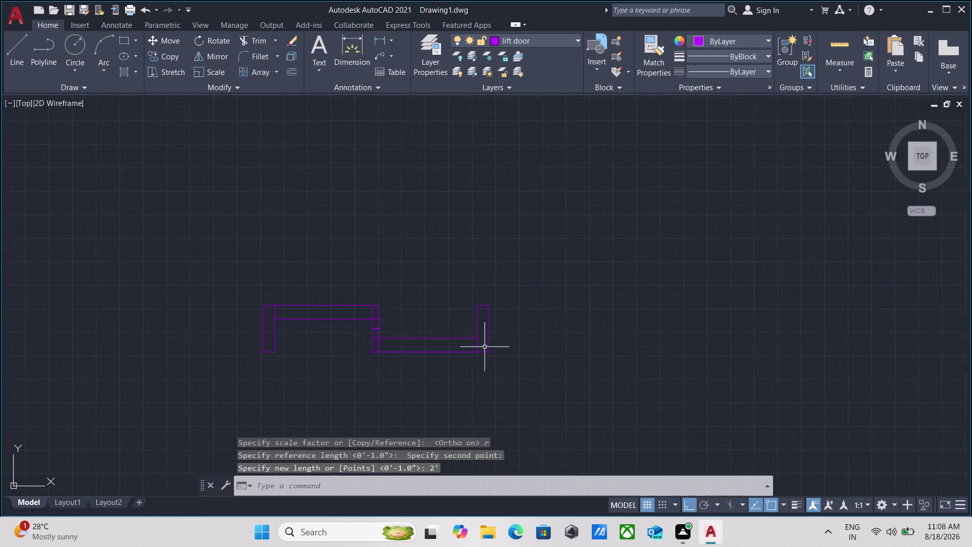
scroll(down, 3)
scroll(up, 3)
drag(482, 368, 456, 344)
click(386, 287)
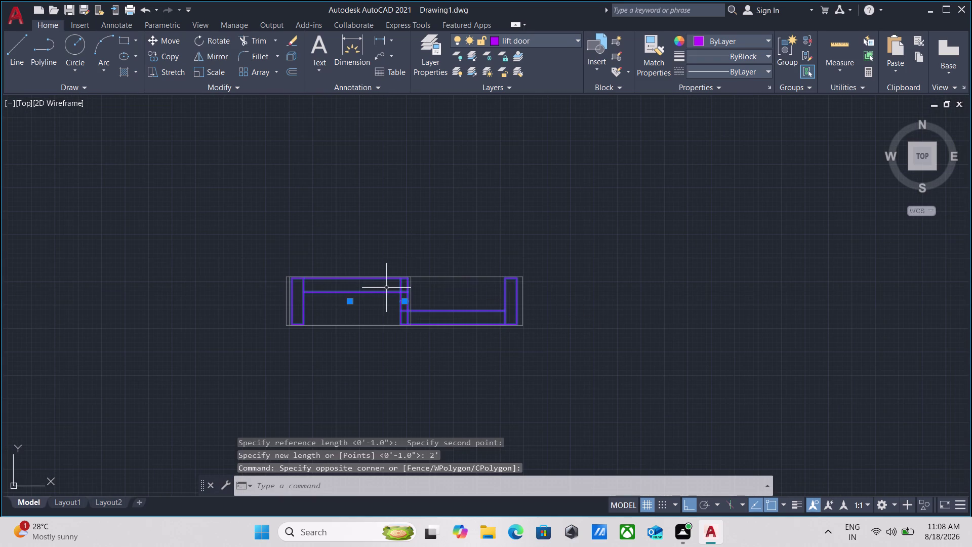
scroll(up, 3)
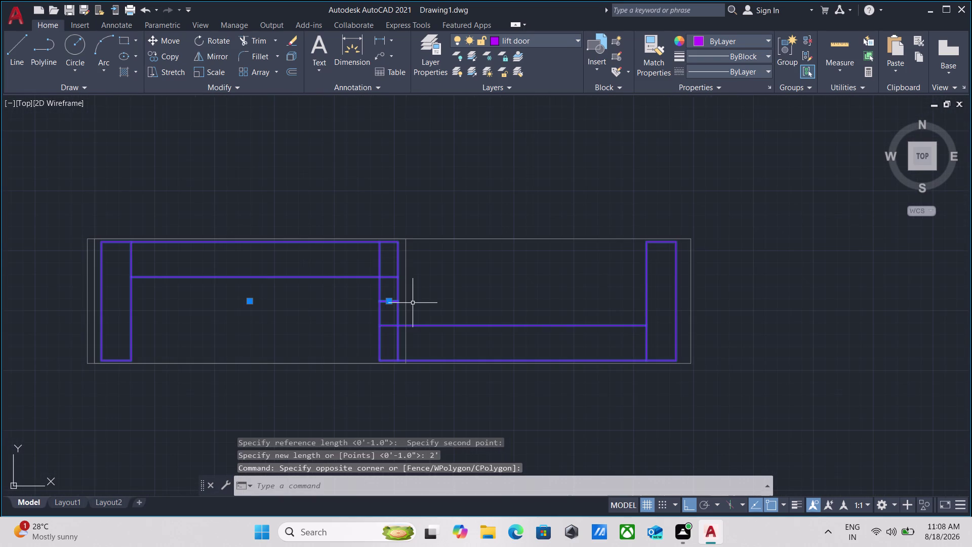
scroll(down, 3)
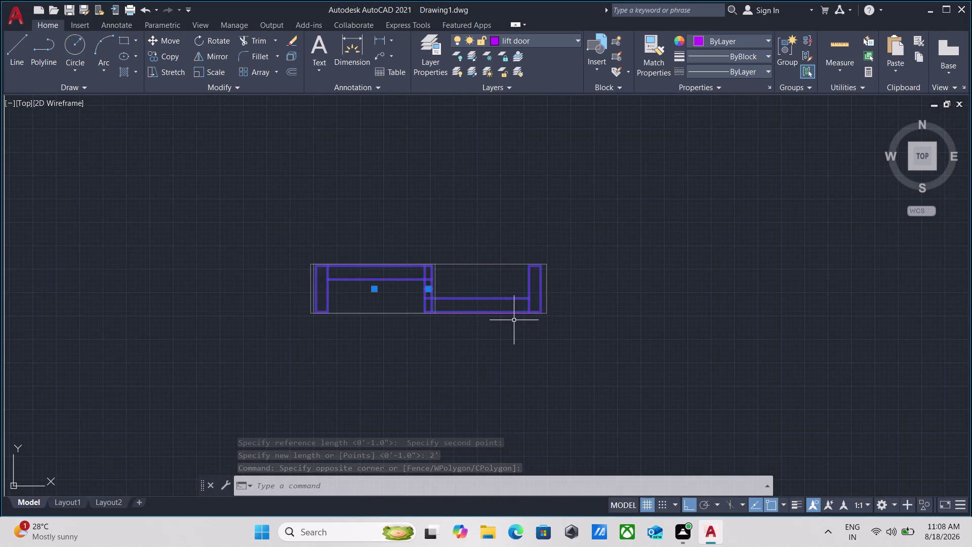
key(Escape)
scroll(up, 3)
scroll(up, 3)
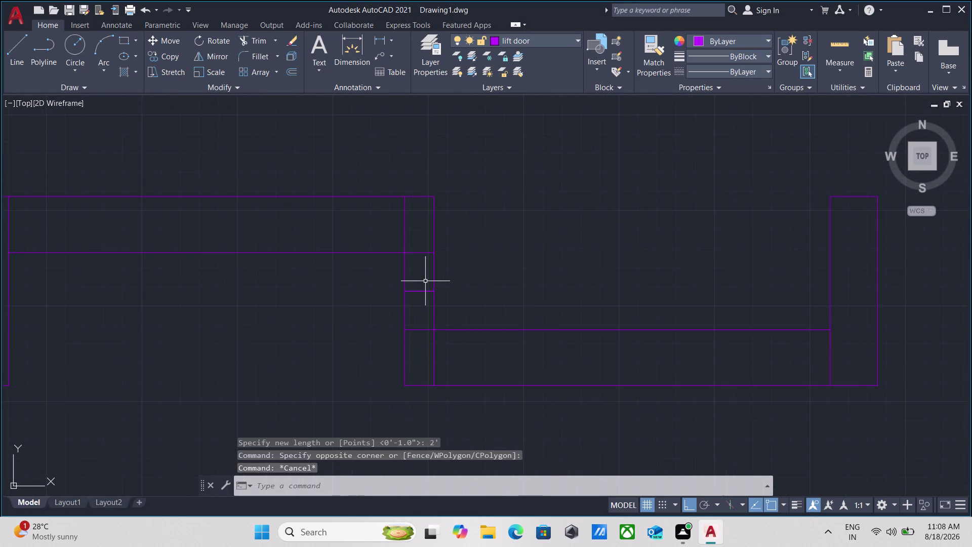
scroll(down, 3)
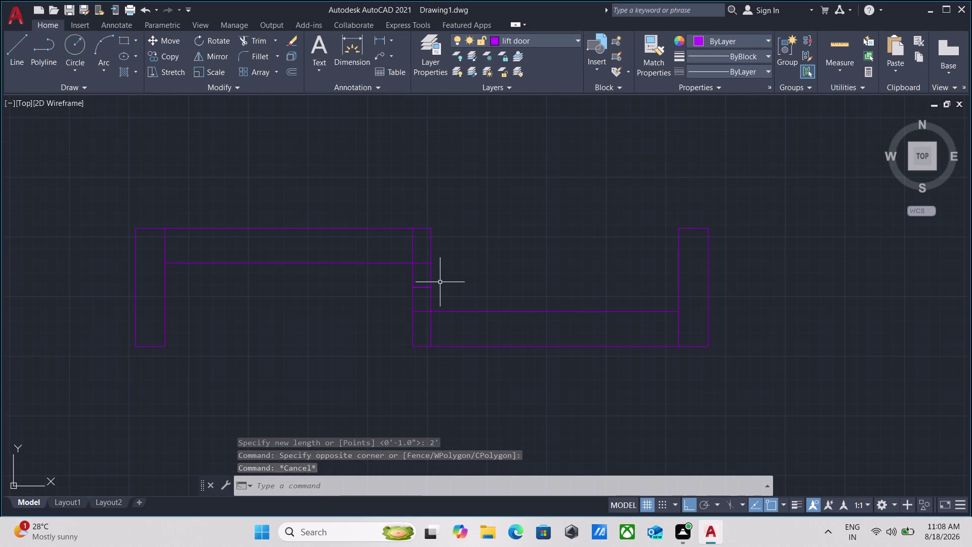
scroll(down, 3)
scroll(up, 3)
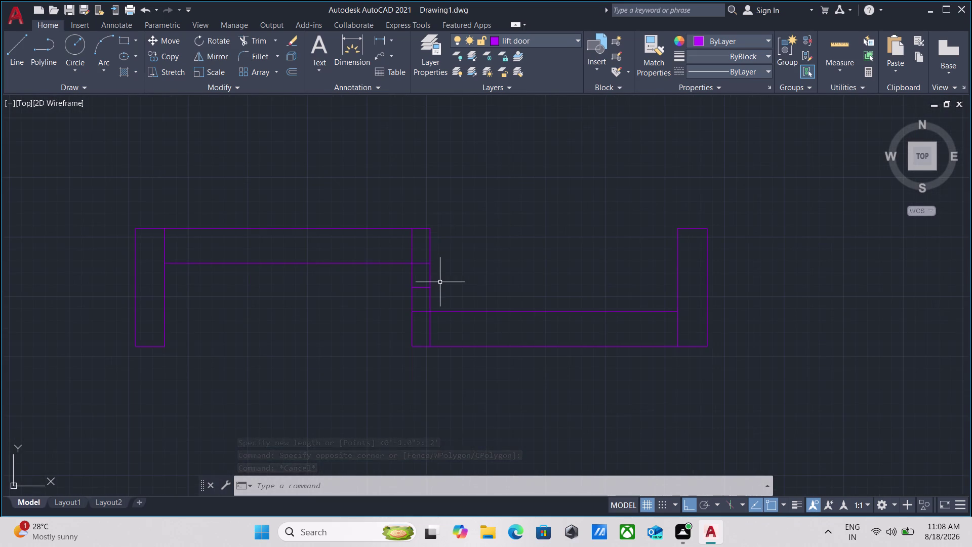
scroll(up, 3)
scroll(down, 3)
middle_drag(418, 281, 400, 288)
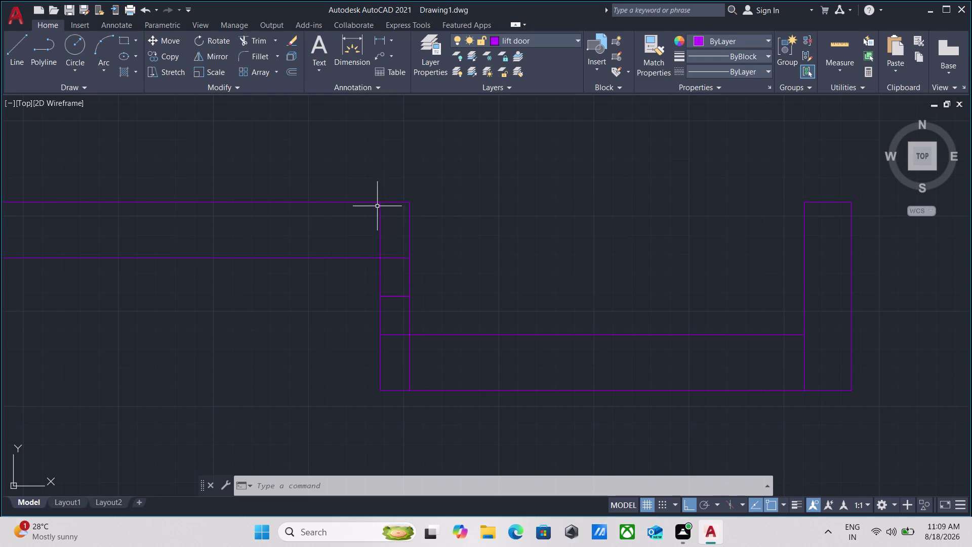
scroll(up, 3)
scroll(down, 3)
middle_drag(416, 279, 411, 287)
key(t)
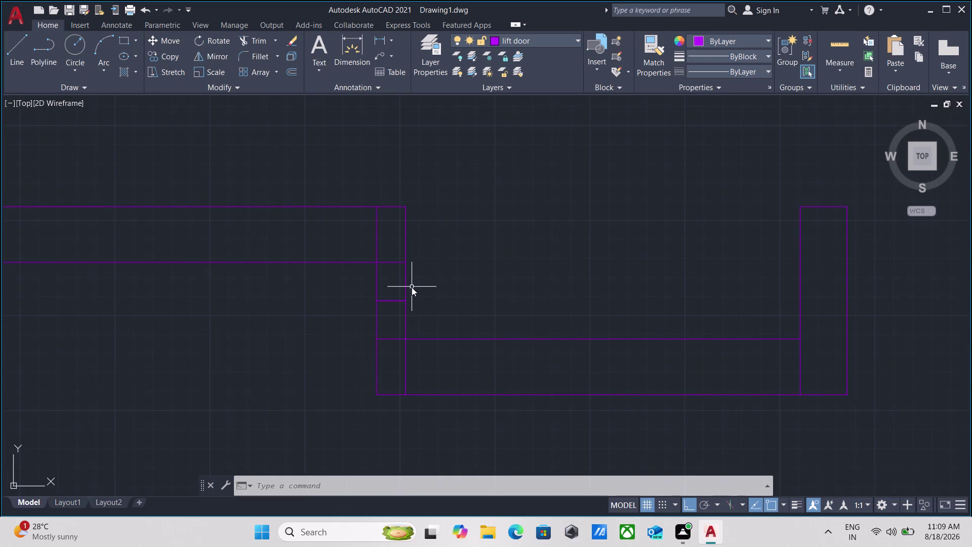
key(r)
key(Return)
click(420, 285)
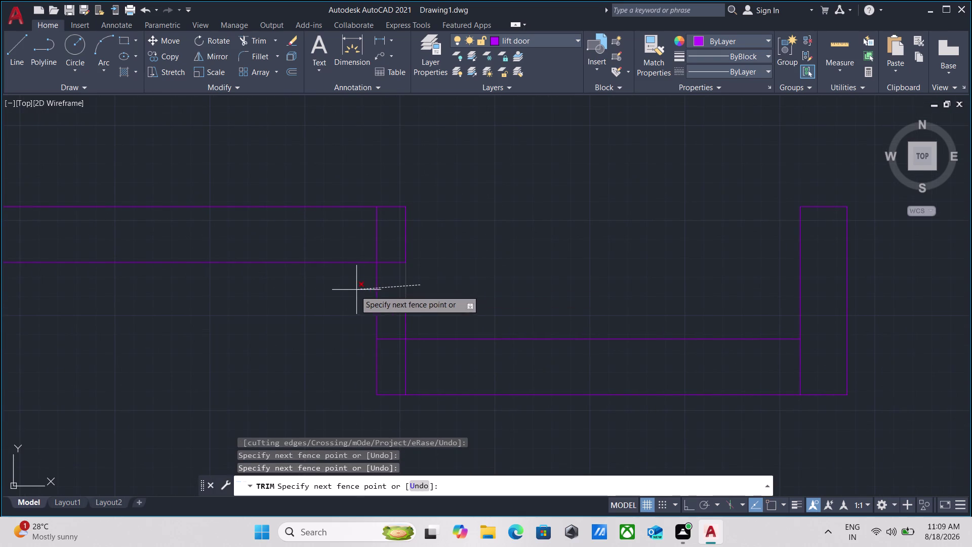
click(332, 288)
click(432, 298)
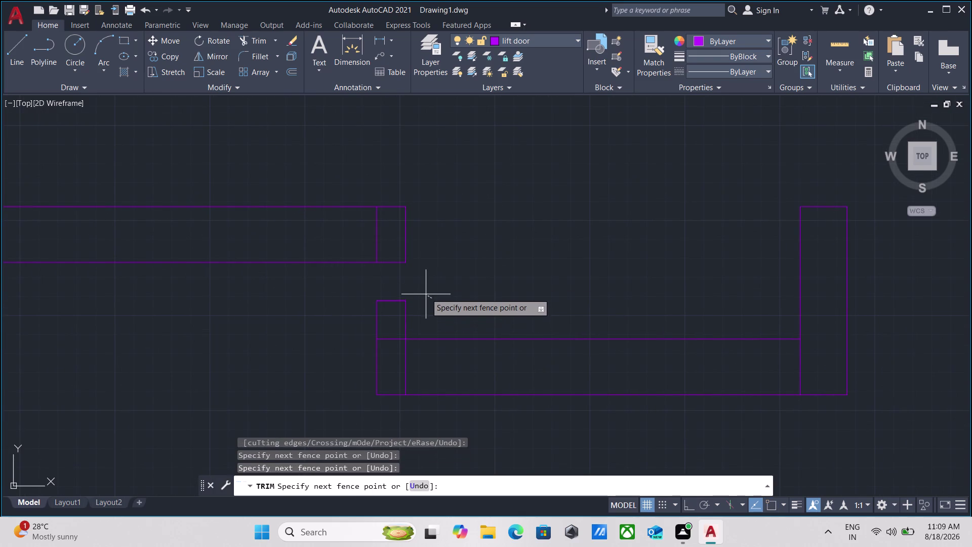
key(Escape)
click(380, 286)
click(348, 248)
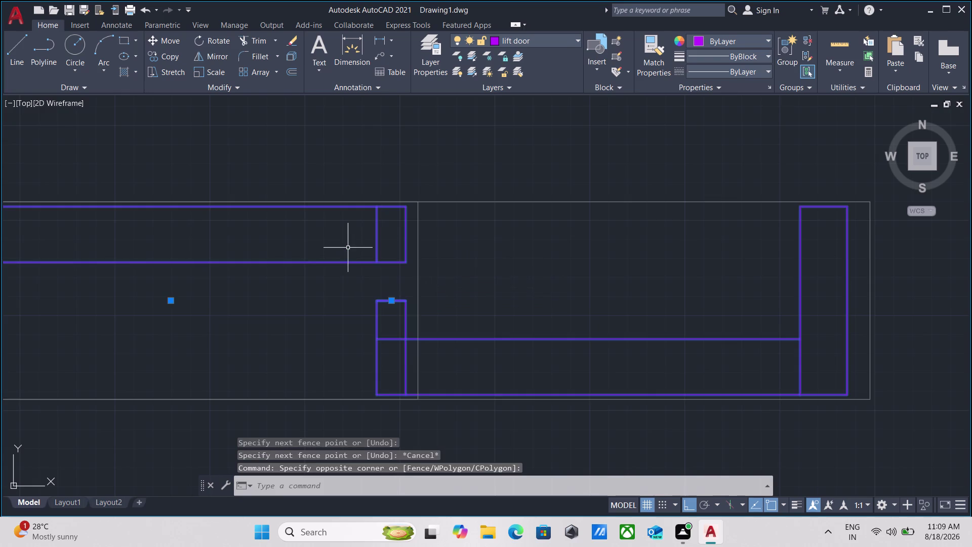
scroll(down, 3)
scroll(up, 3)
key(Escape)
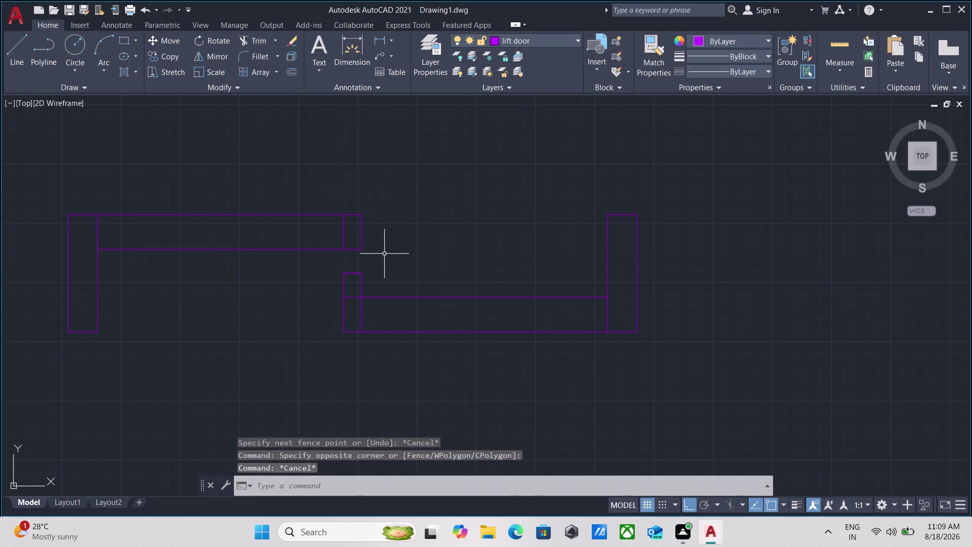
key(ctrl+z)
key(ctrl+z)
scroll(down, 3)
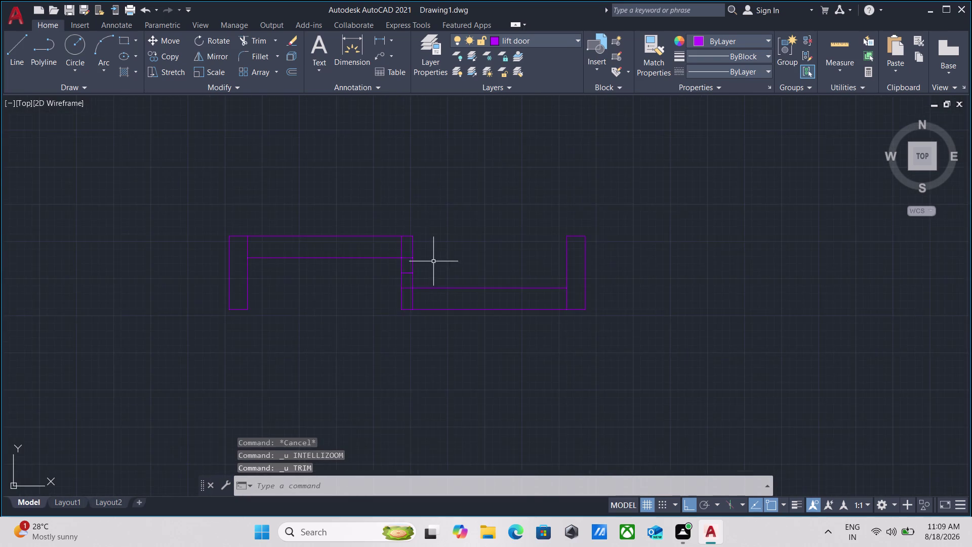
scroll(down, 3)
middle_drag(436, 263, 435, 276)
drag(542, 341, 505, 321)
click(445, 244)
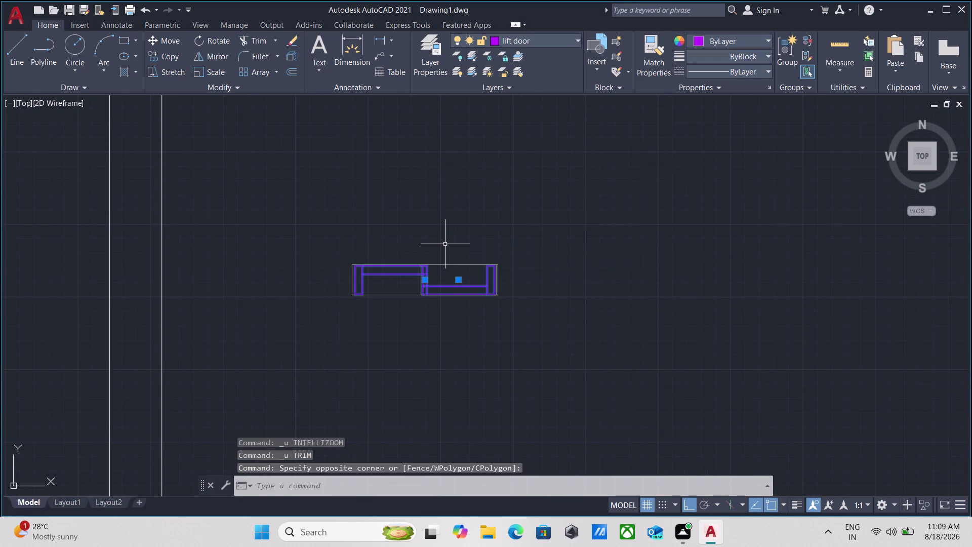
Move the lift door lines by their right end into the opening below the lift shaft, Ortho off.
key(m)
key(Return)
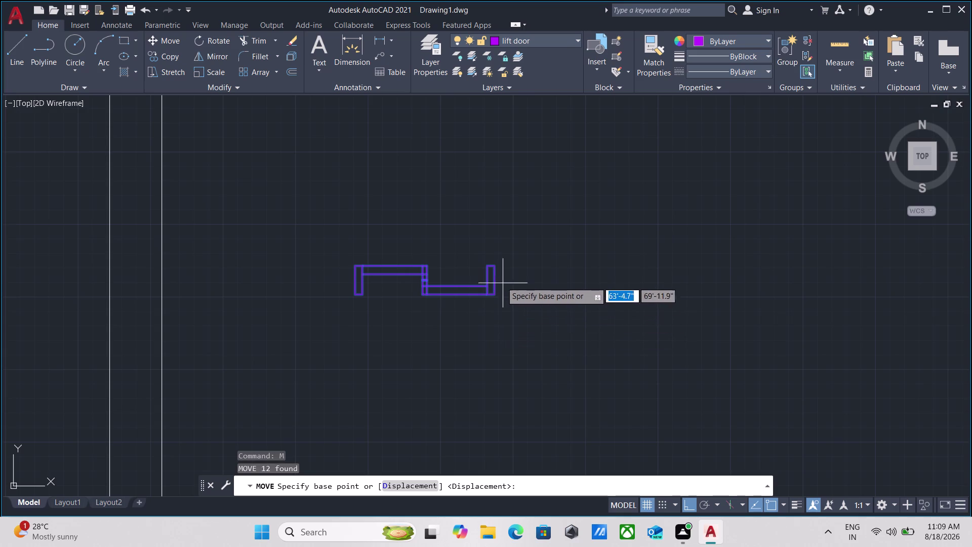
click(496, 280)
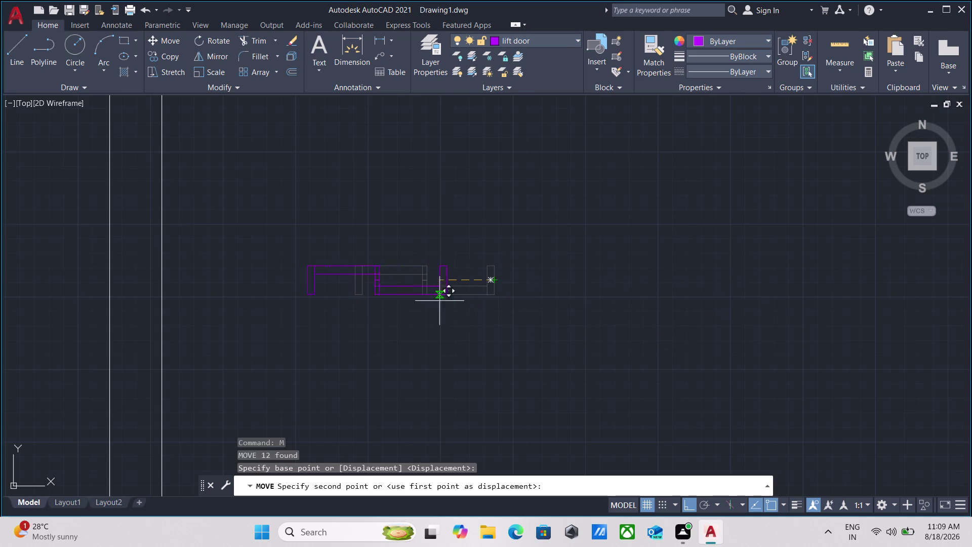
key(F8)
scroll(down, 3)
middle_drag(164, 240, 262, 240)
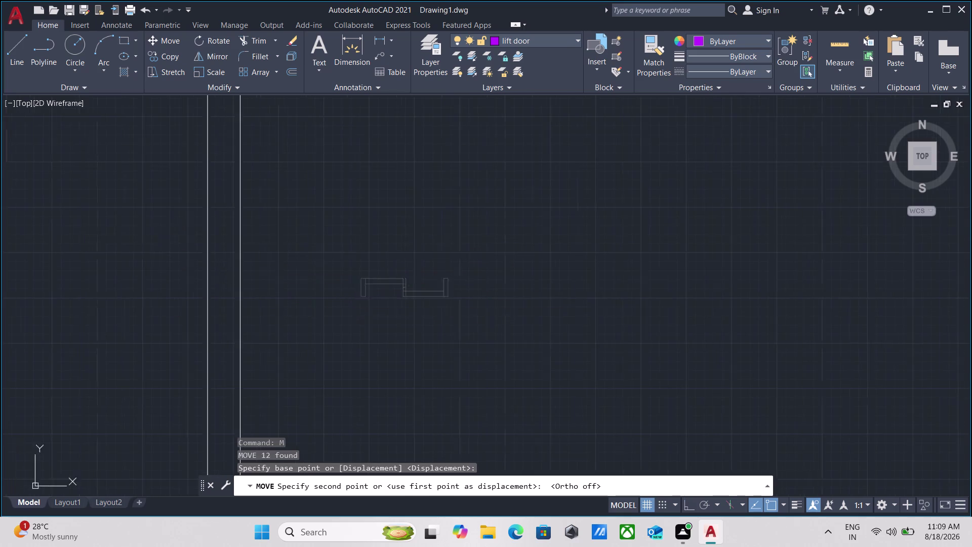
middle_drag(263, 240, 397, 239)
scroll(down, 3)
scroll(up, 3)
scroll(up, 3)
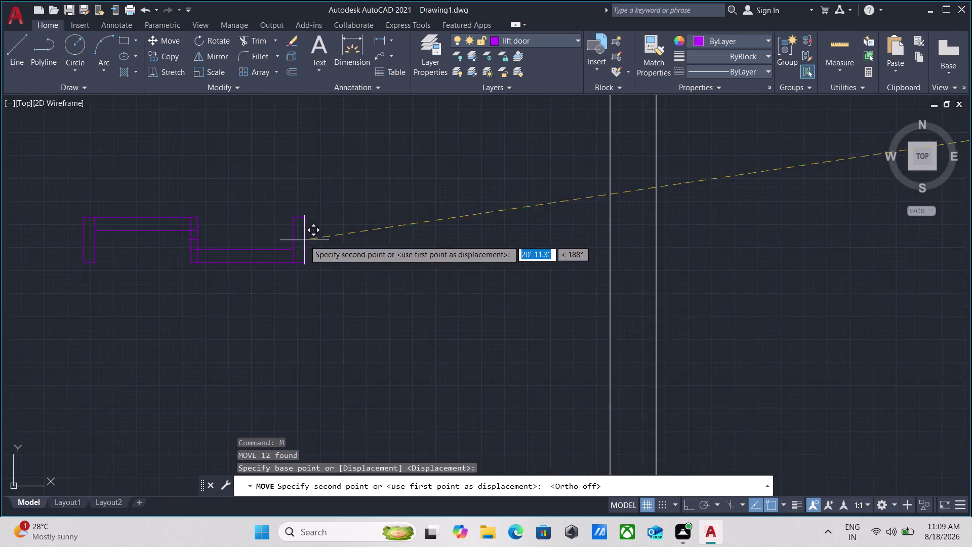
middle_drag(304, 240, 349, 331)
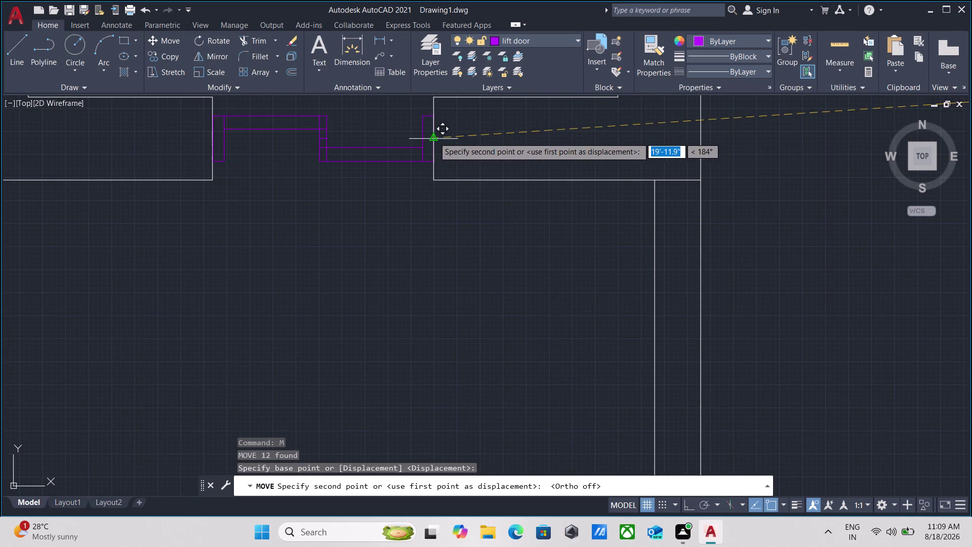
click(434, 138)
Zoom and pan around the plan to inspect the door's fit in the opening.
scroll(down, 3)
middle_drag(459, 145, 460, 207)
scroll(down, 3)
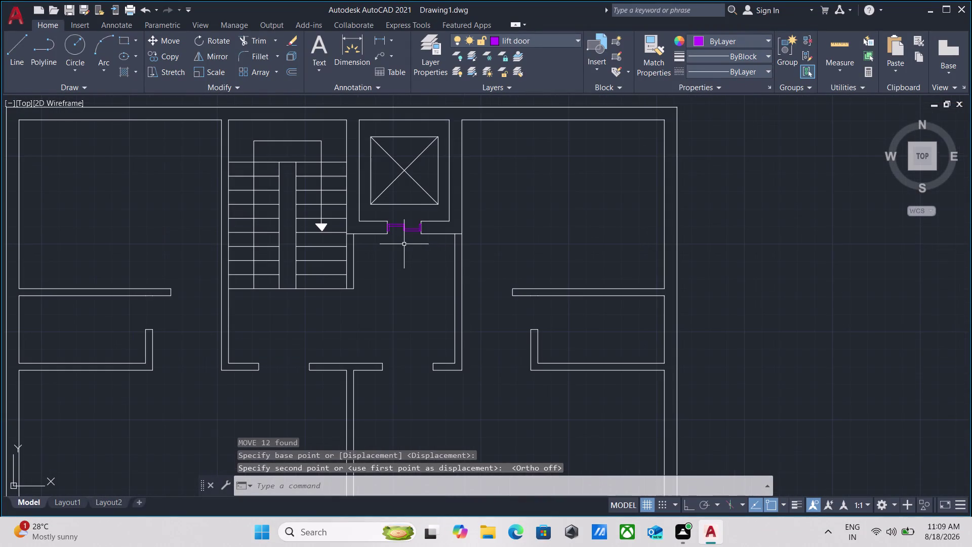
scroll(up, 3)
middle_drag(404, 249, 404, 286)
scroll(up, 3)
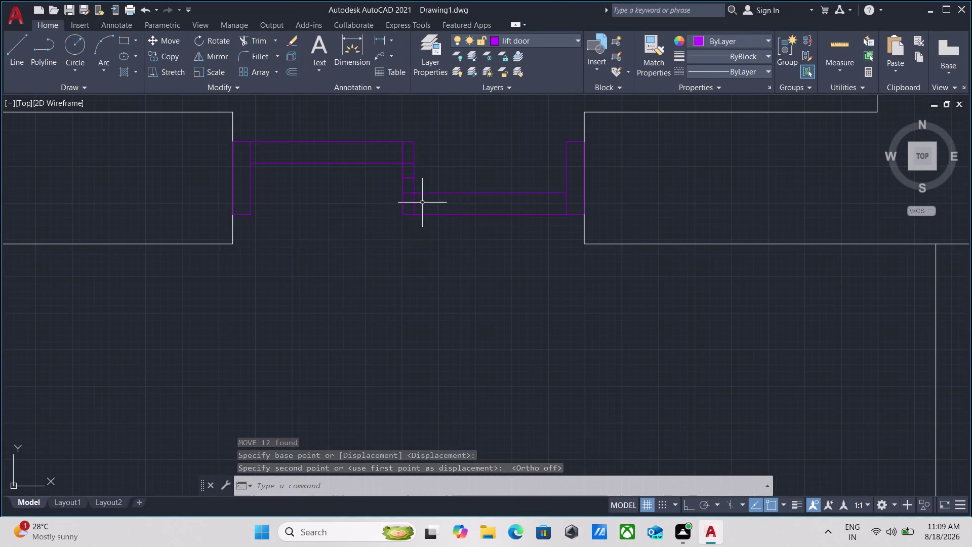
scroll(down, 3)
middle_drag(452, 169, 437, 206)
scroll(down, 3)
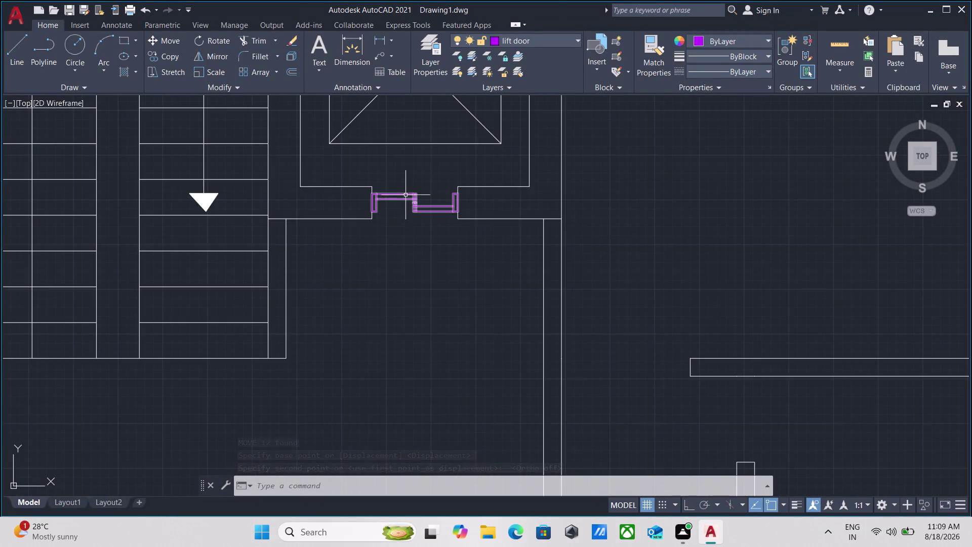
scroll(up, 3)
scroll(up, 3)
scroll(down, 3)
scroll(down, 3)
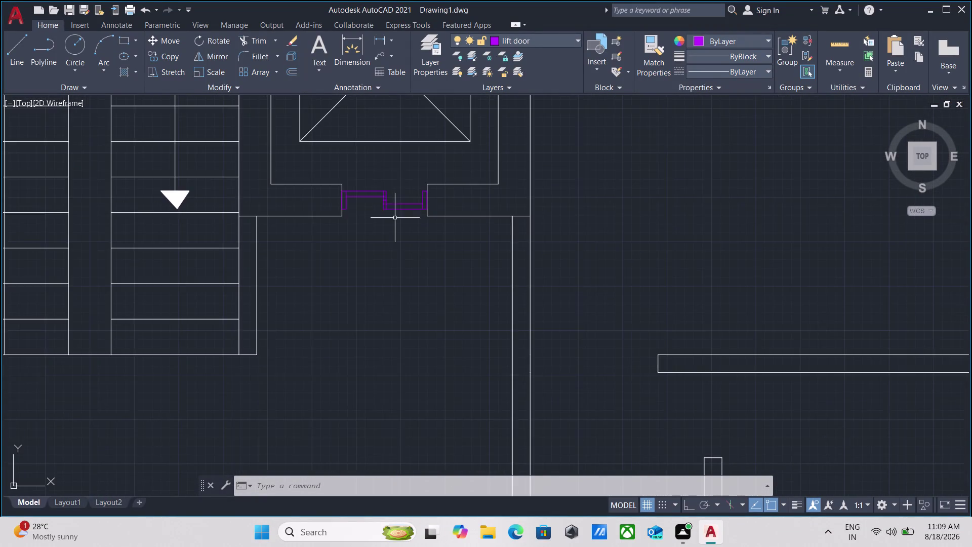
scroll(down, 3)
middle_drag(393, 226, 386, 267)
scroll(down, 3)
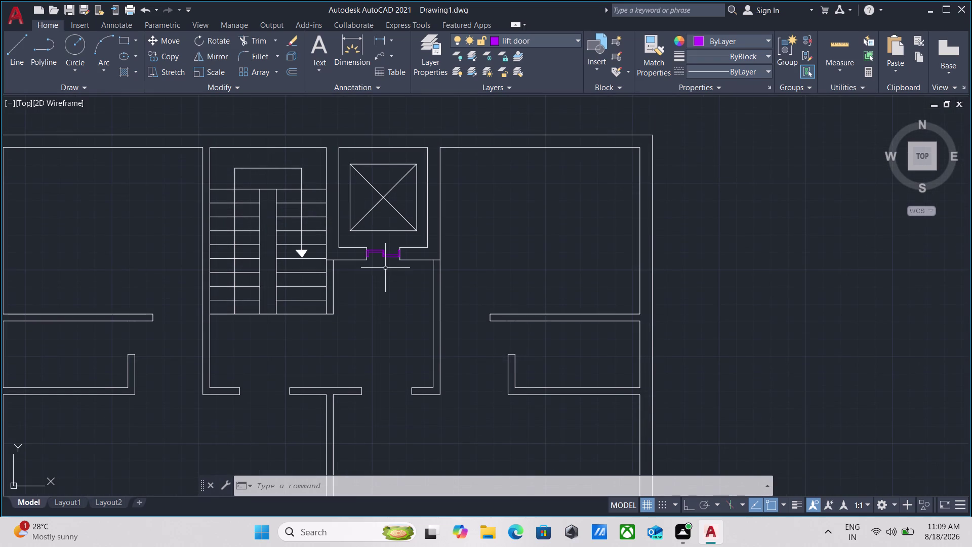
scroll(up, 3)
scroll(down, 3)
scroll(down, 3)
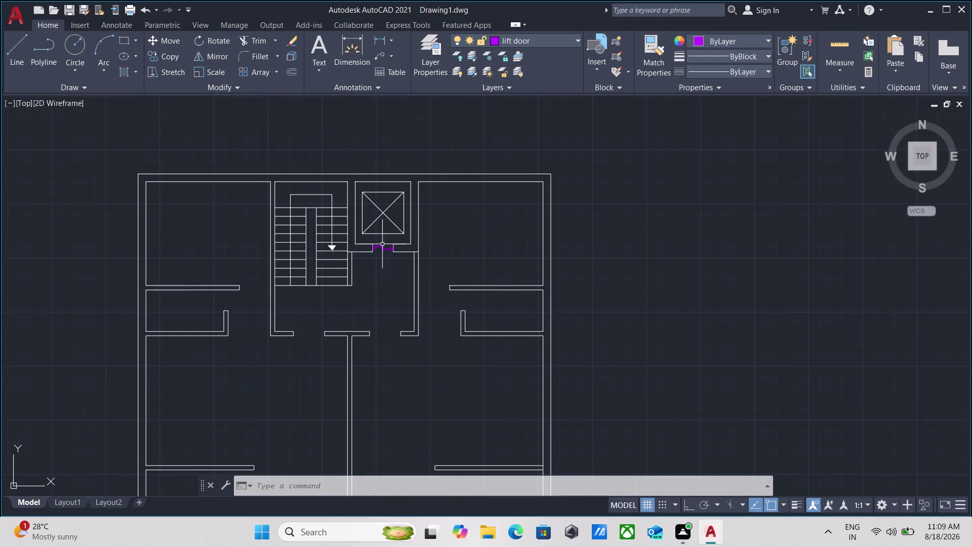
middle_drag(379, 269, 376, 255)
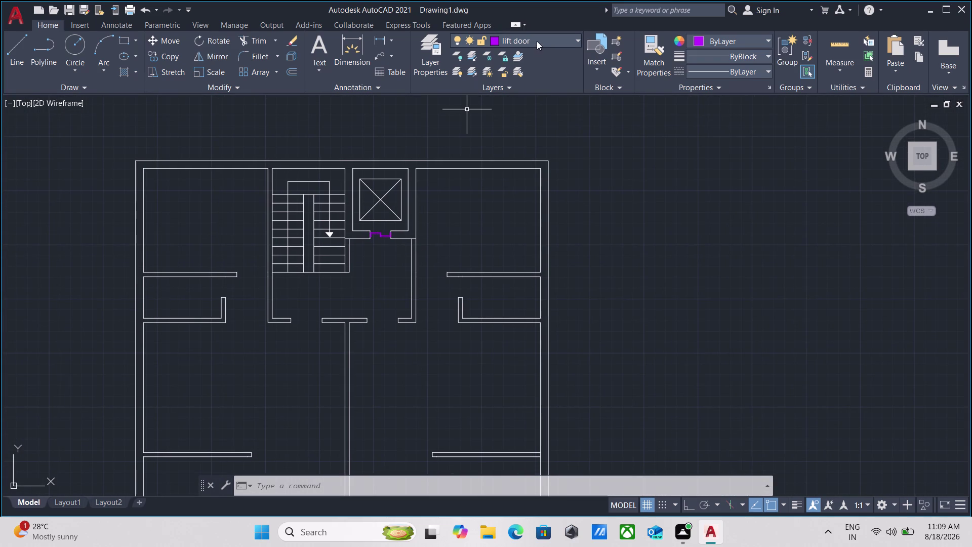
Make doors the current layer and pan to empty space beside the plan.
click(537, 41)
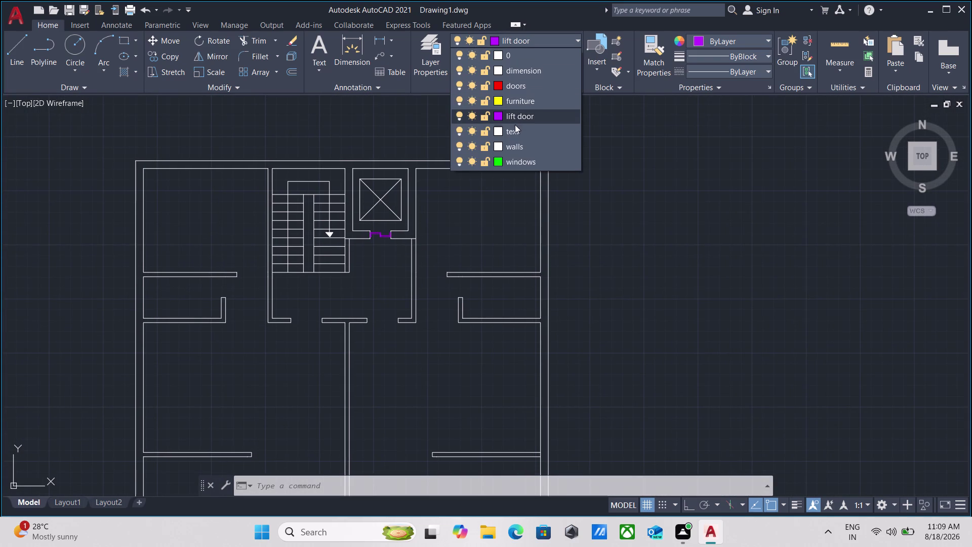
click(528, 81)
scroll(down, 3)
middle_drag(614, 167, 436, 181)
scroll(down, 3)
middle_drag(431, 193, 286, 187)
scroll(up, 3)
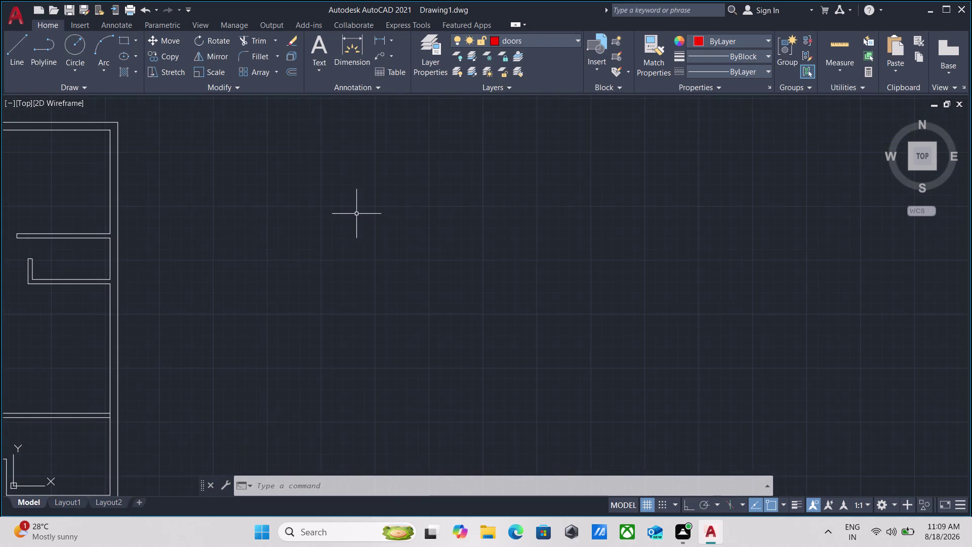
middle_drag(356, 214, 314, 238)
middle_drag(309, 216, 339, 195)
scroll(down, 3)
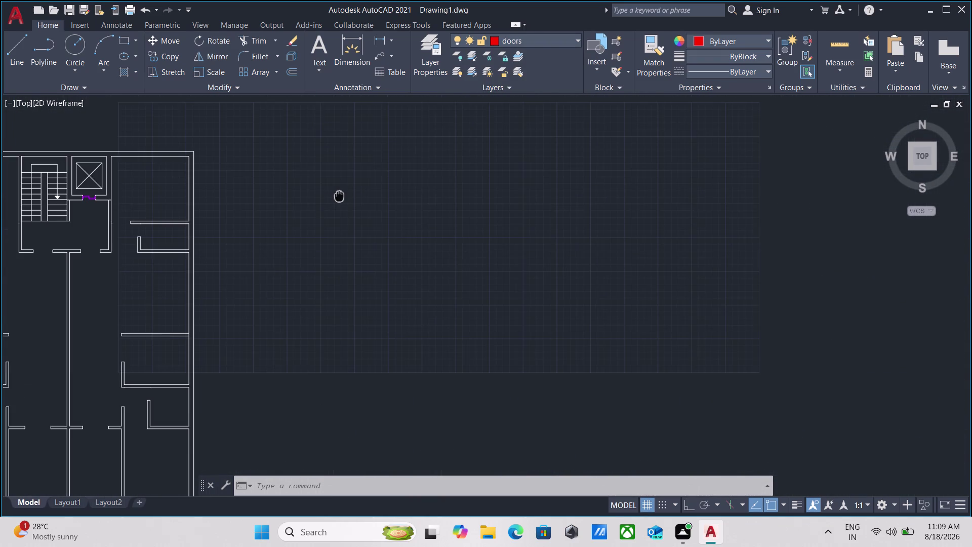
scroll(down, 3)
middle_drag(339, 195, 340, 200)
Start a door line in the empty area, then cancel it unfinished.
key(l)
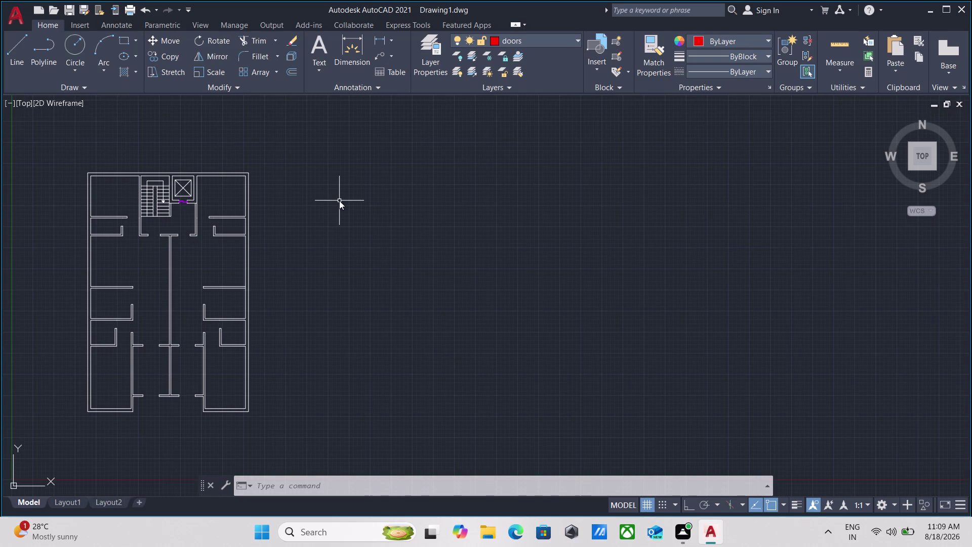
key(Return)
scroll(up, 3)
click(419, 284)
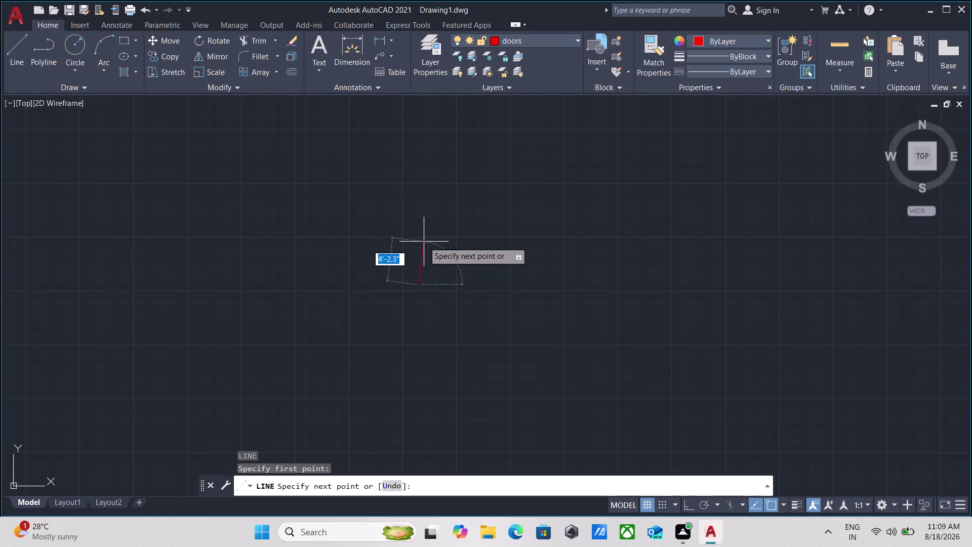
scroll(up, 3)
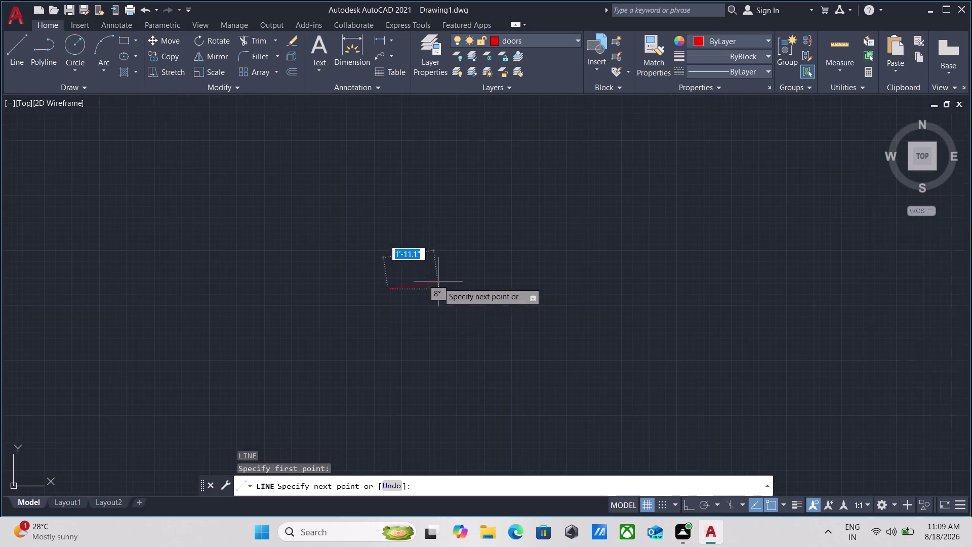
scroll(up, 3)
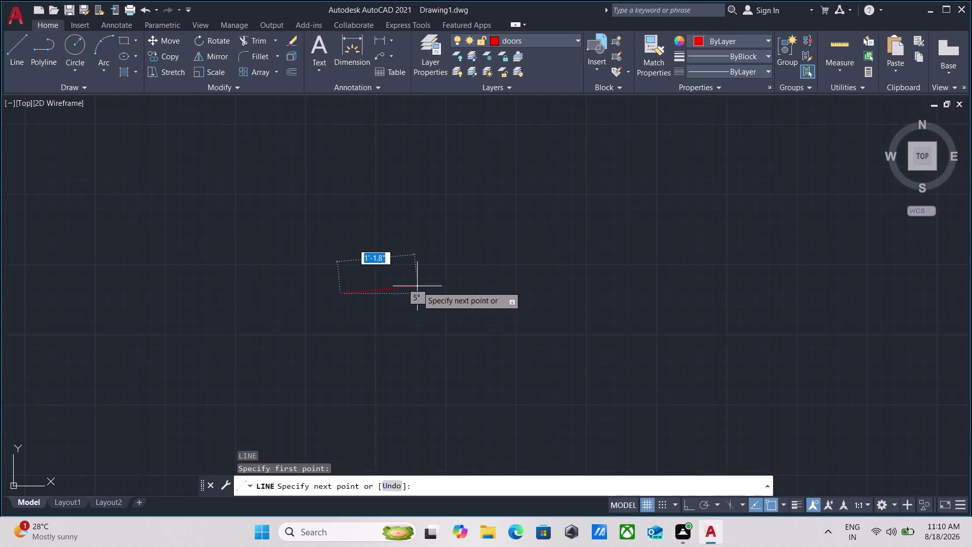
scroll(up, 3)
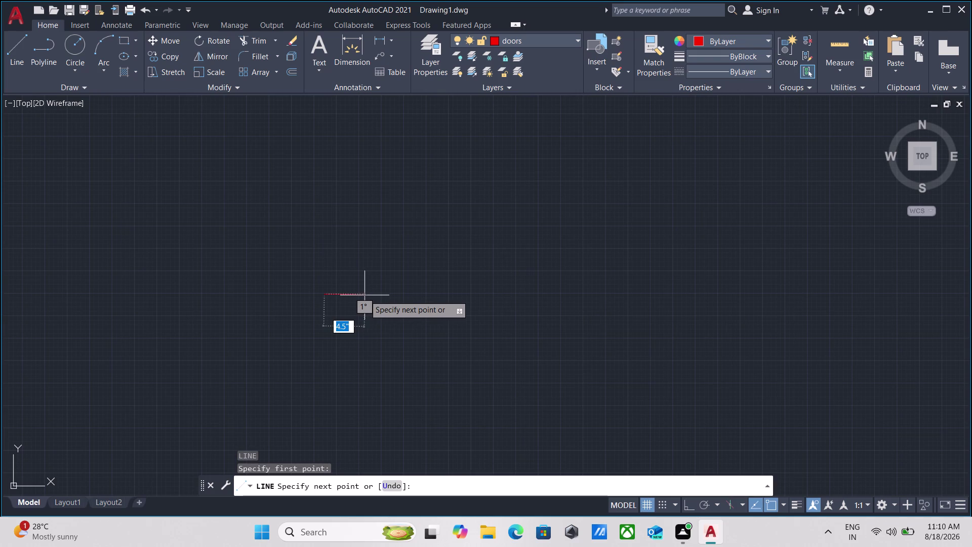
scroll(up, 3)
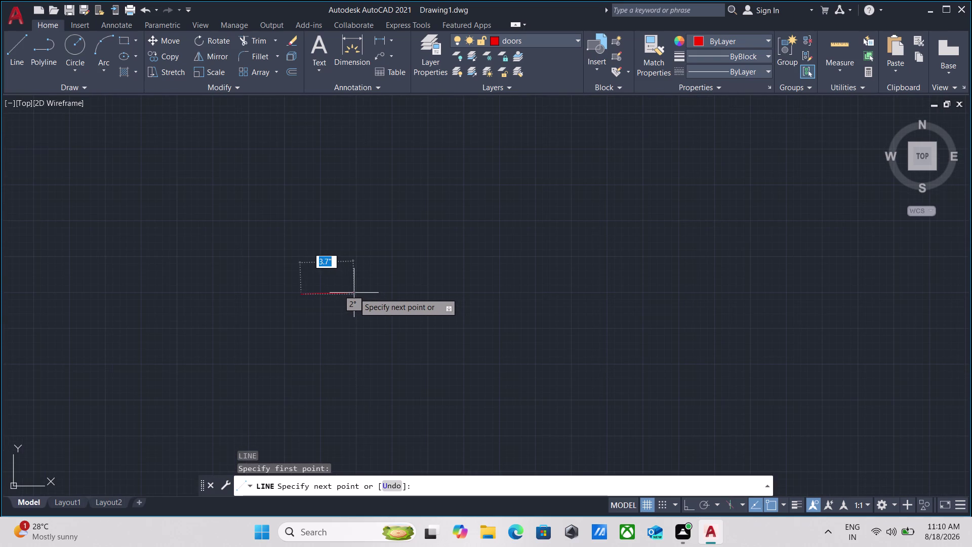
key(Escape)
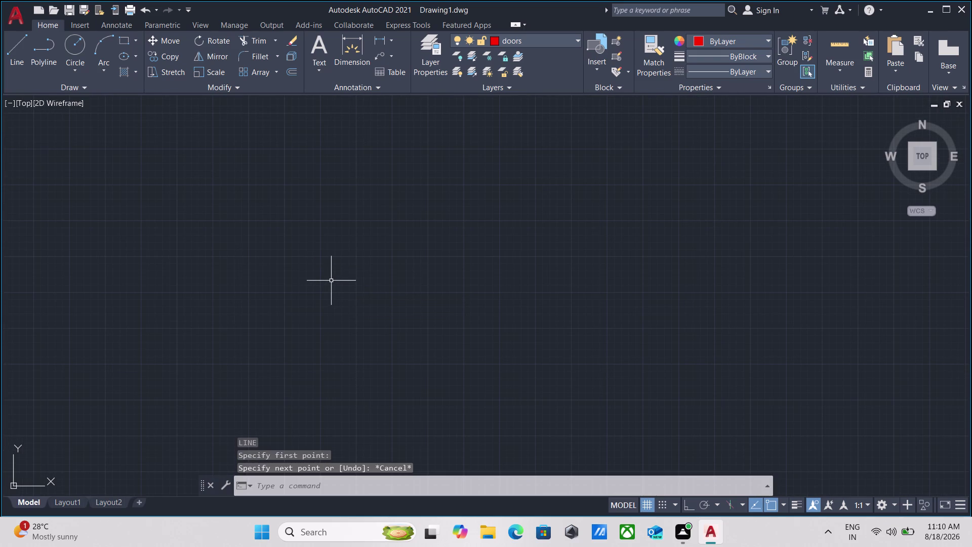
Draw the small door jamb rectangle using a 2" size entry.
text(rec)
key(Return)
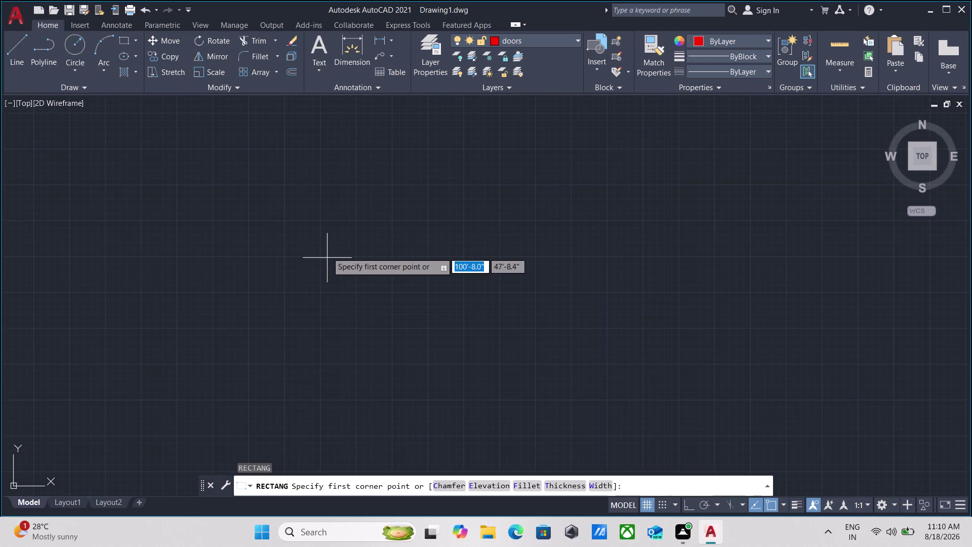
click(327, 247)
scroll(up, 3)
middle_drag(344, 303, 373, 317)
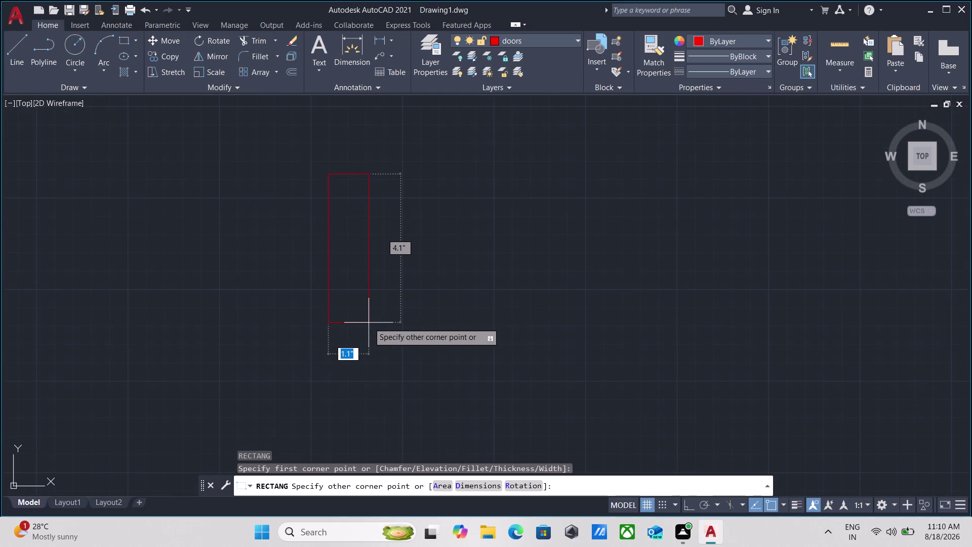
key(2)
key(shift+quotedbl)
key(Return)
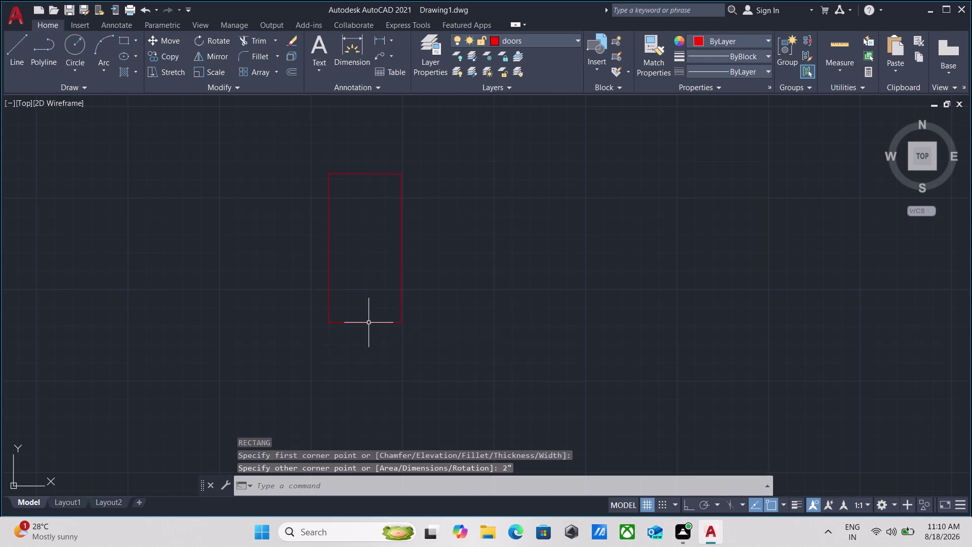
scroll(down, 3)
middle_drag(392, 271, 337, 314)
drag(378, 307, 372, 309)
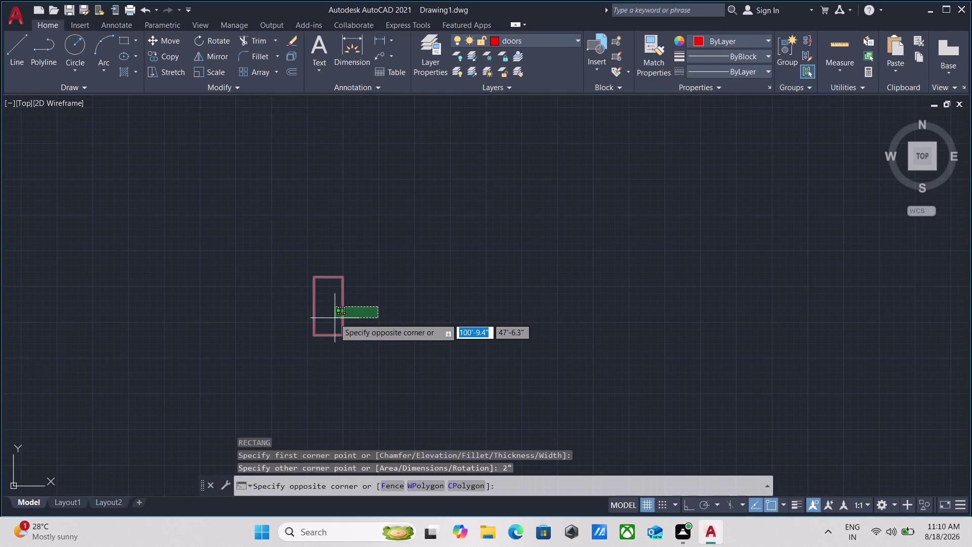
click(334, 318)
key(Escape)
With Ortho on, draw a 2' vertical line from the rectangle's top corner.
key(l)
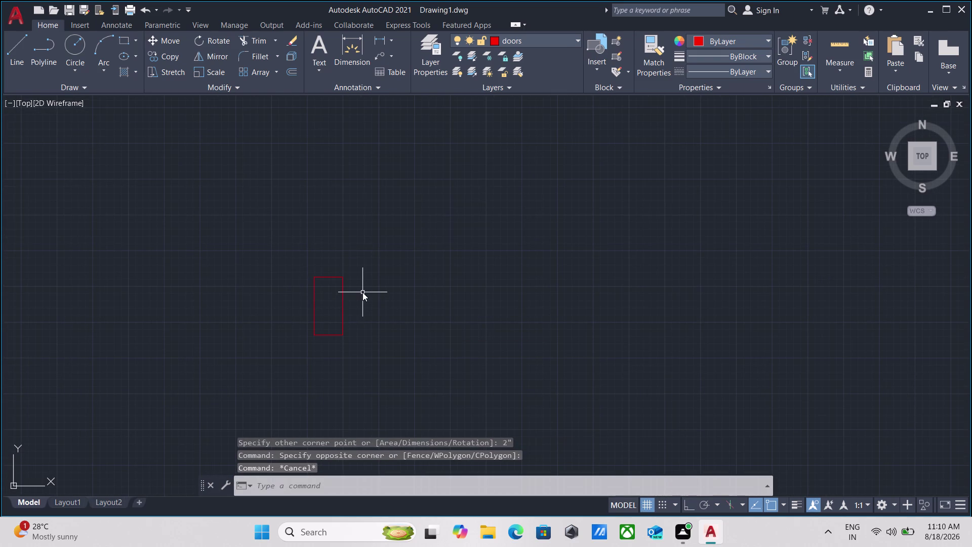
key(Return)
drag(344, 275, 342, 266)
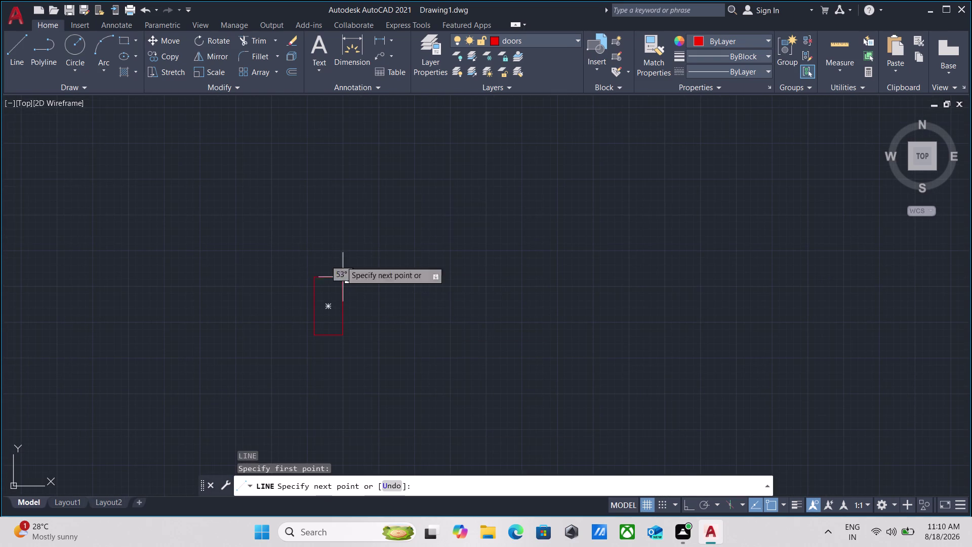
key(F8)
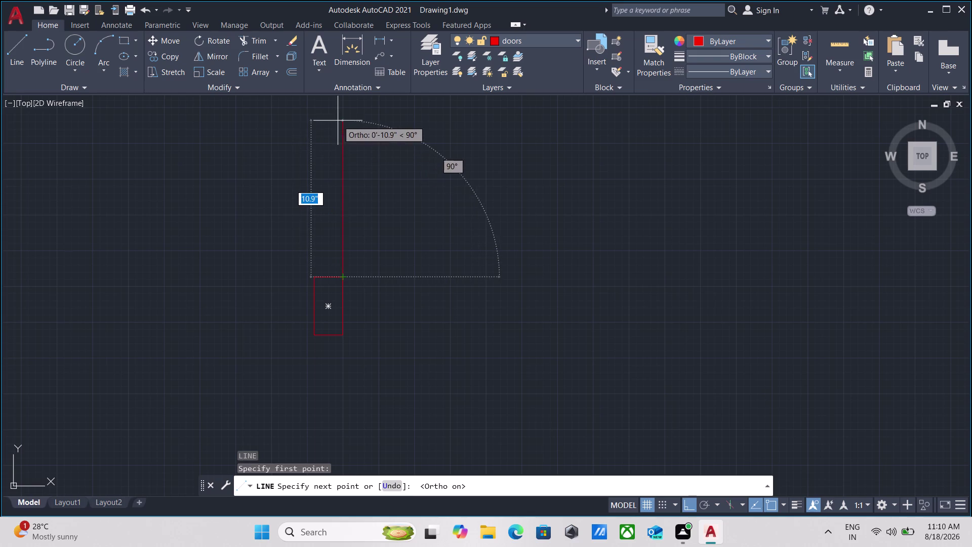
middle_drag(338, 121, 328, 251)
scroll(down, 3)
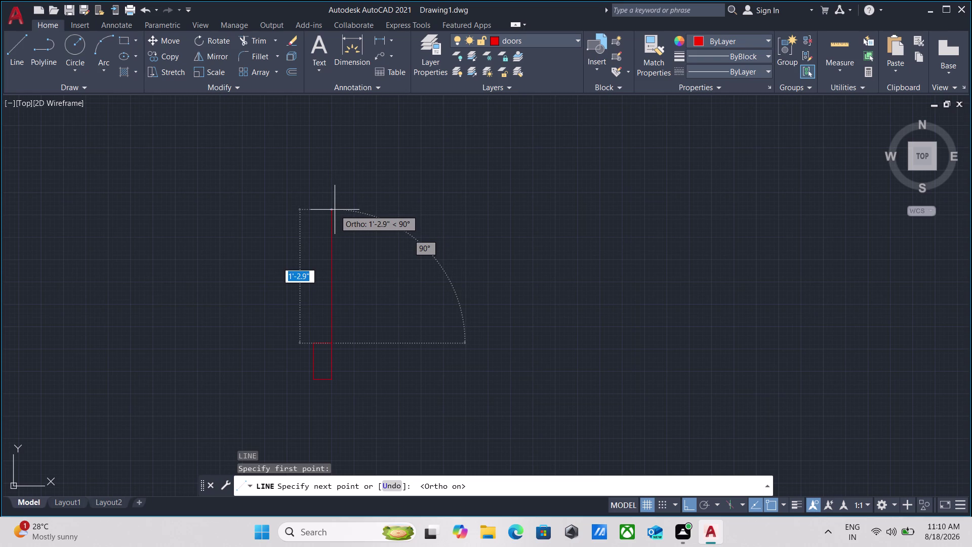
middle_drag(336, 201, 312, 189)
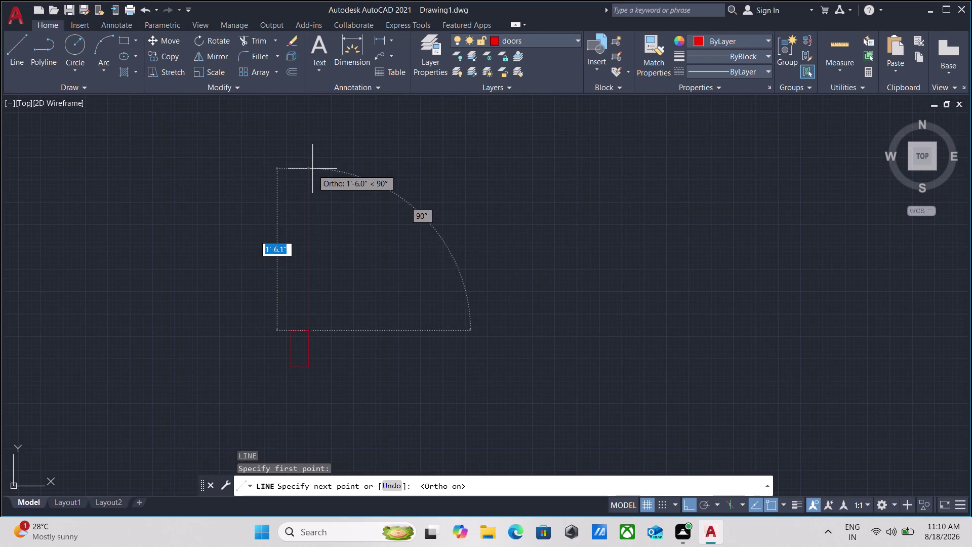
middle_drag(311, 163, 303, 217)
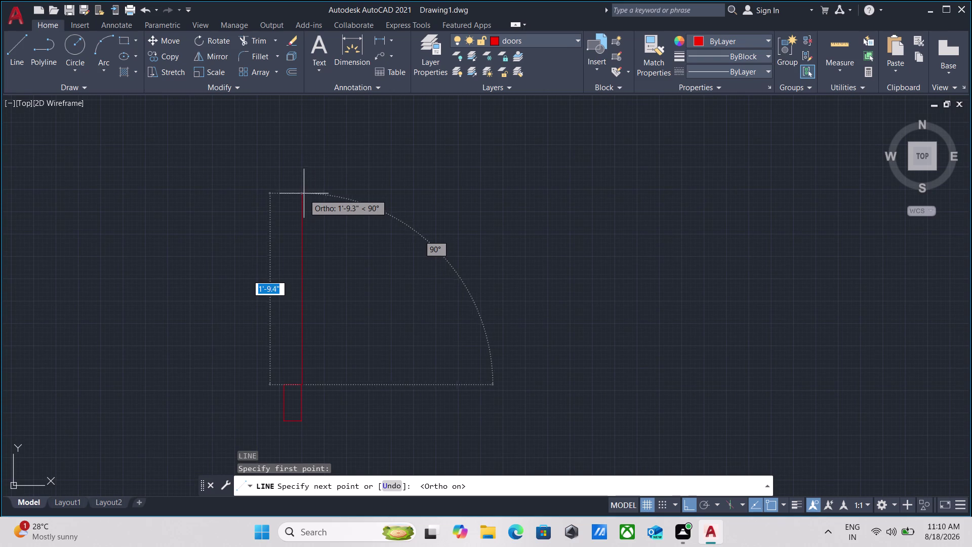
text(2')
key(Return)
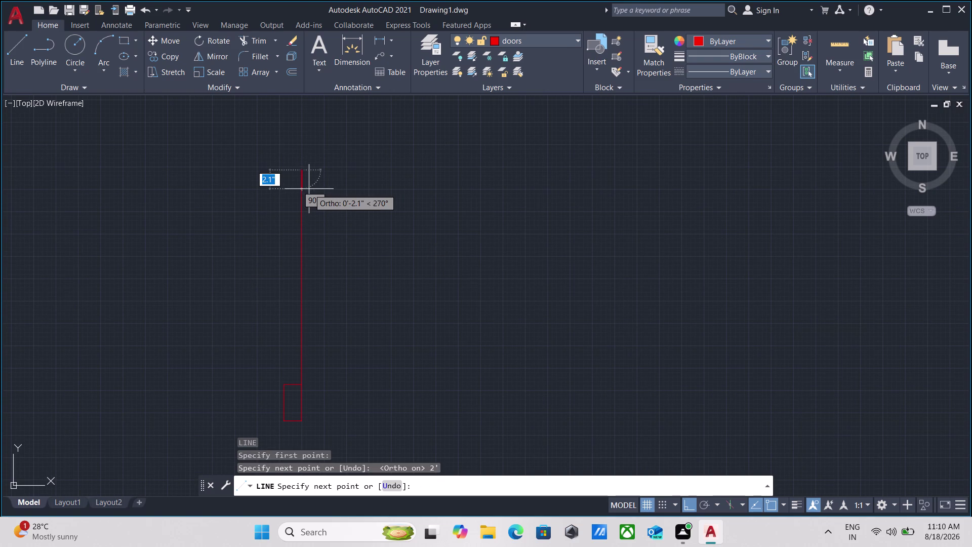
key(Escape)
Pan back to the rectangle, then start and cancel a misplaced line.
scroll(down, 3)
middle_drag(328, 258, 291, 245)
scroll(up, 3)
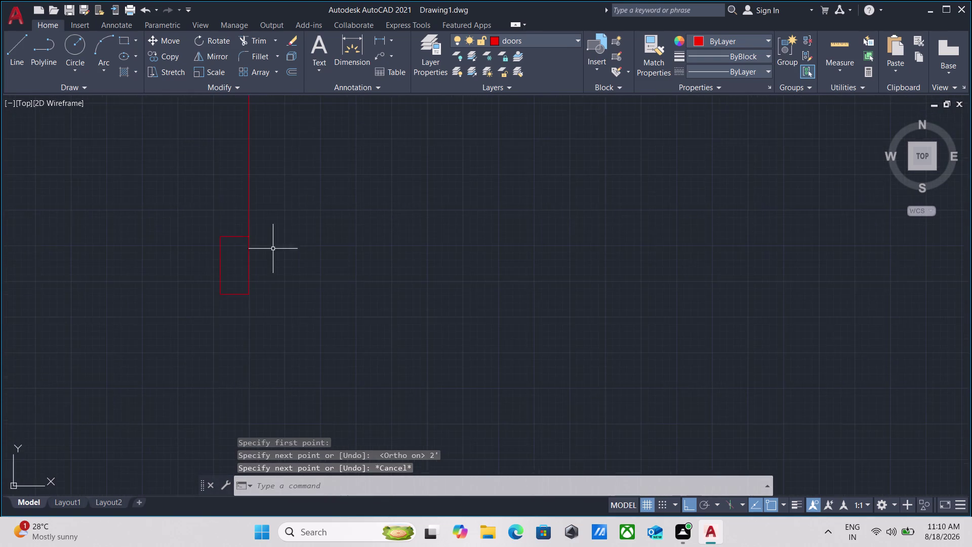
scroll(up, 3)
middle_drag(265, 236, 270, 269)
key(l)
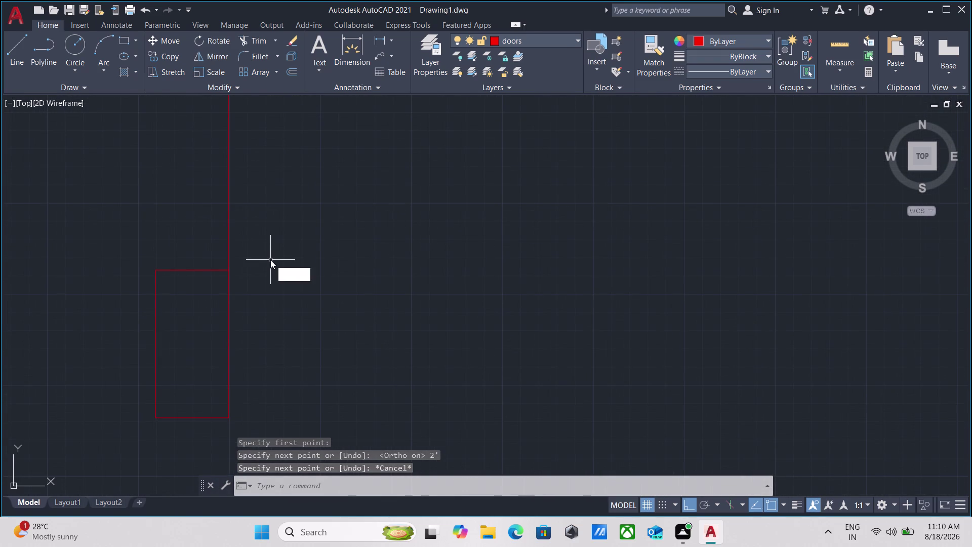
key(Return)
click(229, 268)
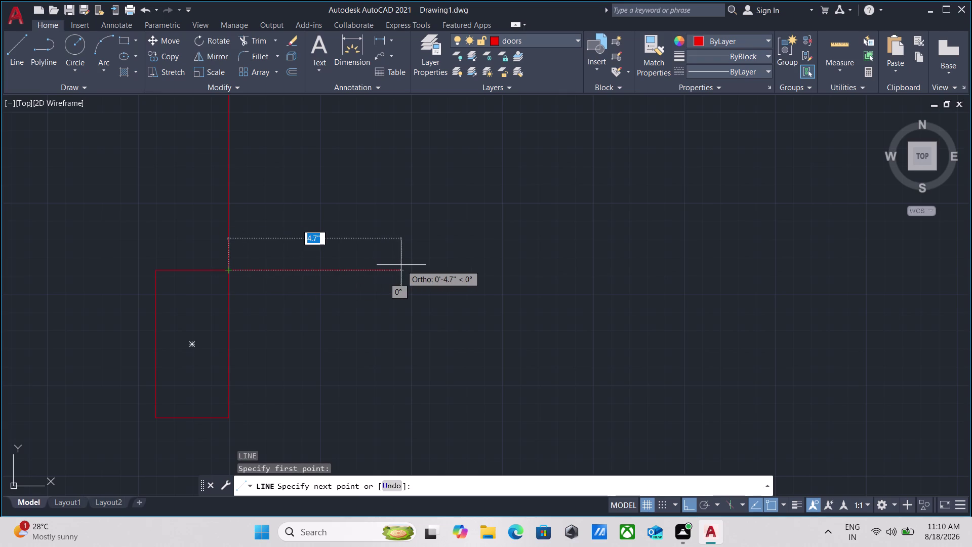
key(Escape)
scroll(down, 3)
scroll(up, 3)
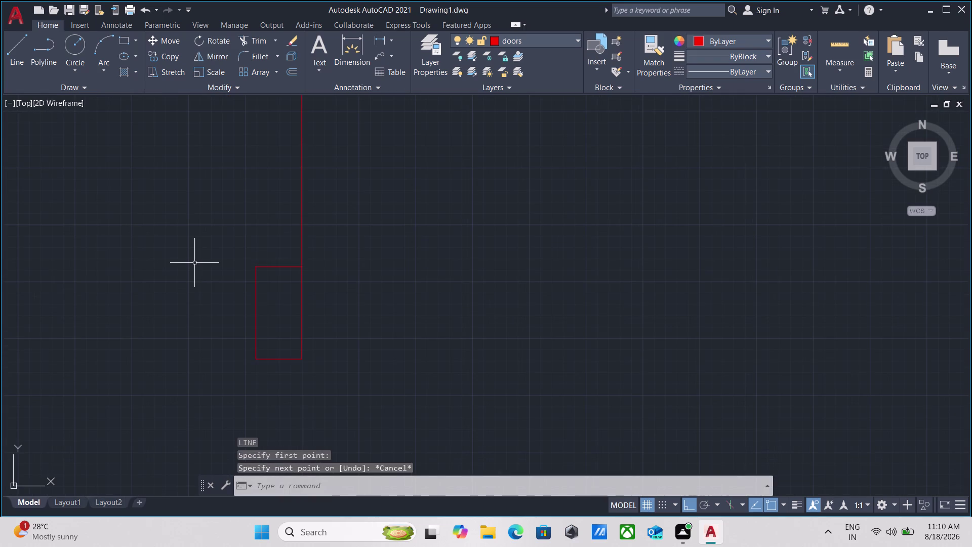
Draw a 2' horizontal line from the rectangle's top-left corner.
key(l)
key(Return)
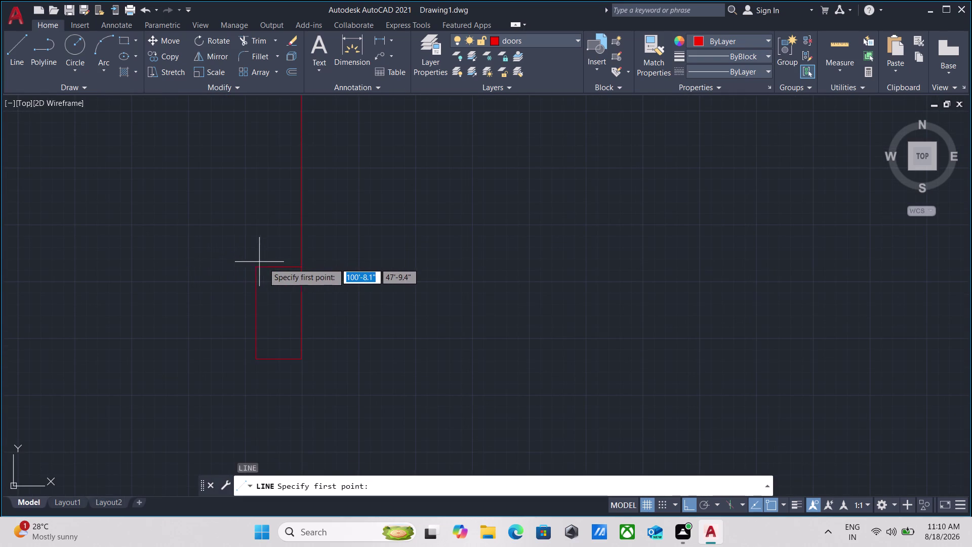
click(257, 266)
middle_drag(415, 250, 275, 247)
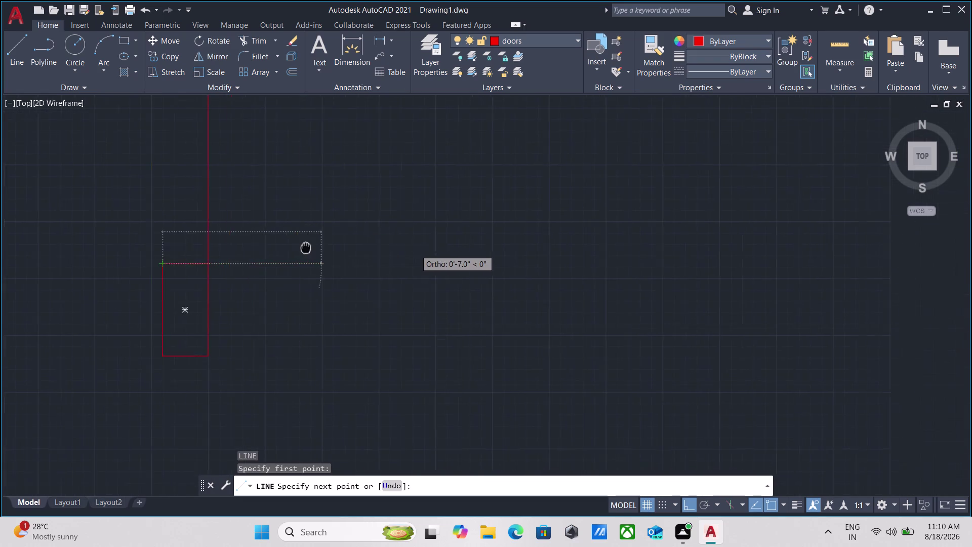
scroll(down, 3)
middle_drag(276, 246, 233, 247)
key(2)
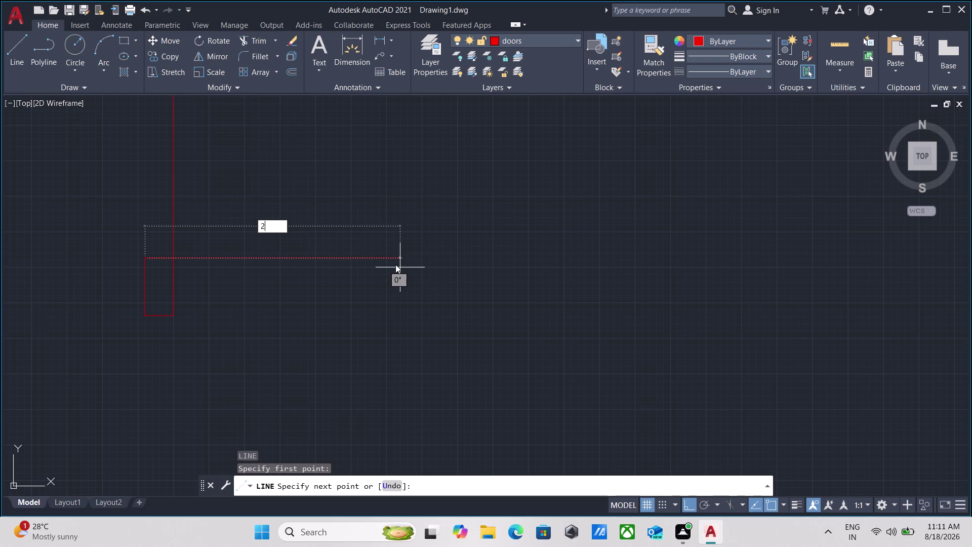
key(apostrophe)
key(Return)
scroll(down, 3)
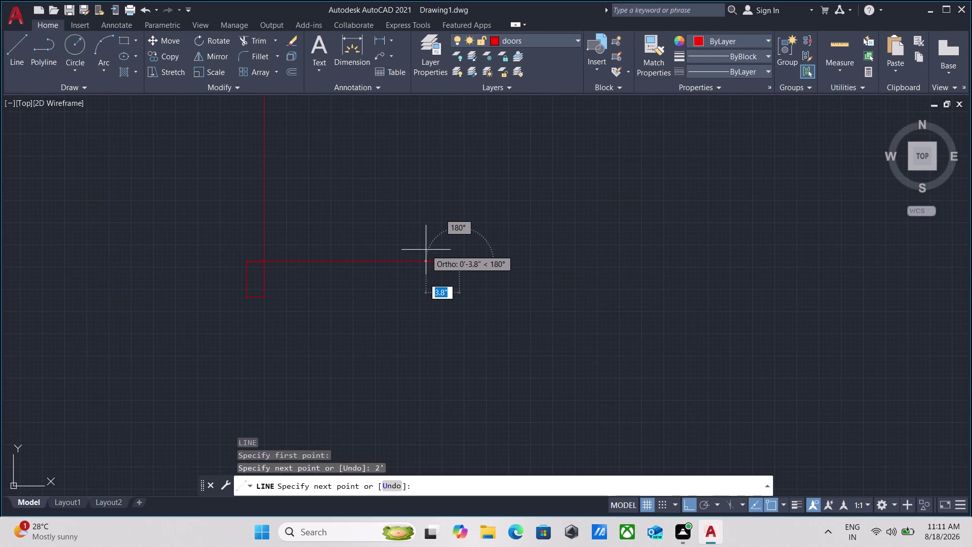
scroll(down, 3)
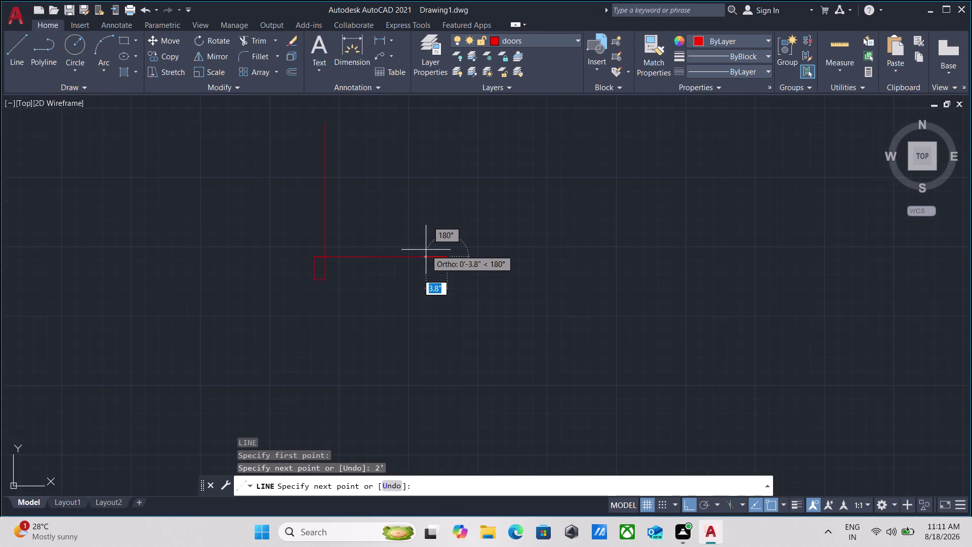
key(Escape)
scroll(up, 3)
scroll(up, 3)
middle_drag(218, 294, 326, 294)
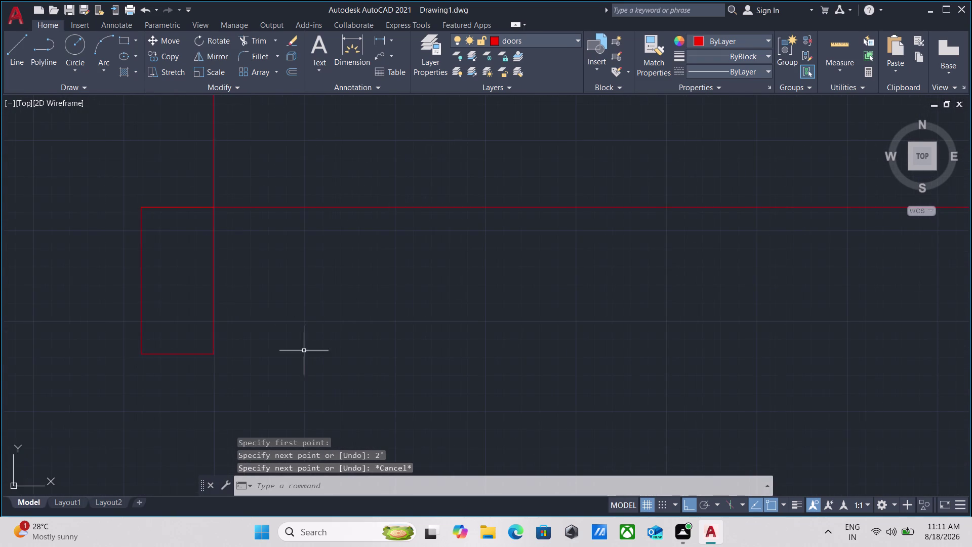
Copy the jamb rectangle from its top-left corner to the 2' line's right endpoint.
drag(300, 355, 282, 342)
click(117, 293)
scroll(down, 3)
middle_drag(201, 286, 174, 324)
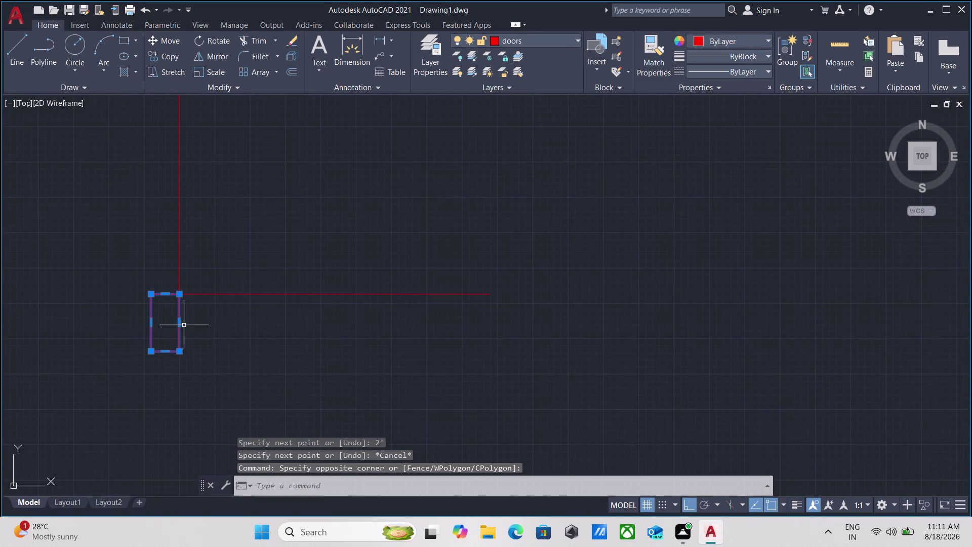
middle_drag(101, 287, 114, 295)
key(c)
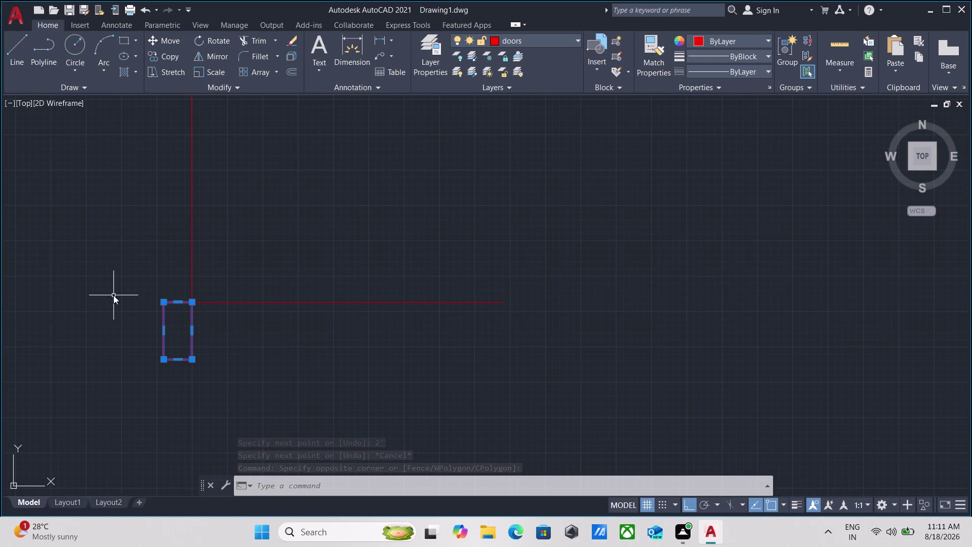
key(o)
key(Return)
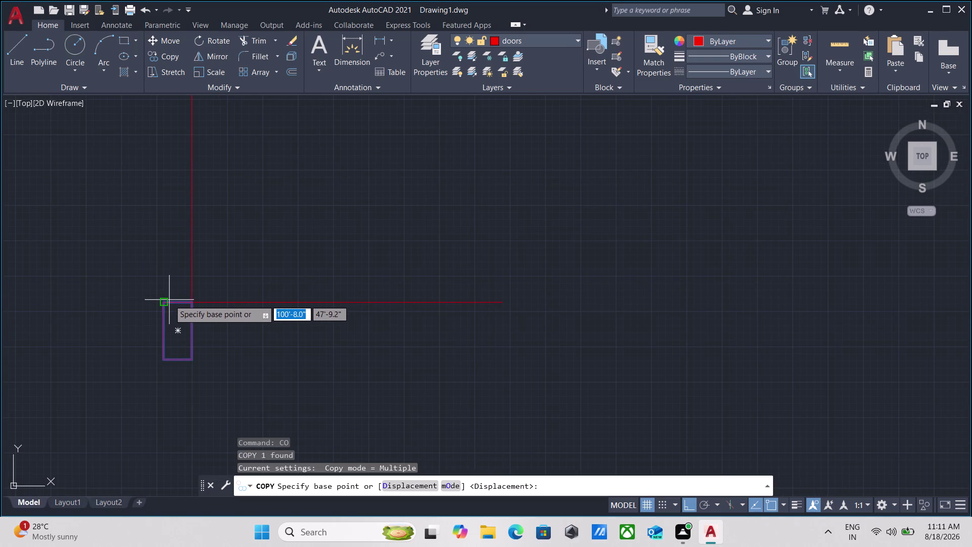
click(163, 302)
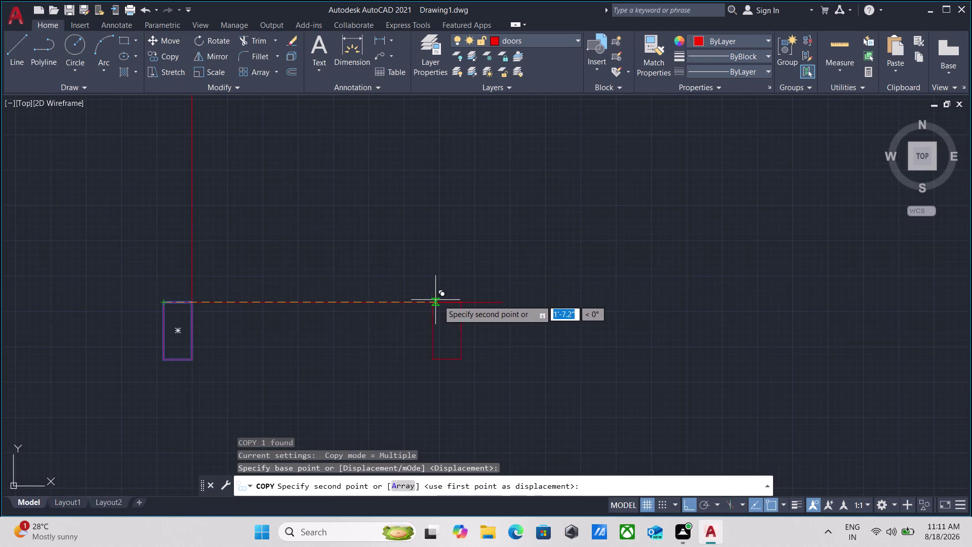
click(504, 303)
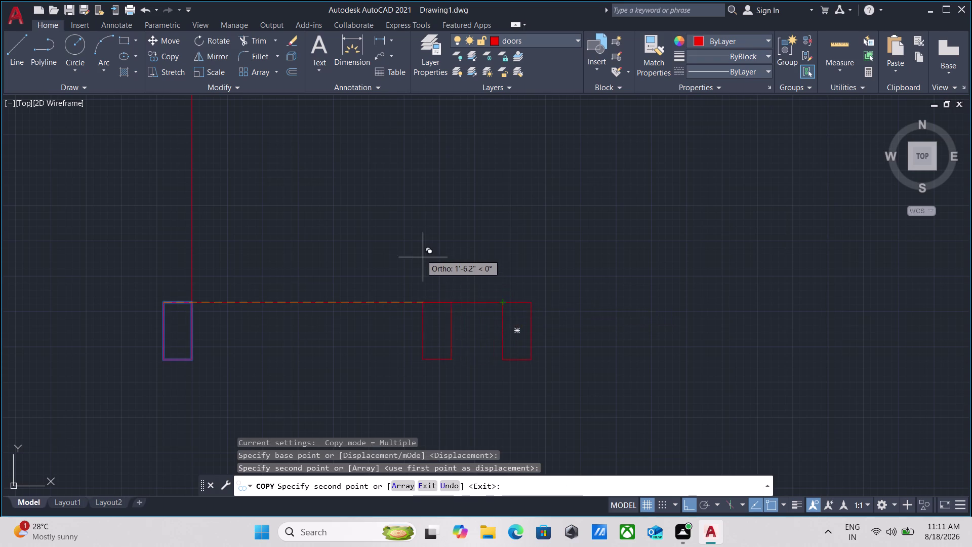
scroll(down, 3)
key(Escape)
Select the horizontal line to check it, then clear the selection.
middle_drag(377, 244, 377, 305)
drag(397, 357, 376, 323)
click(346, 281)
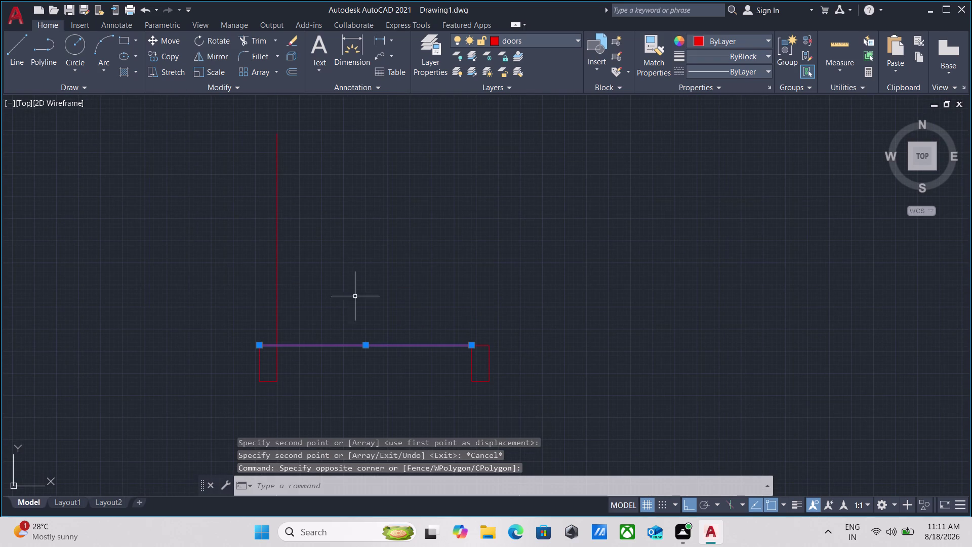
scroll(up, 3)
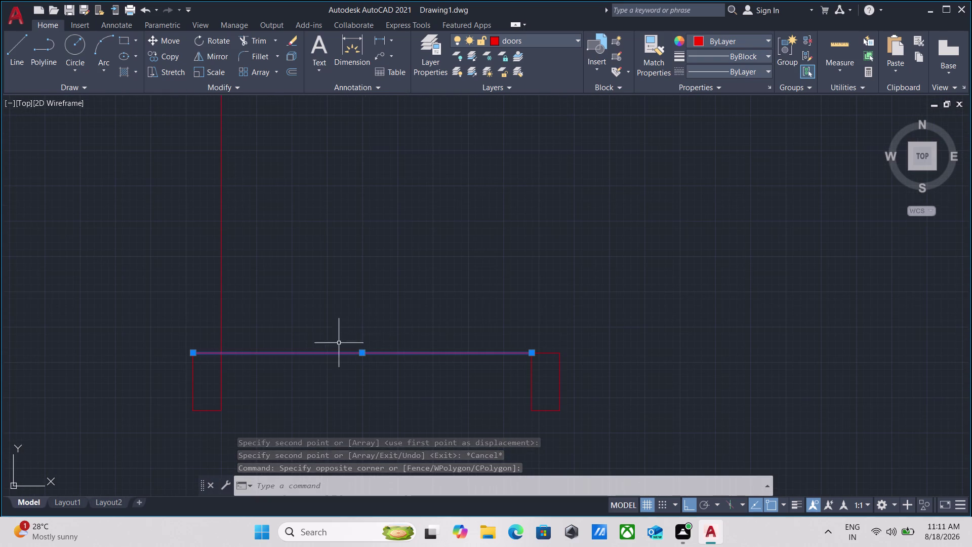
middle_drag(334, 290, 321, 319)
key(Escape)
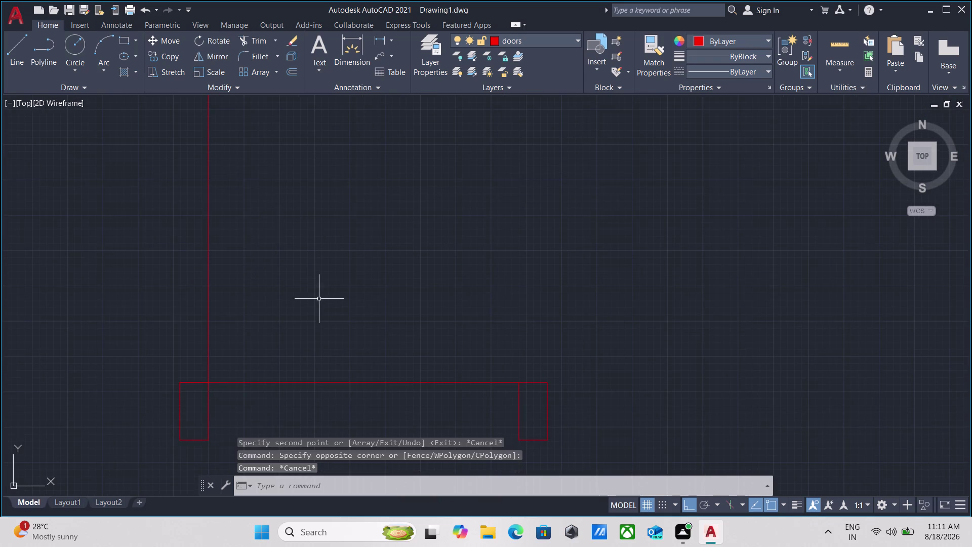
scroll(down, 3)
middle_drag(313, 280, 304, 342)
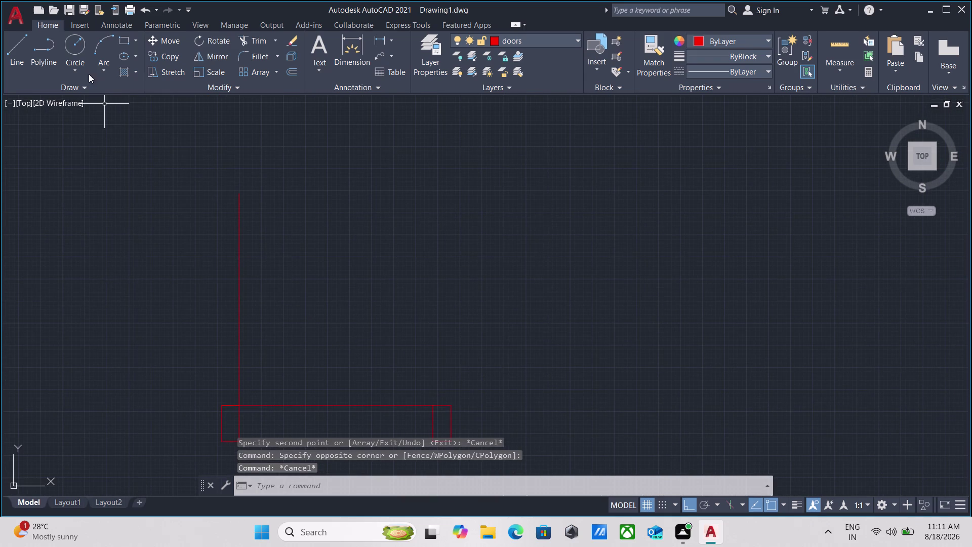
click(103, 70)
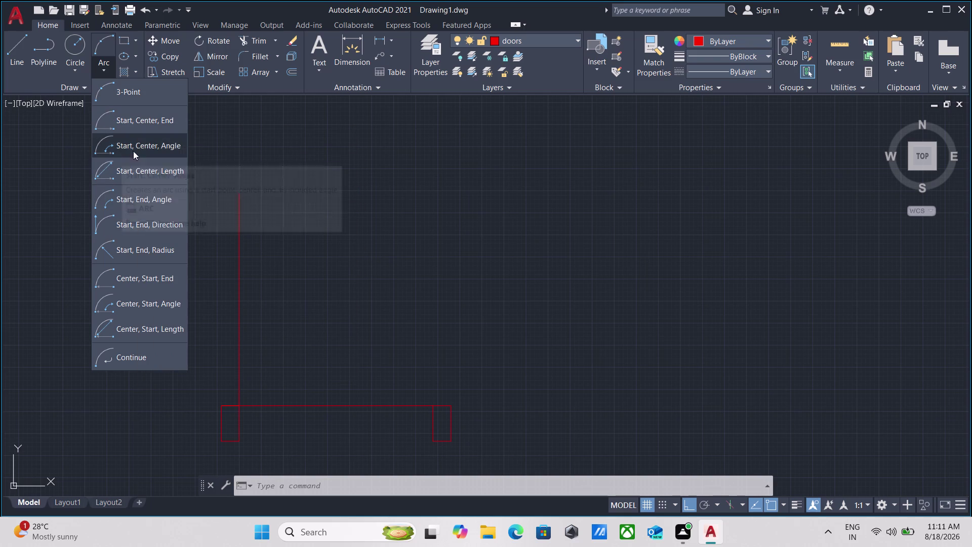
click(138, 147)
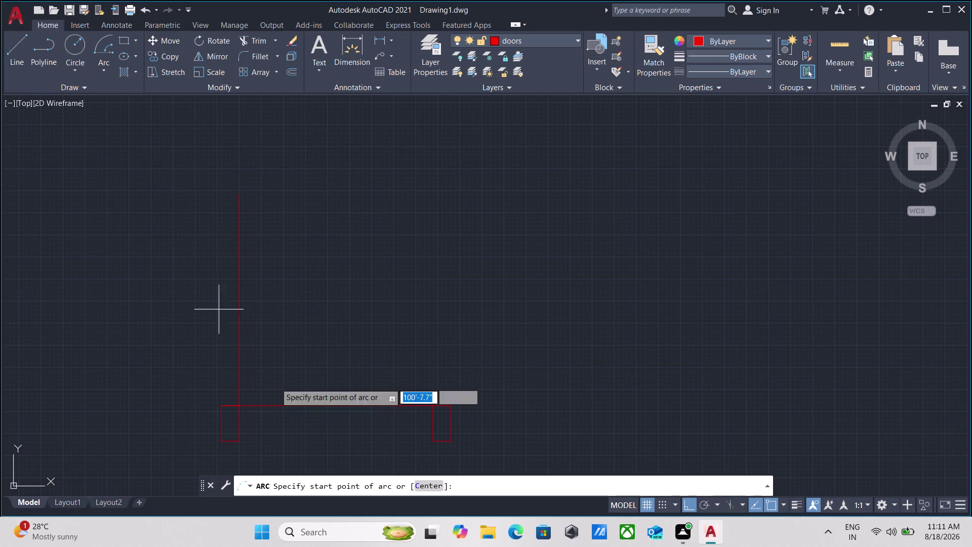
click(449, 404)
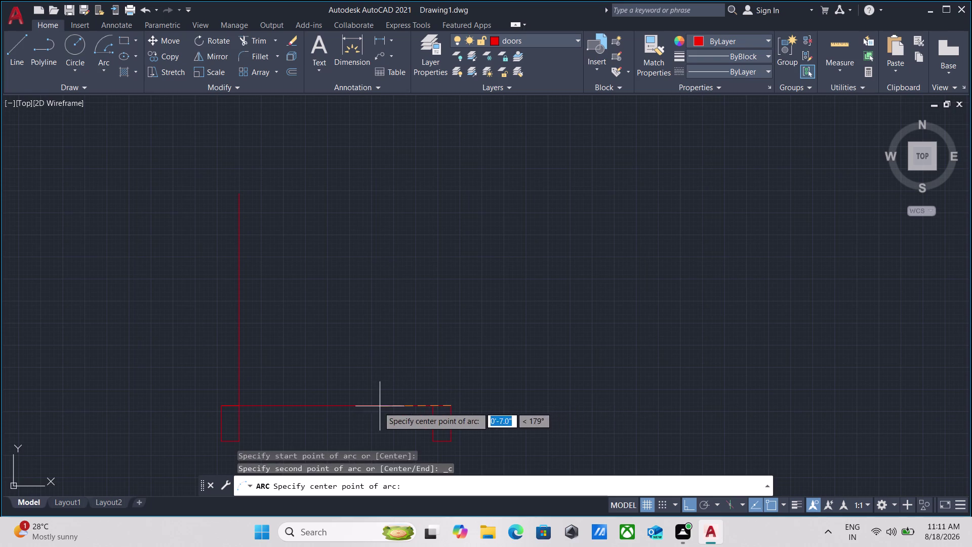
click(327, 403)
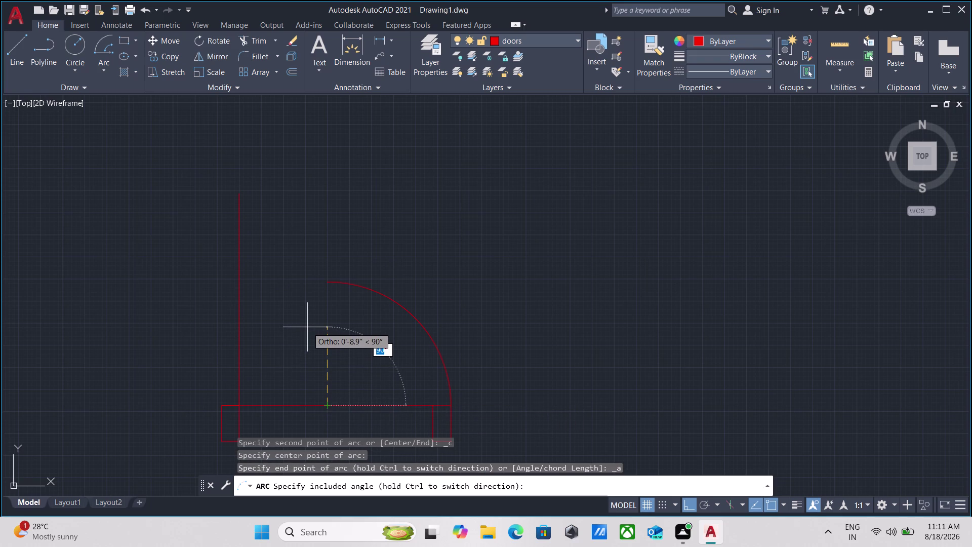
key(Escape)
click(112, 68)
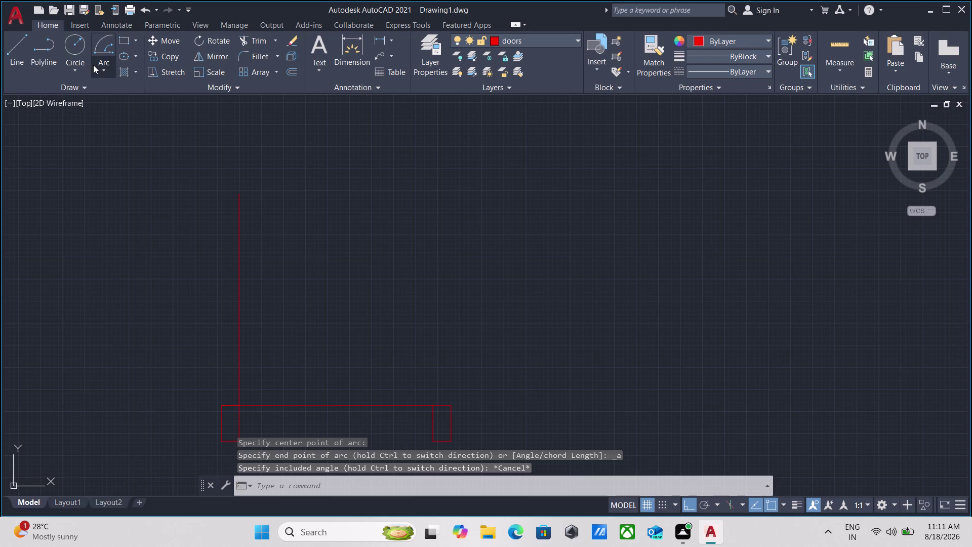
click(142, 194)
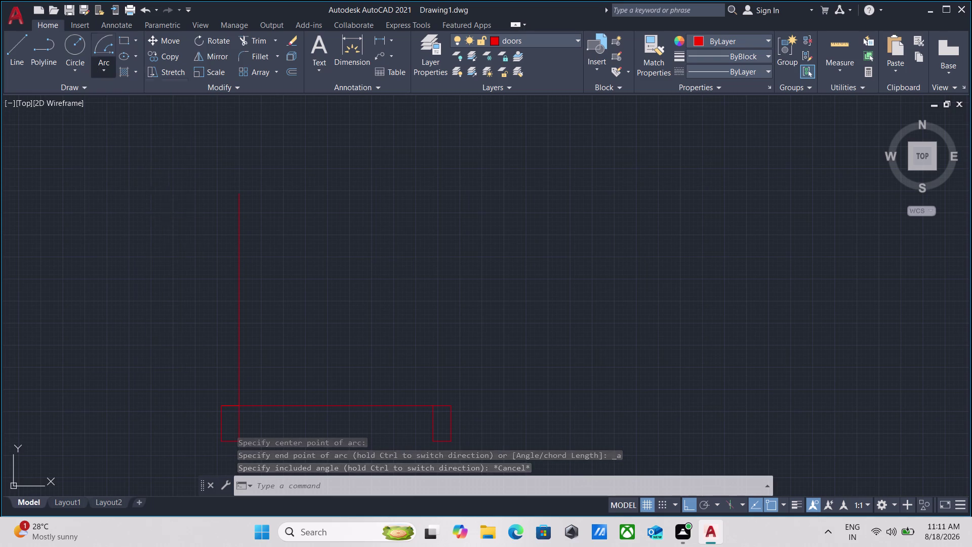
click(450, 406)
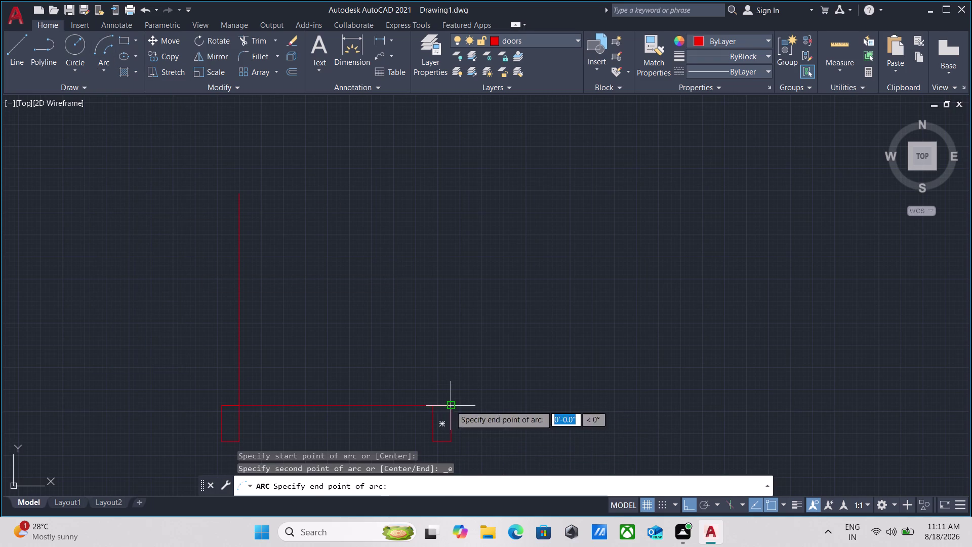
click(237, 194)
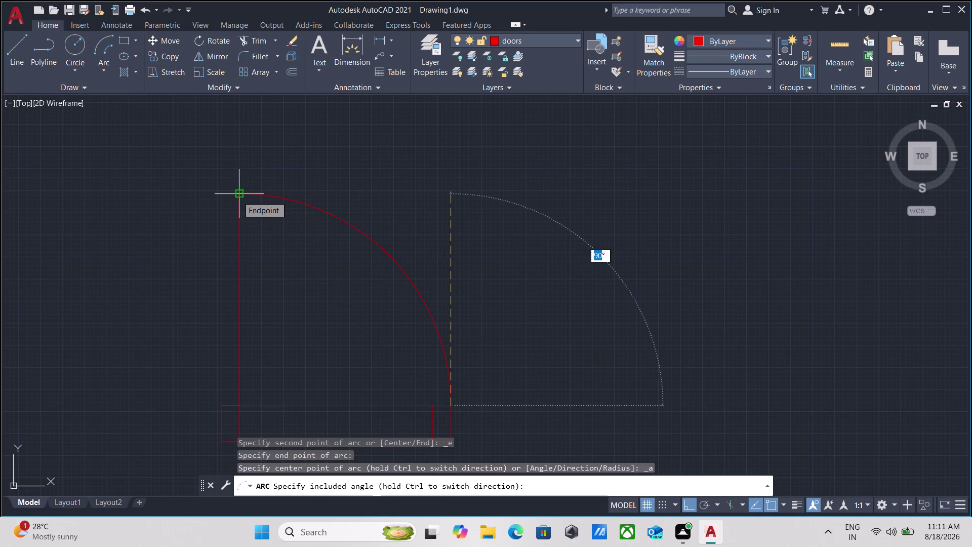
text(90)
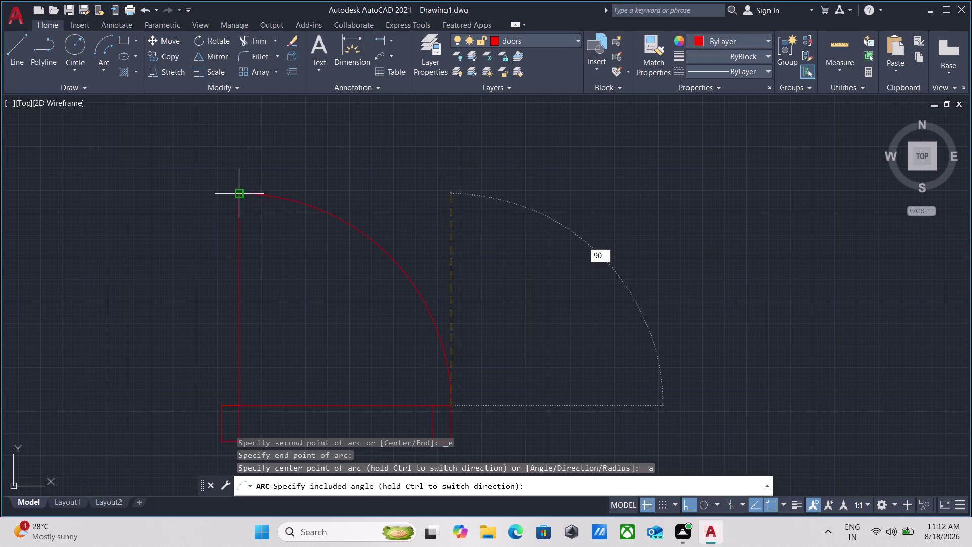
key(Return)
scroll(down, 3)
scroll(up, 3)
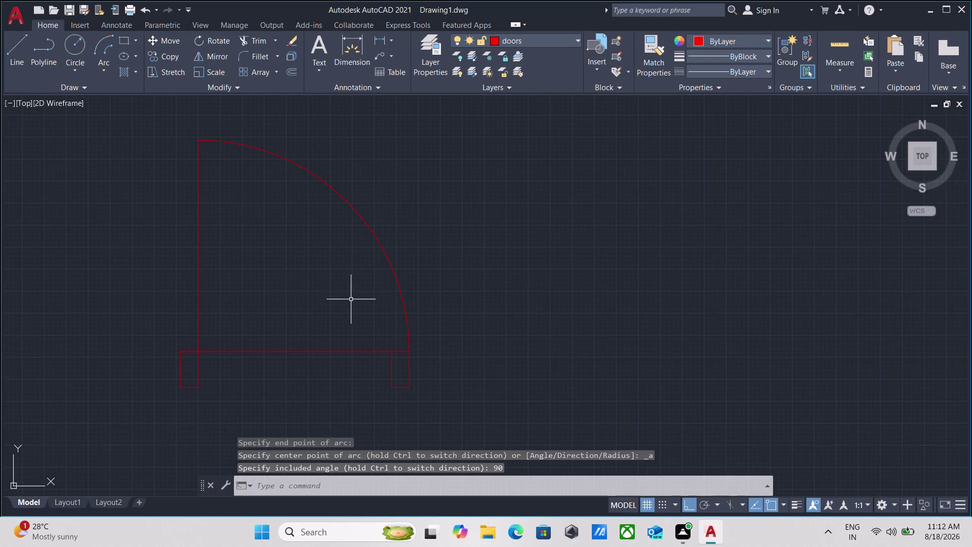
scroll(up, 3)
drag(478, 301, 473, 303)
click(403, 319)
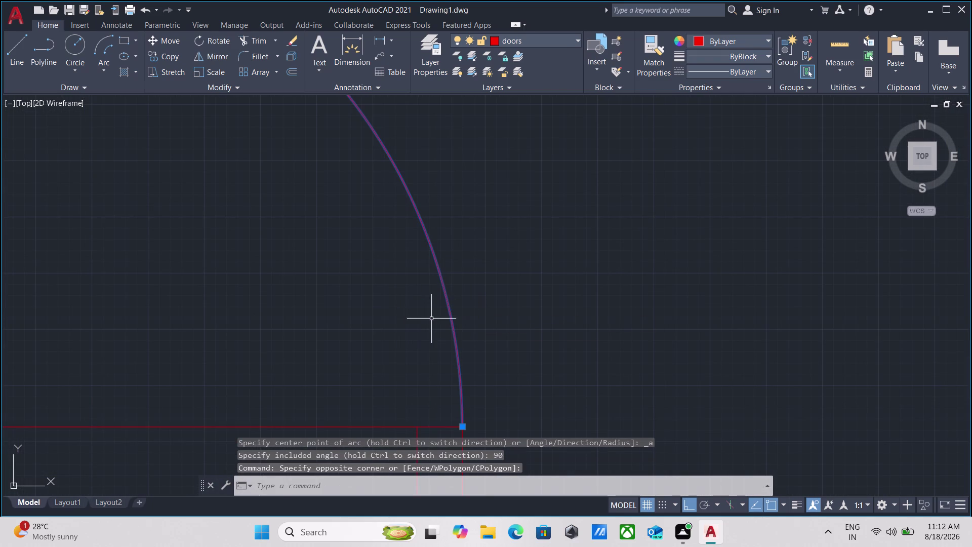
right_click(377, 283)
click(421, 282)
scroll(down, 3)
middle_drag(417, 295, 421, 332)
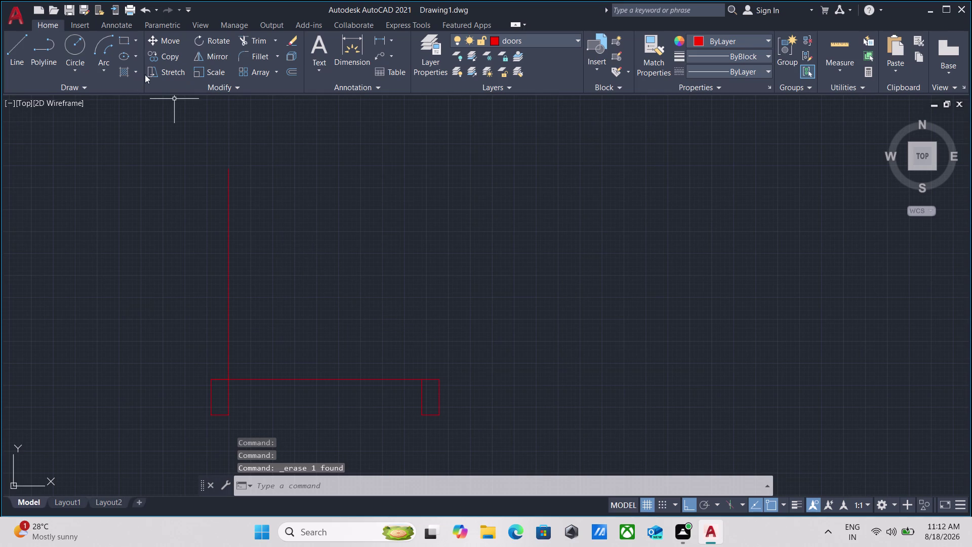
click(107, 59)
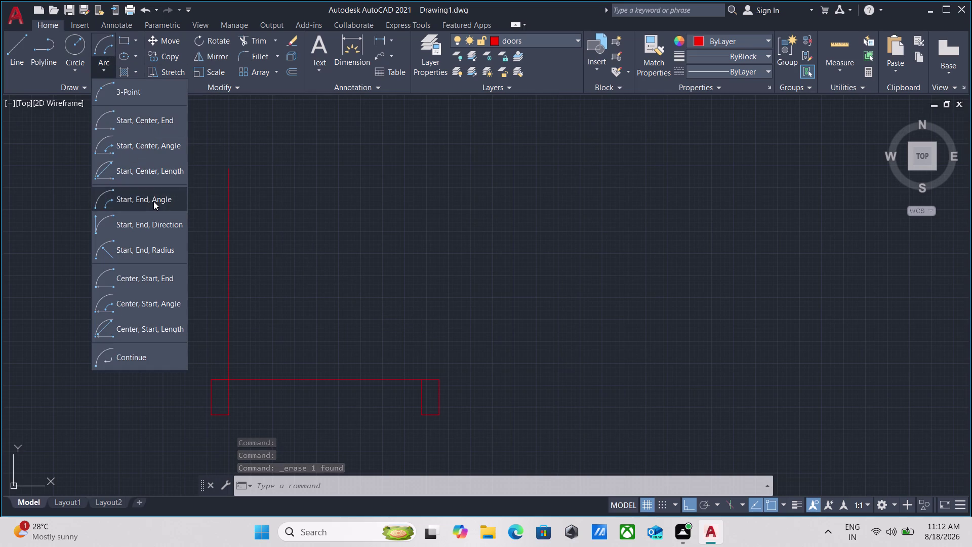
Draw a Start, End, Angle swing arc from the right jamb to the leaf line's top.
click(153, 201)
click(418, 380)
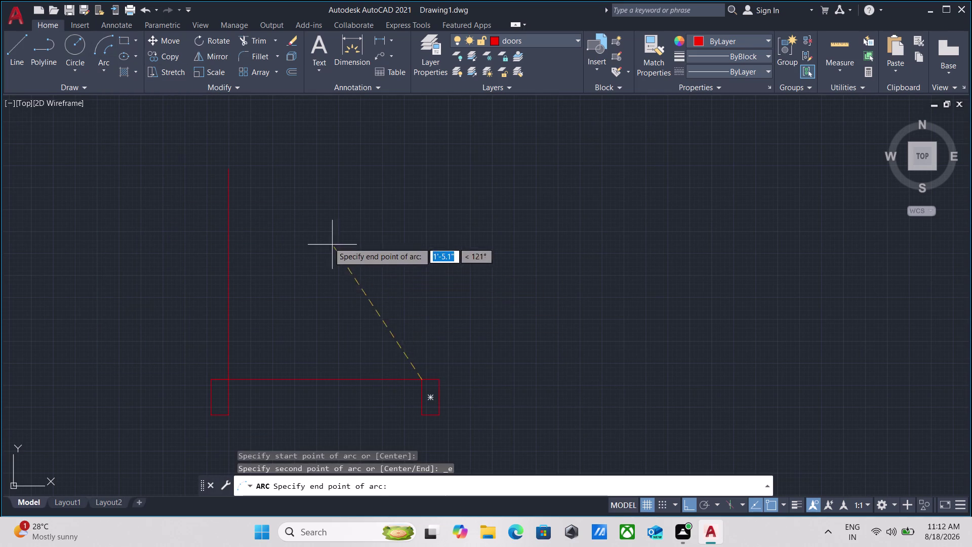
click(230, 166)
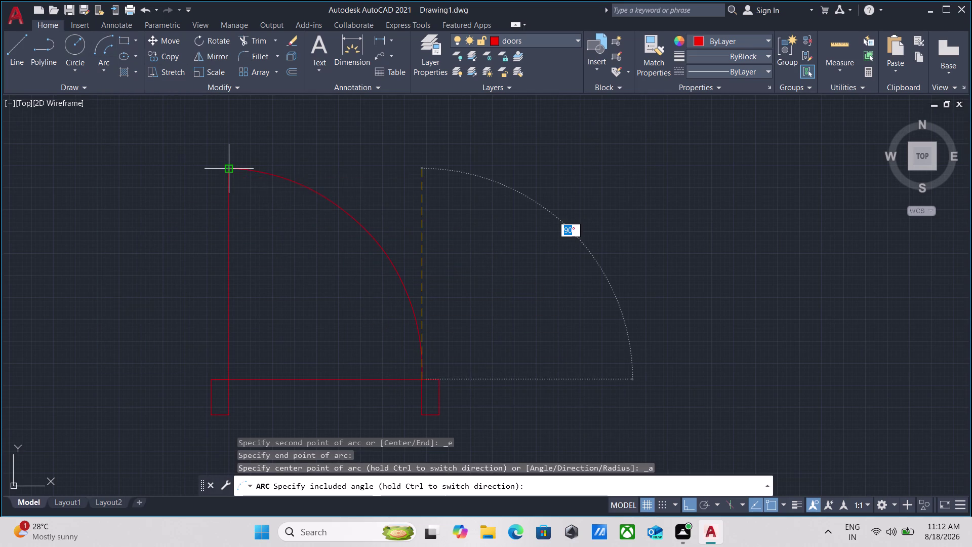
click(229, 166)
scroll(up, 3)
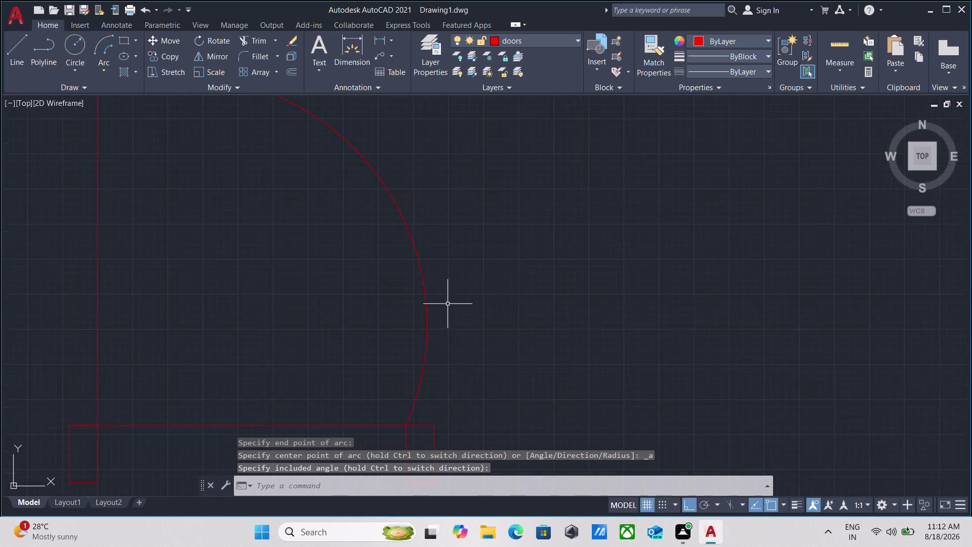
scroll(up, 3)
Erase the swing arc together with the line across the door opening.
drag(461, 291, 425, 283)
click(247, 259)
scroll(down, 3)
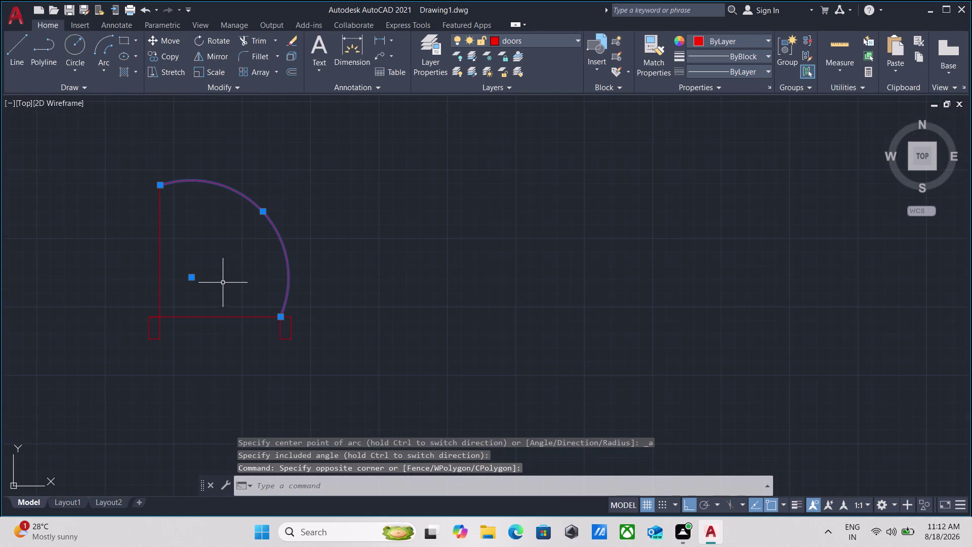
drag(232, 296, 227, 304)
click(211, 332)
right_click(221, 264)
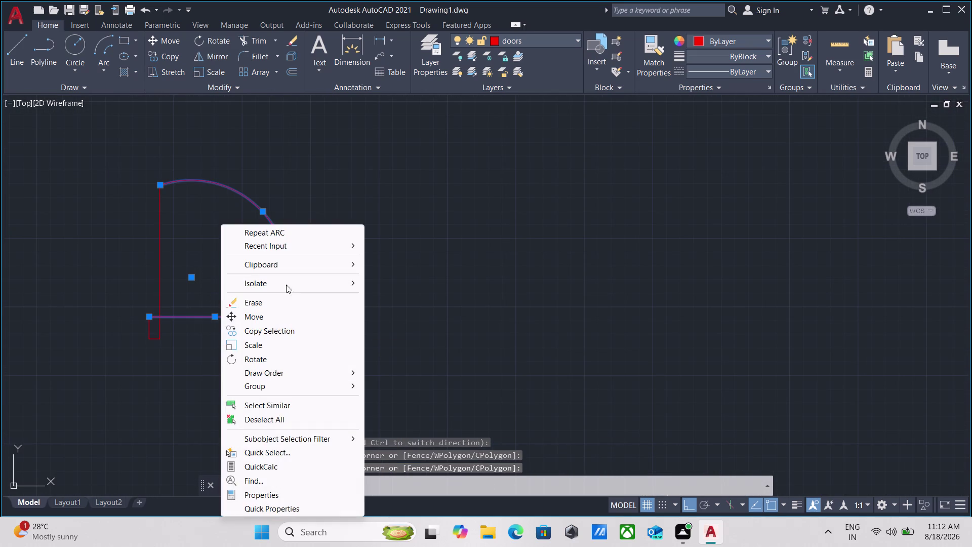
click(288, 302)
Erase the leftover door leaf line and both jamb rectangles.
drag(340, 348, 312, 333)
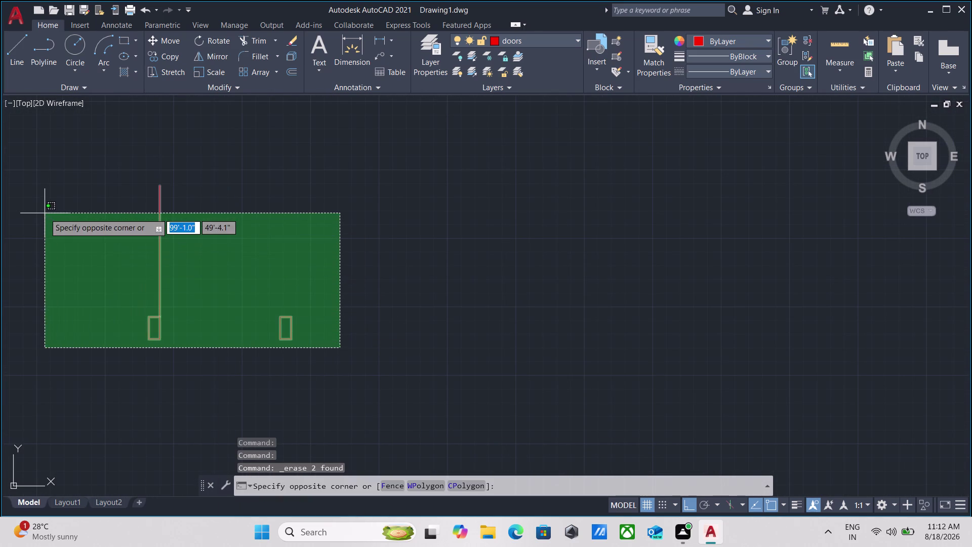
click(45, 213)
right_click(45, 213)
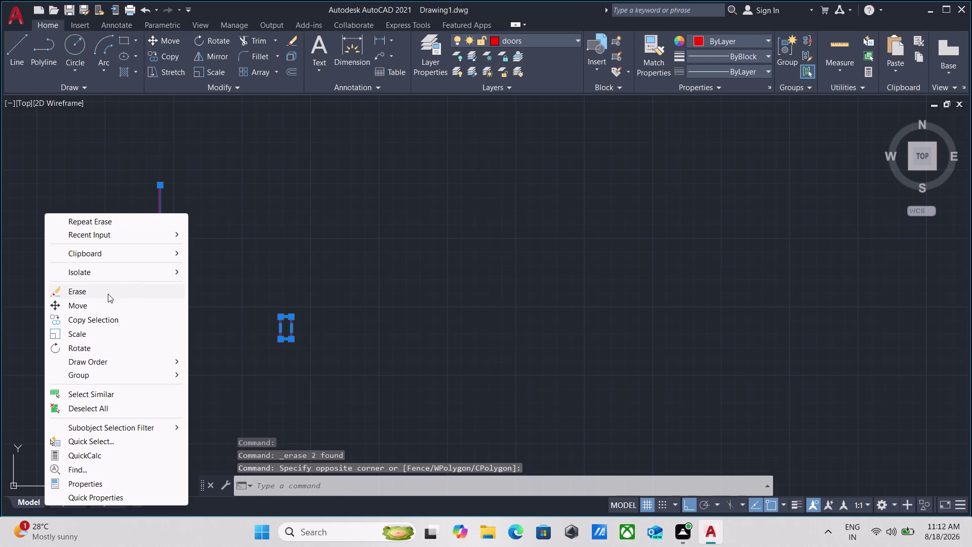
click(108, 294)
Zoom and pan back out so the whole floor plan is in view.
scroll(down, 3)
middle_drag(123, 291, 178, 343)
scroll(down, 3)
middle_drag(181, 343, 200, 335)
scroll(down, 3)
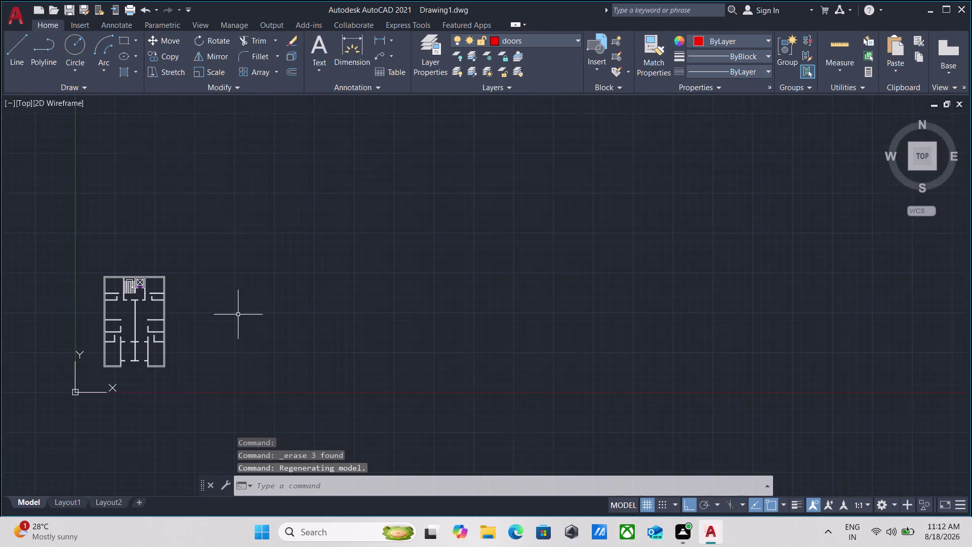
scroll(up, 3)
scroll(up, 3)
scroll(down, 3)
scroll(down, 3)
scroll(down, 3)
middle_drag(389, 319, 176, 296)
scroll(down, 3)
middle_drag(325, 270, 97, 252)
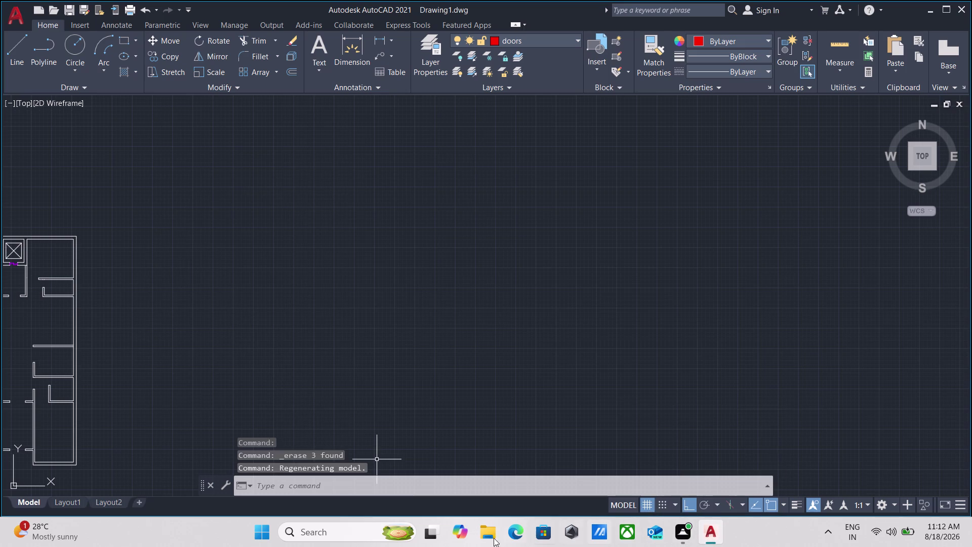
click(483, 532)
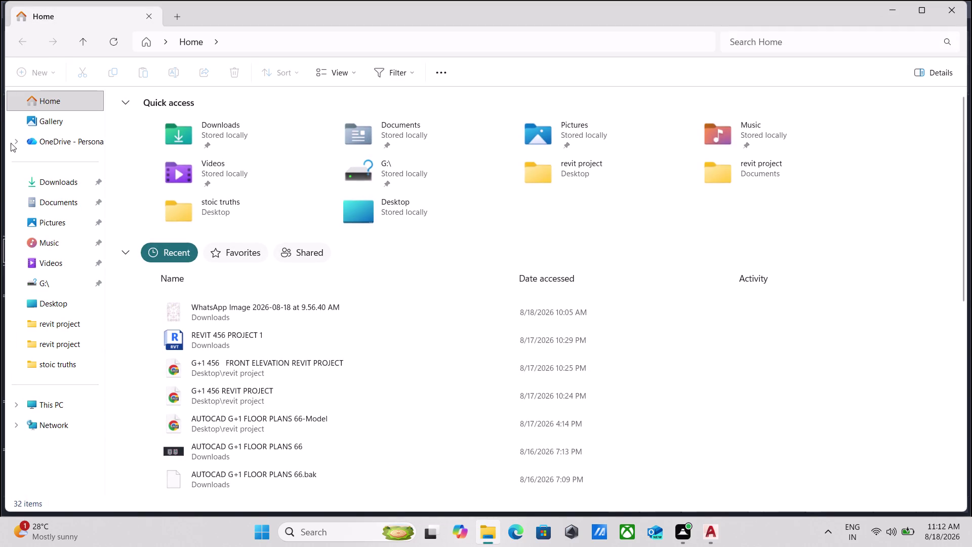
Find Autocad Blocks (2) in the Recent list and open it.
scroll(down, 3)
scroll(up, 3)
scroll(up, 3)
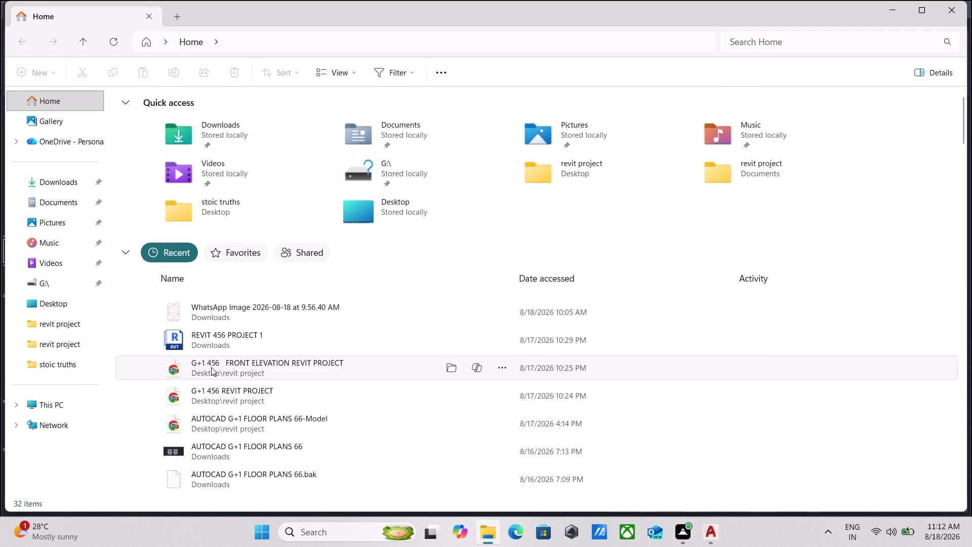
scroll(down, 3)
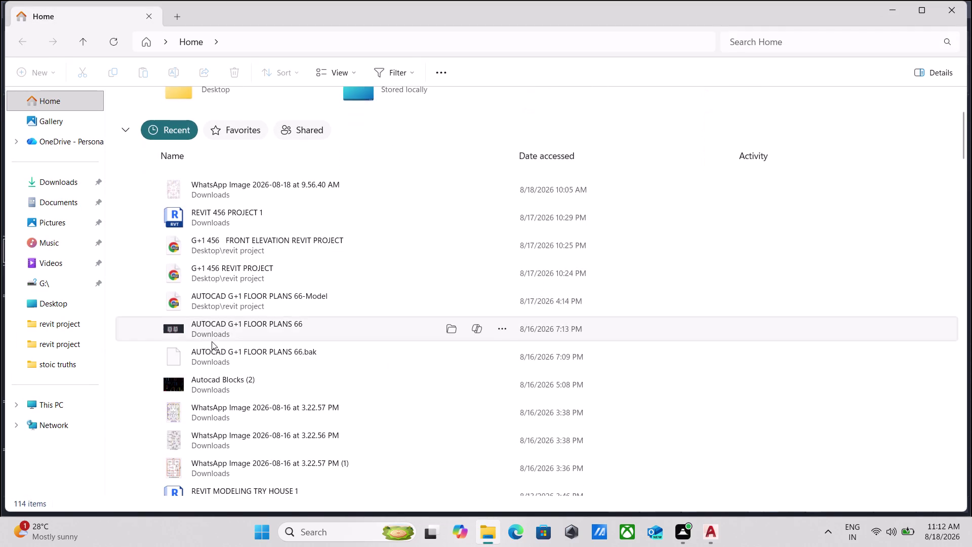
scroll(down, 3)
scroll(down, 3)
scroll(down, 3)
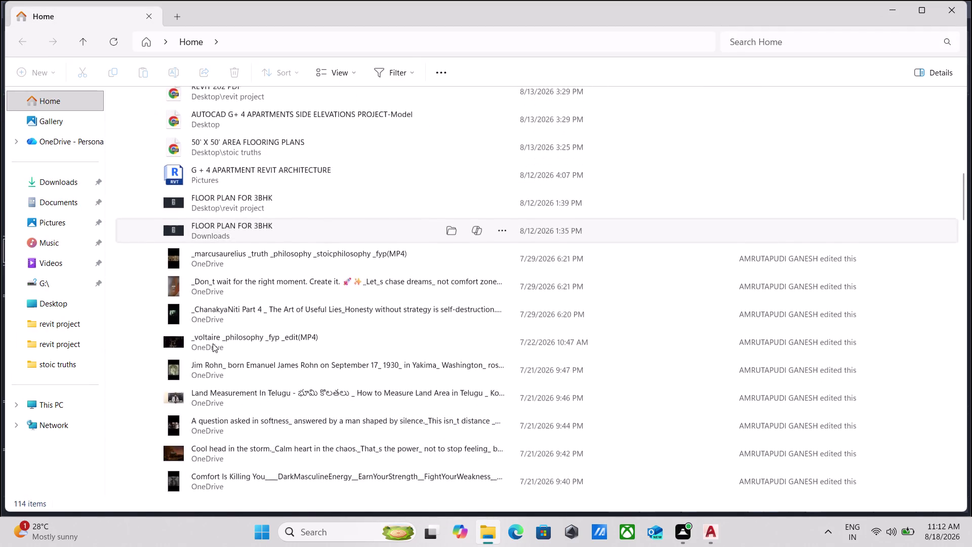
scroll(down, 3)
scroll(down, 3)
scroll(down, 3)
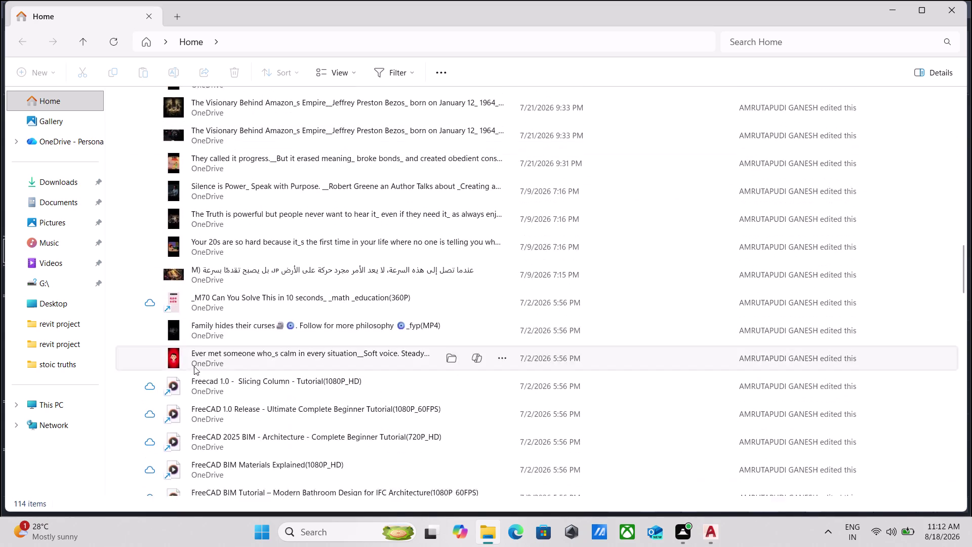
scroll(down, 3)
scroll(up, 3)
scroll(up, 3)
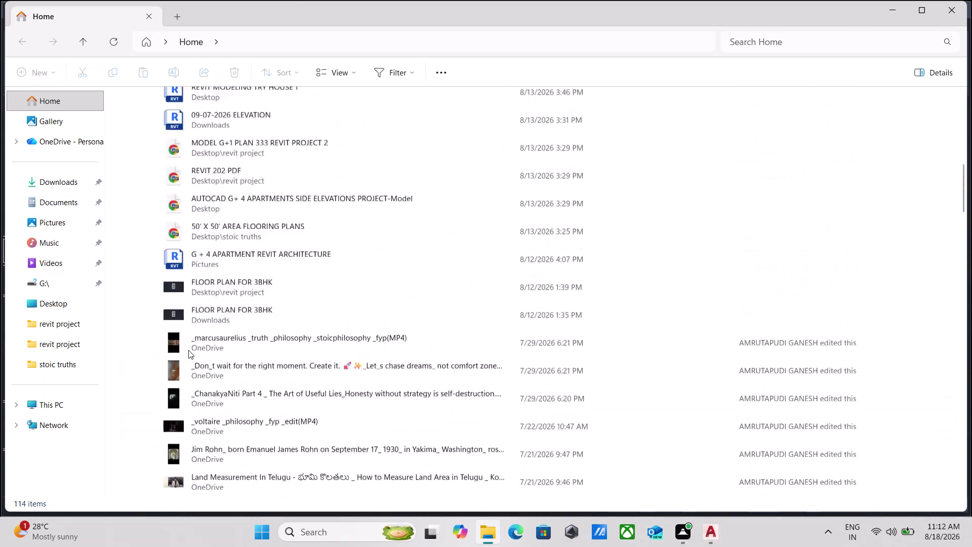
scroll(up, 3)
scroll(up, 3)
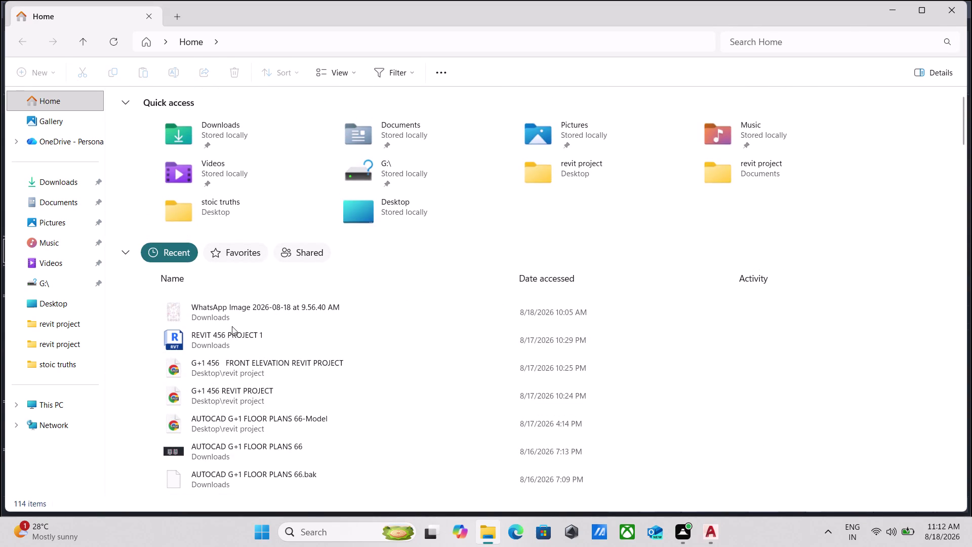
scroll(down, 3)
scroll(up, 3)
scroll(down, 3)
scroll(up, 3)
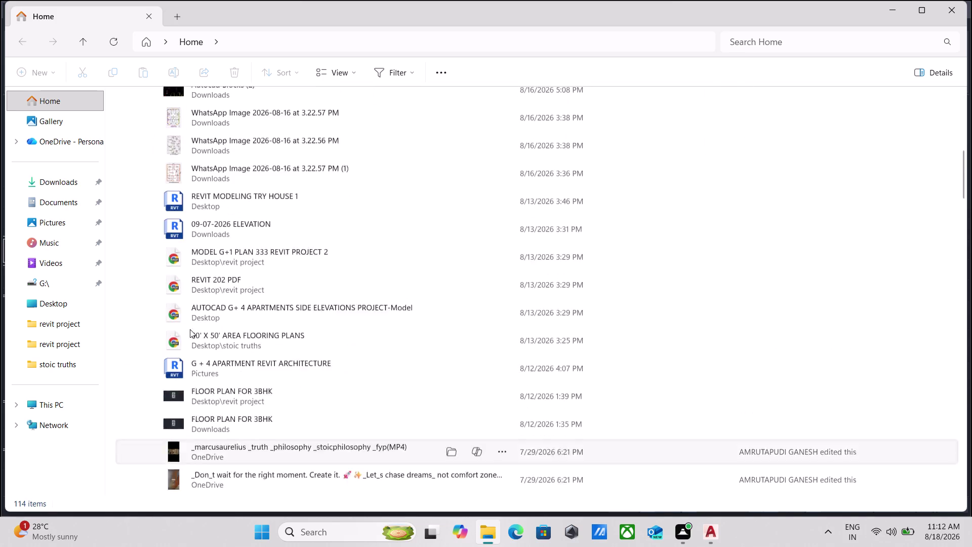
scroll(up, 3)
double_click(226, 266)
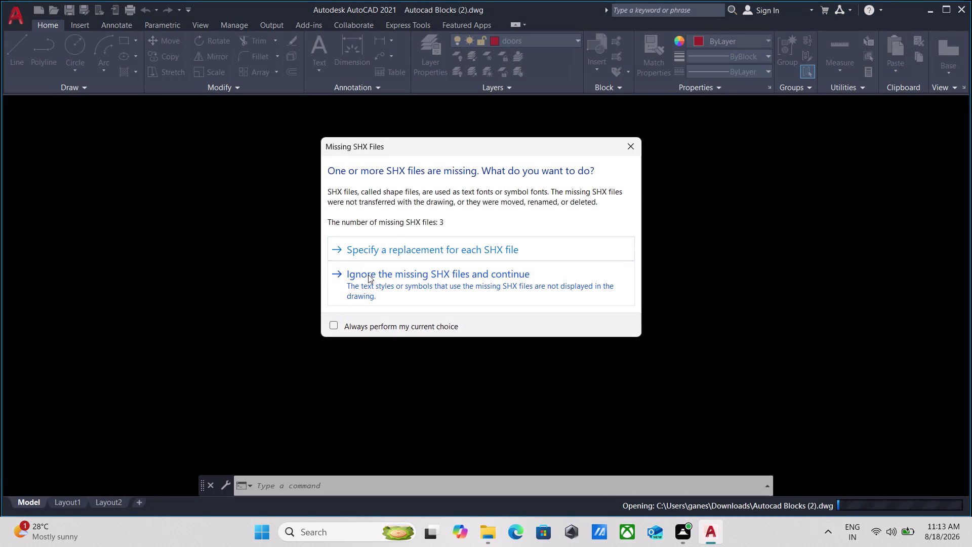
Ignore the missing SHX files warning and continue opening the drawing.
click(433, 278)
scroll(down, 3)
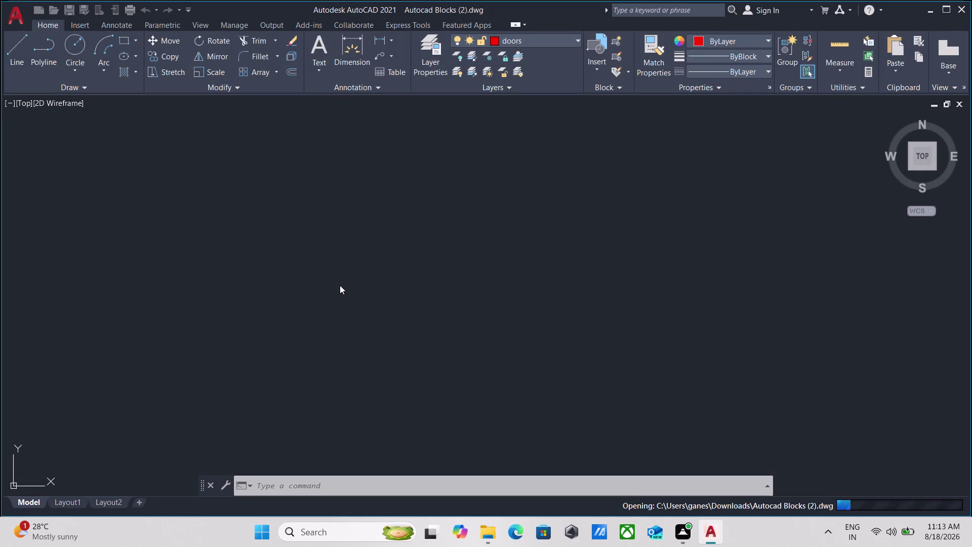
scroll(down, 3)
scroll(down, 3)
middle_drag(425, 275, 358, 302)
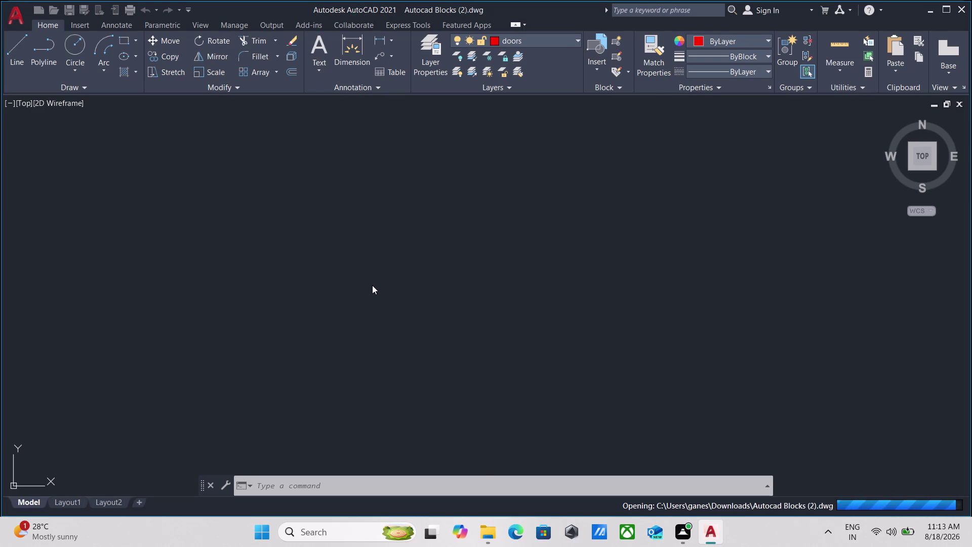
scroll(down, 3)
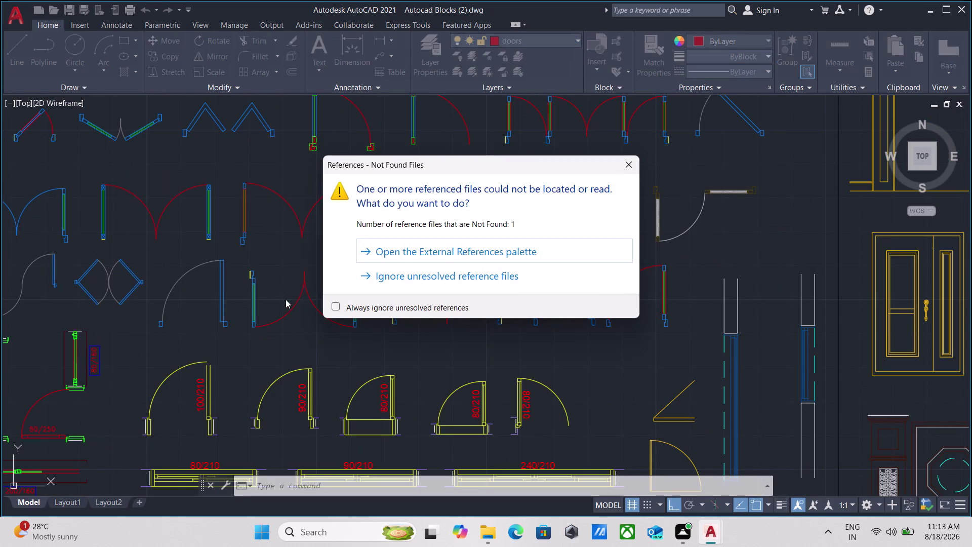
Ignore the unresolved reference files, then look across the door block collection.
click(439, 276)
scroll(up, 3)
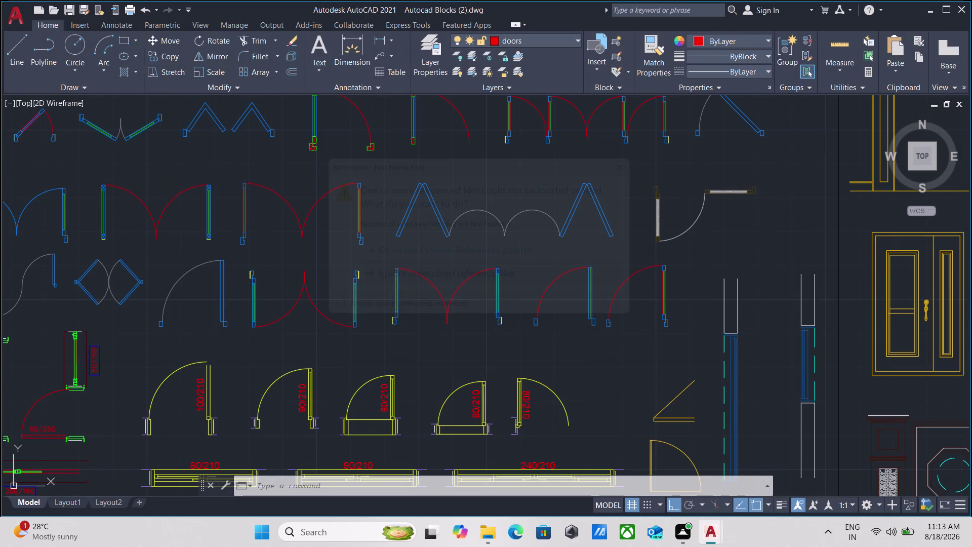
scroll(down, 3)
middle_drag(178, 216, 291, 295)
scroll(up, 3)
scroll(down, 3)
middle_drag(181, 266, 298, 308)
scroll(up, 3)
scroll(down, 3)
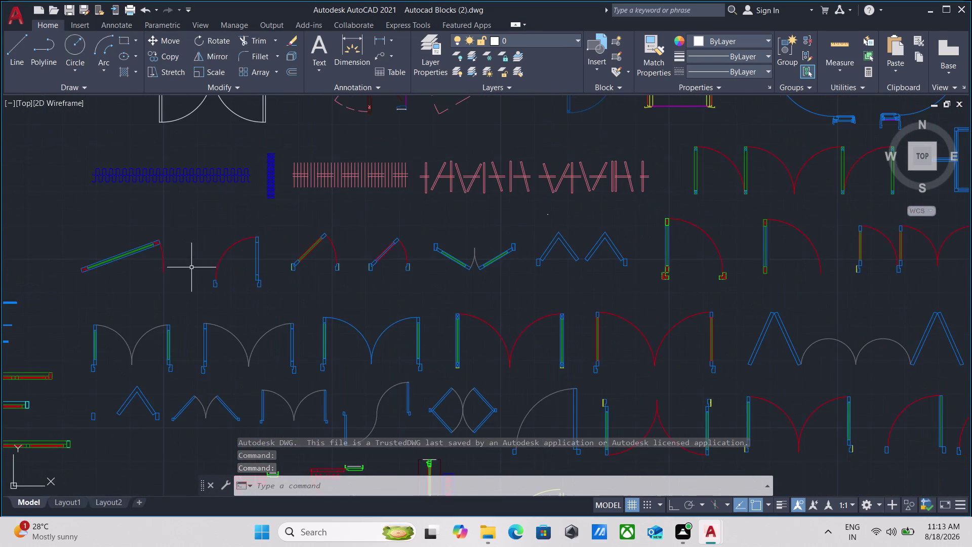
Attempt a window selection of a single door block.
scroll(up, 3)
drag(276, 303, 265, 299)
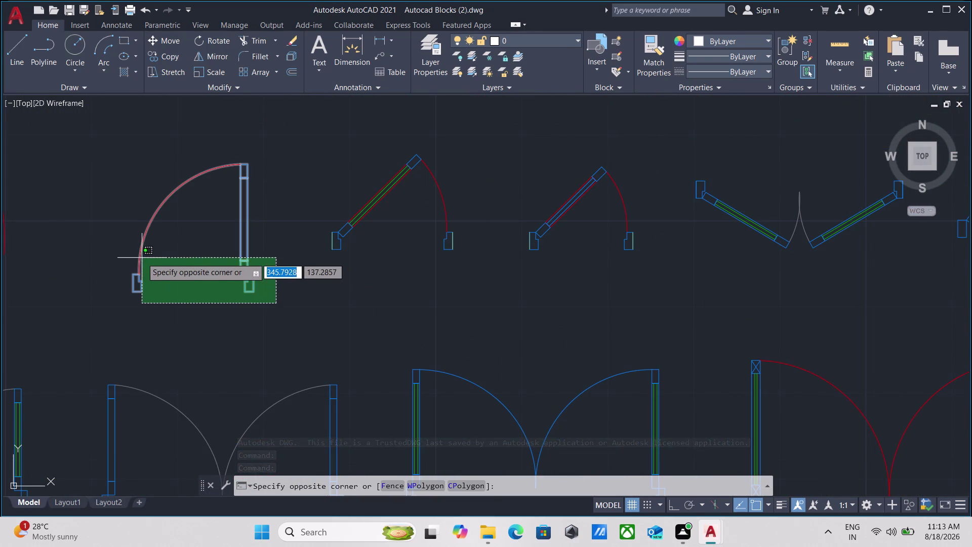
scroll(down, 3)
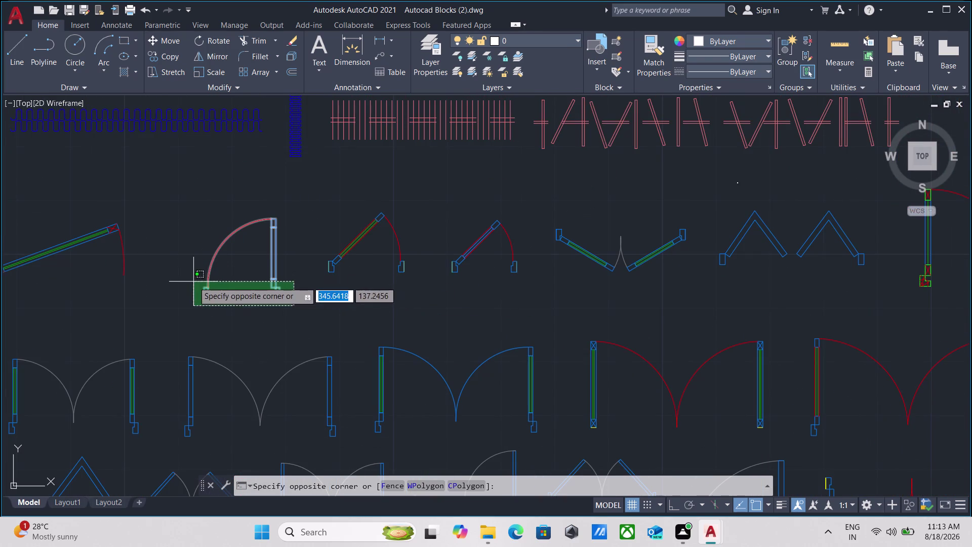
scroll(down, 3)
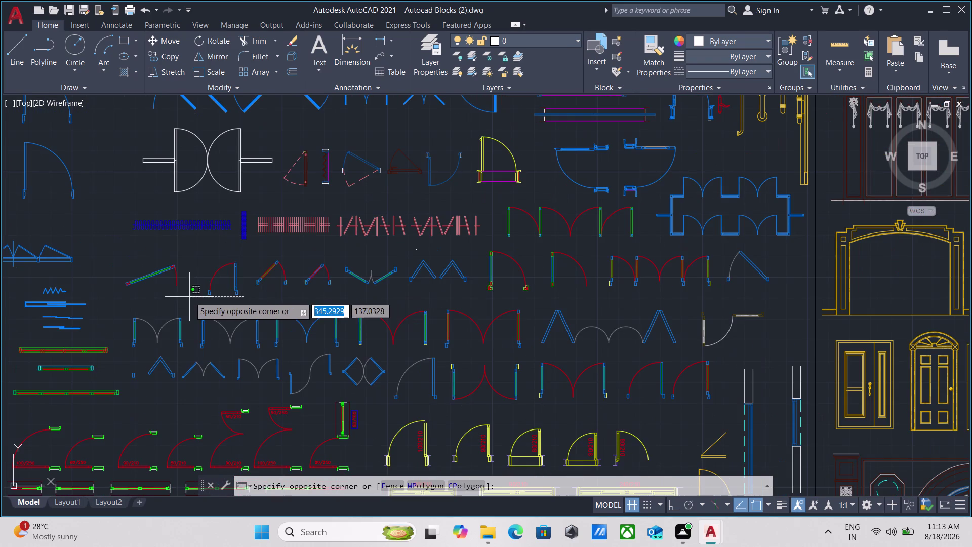
scroll(up, 3)
click(77, 296)
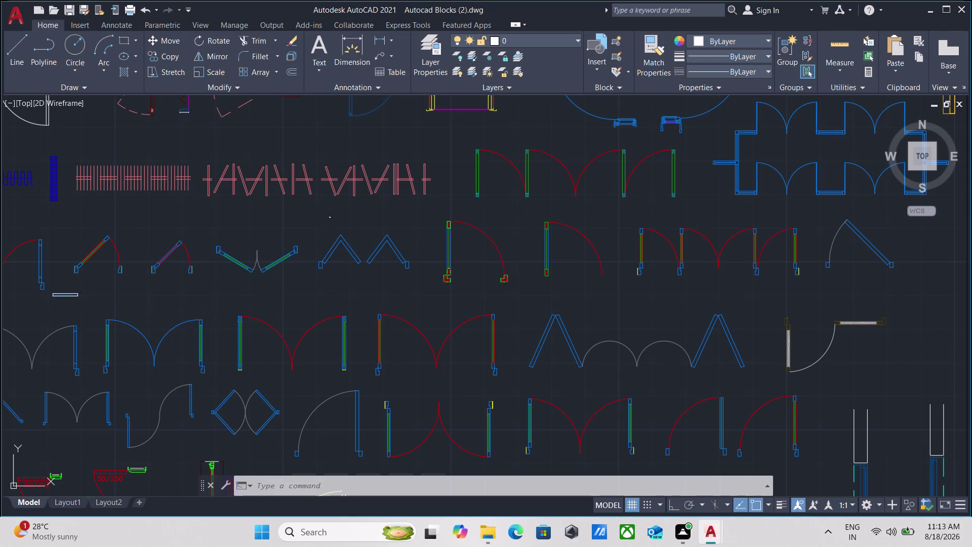
Pan and zoom across the library to inspect the red door swings.
scroll(up, 3)
middle_drag(256, 295, 140, 318)
scroll(down, 3)
scroll(up, 3)
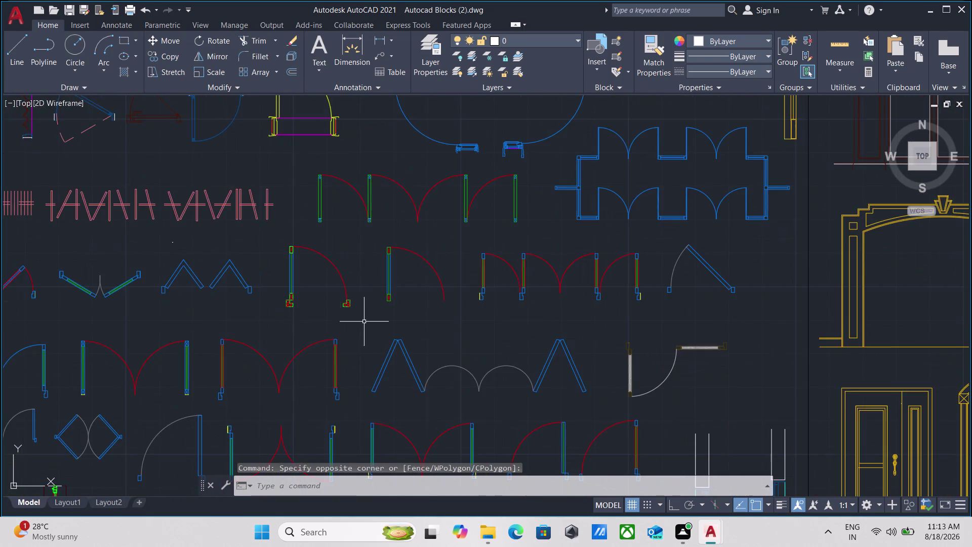
scroll(up, 3)
scroll(up, 3)
scroll(down, 3)
middle_drag(452, 329, 148, 311)
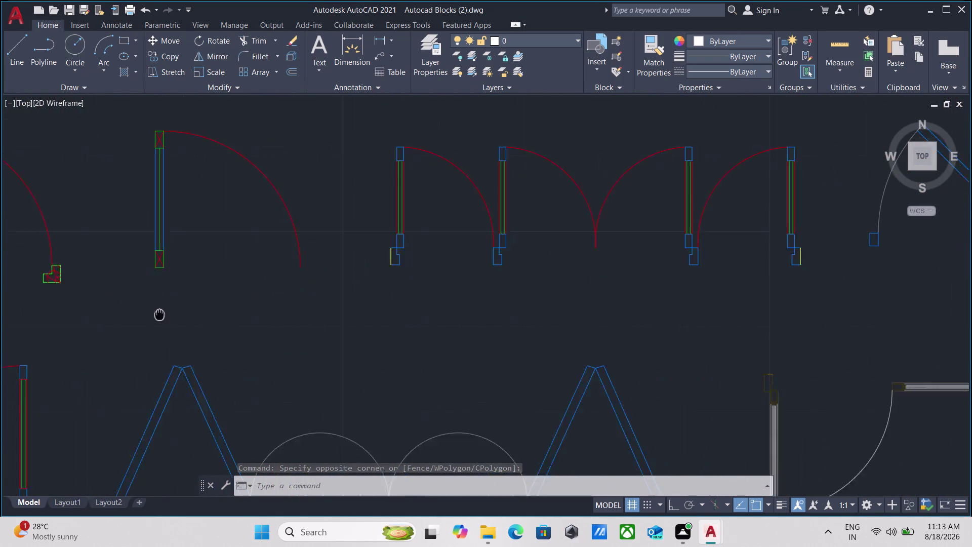
scroll(down, 3)
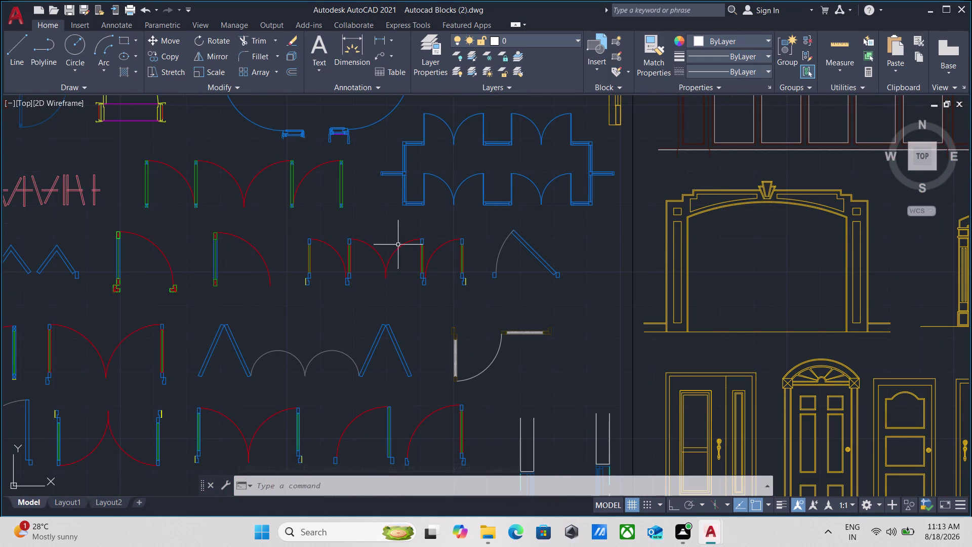
scroll(down, 3)
middle_drag(326, 222, 331, 283)
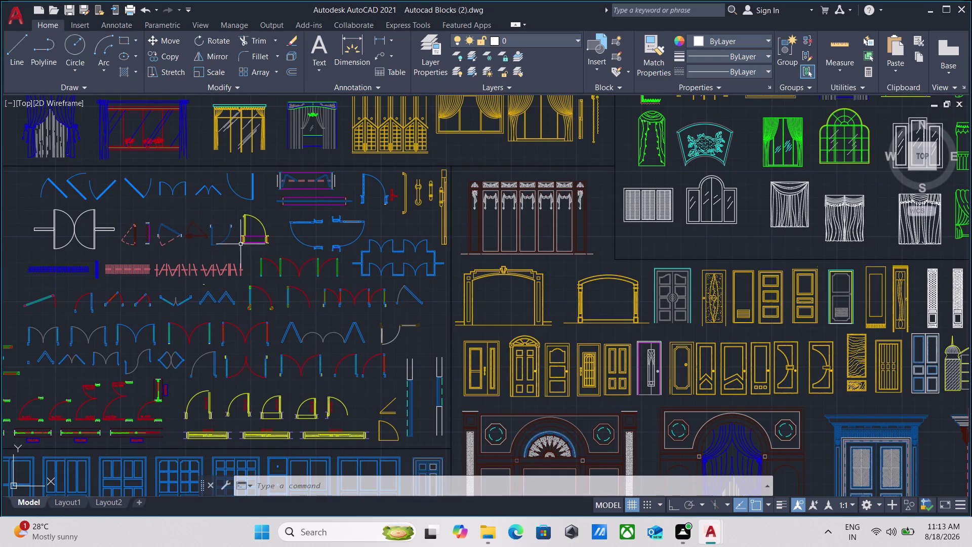
scroll(up, 3)
scroll(down, 3)
scroll(down, 3)
middle_drag(106, 203, 238, 213)
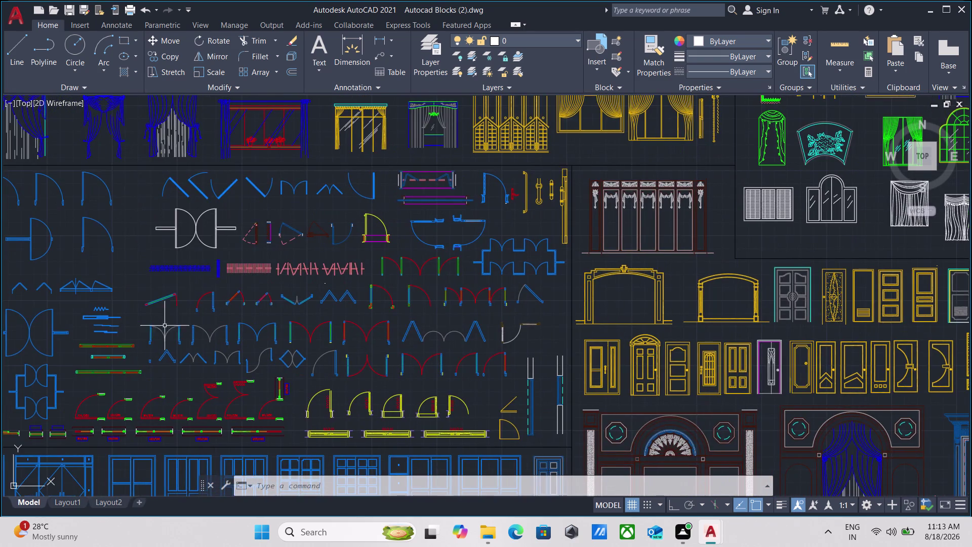
Pan and zoom back to the labelled single swing door blocks.
scroll(up, 3)
scroll(down, 3)
middle_drag(366, 270, 214, 322)
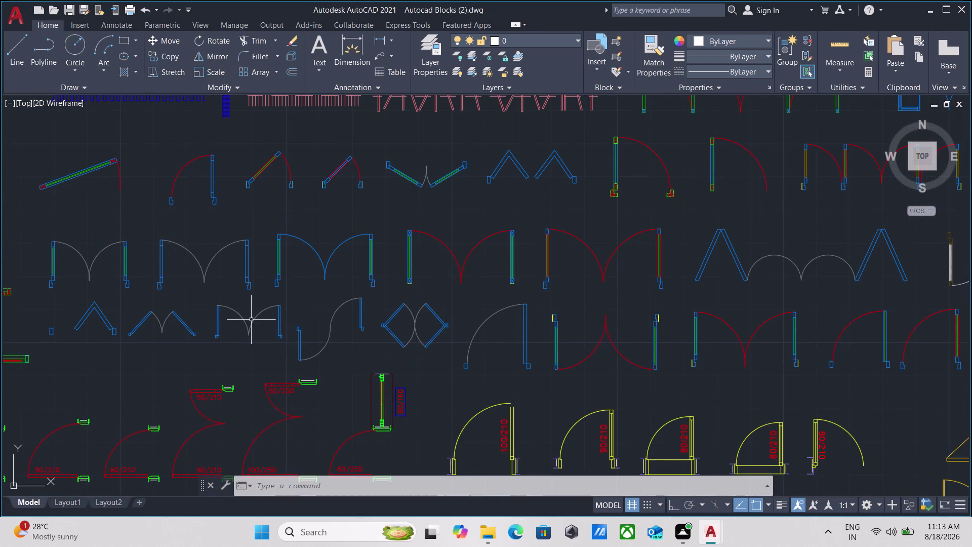
scroll(down, 3)
middle_drag(402, 322, 128, 263)
scroll(up, 3)
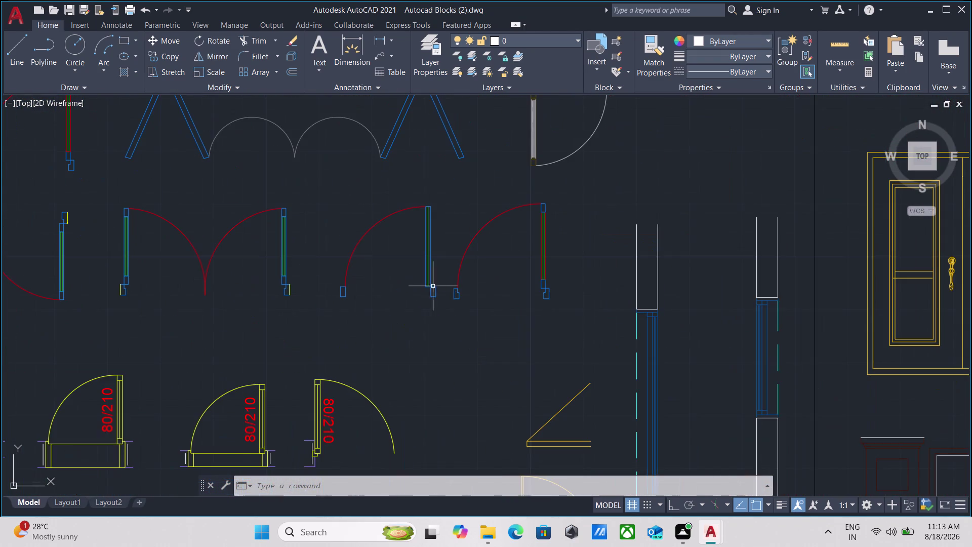
scroll(down, 3)
middle_drag(457, 296, 376, 377)
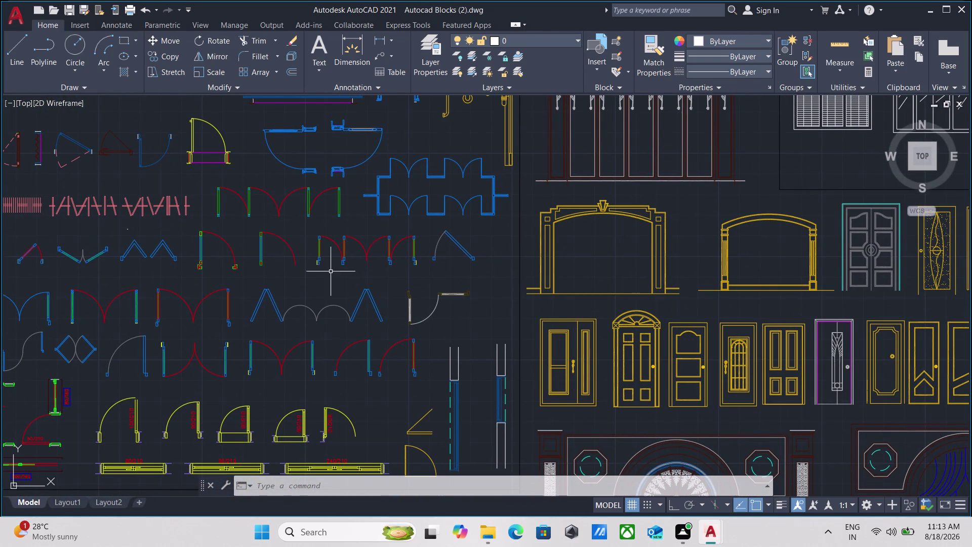
scroll(up, 3)
scroll(down, 3)
middle_drag(283, 350, 308, 305)
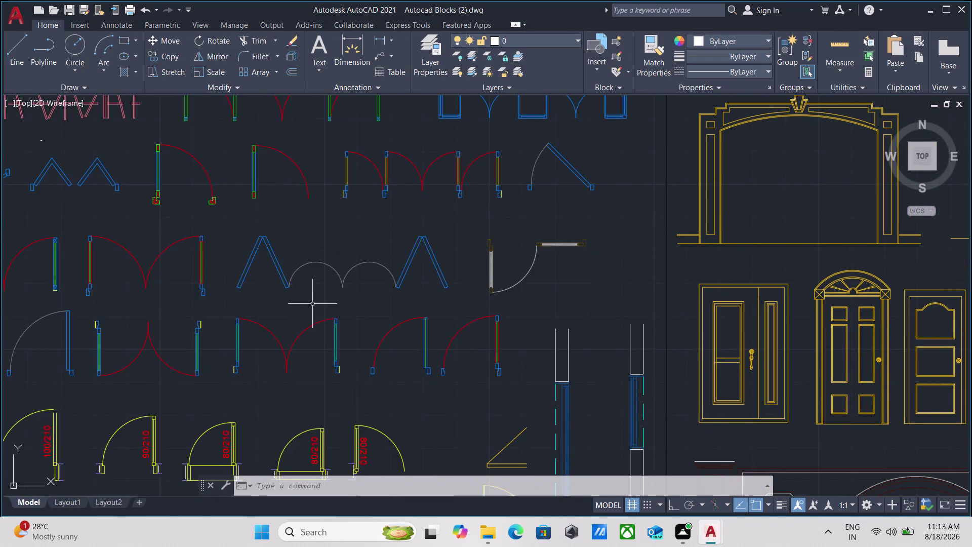
scroll(up, 3)
scroll(down, 3)
middle_drag(298, 347, 331, 298)
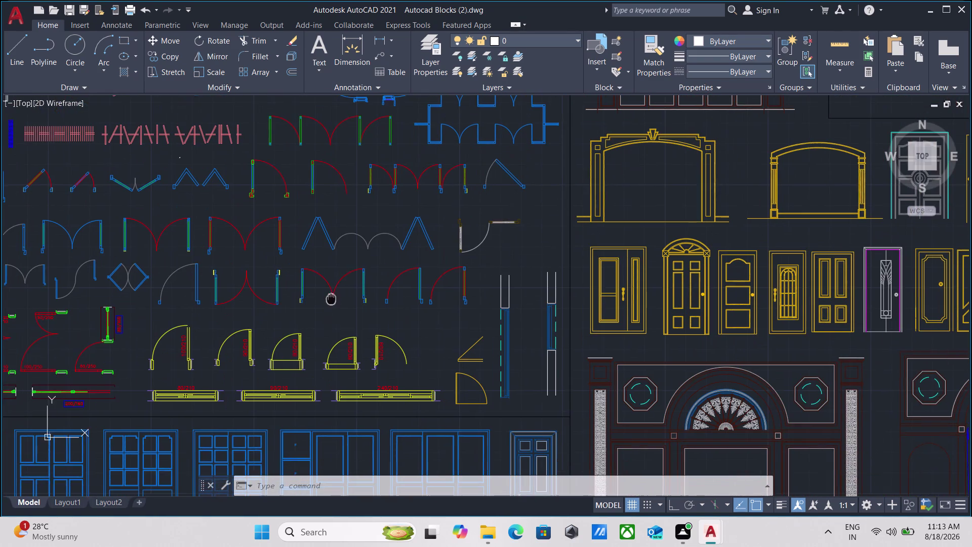
middle_drag(108, 372, 205, 436)
scroll(up, 3)
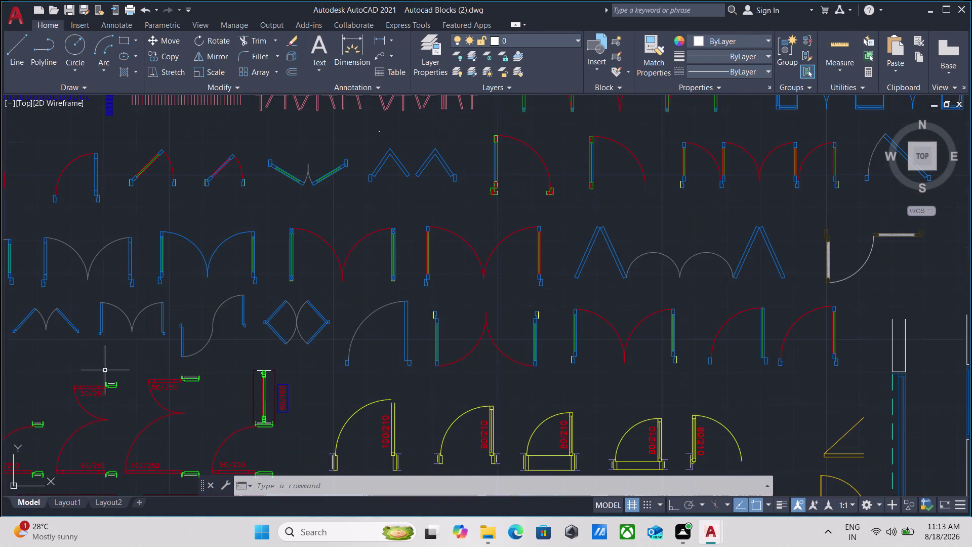
scroll(down, 3)
middle_drag(105, 379, 277, 336)
scroll(up, 3)
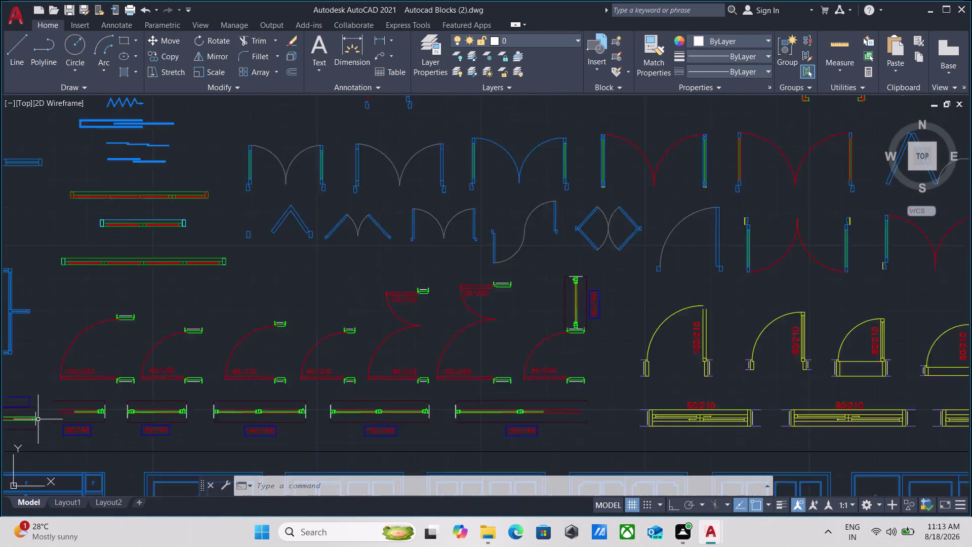
scroll(up, 3)
scroll(down, 3)
scroll(down, 3)
middle_drag(382, 320, 146, 322)
scroll(up, 3)
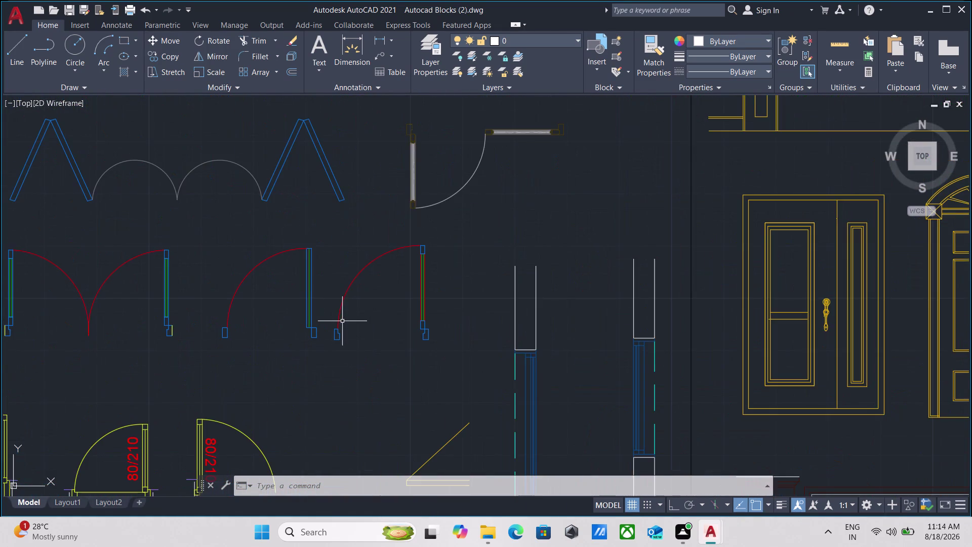
scroll(up, 3)
scroll(down, 3)
Window-select one single swing door block and copy it with Ctrl+C.
middle_click(356, 399)
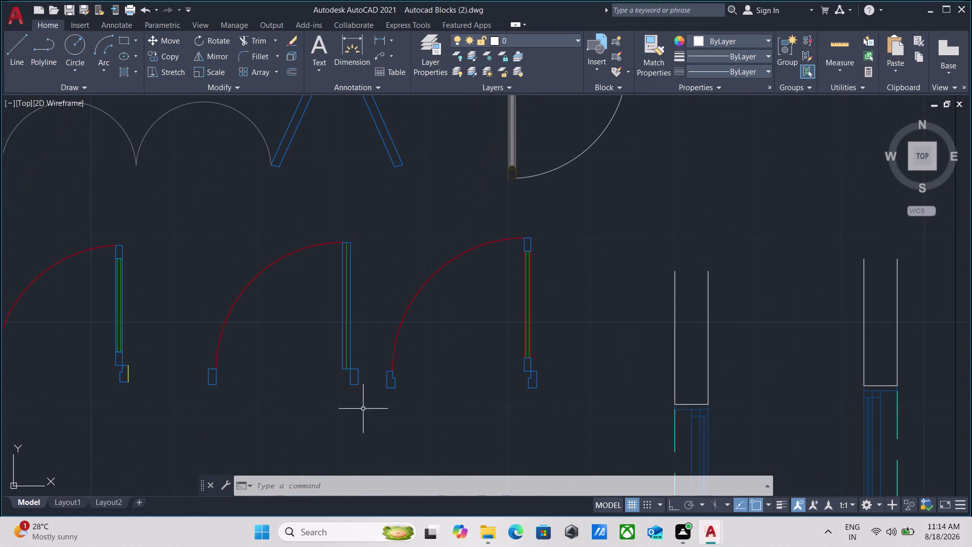
drag(366, 410, 350, 400)
click(221, 342)
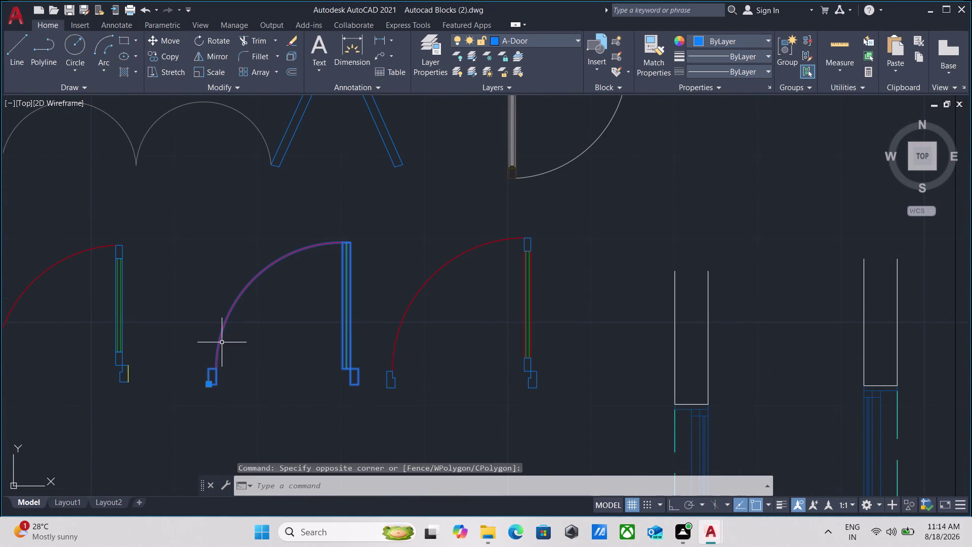
key(ctrl+c)
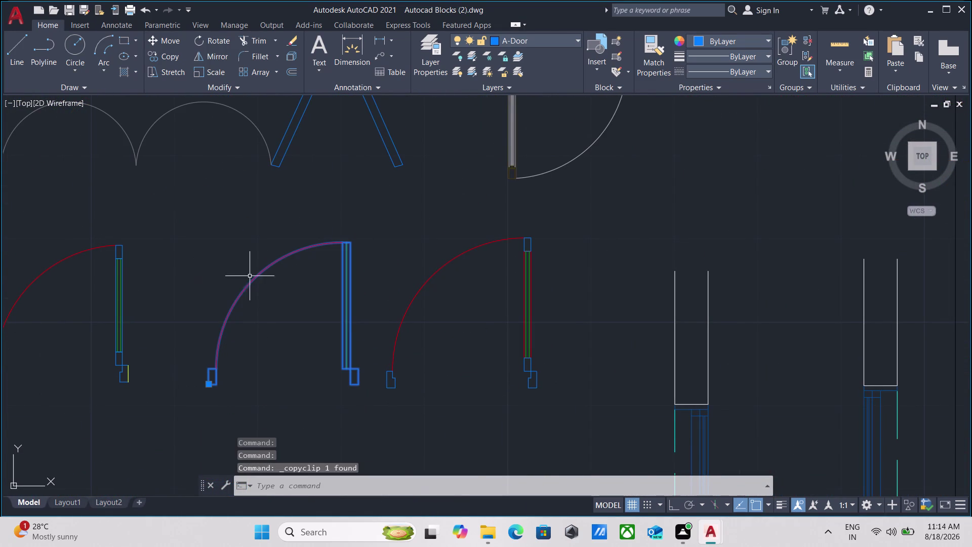
Zoom and pan across the Autocad Blocks (2) library to its red and yellow door-swing symbols.
scroll(down, 3)
scroll(down, 3)
middle_drag(205, 264, 273, 336)
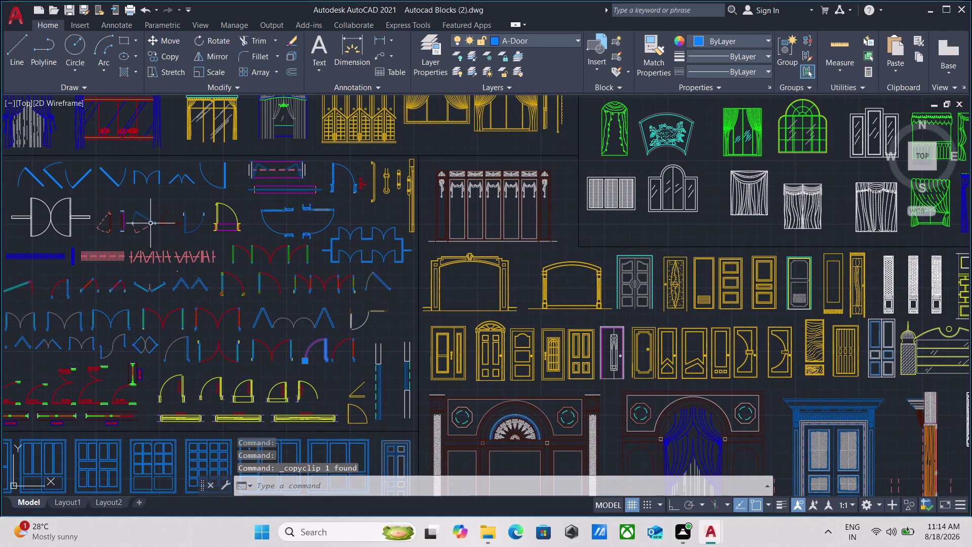
middle_drag(150, 223, 204, 291)
middle_drag(190, 229, 254, 300)
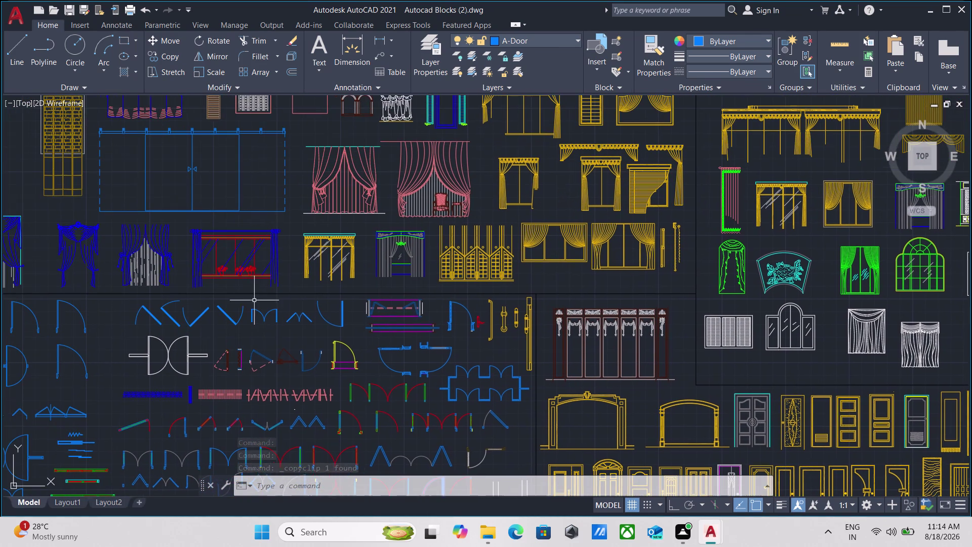
scroll(down, 3)
scroll(up, 3)
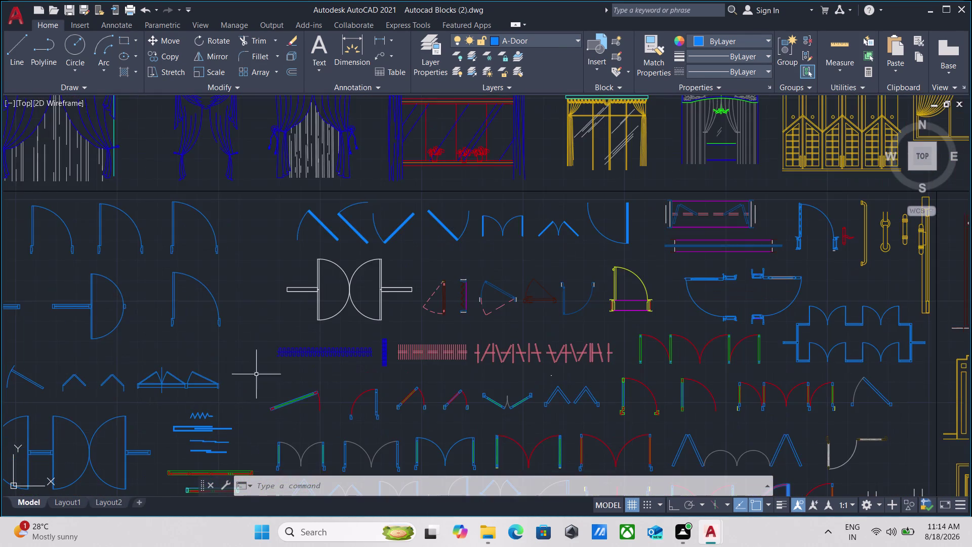
scroll(up, 3)
scroll(down, 3)
scroll(down, 3)
middle_drag(237, 215, 235, 331)
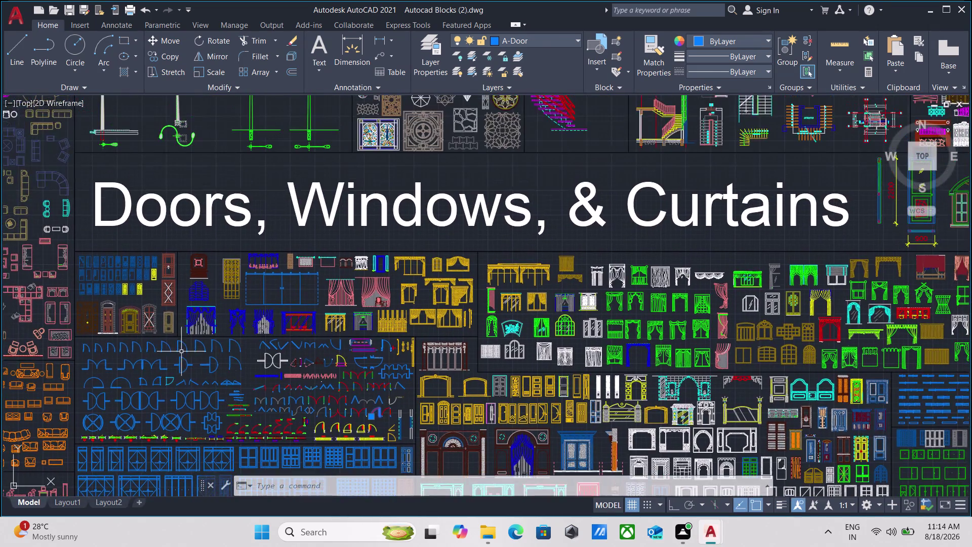
scroll(up, 3)
scroll(down, 3)
middle_drag(131, 330, 157, 410)
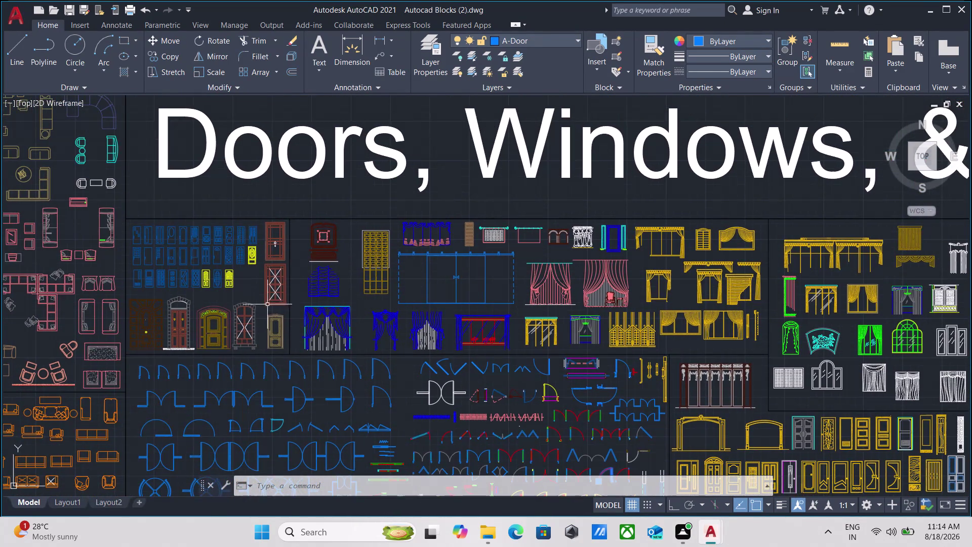
scroll(down, 3)
scroll(up, 3)
scroll(up, 3)
scroll(up, 3)
middle_drag(469, 364, 463, 362)
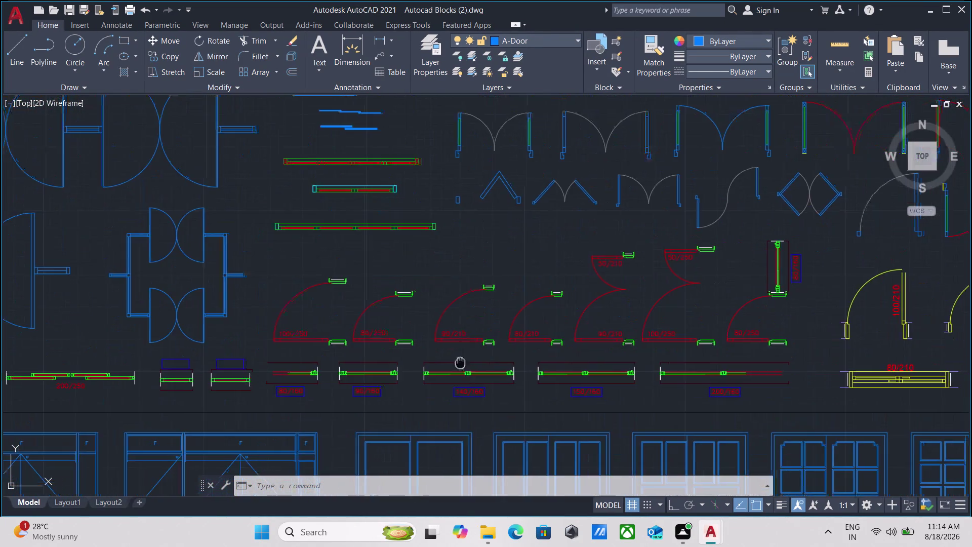
middle_drag(463, 363, 314, 335)
scroll(up, 3)
scroll(down, 3)
middle_drag(591, 360, 391, 367)
scroll(down, 3)
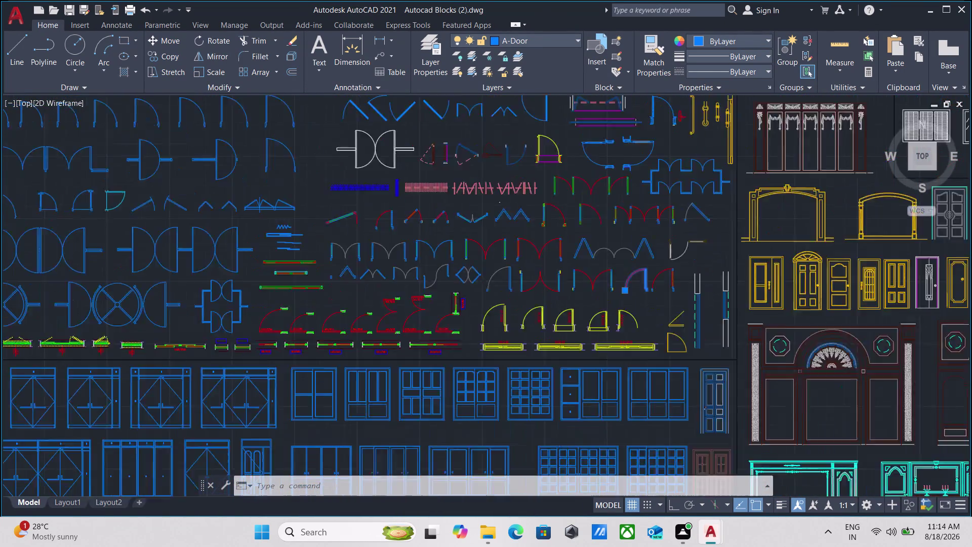
middle_drag(501, 301, 305, 393)
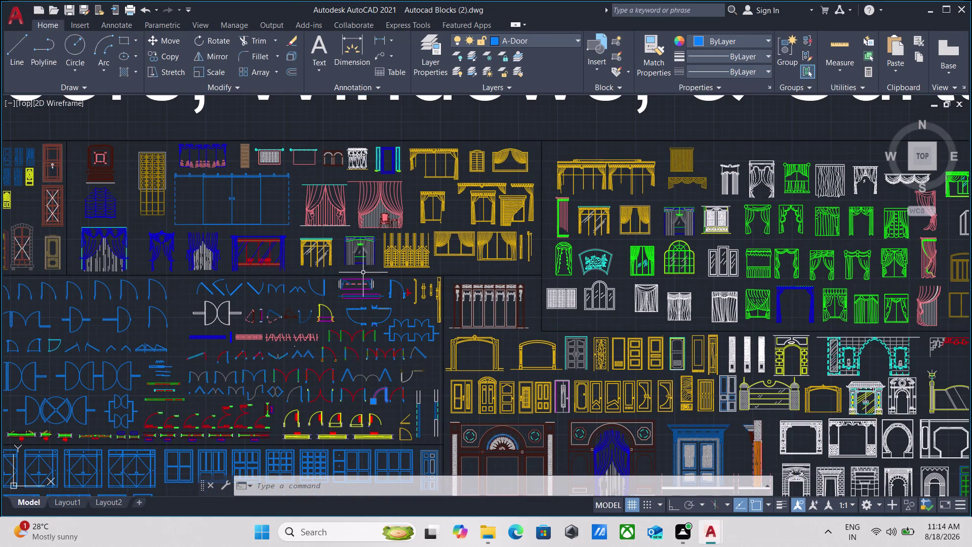
scroll(up, 3)
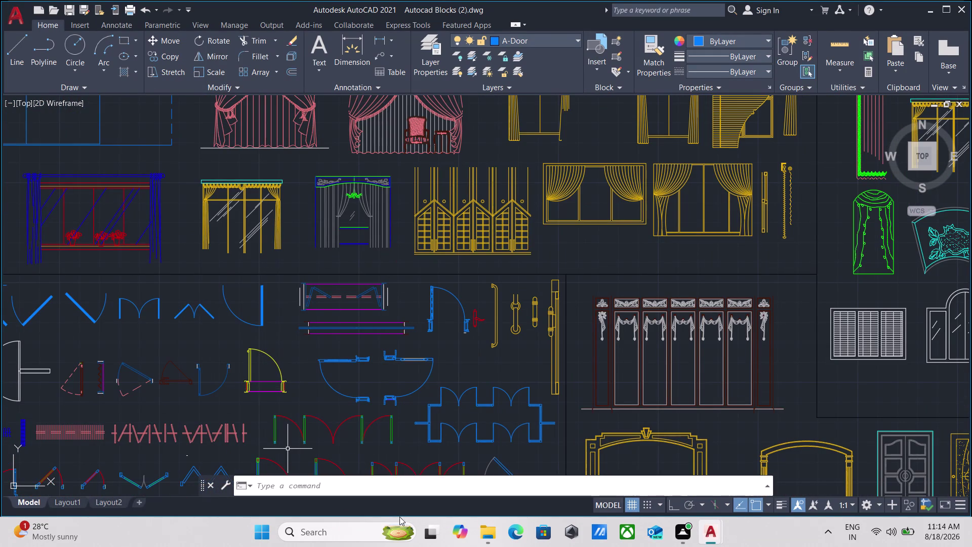
scroll(down, 3)
scroll(down, 3)
scroll(up, 3)
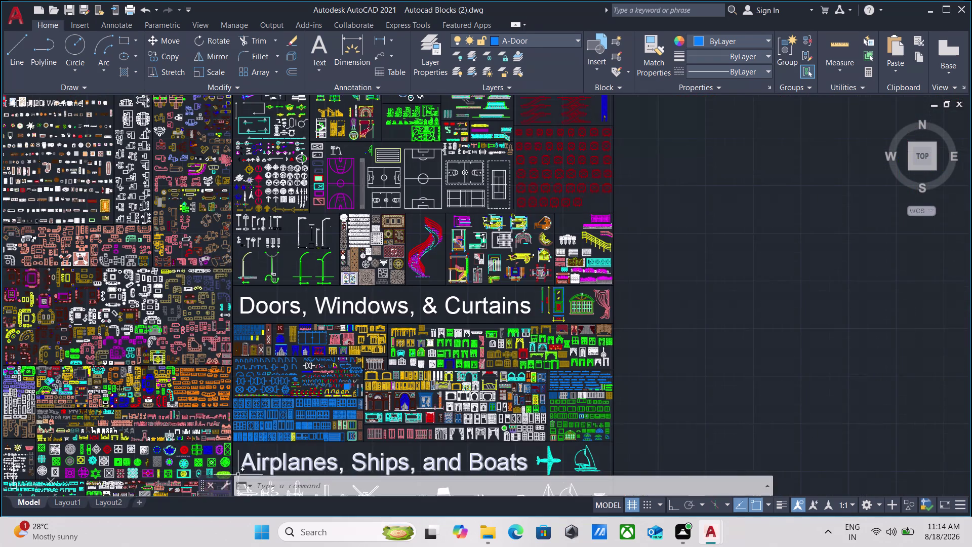
scroll(up, 3)
scroll(up, 3)
middle_drag(305, 403, 271, 237)
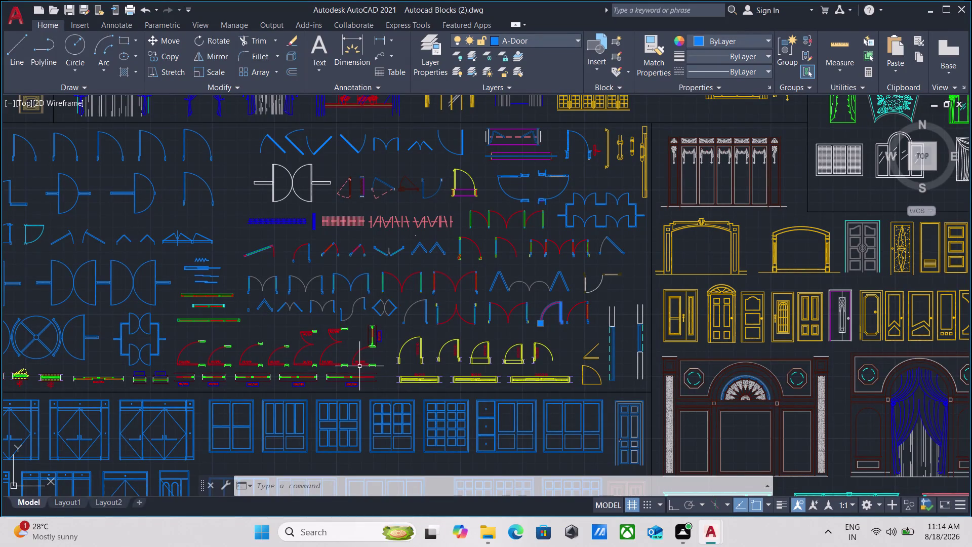
scroll(up, 3)
scroll(up, 3)
scroll(down, 3)
scroll(down, 3)
middle_drag(331, 375, 367, 362)
scroll(up, 3)
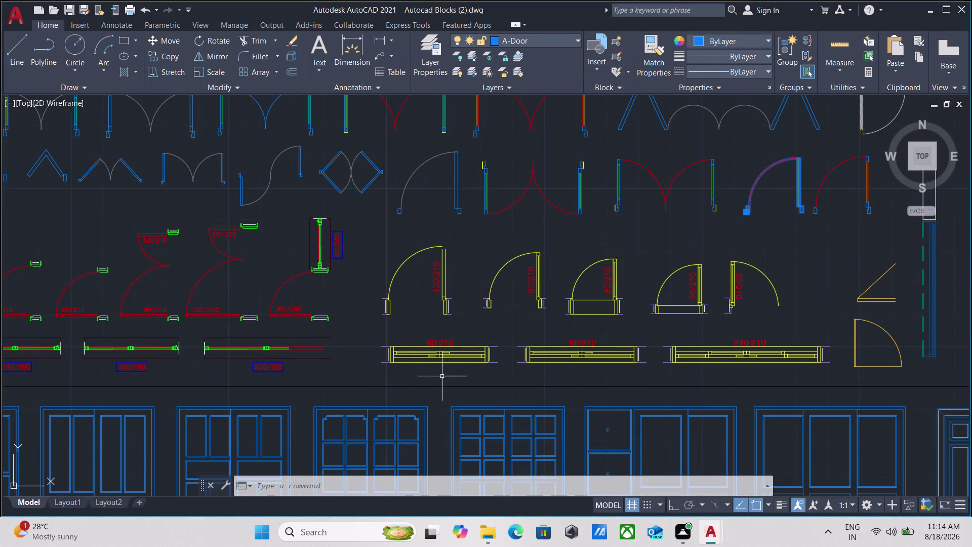
Box-select the 29-object 90/210 double door symbol and copy it to the clipboard.
drag(489, 388, 483, 382)
click(476, 379)
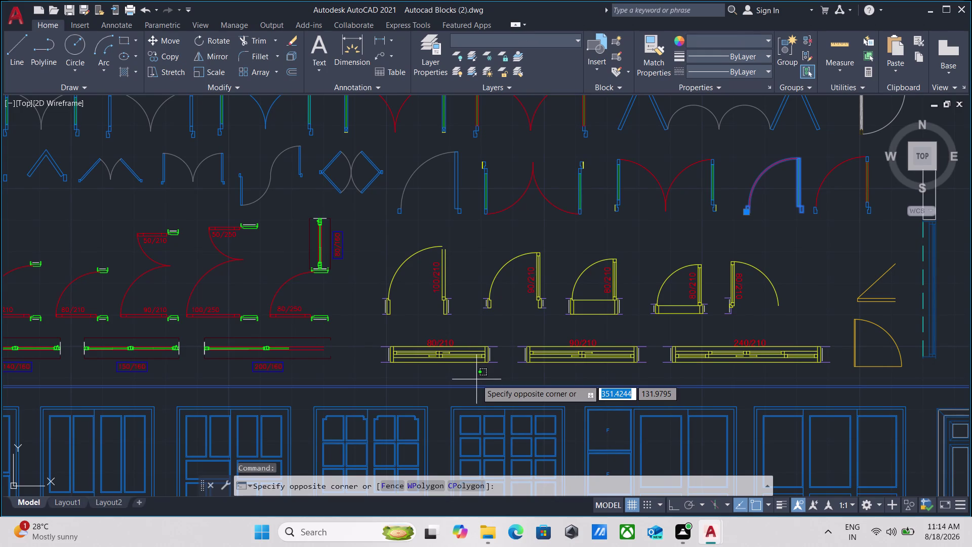
click(476, 379)
click(624, 379)
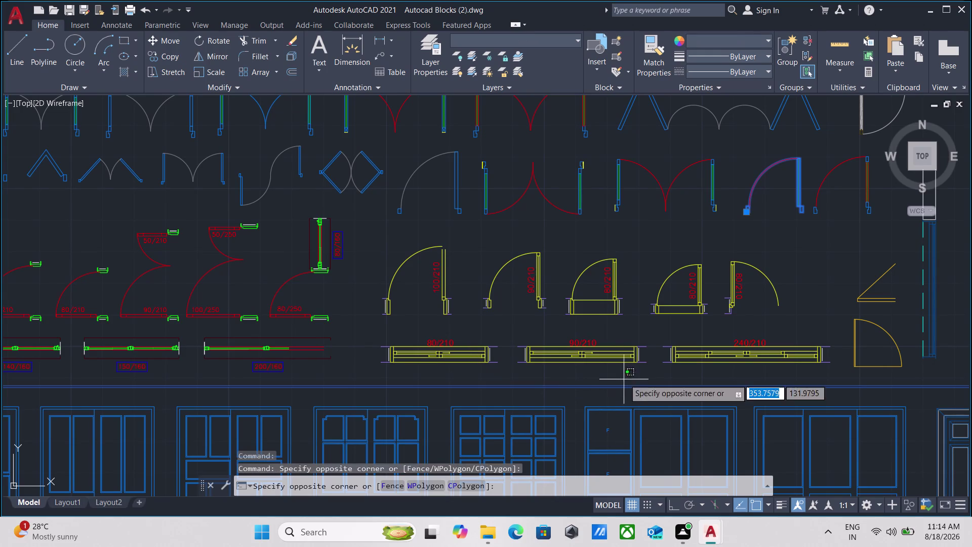
click(518, 322)
middle_drag(612, 367, 478, 368)
drag(518, 376, 514, 375)
click(449, 327)
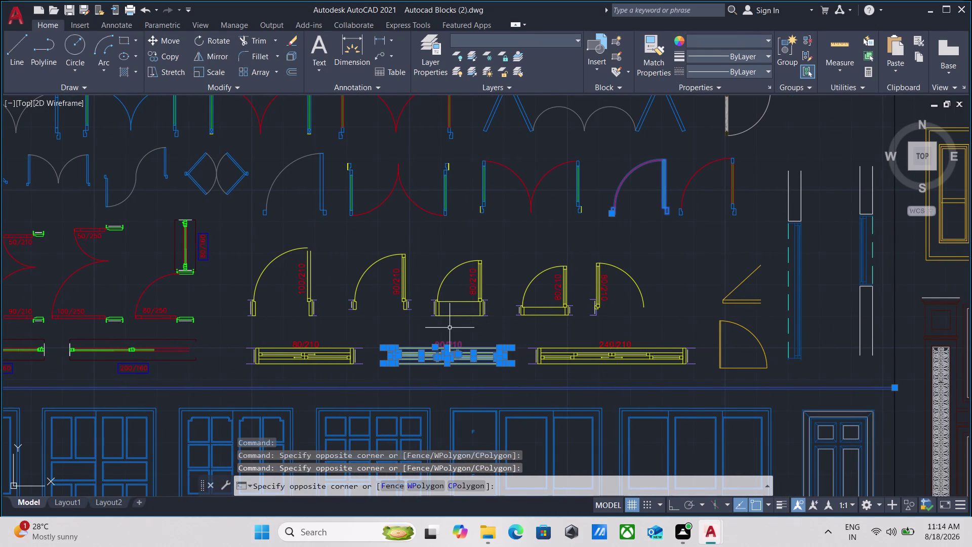
scroll(down, 3)
scroll(up, 3)
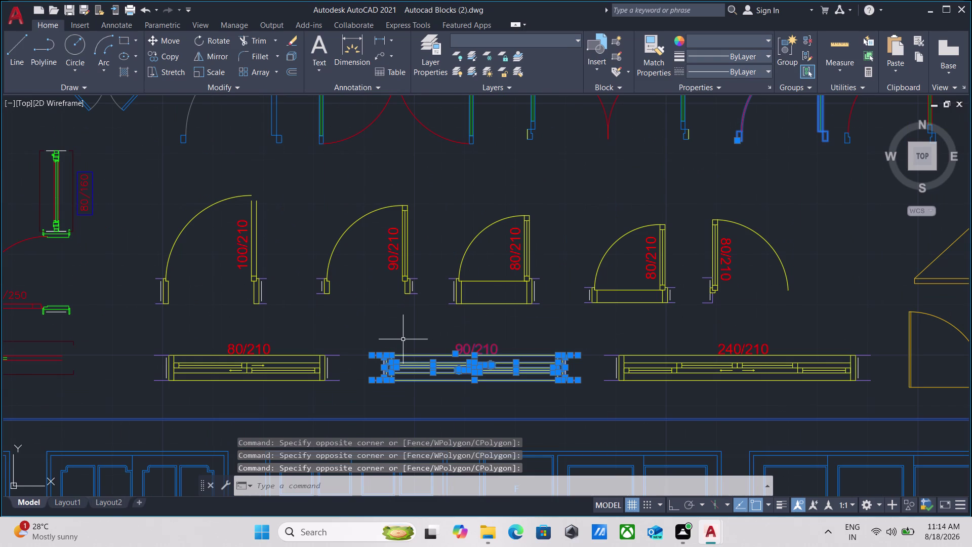
key(ctrl+c)
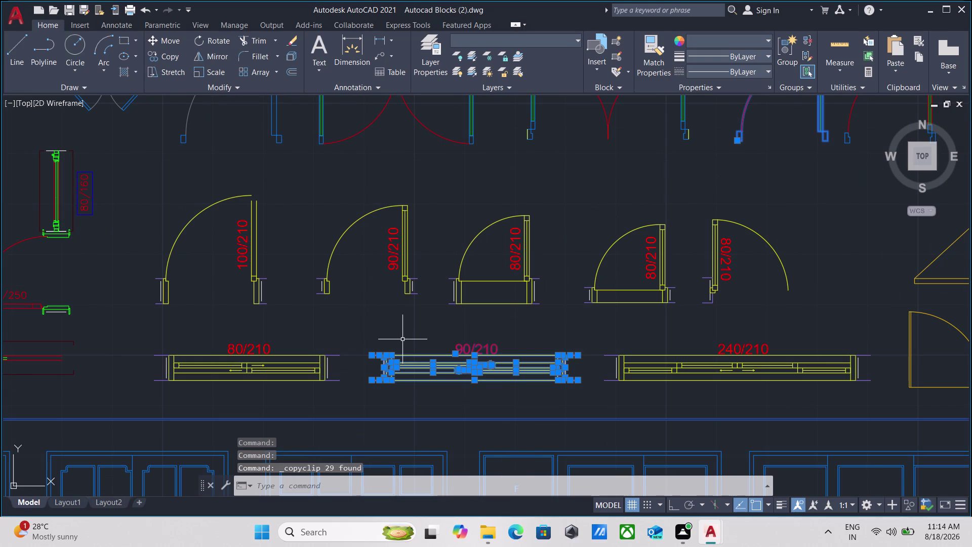
Switch back to the Drawing1 floor plan.
scroll(down, 3)
scroll(up, 3)
scroll(up, 3)
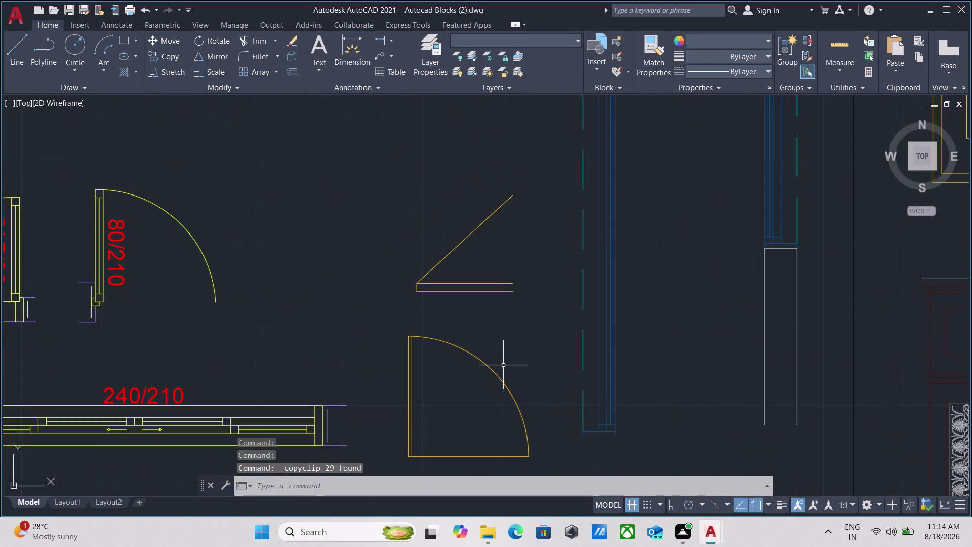
scroll(down, 3)
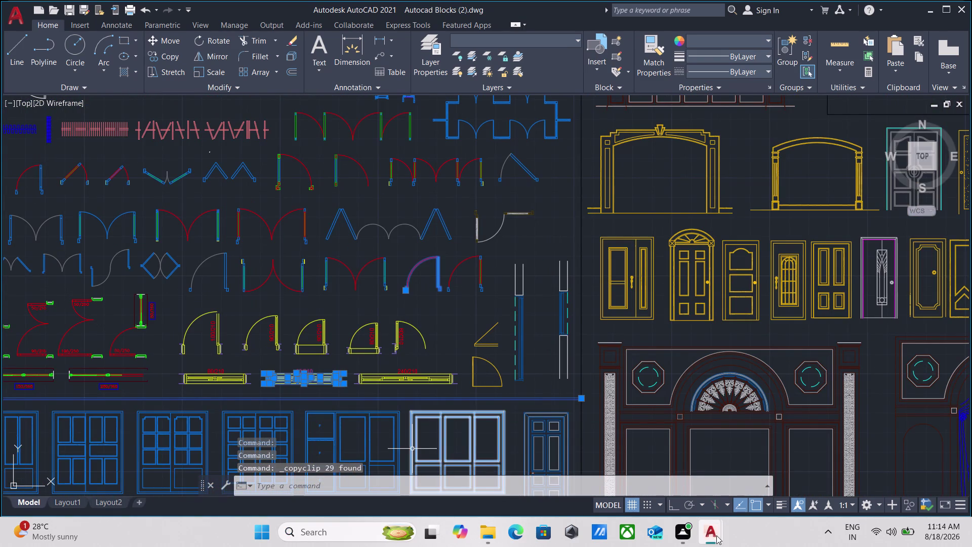
click(651, 480)
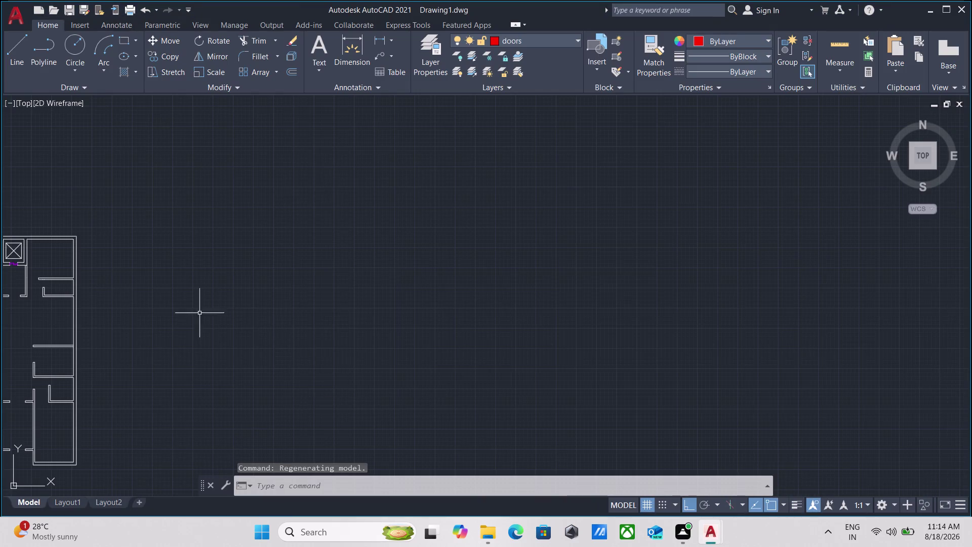
Paste the copied 90/210 double door into the Drawing1 floor plan.
scroll(up, 3)
middle_drag(175, 306, 538, 369)
scroll(down, 3)
middle_drag(392, 348, 422, 339)
scroll(up, 3)
scroll(up, 3)
middle_drag(437, 326, 357, 356)
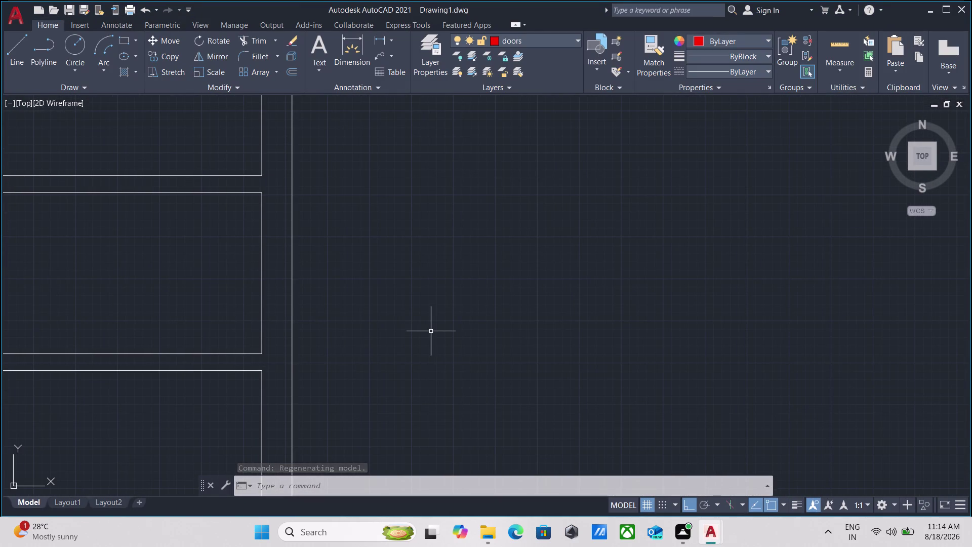
key(ctrl+v)
click(419, 240)
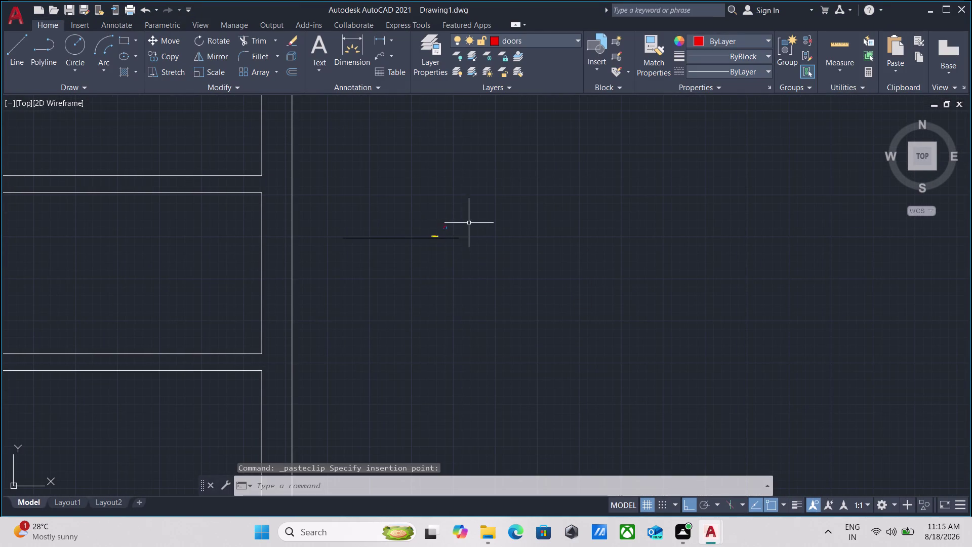
scroll(up, 3)
scroll(up, 3)
Select the single door and scale it from its jamb corner base point.
drag(468, 246, 416, 221)
click(321, 188)
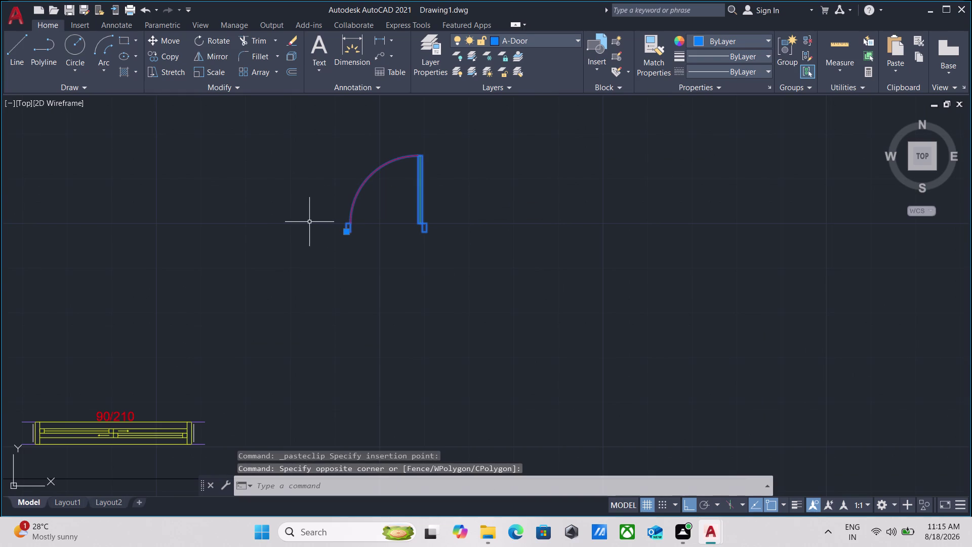
key(Escape)
drag(461, 256, 447, 241)
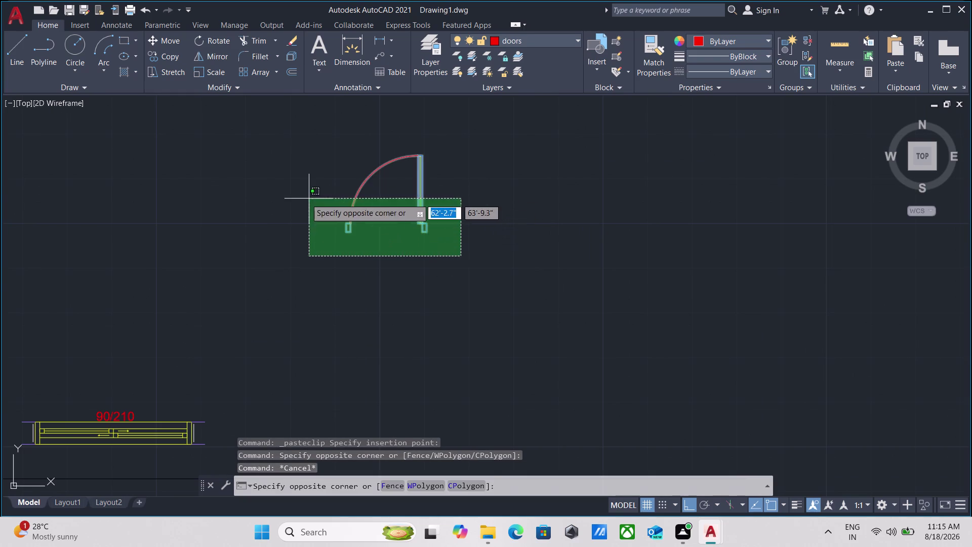
click(305, 199)
text(sca)
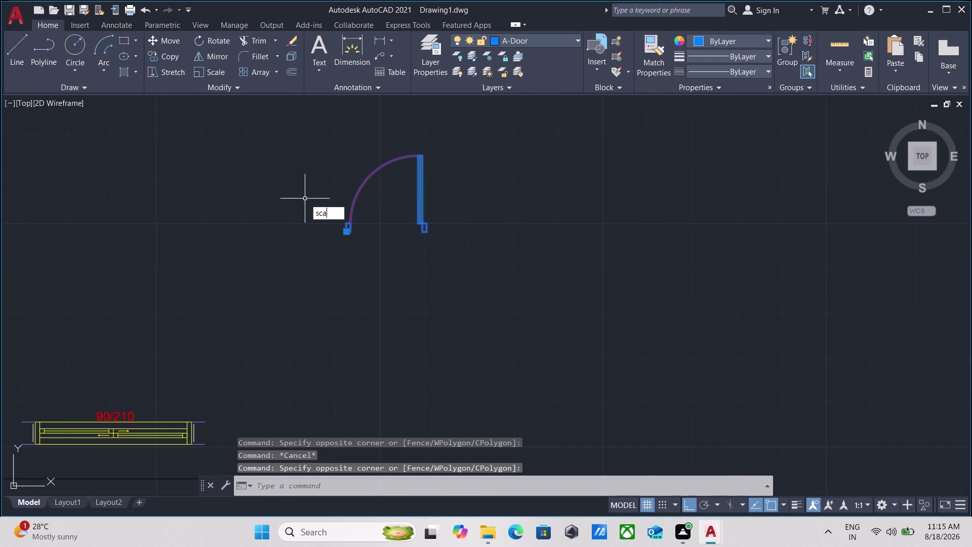
text(l)
key(e)
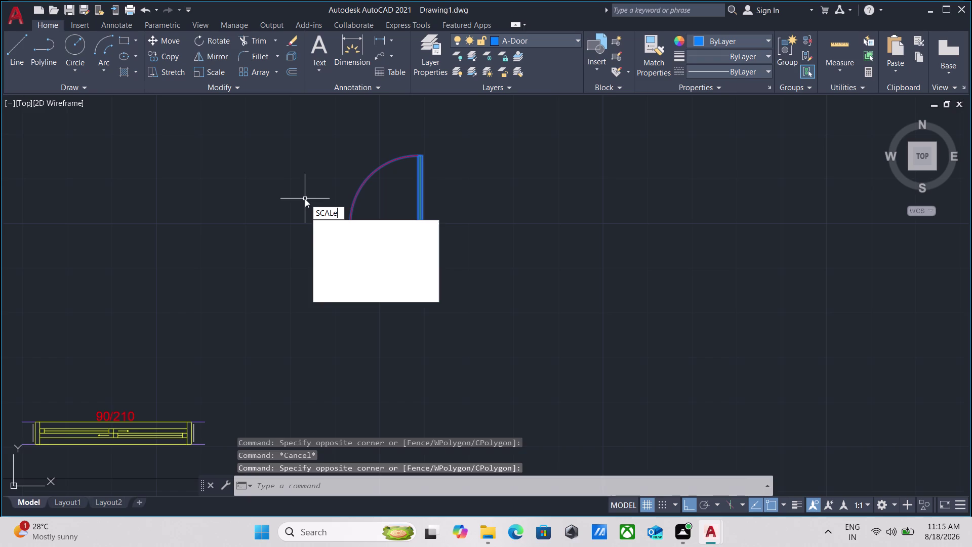
key(Return)
scroll(up, 3)
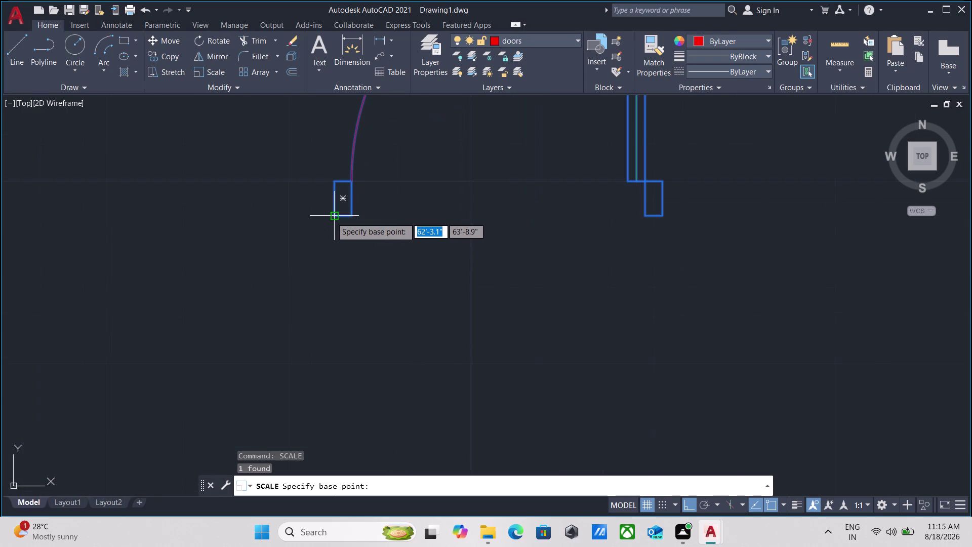
click(333, 217)
Scale by reference, matching the jamb-to-jamb length to a 2' door width.
middle_drag(466, 216, 288, 274)
scroll(down, 3)
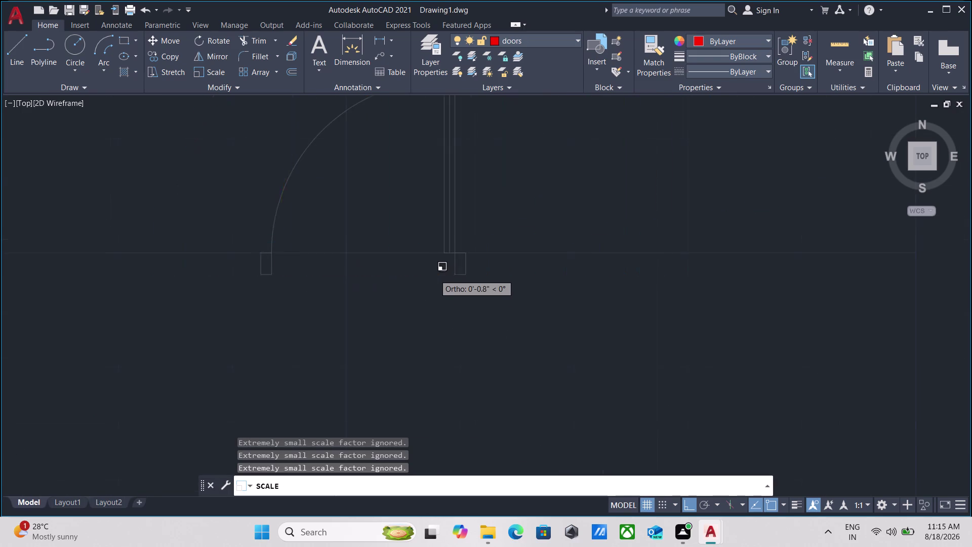
middle_drag(434, 275, 346, 298)
key(r)
key(Return)
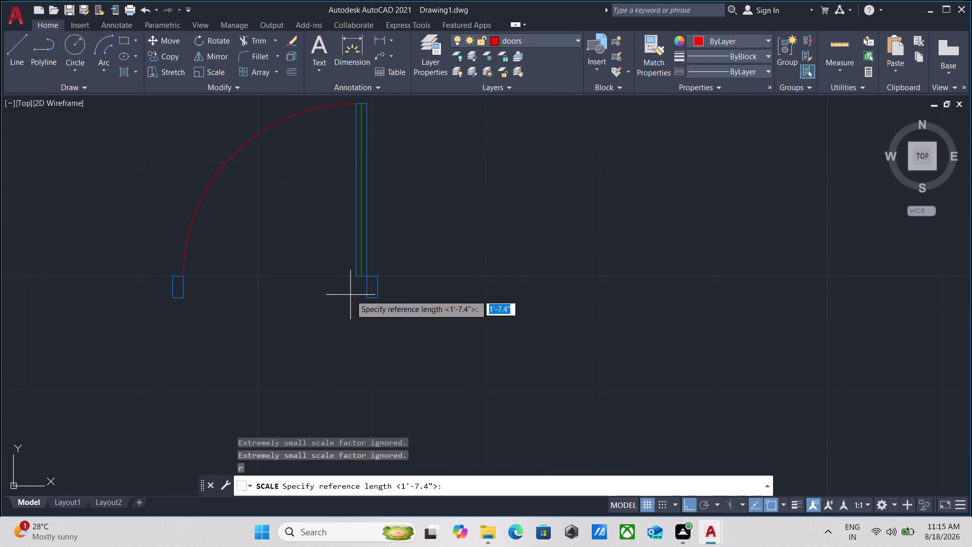
scroll(up, 3)
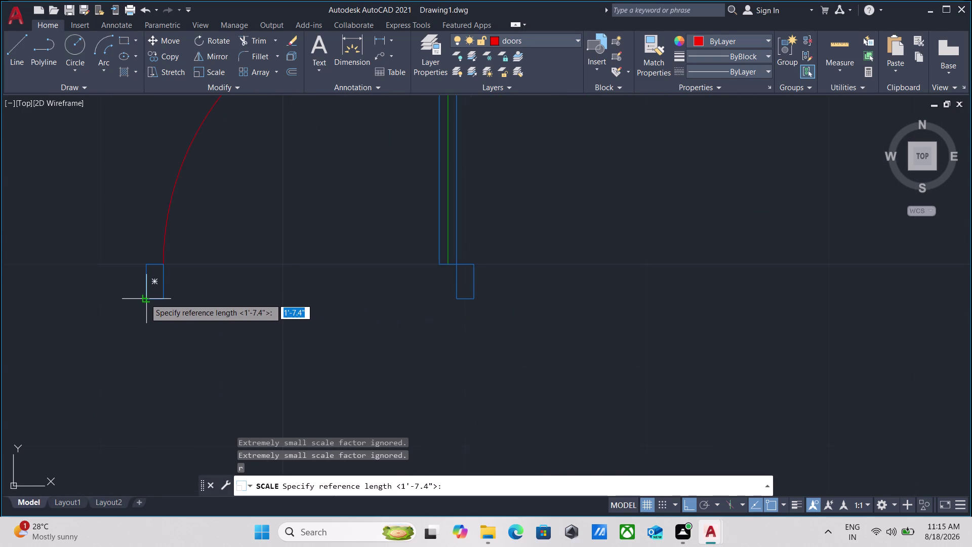
click(147, 298)
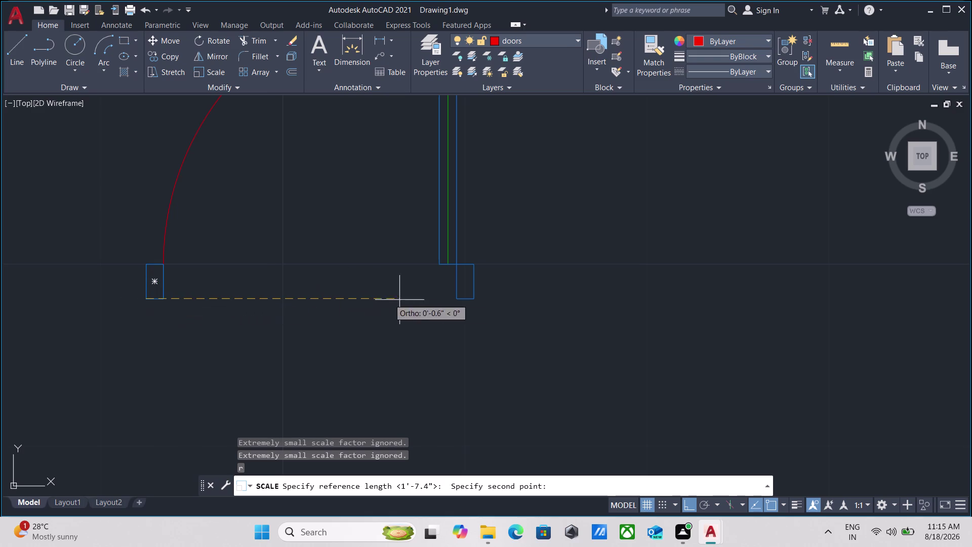
click(476, 300)
scroll(down, 3)
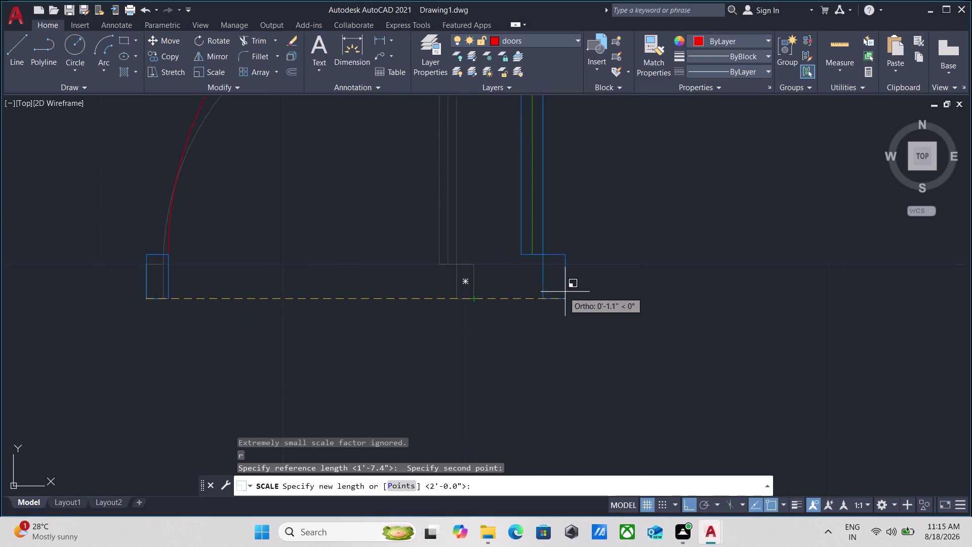
scroll(down, 3)
middle_drag(639, 283, 291, 312)
scroll(down, 3)
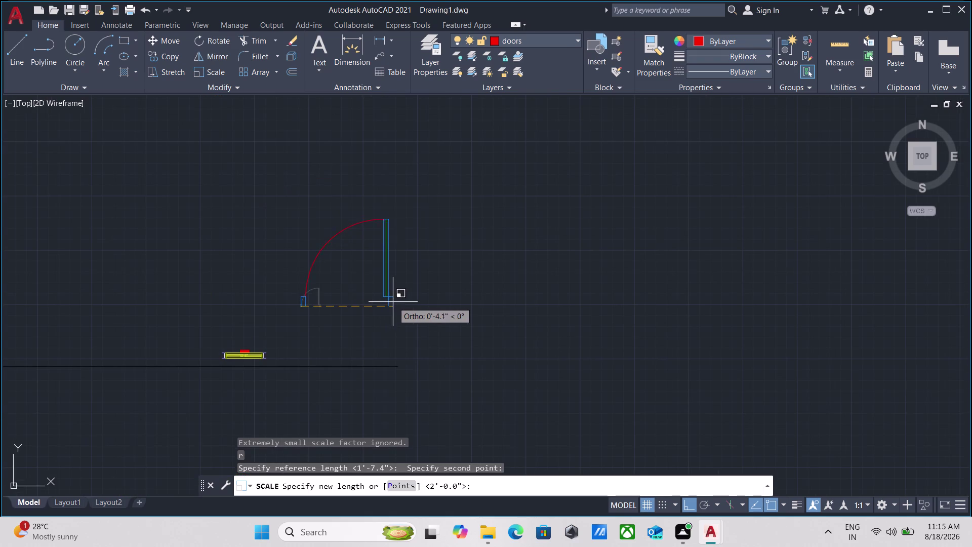
key(2)
key(apostrophe)
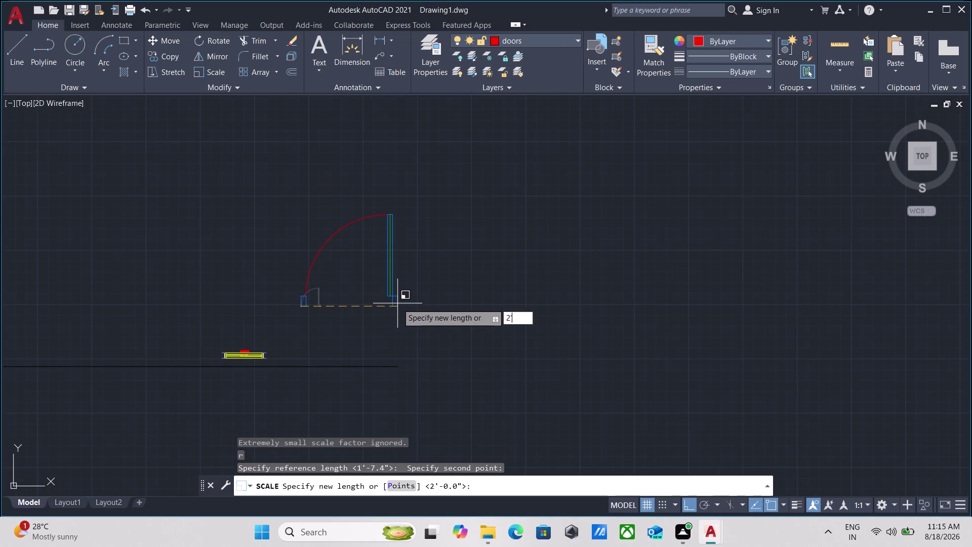
key(Return)
scroll(down, 3)
middle_drag(399, 300, 332, 313)
drag(484, 342, 446, 323)
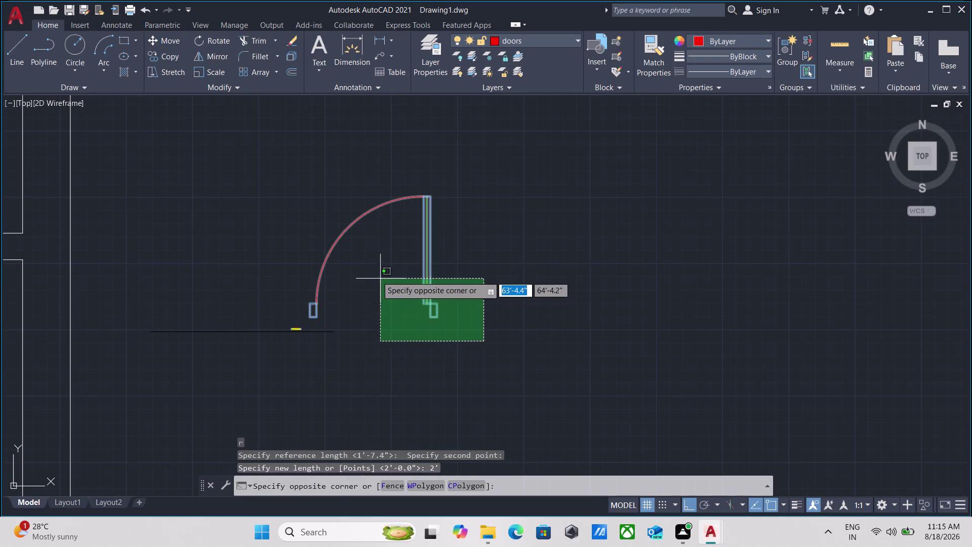
Mirror the selected door leaf about a vertical line.
click(375, 275)
key(m)
key(i)
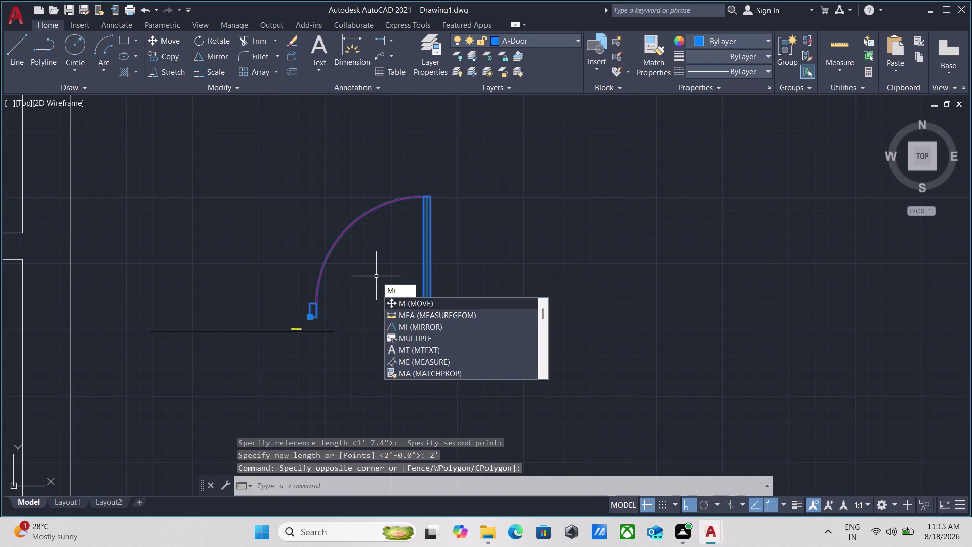
key(Return)
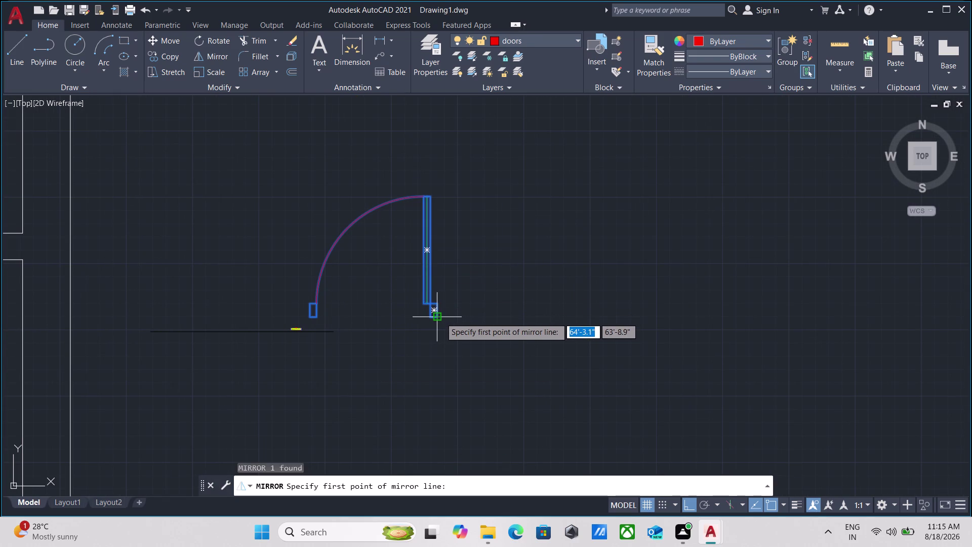
click(441, 317)
click(441, 349)
drag(471, 390, 440, 348)
drag(585, 216, 535, 250)
click(494, 279)
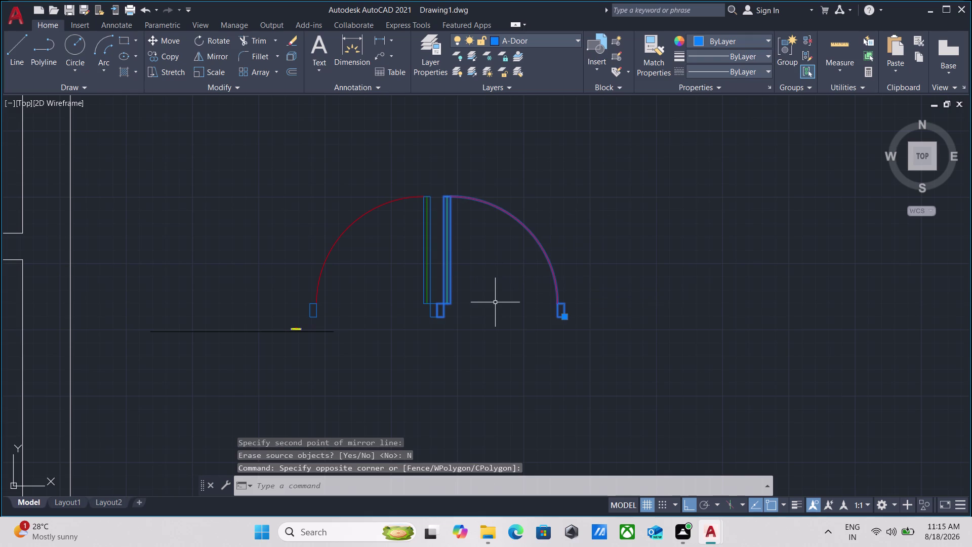
Copy the door from its corner base point with Ortho turned off.
text(co)
key(Return)
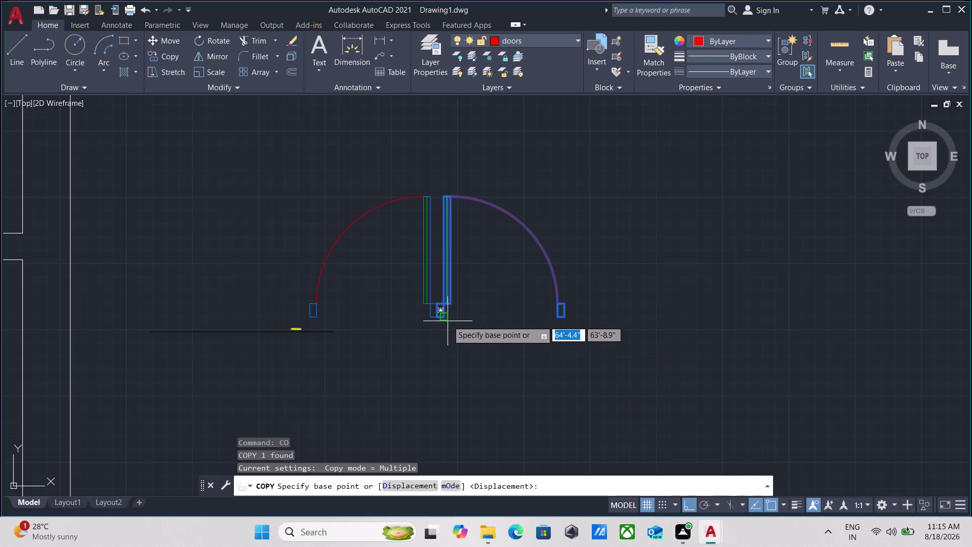
click(438, 320)
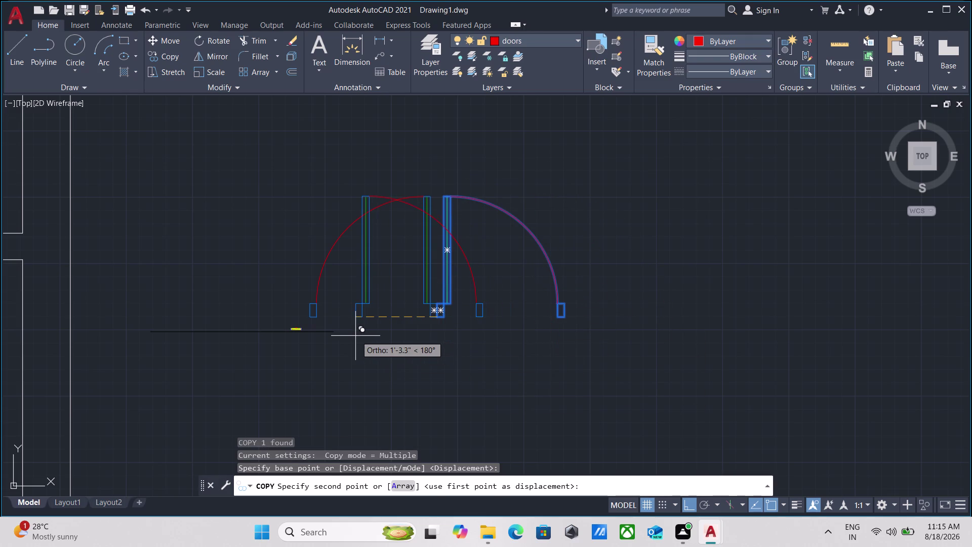
key(F8)
scroll(down, 3)
middle_drag(166, 258, 455, 230)
scroll(up, 3)
scroll(down, 3)
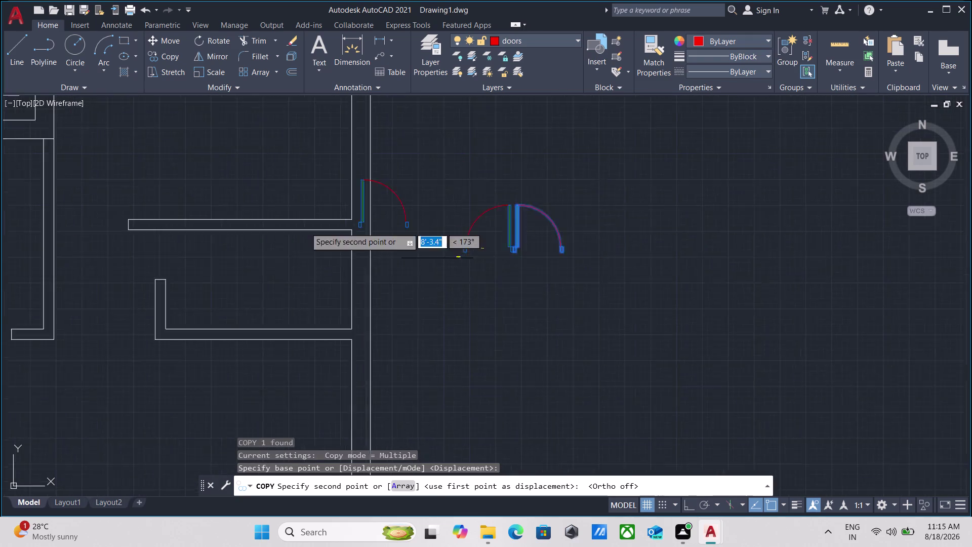
scroll(down, 3)
Place the door copy in the left room's wall opening and end copying.
middle_drag(225, 182, 486, 239)
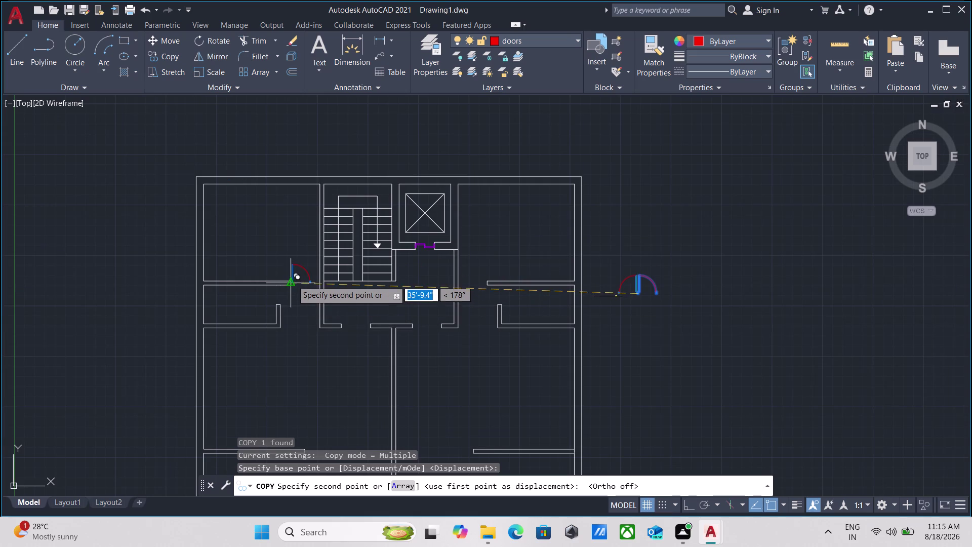
scroll(up, 3)
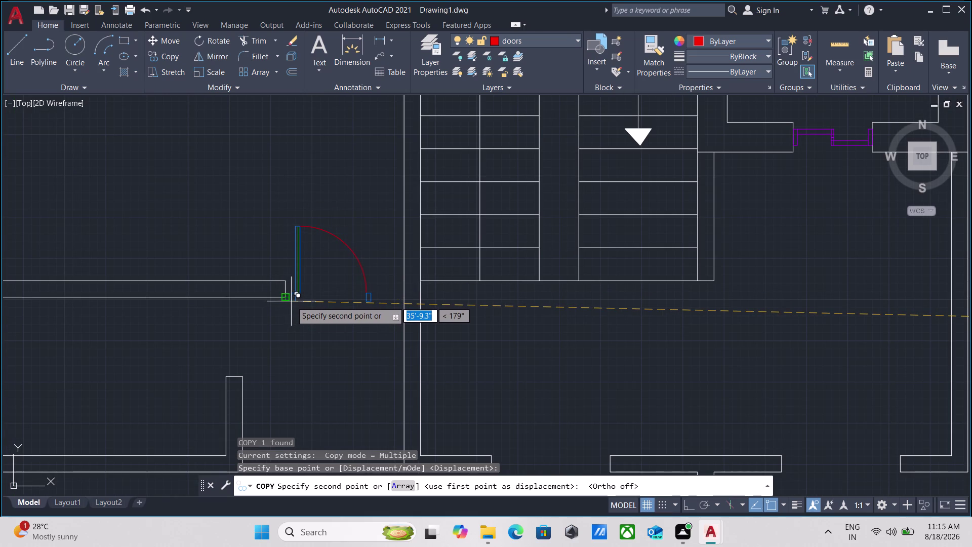
scroll(up, 3)
scroll(down, 3)
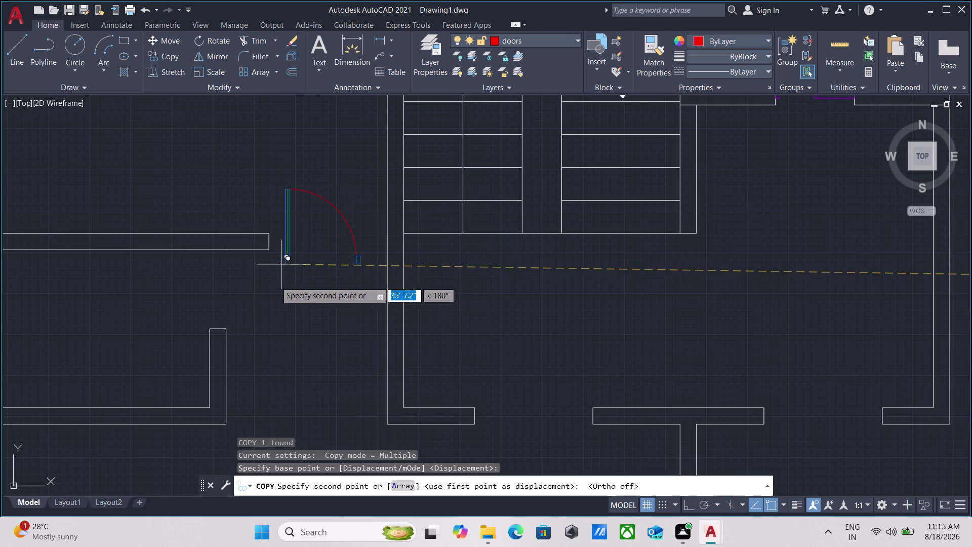
scroll(up, 3)
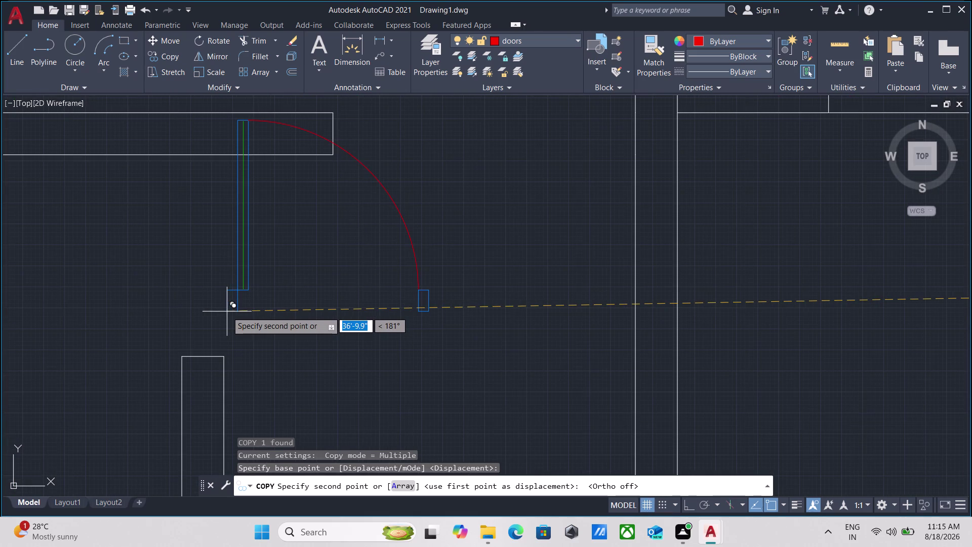
scroll(down, 3)
scroll(down, 3)
middle_drag(263, 316, 261, 320)
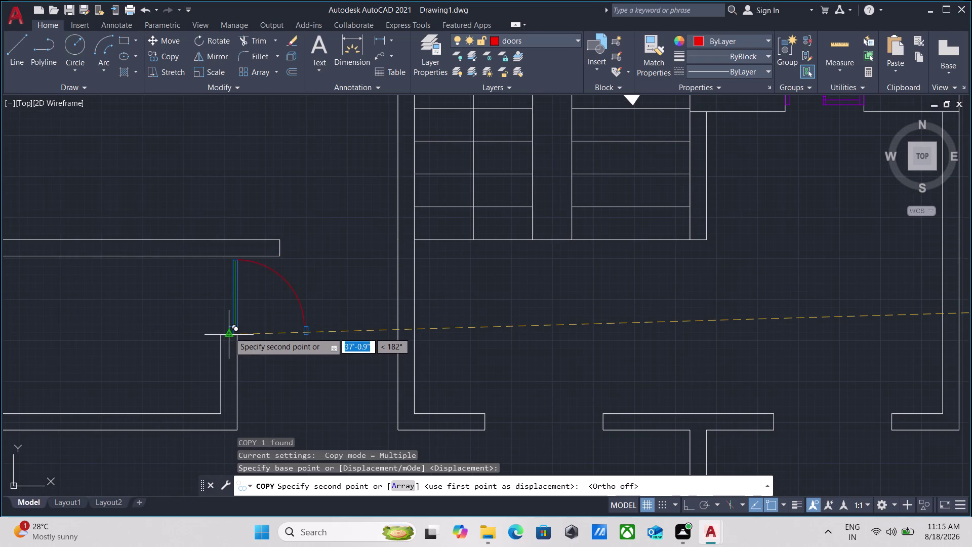
scroll(down, 3)
middle_drag(262, 332, 258, 345)
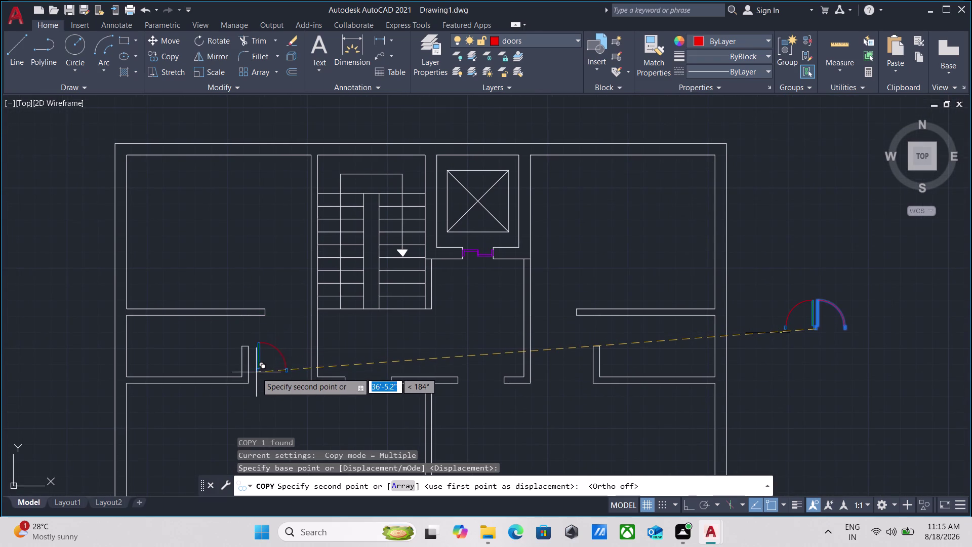
click(260, 373)
key(Escape)
scroll(up, 3)
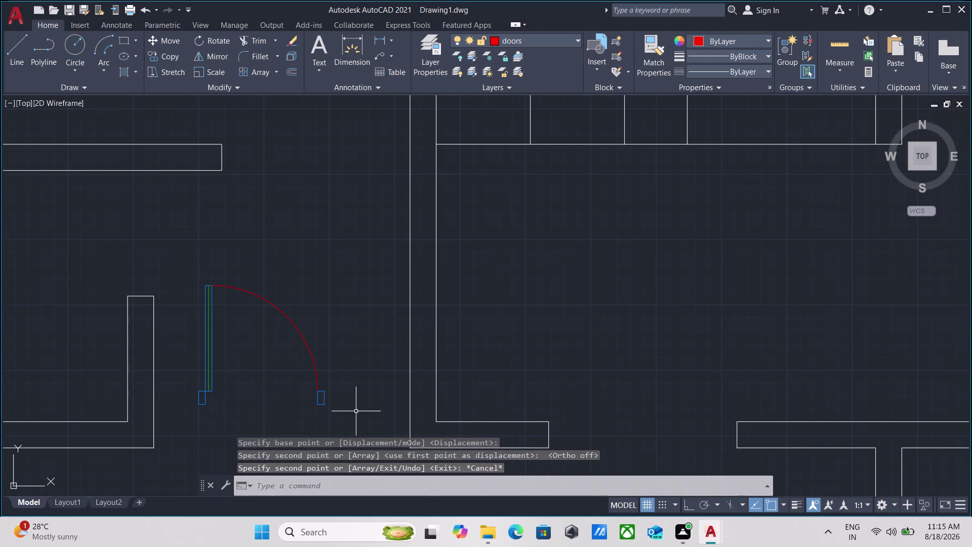
Rotate the copied door 90° about its hinge point with Ortho on.
drag(358, 413, 321, 399)
click(280, 373)
key(r)
key(o)
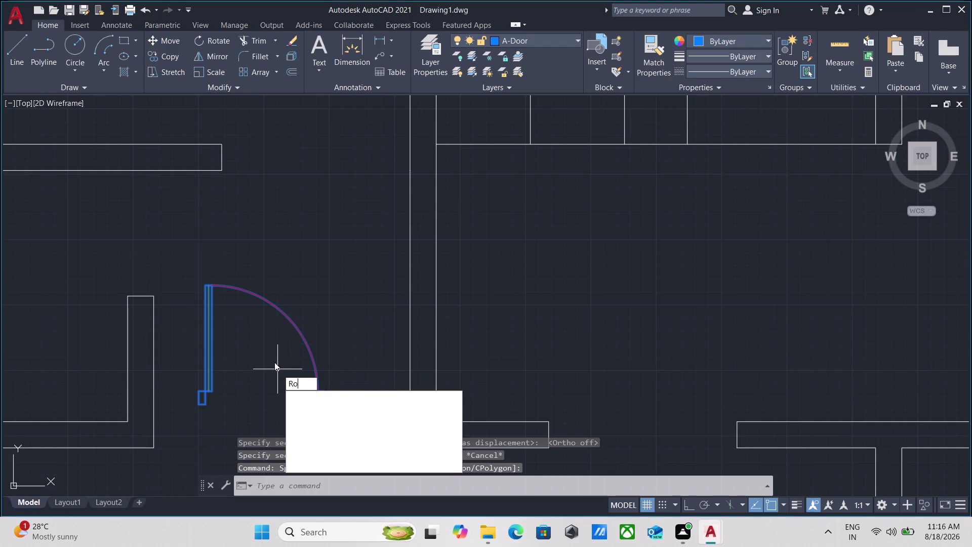
key(Return)
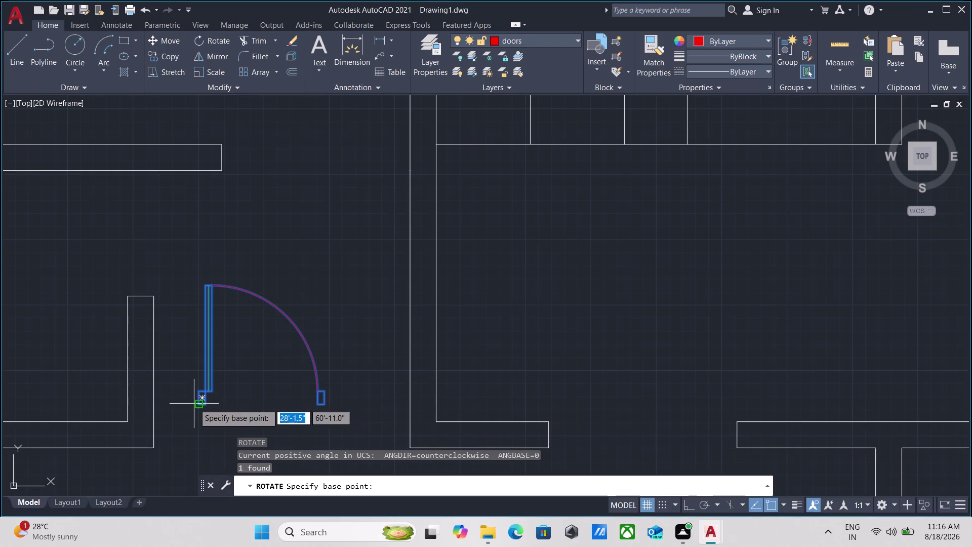
click(198, 404)
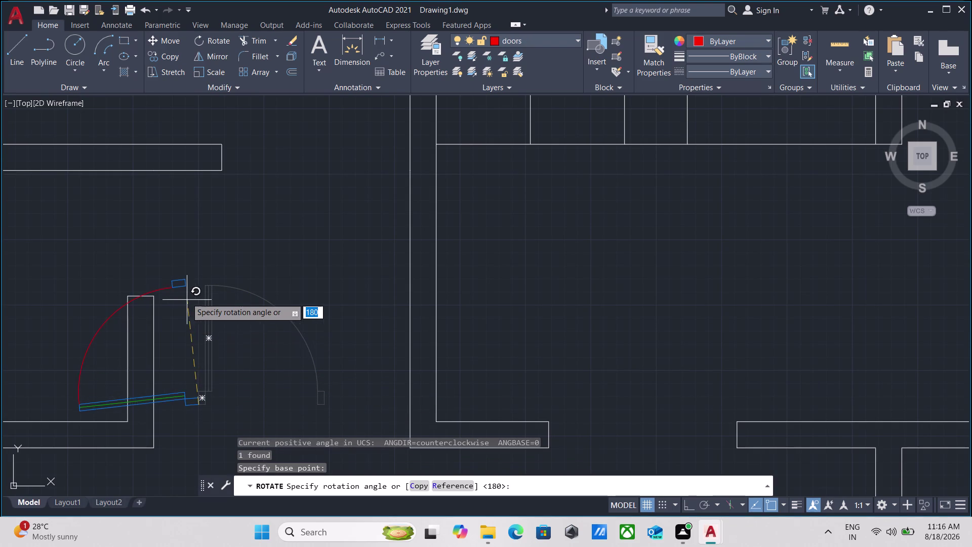
key(F8)
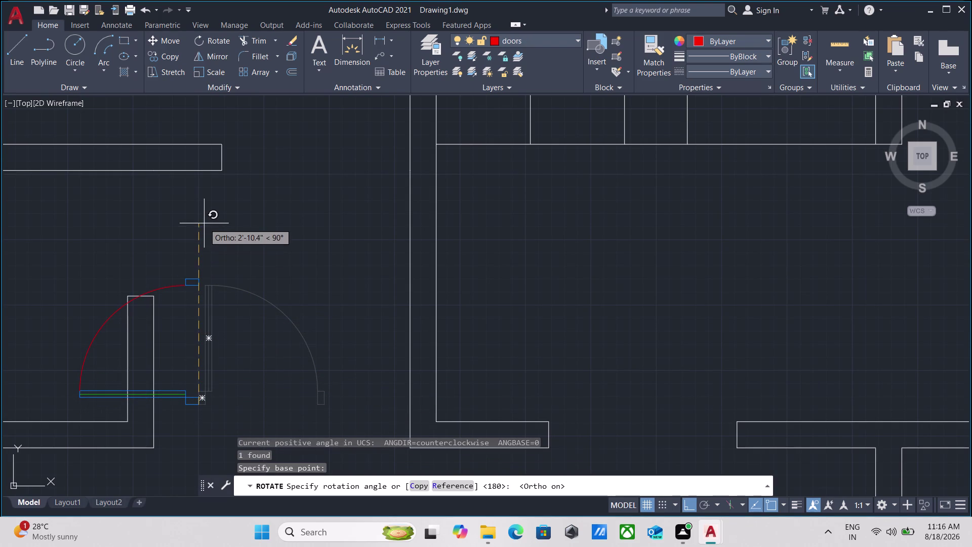
click(203, 220)
Move the rotated door into the upper wall opening, snapping its end to the wall end.
drag(244, 434, 238, 425)
click(184, 352)
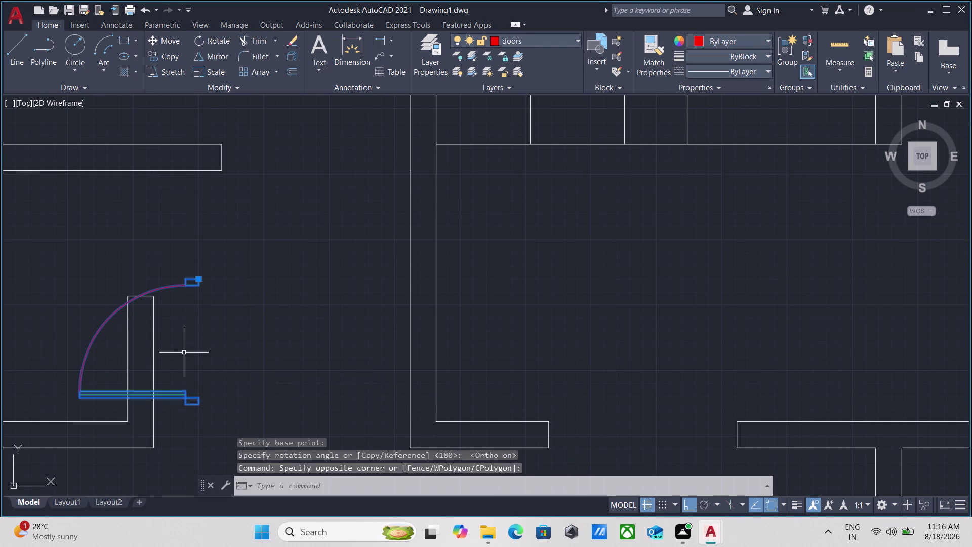
key(m)
key(Return)
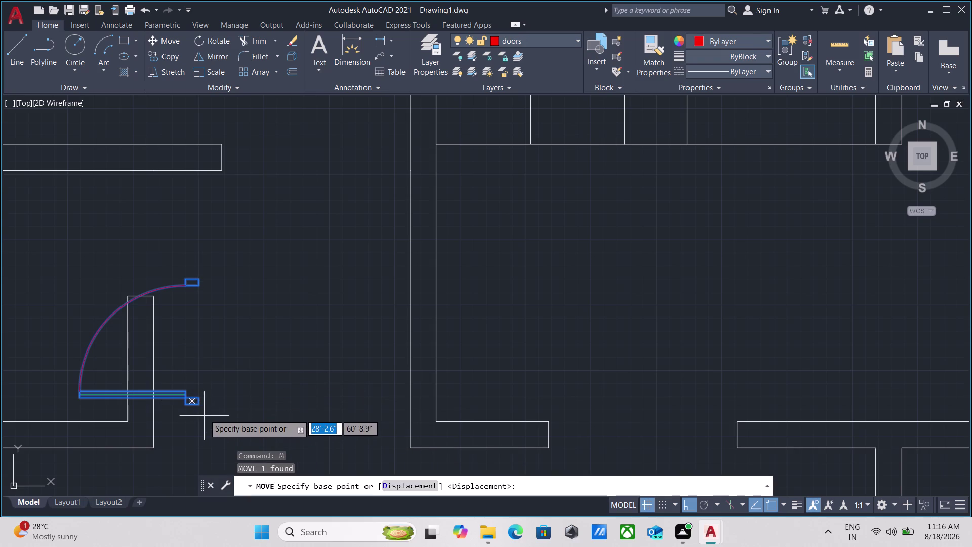
click(191, 406)
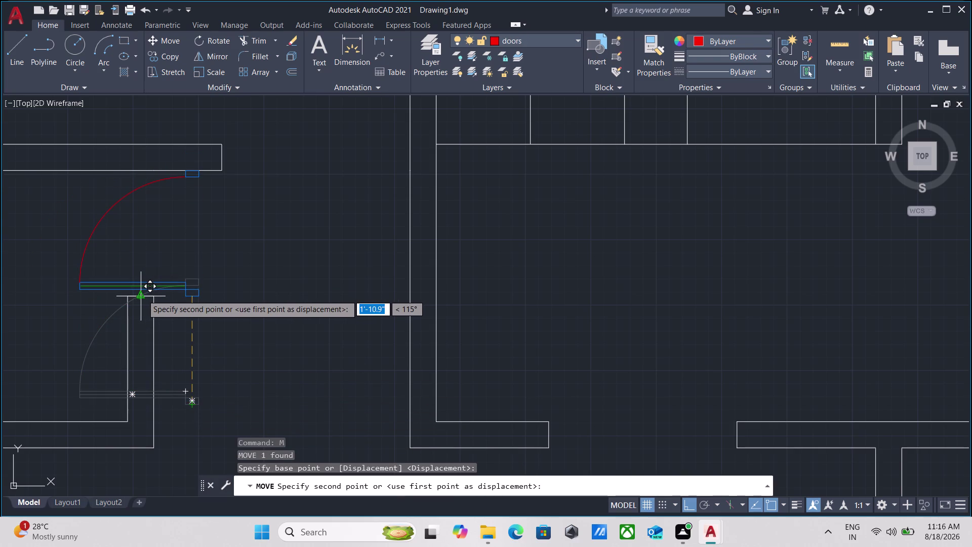
click(143, 295)
scroll(down, 3)
middle_drag(190, 287, 225, 308)
scroll(up, 3)
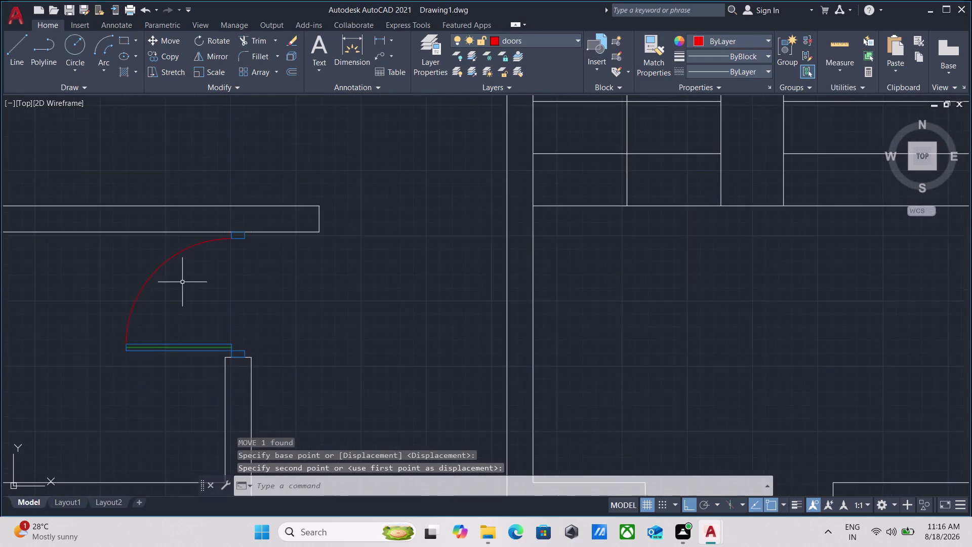
scroll(up, 3)
scroll(up, 3)
scroll(down, 3)
middle_drag(346, 333, 130, 276)
scroll(up, 3)
middle_drag(662, 239, 582, 429)
scroll(up, 3)
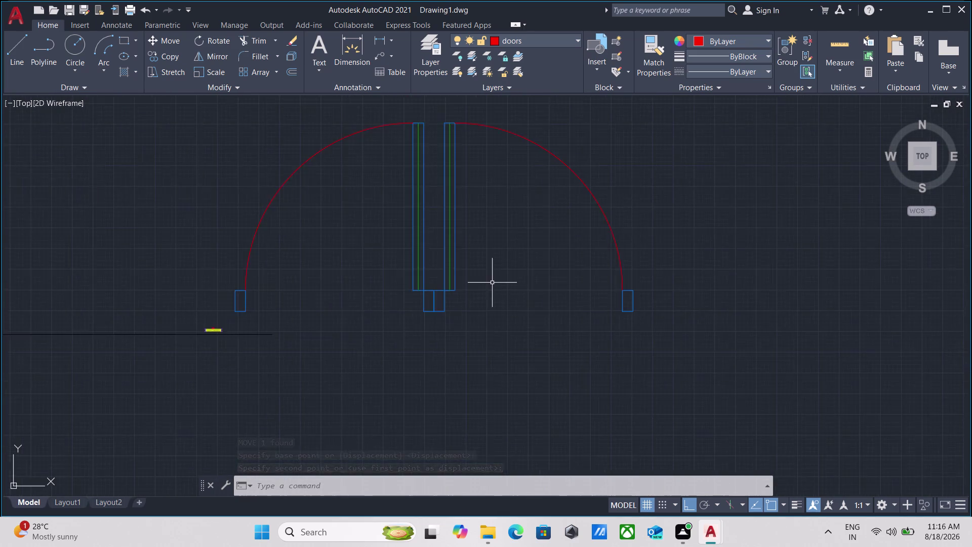
Select the single door on the right, after clearing a mistaken double-door selection.
scroll(up, 3)
drag(523, 349, 515, 348)
click(327, 258)
scroll(down, 3)
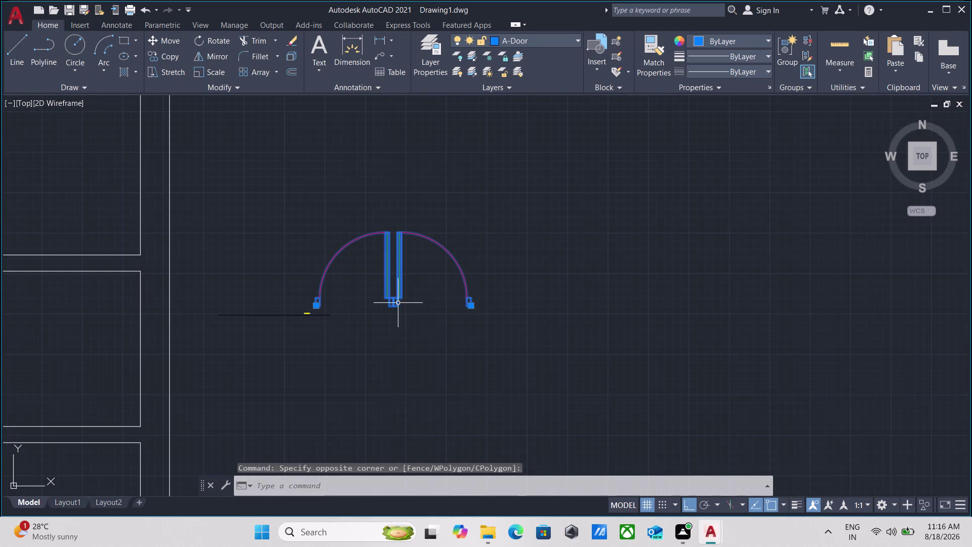
key(Escape)
drag(503, 266, 484, 273)
click(423, 300)
Copy that door from its base corner to just below the double door, then select the copy.
text(c)
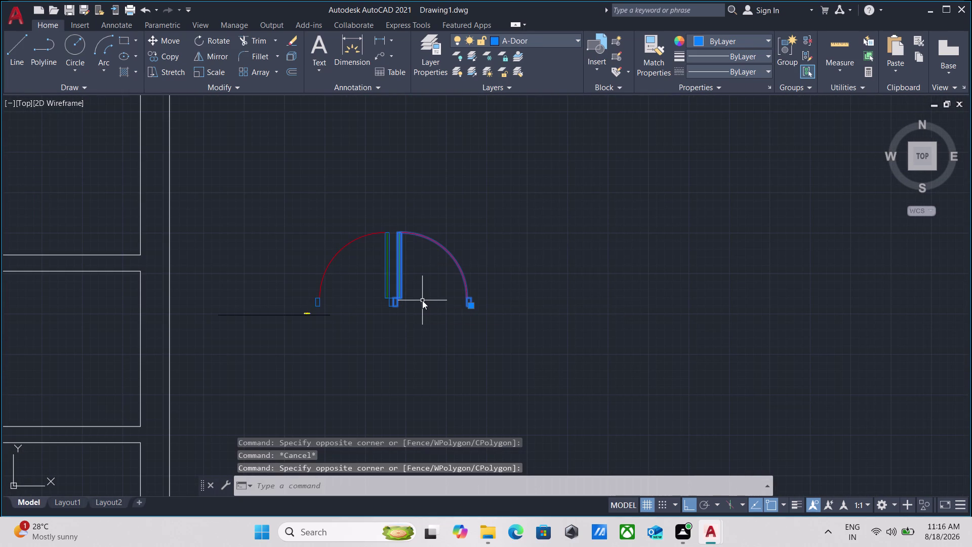
text(o)
key(Return)
scroll(up, 3)
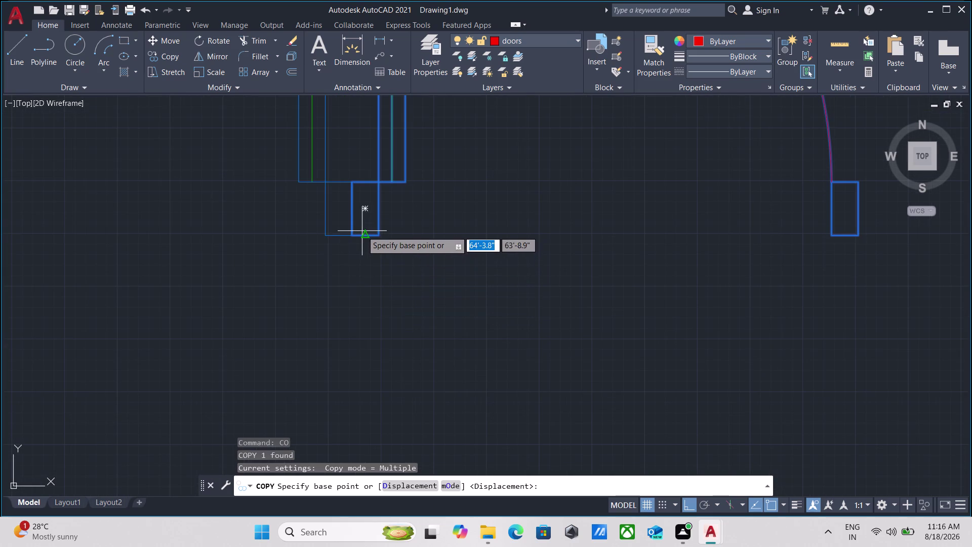
click(362, 230)
scroll(down, 3)
scroll(down, 3)
middle_drag(463, 382, 439, 276)
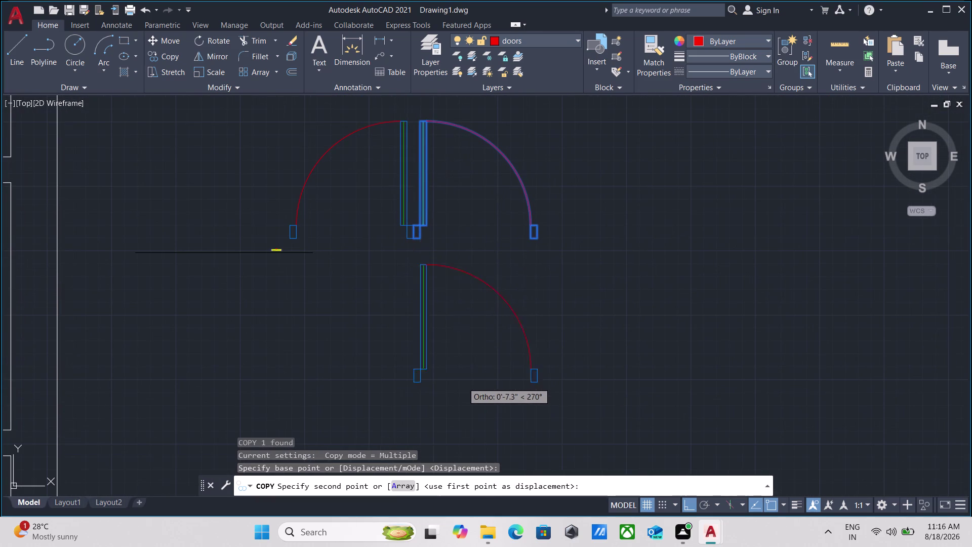
click(441, 387)
key(Escape)
drag(548, 376, 527, 376)
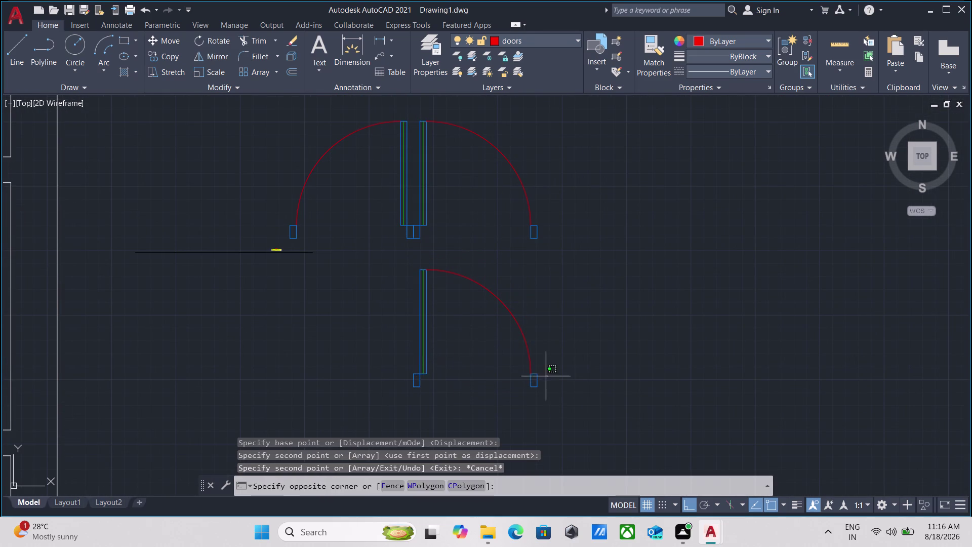
click(446, 376)
Start scaling the selected door copy with SCALE, using its corner as base point.
text(sc)
text(al)
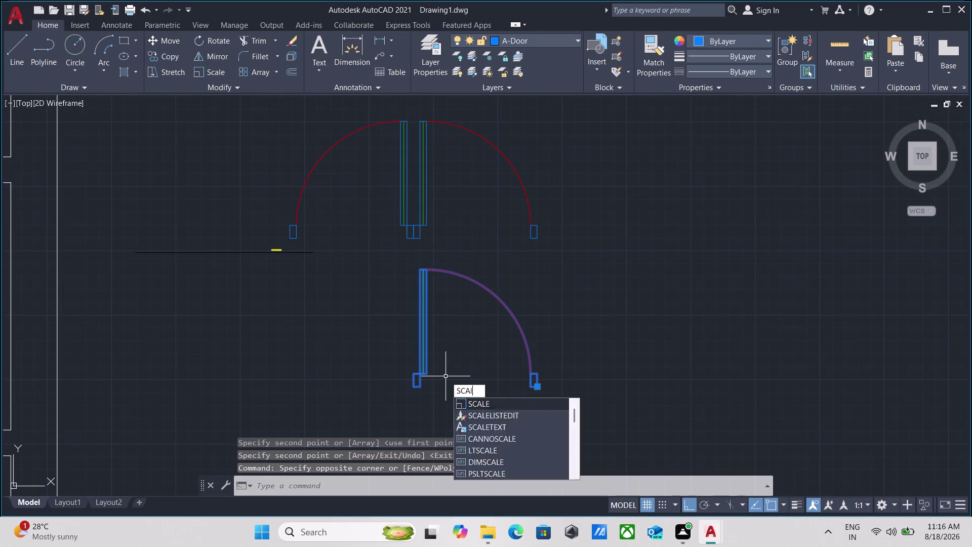
key(e)
key(Return)
scroll(up, 3)
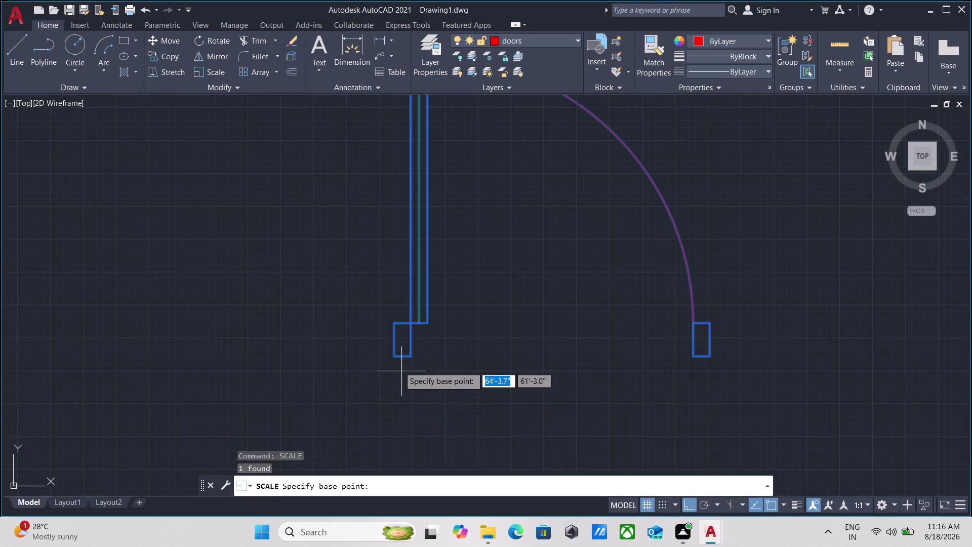
click(392, 360)
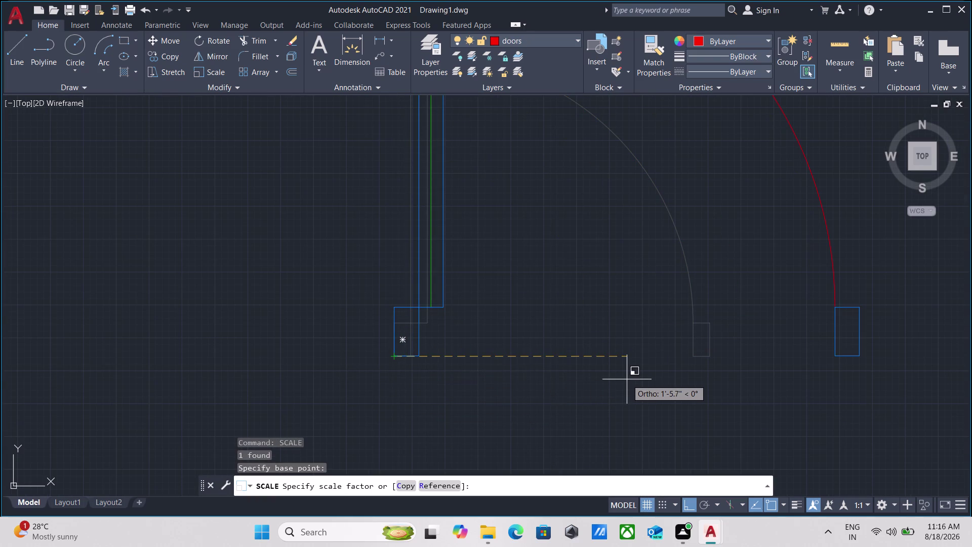
middle_drag(627, 379, 358, 422)
scroll(down, 3)
middle_drag(478, 395, 391, 415)
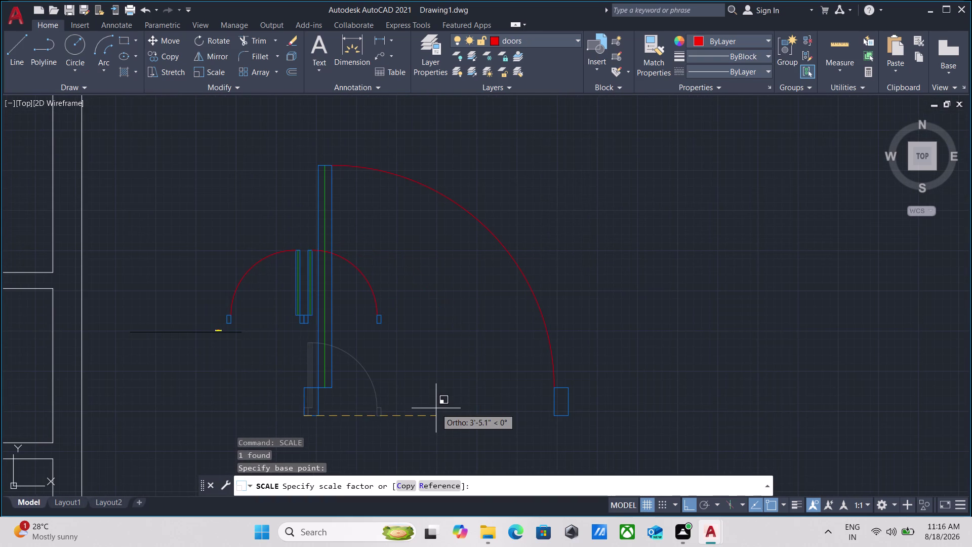
Set a reference length from the door leaf's two jamb endpoints.
key(r)
key(Return)
scroll(up, 3)
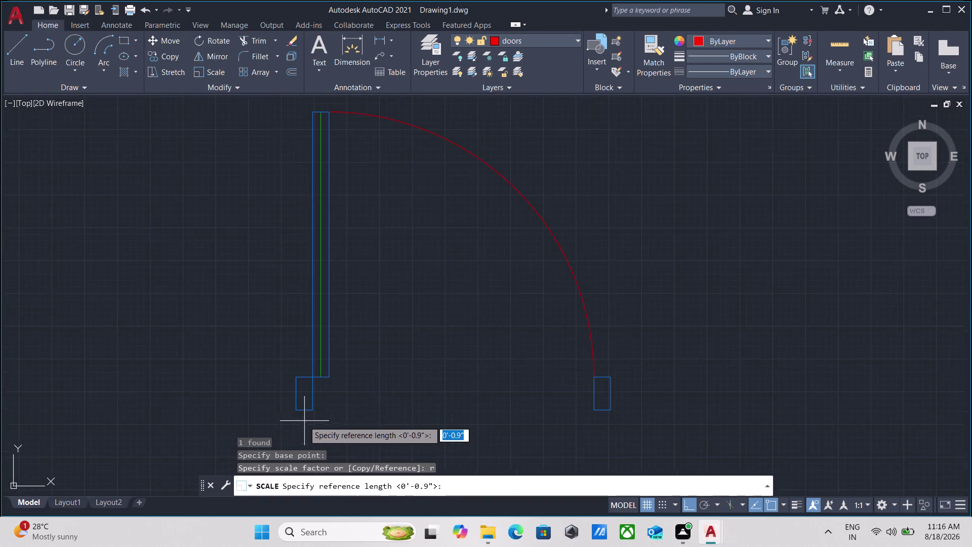
scroll(up, 3)
click(259, 400)
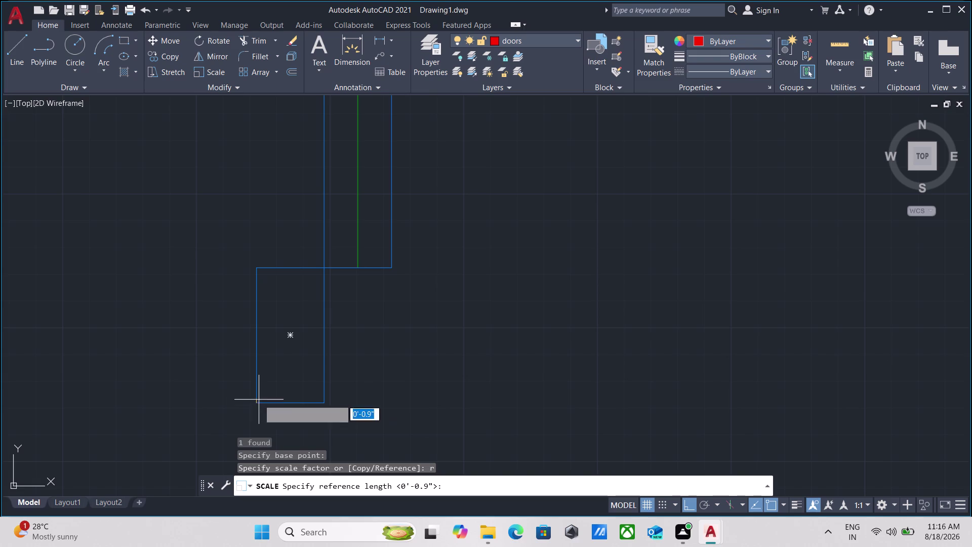
scroll(down, 3)
middle_drag(532, 393, 388, 393)
scroll(down, 3)
middle_drag(497, 396, 401, 396)
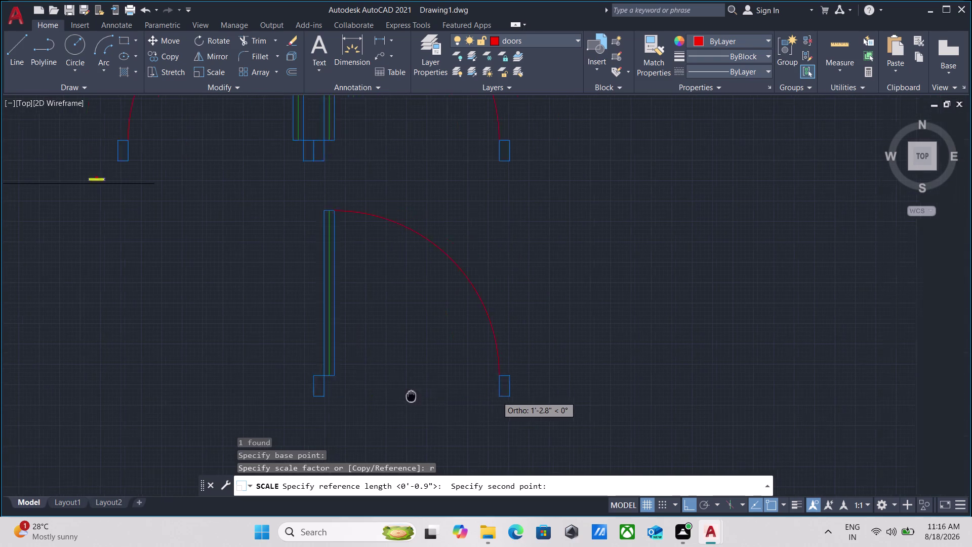
middle_drag(401, 396, 390, 396)
click(466, 400)
scroll(down, 3)
middle_drag(617, 398, 514, 415)
Enter 3' as the new length so the door leaf measures 3 feet.
text(3)
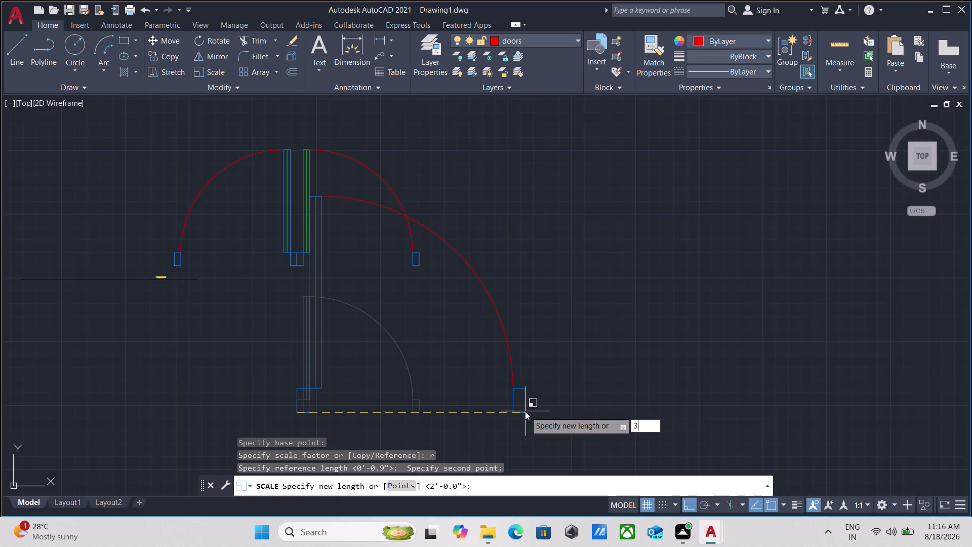
text(')
key(Return)
scroll(down, 3)
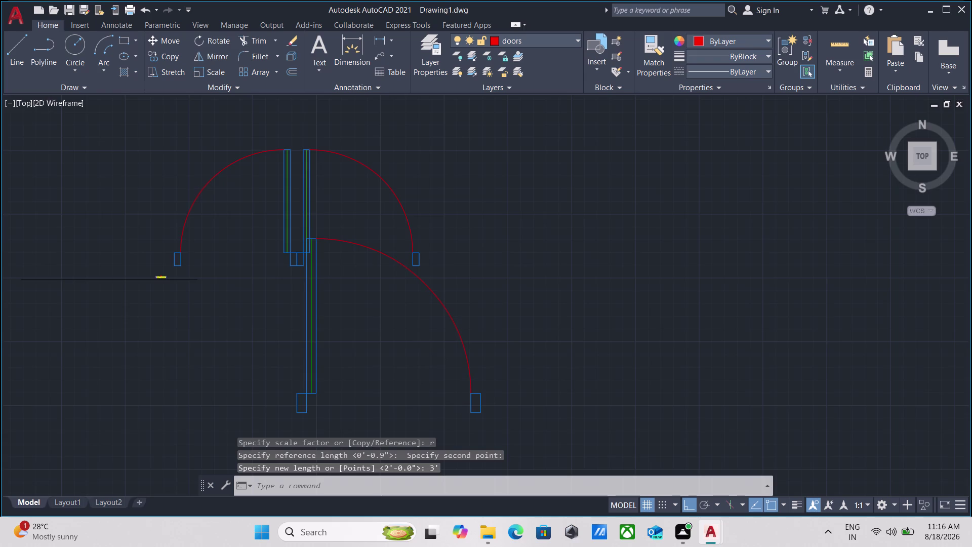
middle_drag(421, 359, 473, 335)
drag(525, 409, 514, 393)
Select the 3-foot door, after cancelling a first copy attempt.
click(442, 346)
key(c)
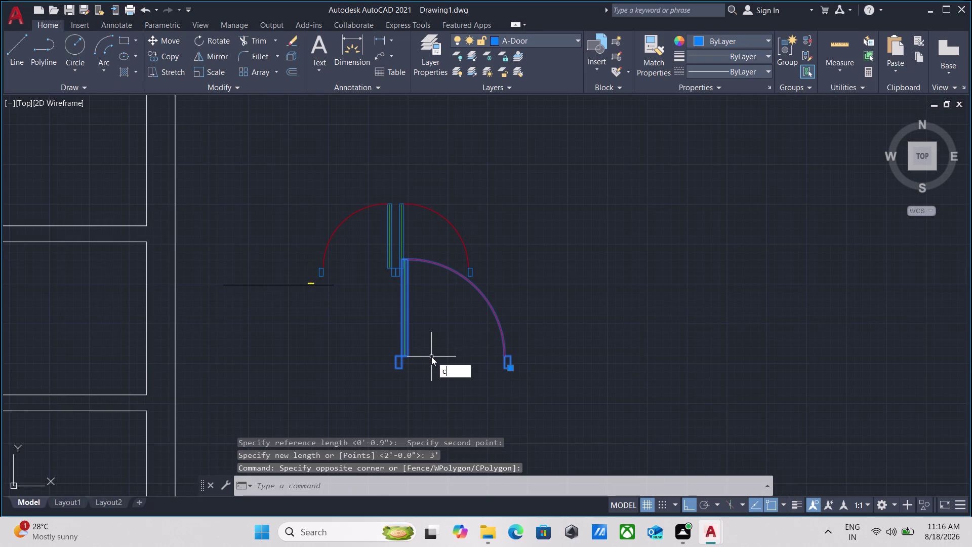
key(o)
key(Return)
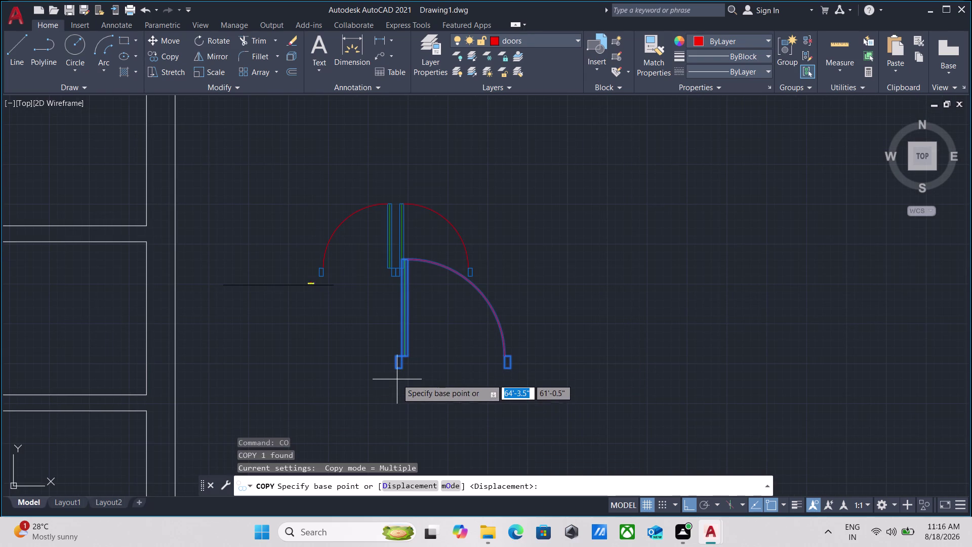
click(395, 369)
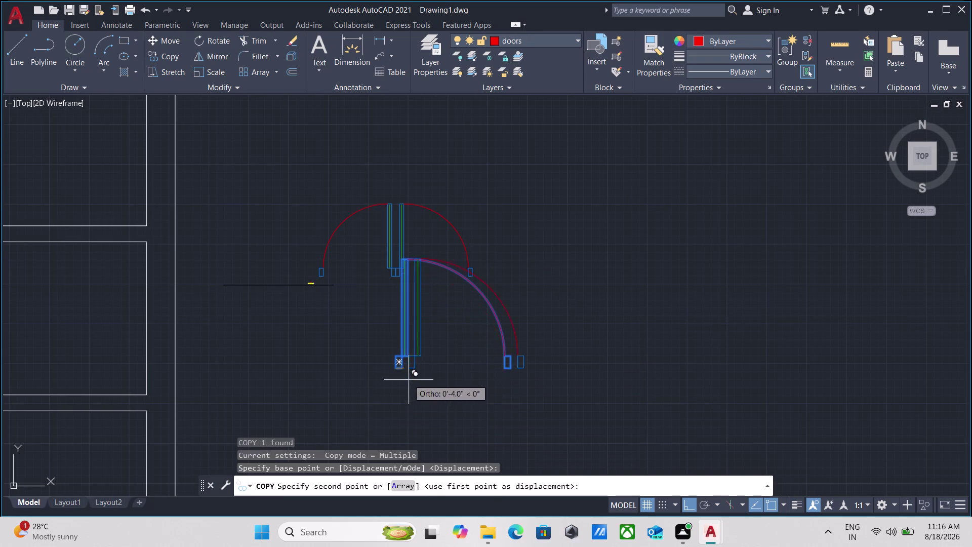
key(Escape)
drag(427, 377, 408, 357)
click(374, 336)
Copy the door from its jamb corner into the first wall opening, with Ortho off.
text(c)
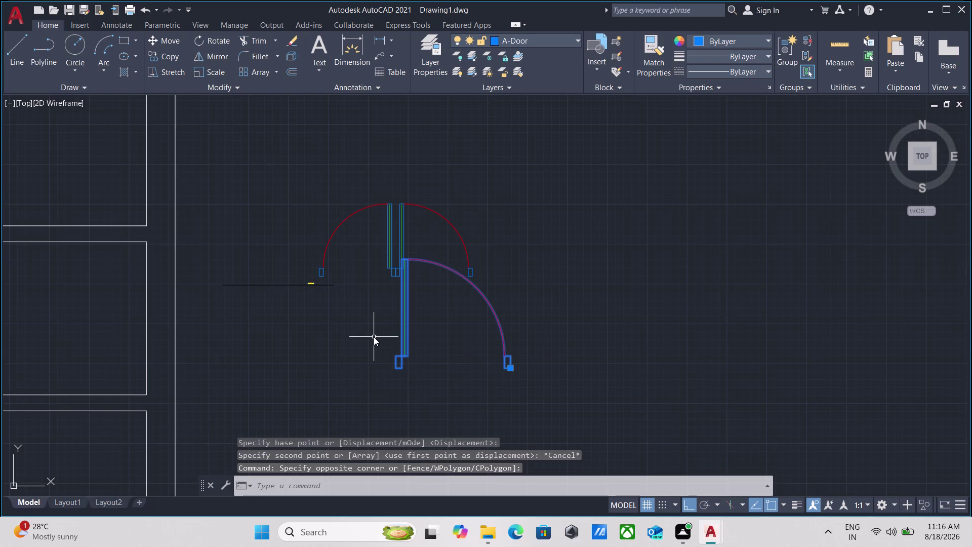
text(o)
key(Return)
scroll(up, 3)
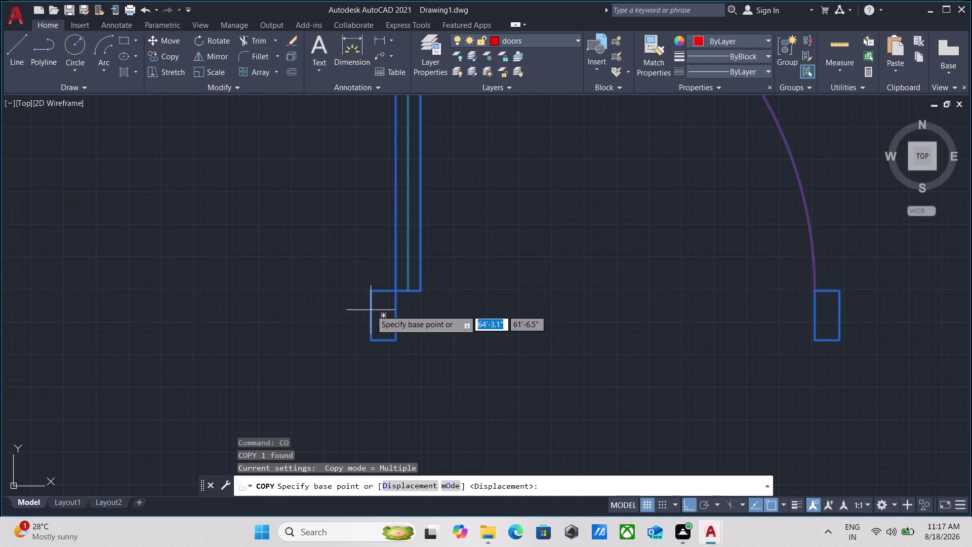
click(372, 311)
key(F8)
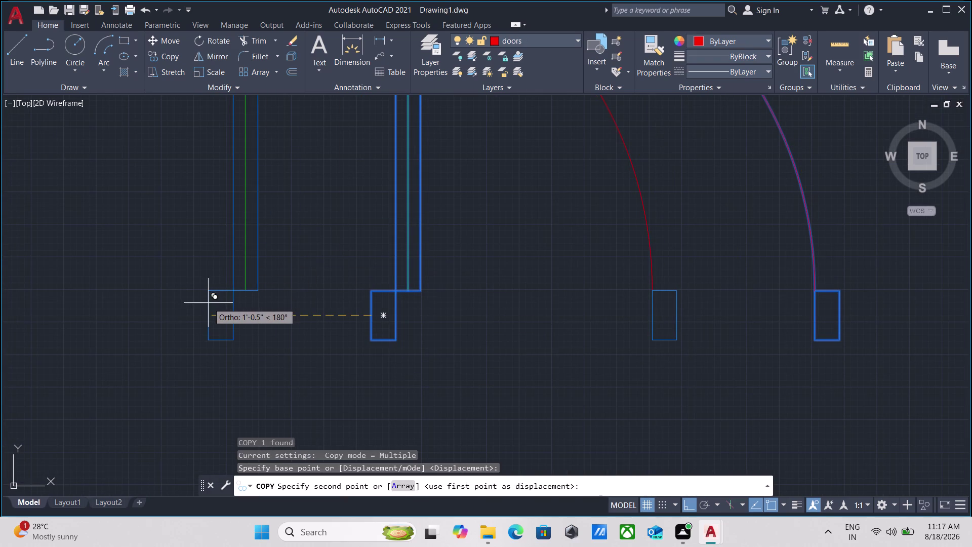
scroll(down, 3)
middle_drag(190, 282, 490, 303)
scroll(down, 3)
scroll(up, 3)
scroll(down, 3)
middle_drag(209, 217, 211, 218)
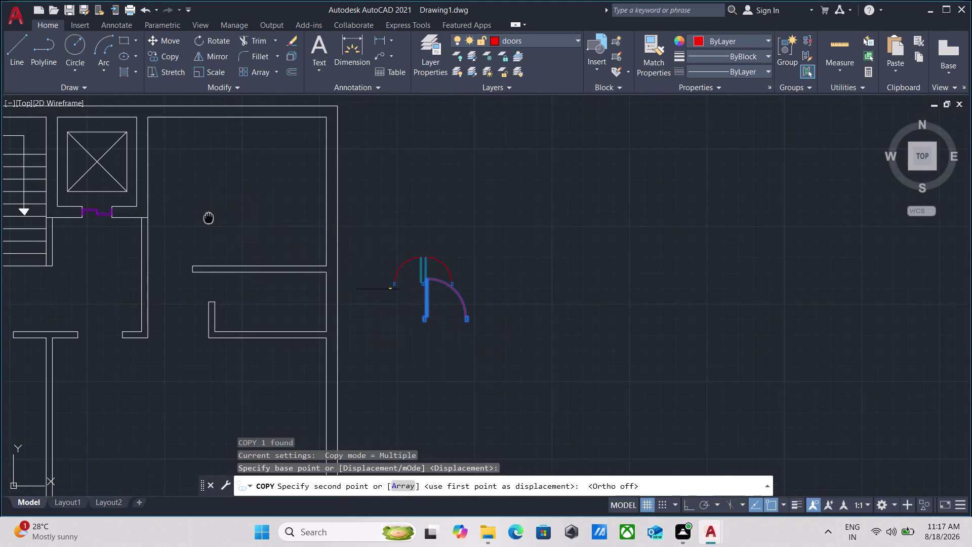
middle_drag(212, 218, 474, 264)
middle_drag(177, 301, 256, 307)
scroll(up, 3)
middle_drag(273, 296, 291, 392)
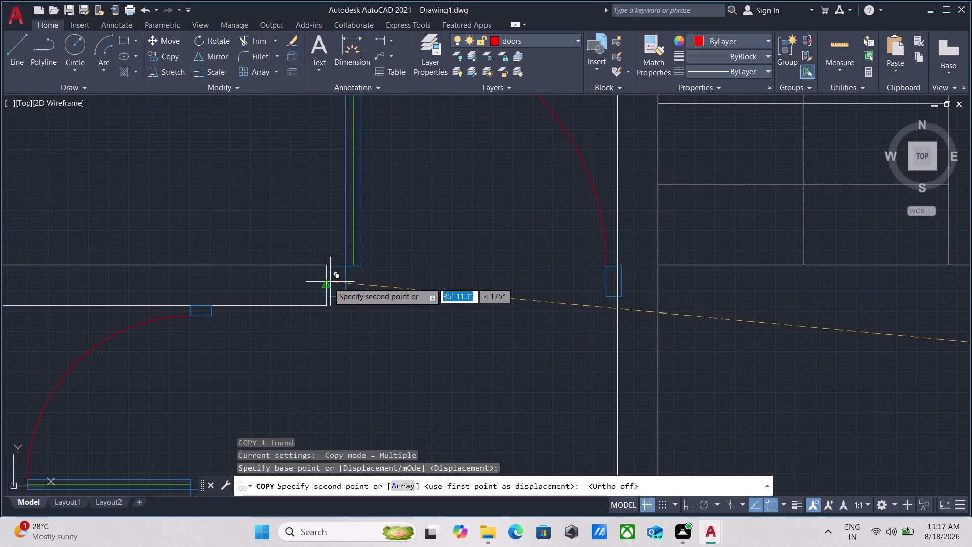
click(328, 282)
Place a second door copy in the corridor wall opening.
scroll(down, 3)
scroll(down, 3)
middle_drag(564, 331, 367, 334)
scroll(down, 3)
middle_drag(509, 308, 417, 289)
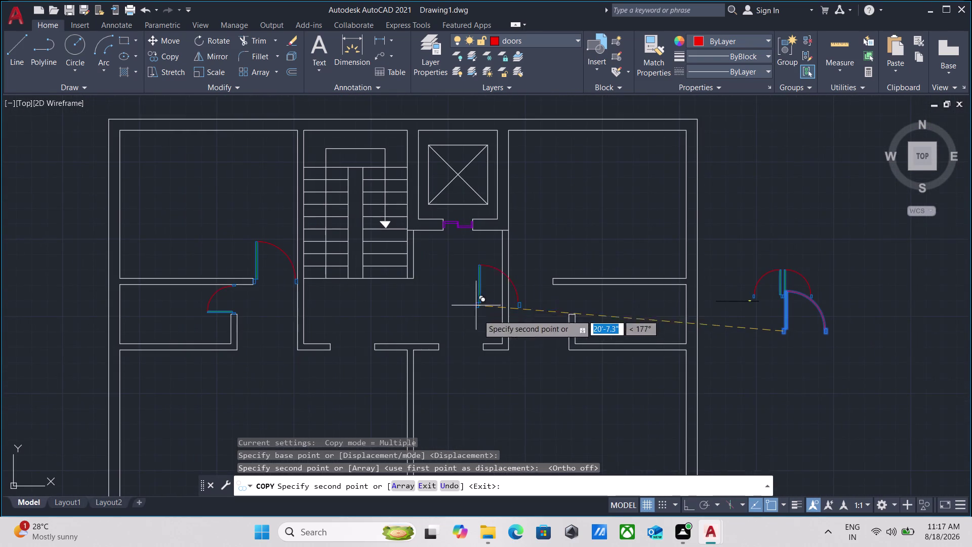
scroll(up, 3)
scroll(up, 3)
click(393, 325)
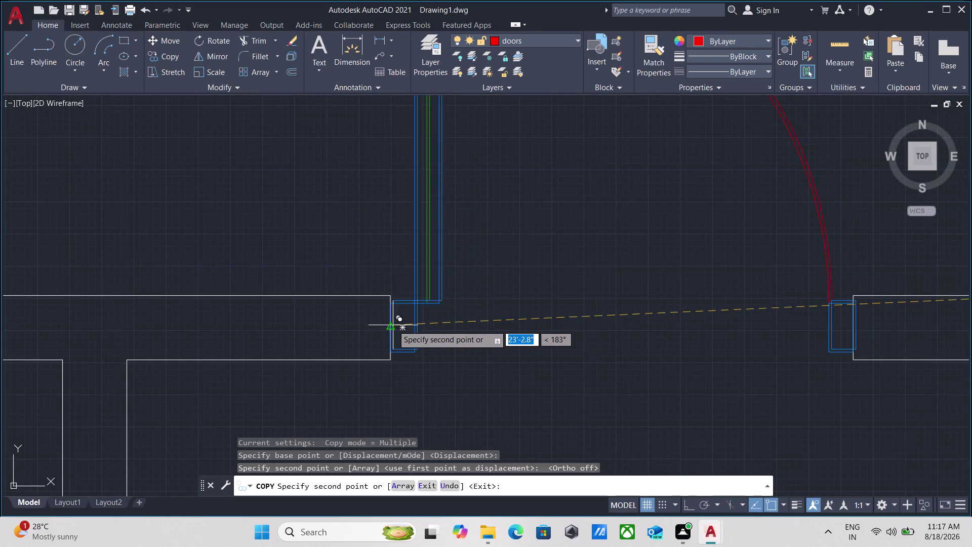
scroll(down, 3)
key(Escape)
Select the corridor door copy and start mirroring it with MI.
drag(577, 207, 542, 229)
click(499, 246)
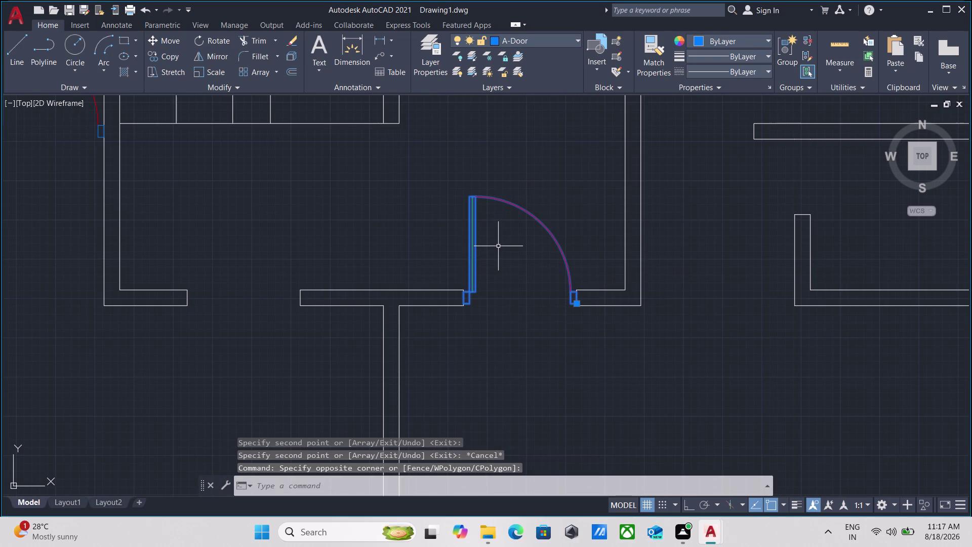
text(mi)
key(Return)
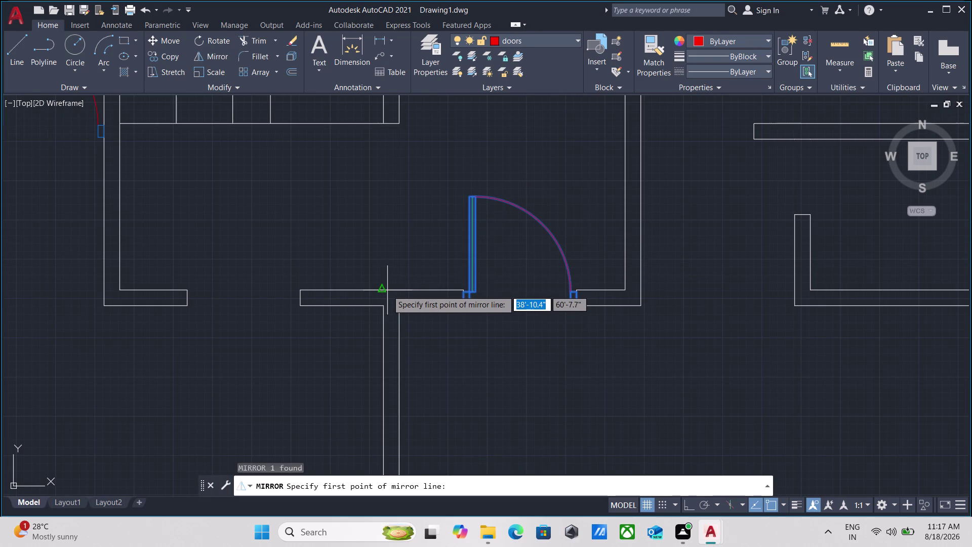
Cancel the pending mirror and reselect the whole corridor door.
key(Escape)
scroll(up, 3)
drag(429, 293, 429, 293)
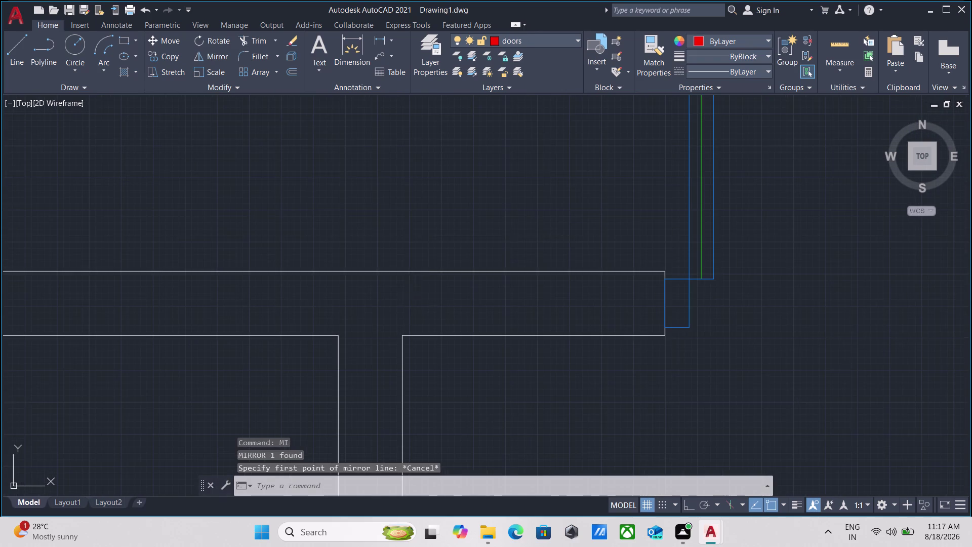
drag(429, 292, 418, 268)
click(385, 209)
key(Escape)
scroll(down, 3)
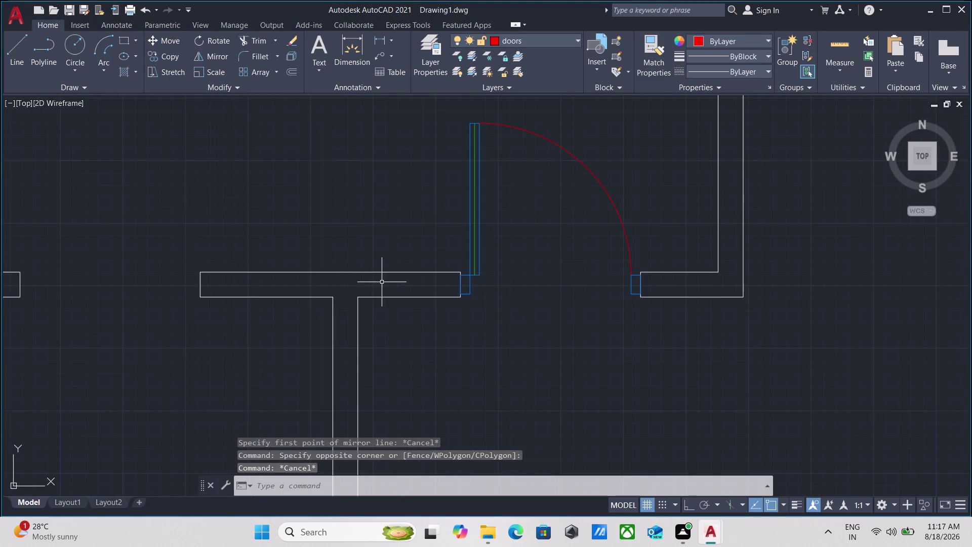
scroll(down, 3)
middle_drag(383, 282, 402, 295)
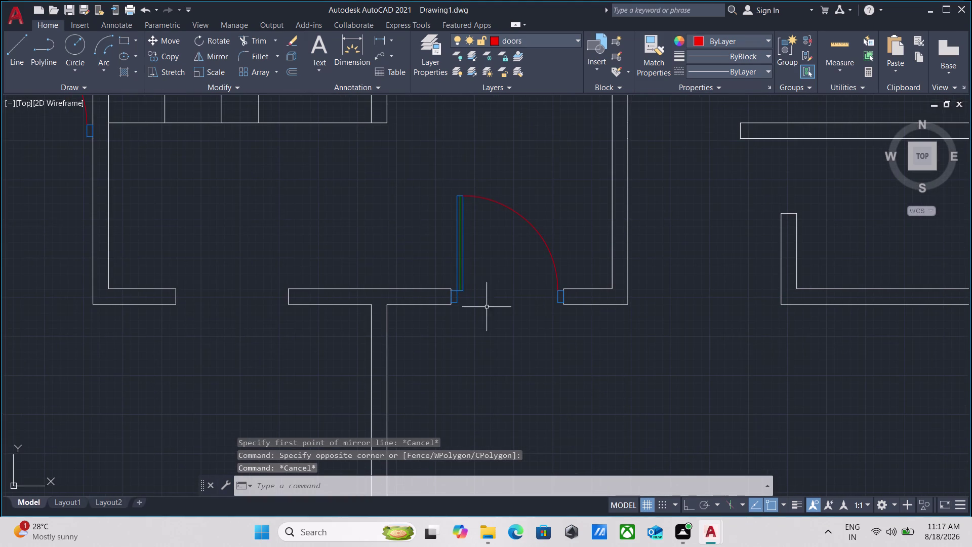
drag(490, 253, 484, 252)
click(416, 225)
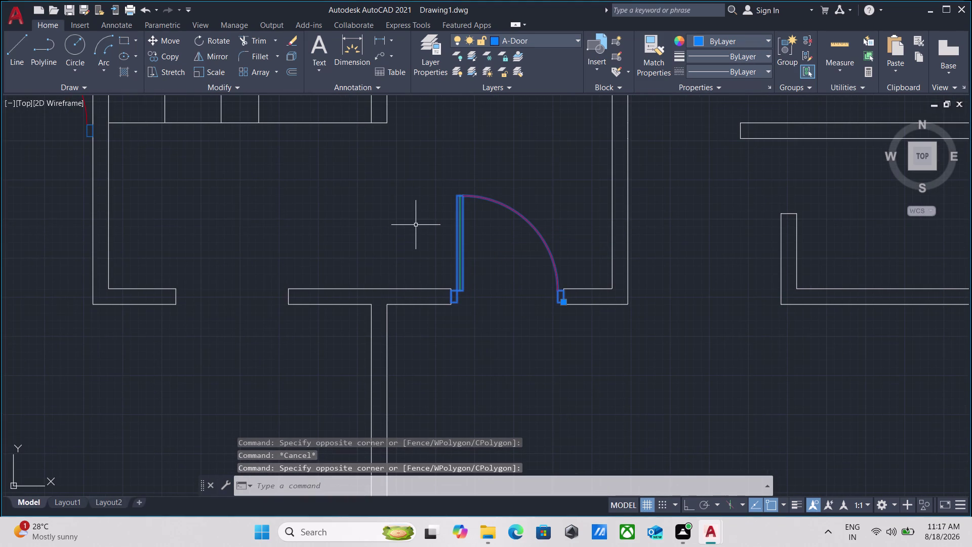
Mirror the corridor door about a vertical line at its jamb, keeping the original.
key(m)
key(i)
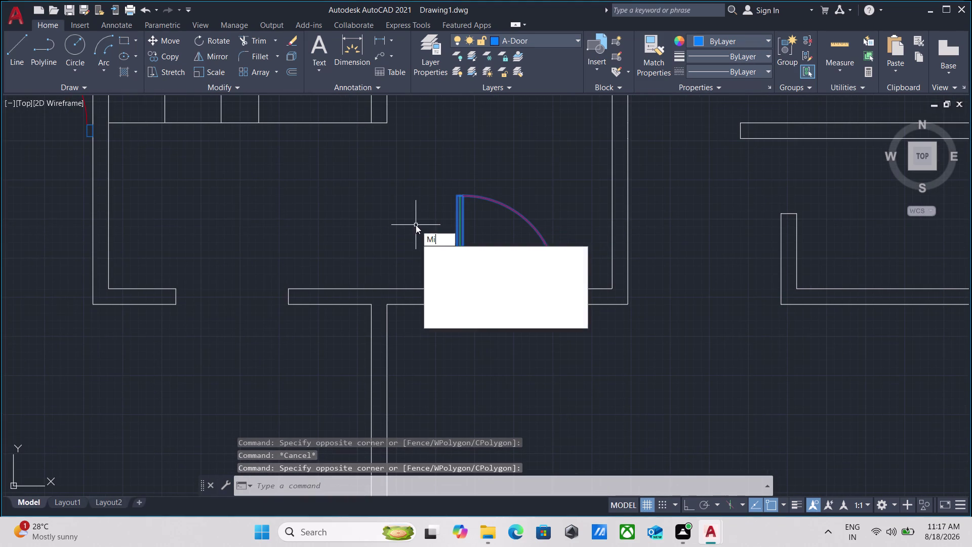
key(Return)
scroll(up, 3)
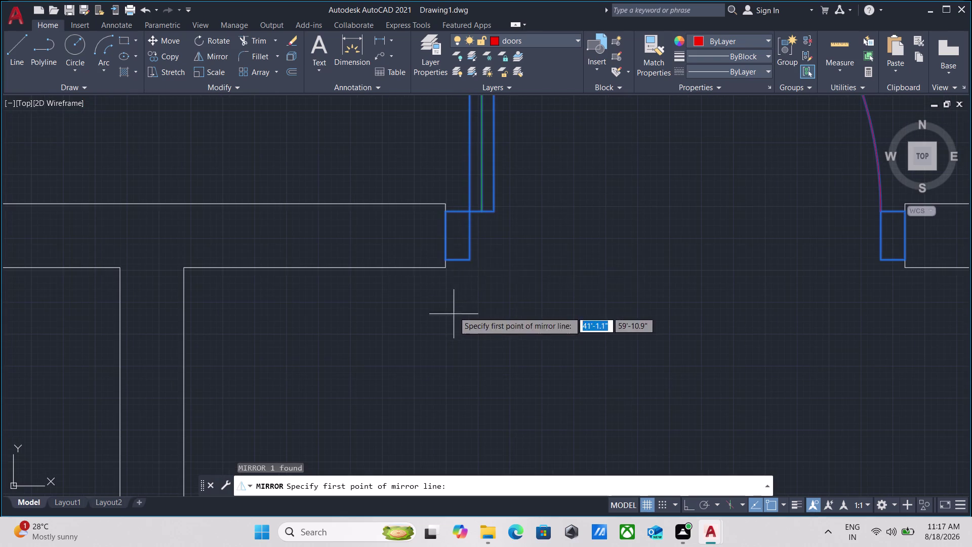
click(445, 257)
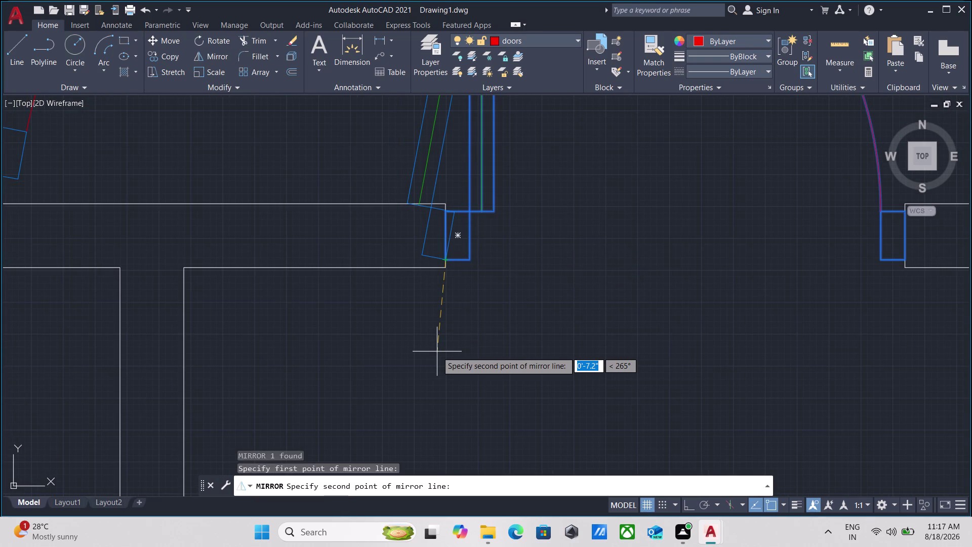
key(F8)
click(454, 379)
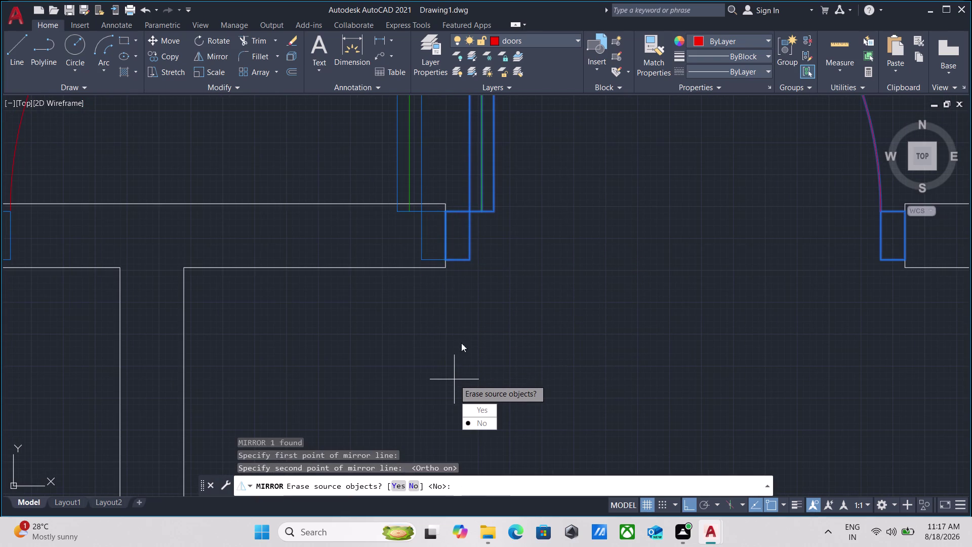
drag(486, 422, 454, 378)
drag(444, 141, 416, 147)
click(363, 158)
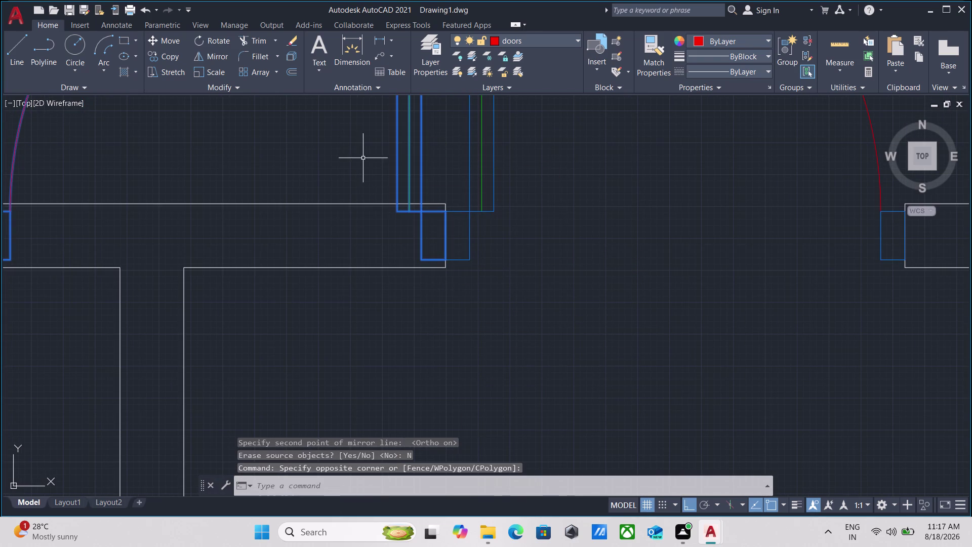
Move the mirrored copy 4' left to the other side of the opening.
key(m)
key(Return)
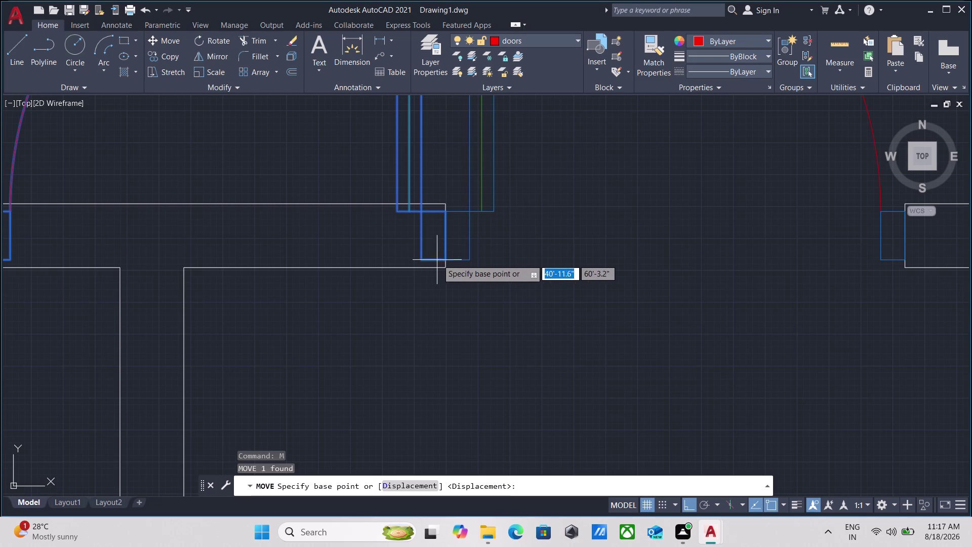
click(446, 239)
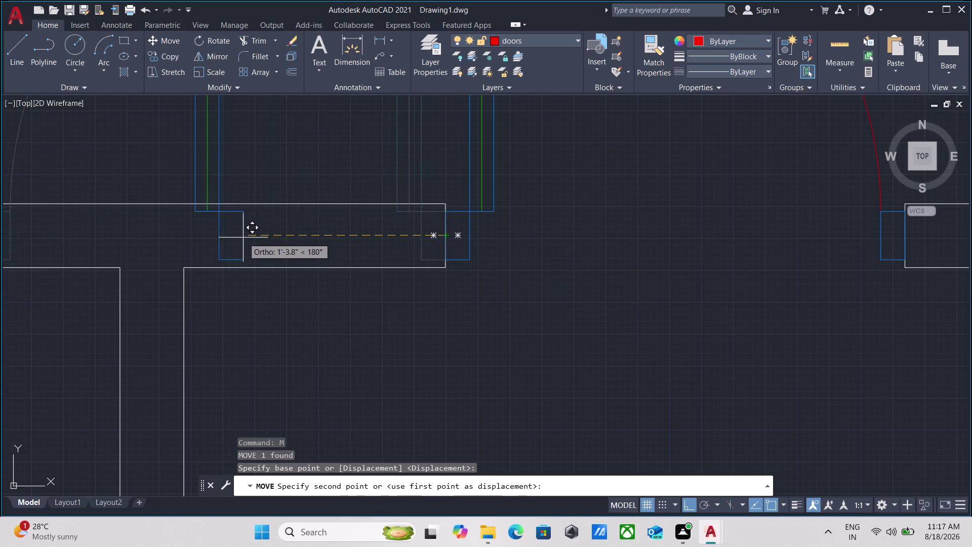
middle_drag(243, 237, 717, 262)
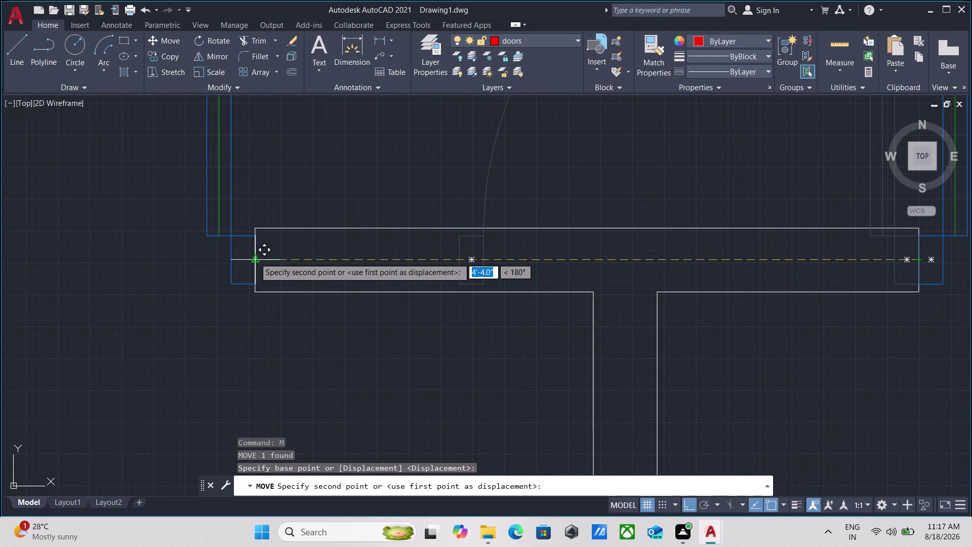
click(250, 259)
Pan and zoom over the plan to check the mirrored door pair.
scroll(down, 3)
scroll(down, 3)
middle_drag(377, 181, 362, 299)
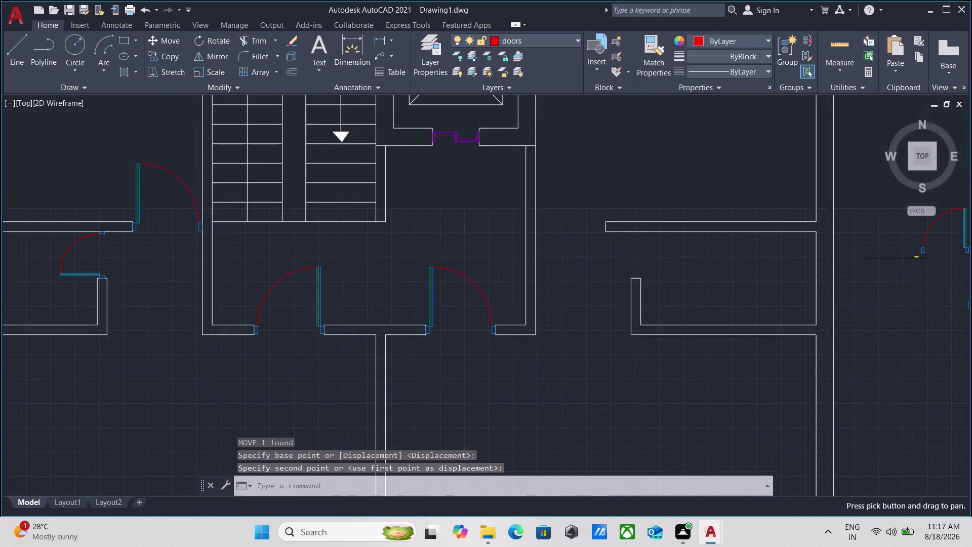
scroll(down, 3)
middle_drag(408, 281, 376, 350)
scroll(up, 3)
scroll(up, 3)
scroll(down, 3)
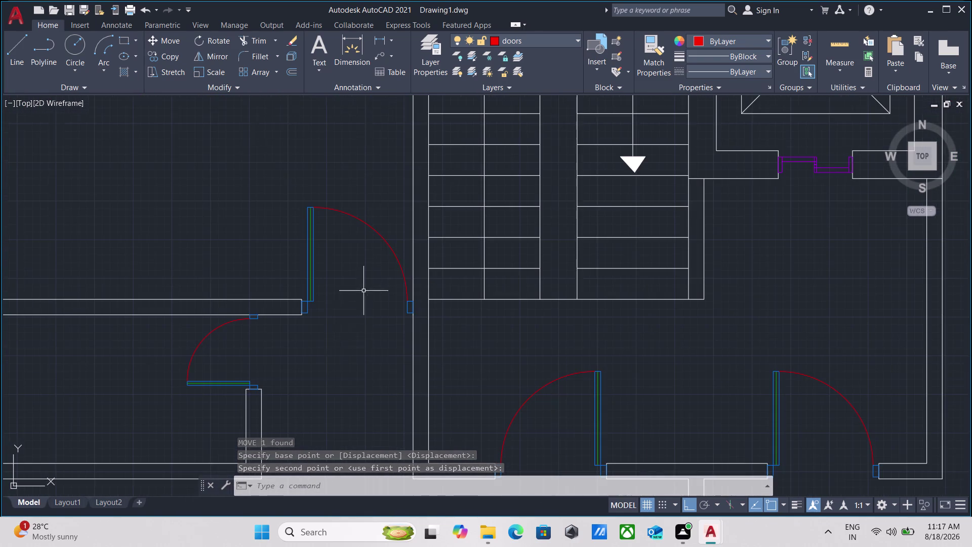
middle_drag(341, 341, 370, 254)
scroll(up, 3)
scroll(down, 3)
scroll(down, 3)
middle_drag(363, 270, 357, 246)
scroll(down, 3)
middle_drag(328, 337, 336, 248)
middle_drag(337, 243, 363, 221)
scroll(down, 3)
scroll(up, 3)
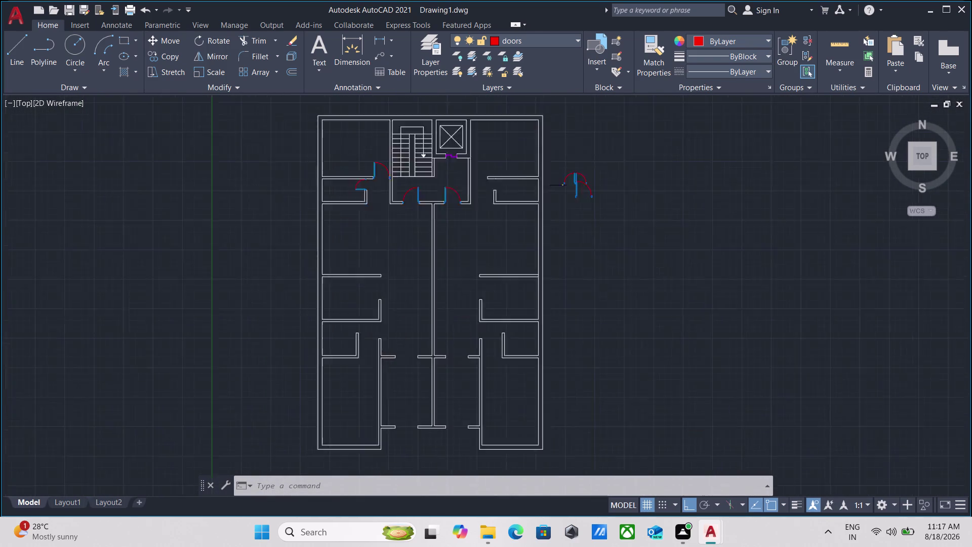
Select the horizontal door beside the left room for copying with CO.
scroll(up, 3)
middle_drag(359, 221, 353, 424)
scroll(up, 3)
drag(358, 319, 358, 316)
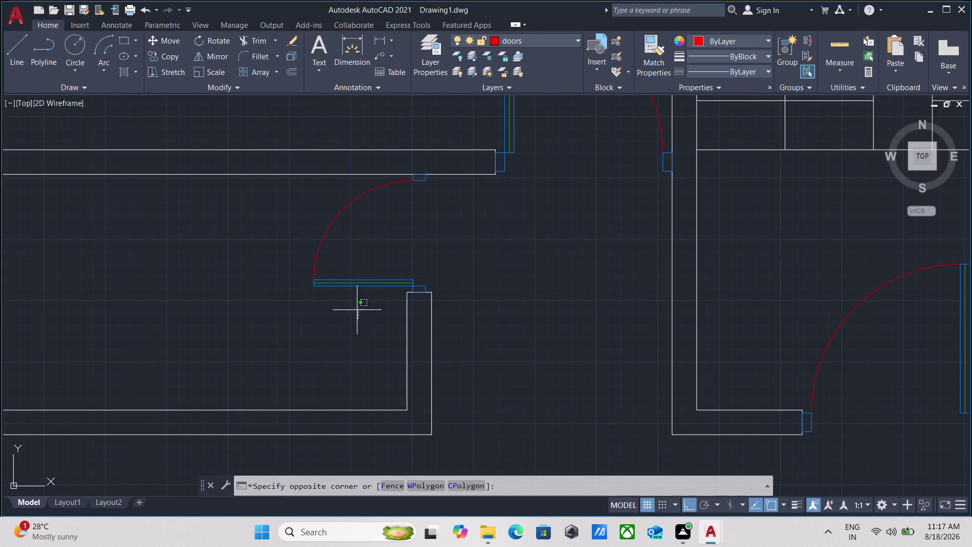
drag(358, 316, 356, 306)
click(345, 250)
key(x)
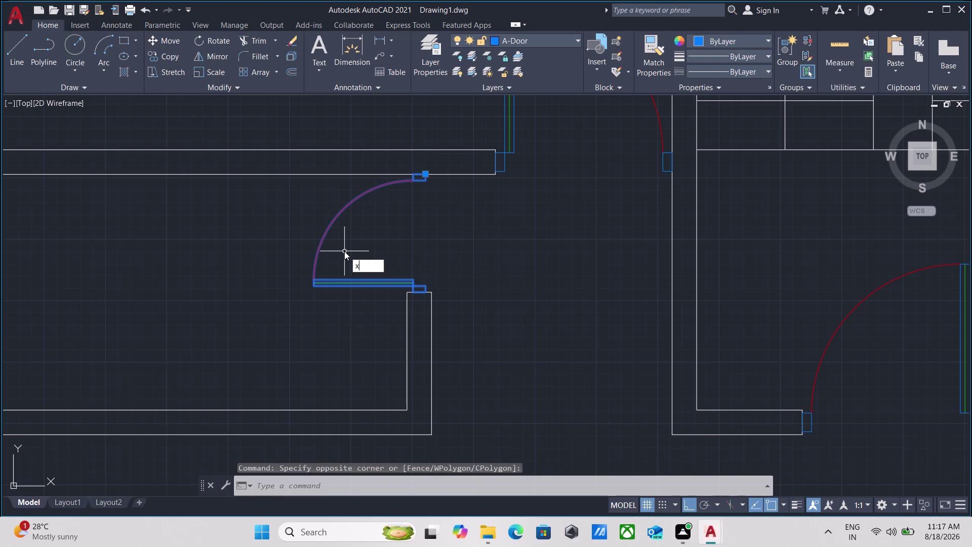
key(BackSpace)
text(c)
text(o)
key(Return)
Place a copy of the door in a corridor wall opening with Ortho off.
scroll(up, 3)
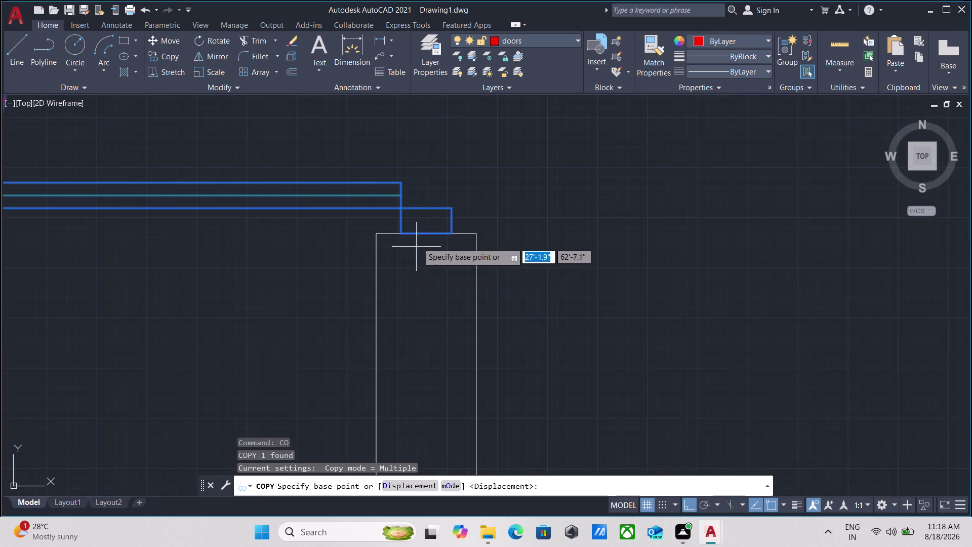
click(426, 232)
scroll(down, 3)
middle_drag(397, 358, 385, 342)
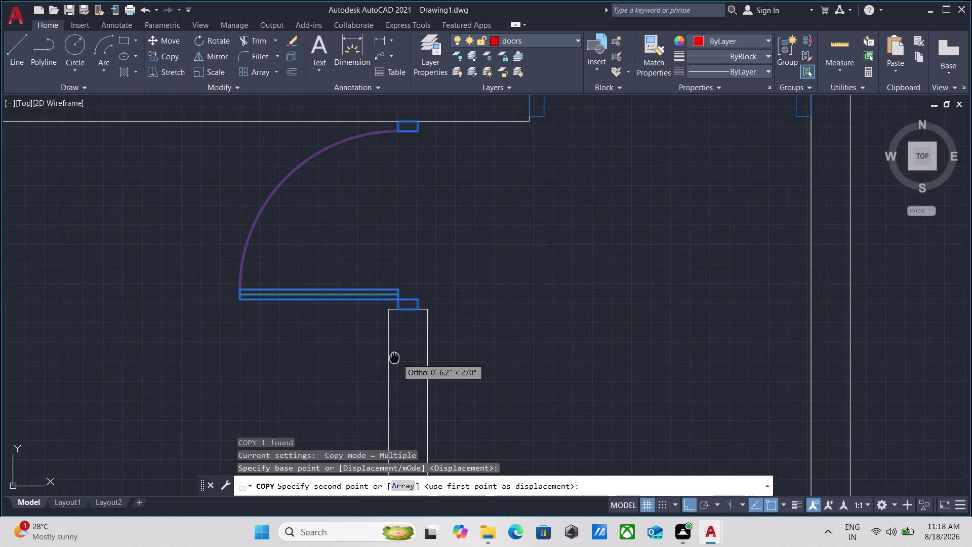
middle_drag(385, 342, 363, 241)
key(F8)
scroll(down, 3)
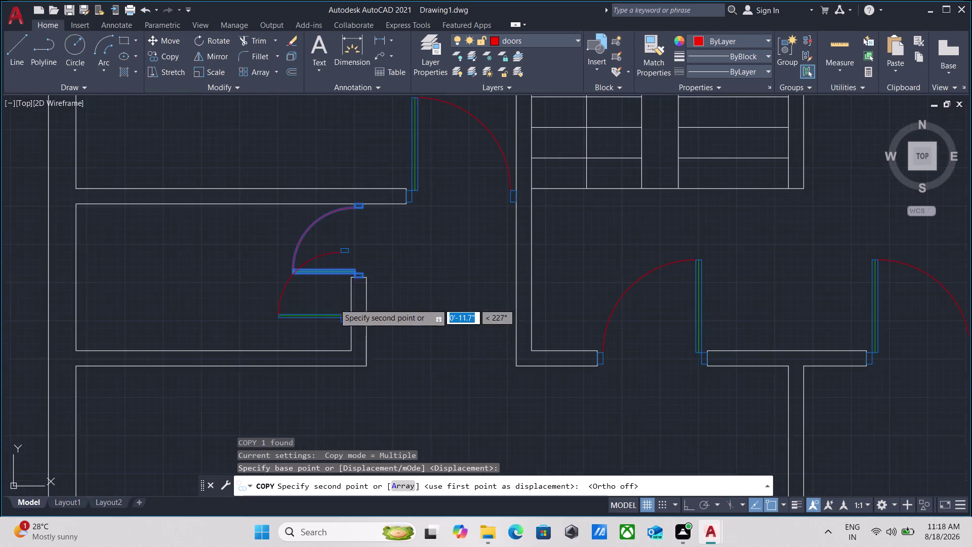
middle_drag(333, 301, 346, 194)
scroll(down, 3)
middle_drag(334, 332, 376, 170)
scroll(up, 3)
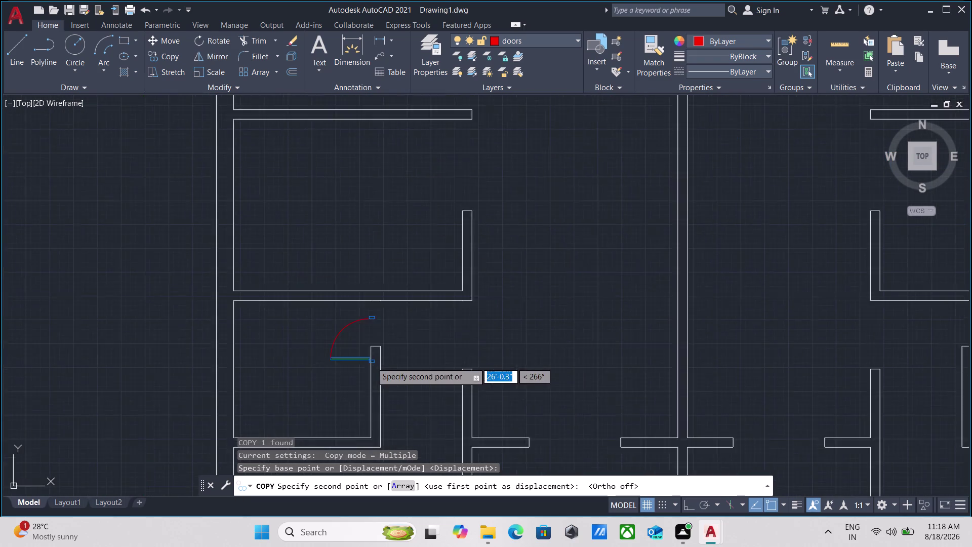
scroll(up, 3)
click(391, 299)
Pan around the plan, end the copy command, and return to the left room's door.
scroll(down, 3)
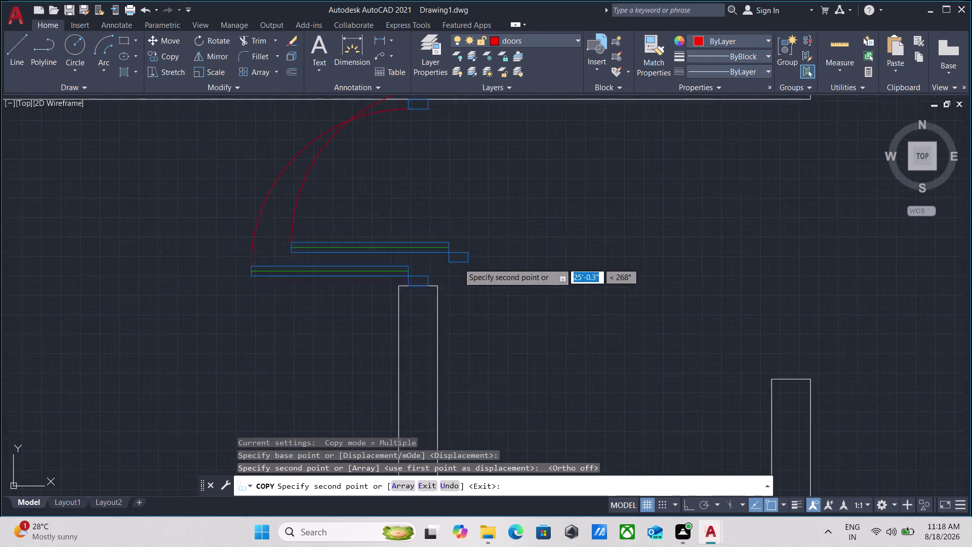
scroll(down, 3)
middle_drag(458, 269, 388, 332)
scroll(up, 3)
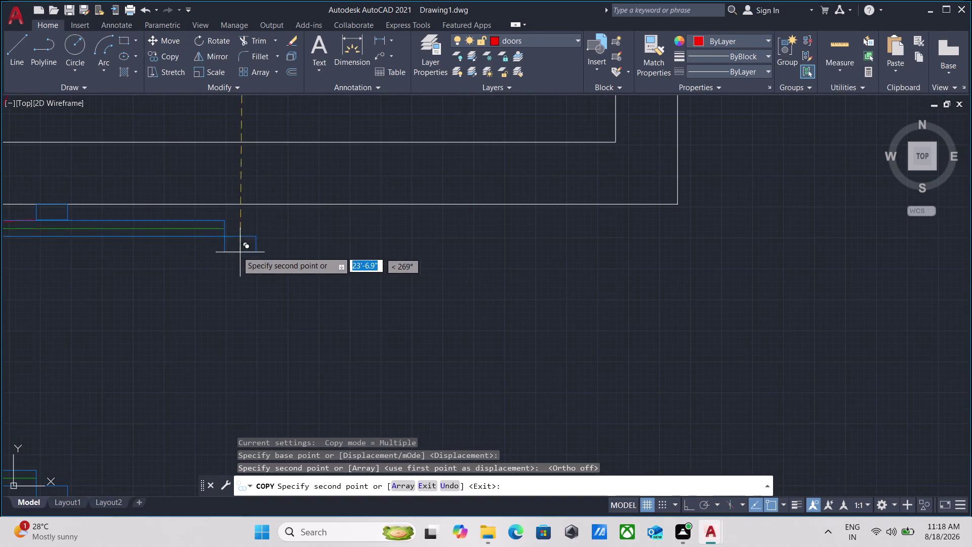
scroll(down, 3)
middle_drag(339, 270, 315, 346)
scroll(down, 3)
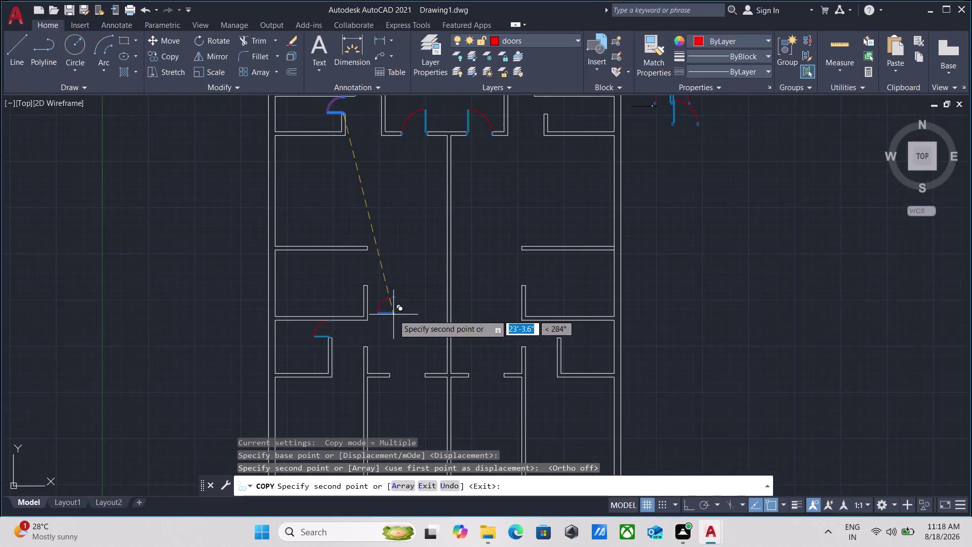
middle_drag(393, 315, 358, 221)
scroll(down, 3)
middle_drag(358, 226, 358, 417)
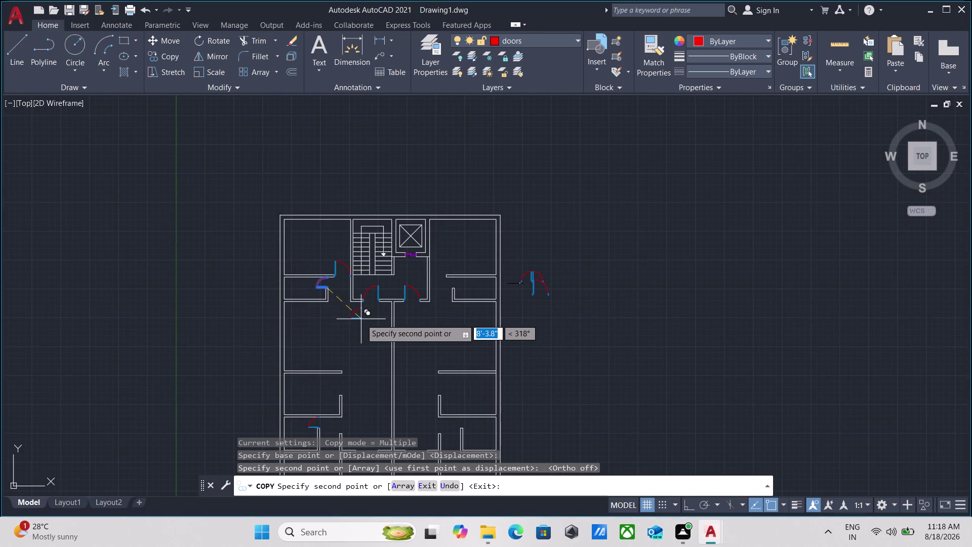
scroll(up, 3)
key(Escape)
scroll(down, 3)
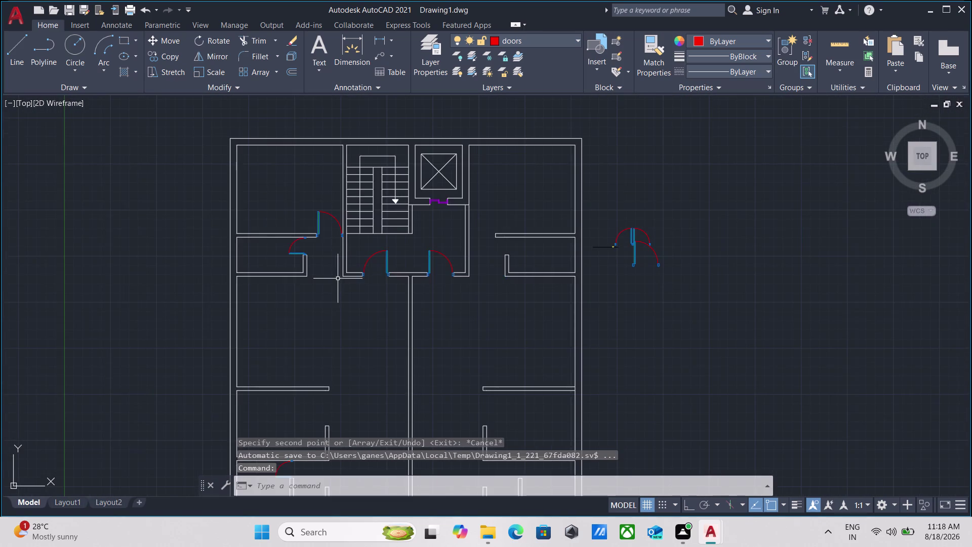
middle_drag(338, 279, 337, 338)
scroll(up, 3)
Mirror the left room's door about a vertical line, keeping the original.
click(332, 297)
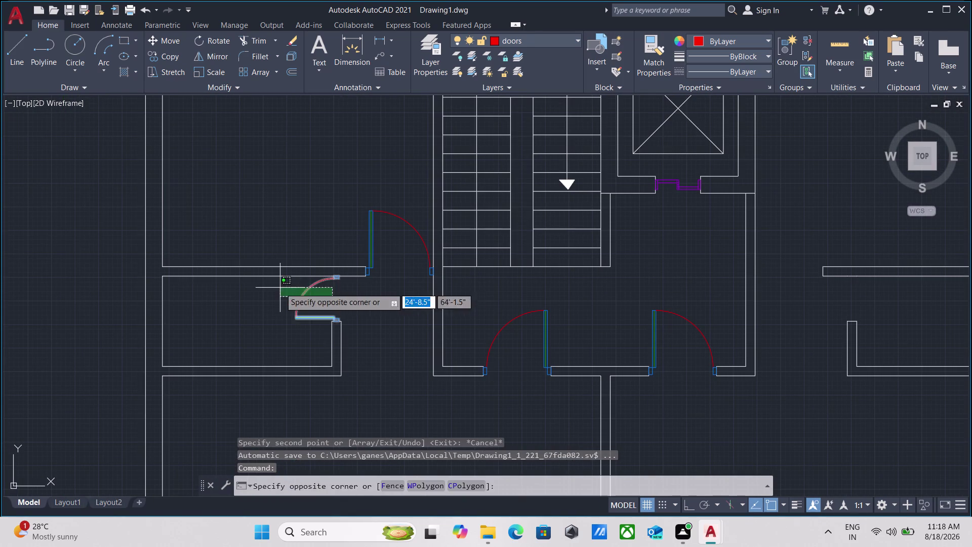
click(280, 287)
scroll(up, 3)
middle_drag(356, 332, 357, 343)
text(mi)
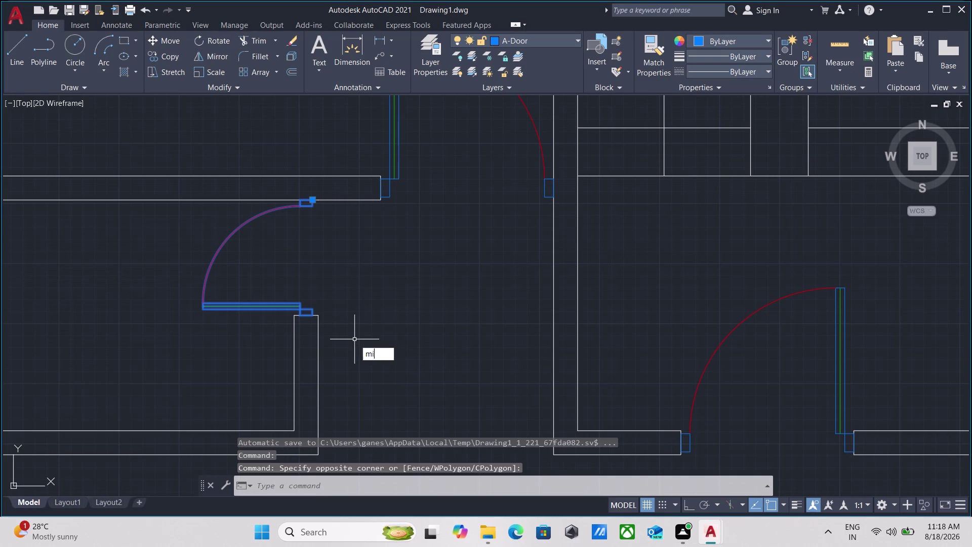
key(Return)
scroll(up, 3)
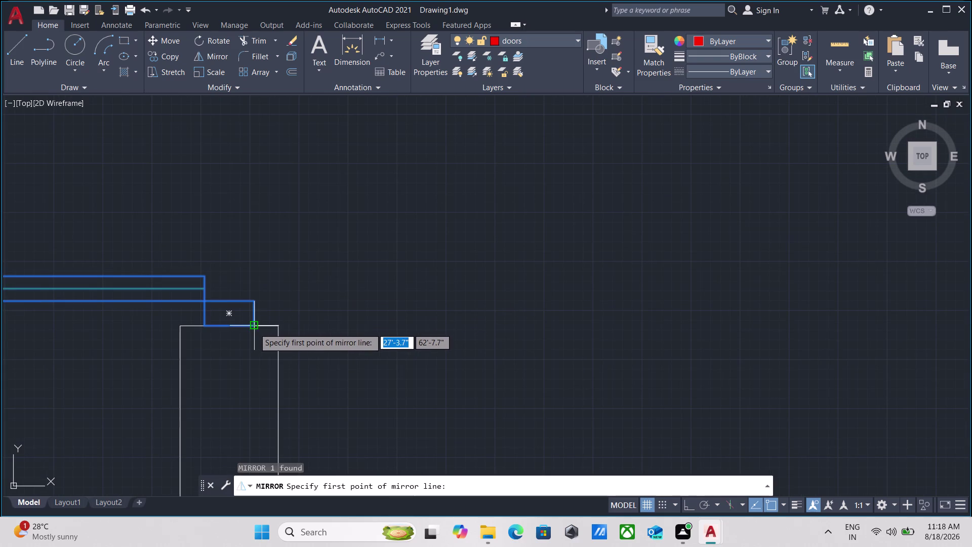
click(254, 328)
key(F8)
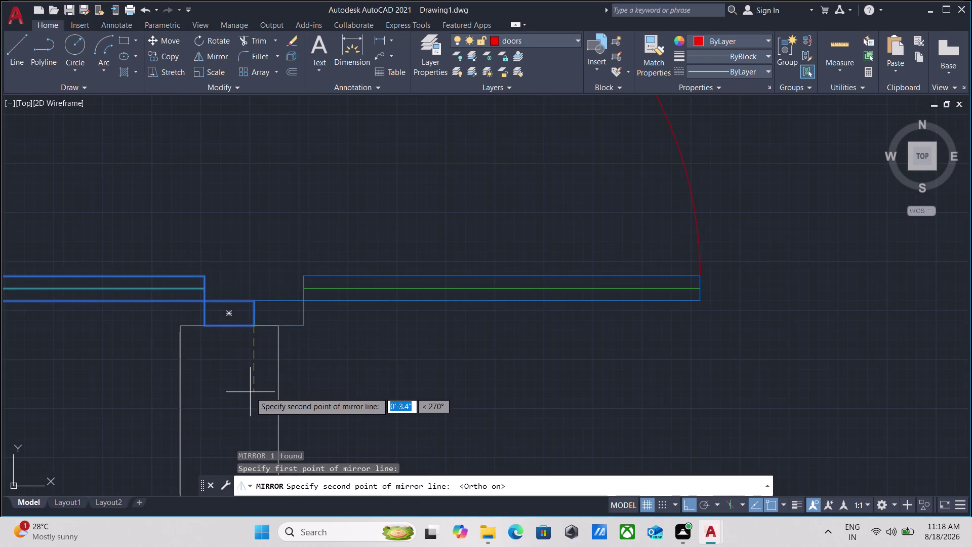
click(250, 406)
drag(285, 445, 250, 405)
drag(536, 336, 530, 318)
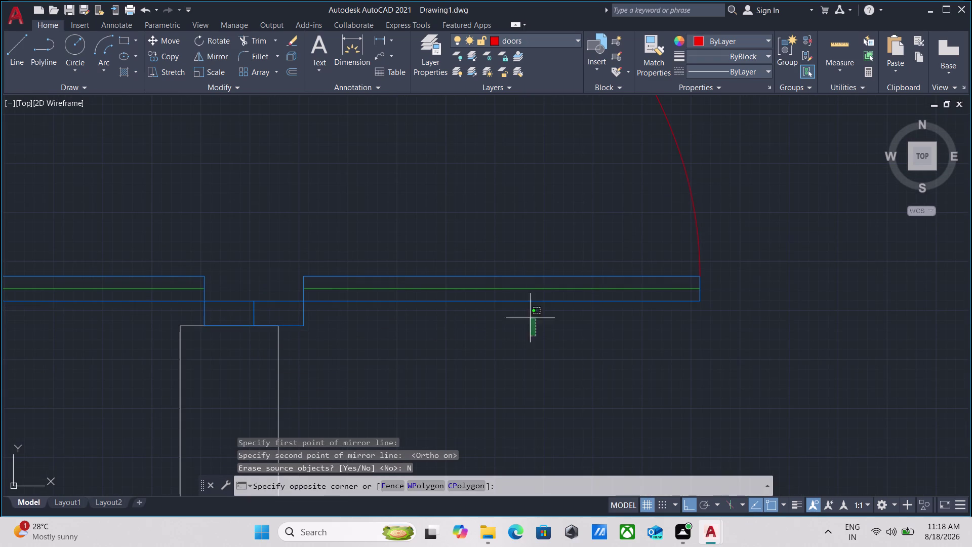
Move the mirrored copy from its jamb corner into the upper-right room's opening.
drag(530, 318, 518, 297)
click(463, 219)
key(m)
key(Return)
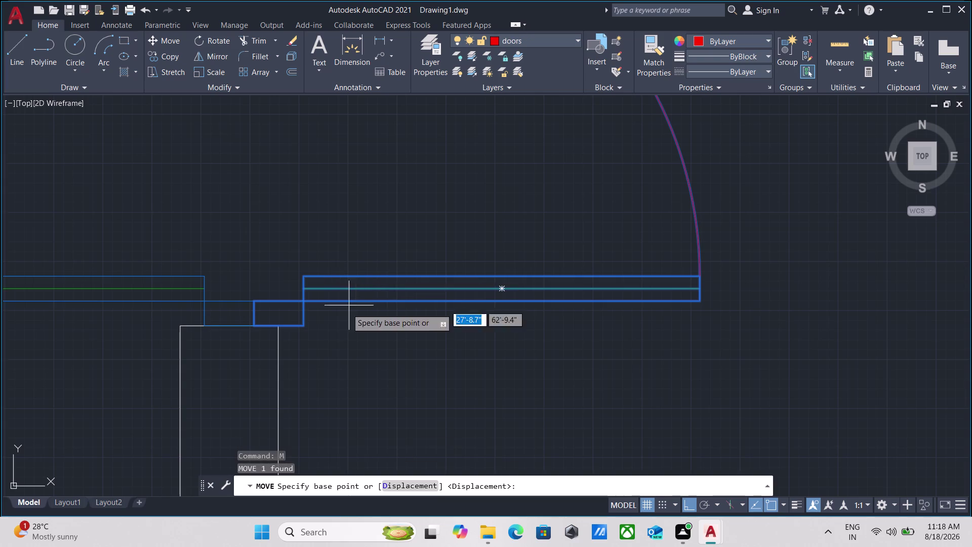
scroll(up, 3)
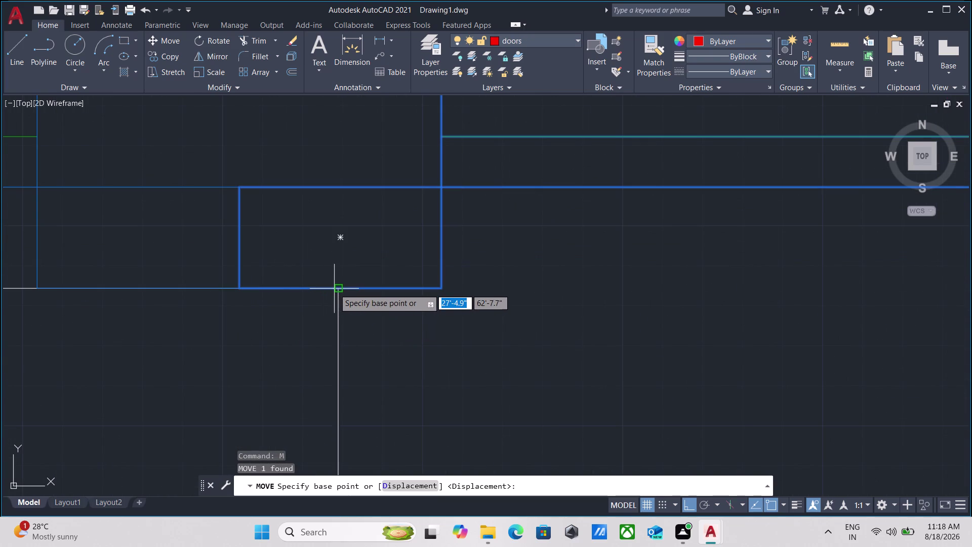
click(335, 288)
scroll(down, 3)
middle_drag(557, 300, 161, 279)
scroll(down, 3)
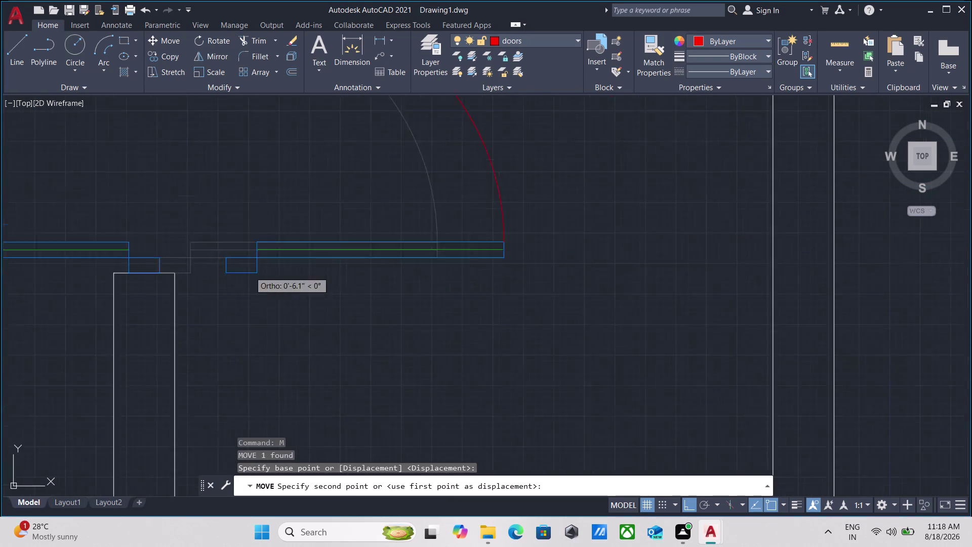
scroll(down, 3)
scroll(down, 3)
middle_drag(495, 268, 187, 301)
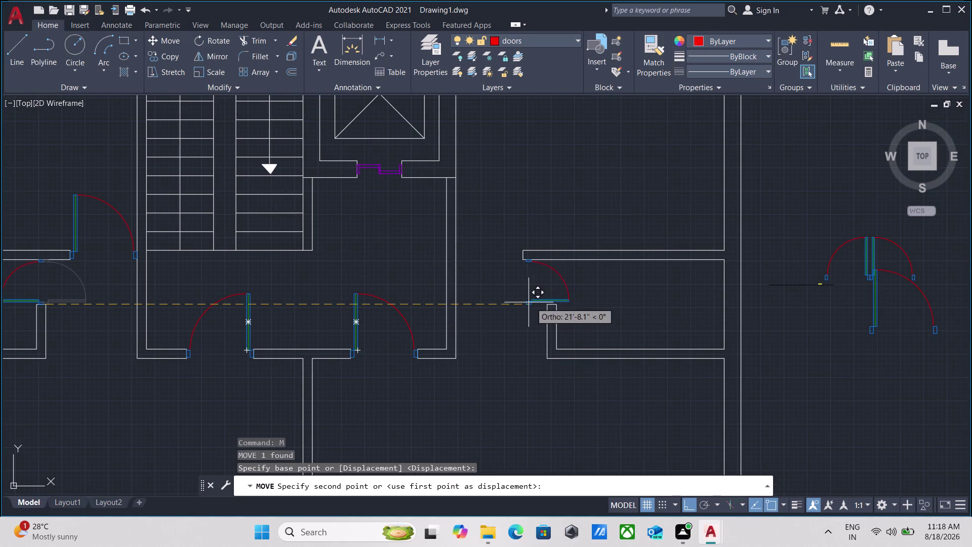
scroll(up, 3)
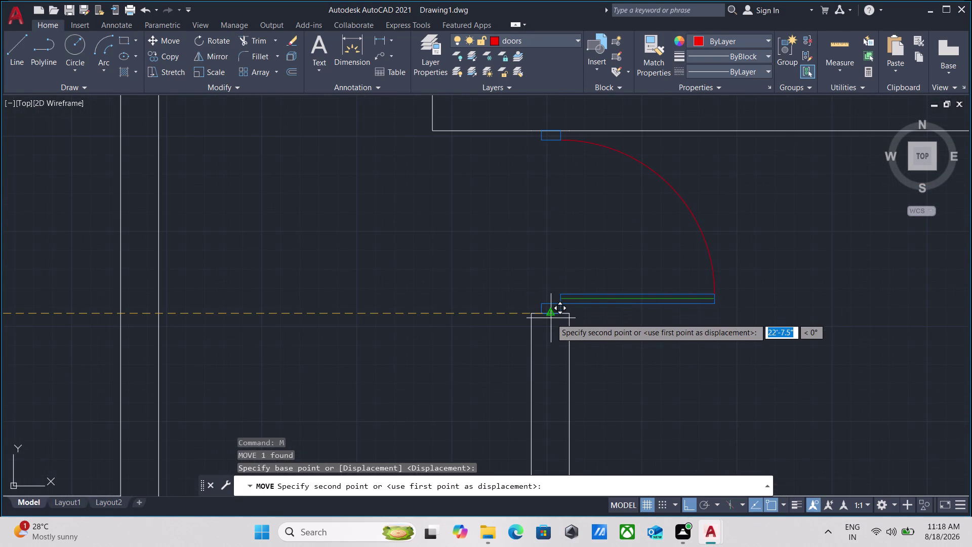
click(551, 318)
Pan and zoom across the plan to review the placed doors.
scroll(down, 3)
middle_drag(592, 313, 429, 334)
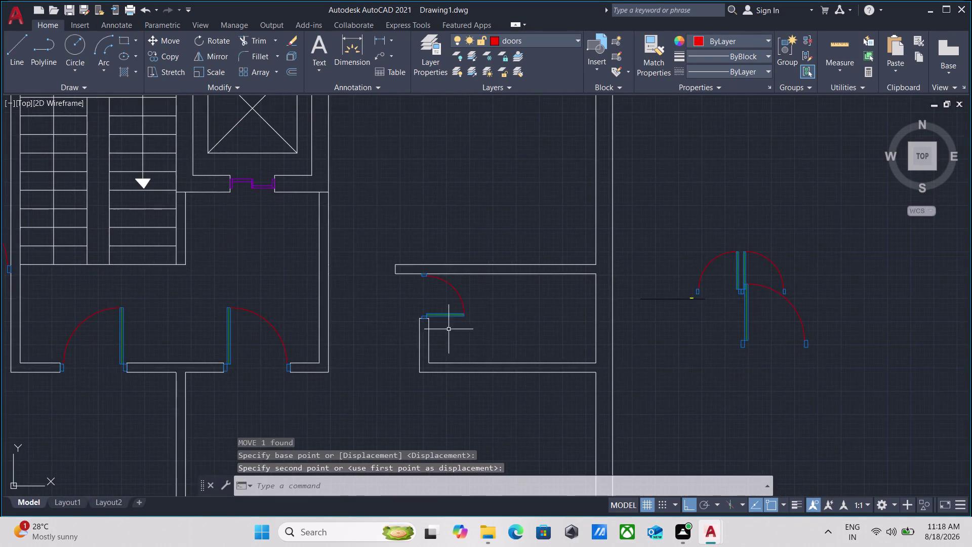
scroll(up, 3)
scroll(up, 3)
scroll(down, 3)
scroll(down, 3)
middle_drag(333, 295, 351, 319)
scroll(down, 3)
scroll(down, 3)
middle_drag(266, 358, 345, 334)
scroll(up, 3)
scroll(up, 3)
scroll(down, 3)
middle_drag(453, 371, 427, 255)
scroll(down, 3)
scroll(down, 3)
middle_drag(437, 341, 427, 294)
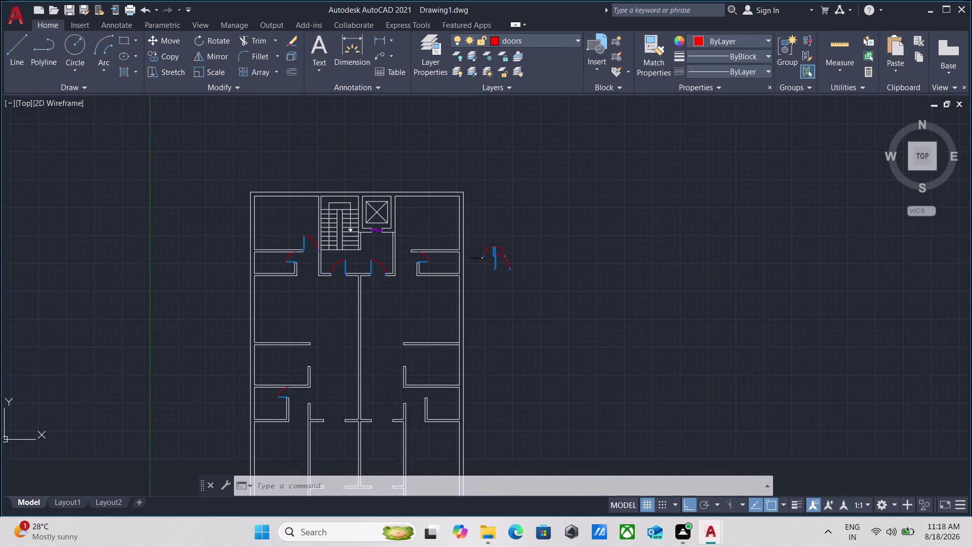
scroll(up, 3)
scroll(up, 3)
scroll(down, 3)
middle_drag(229, 383, 256, 358)
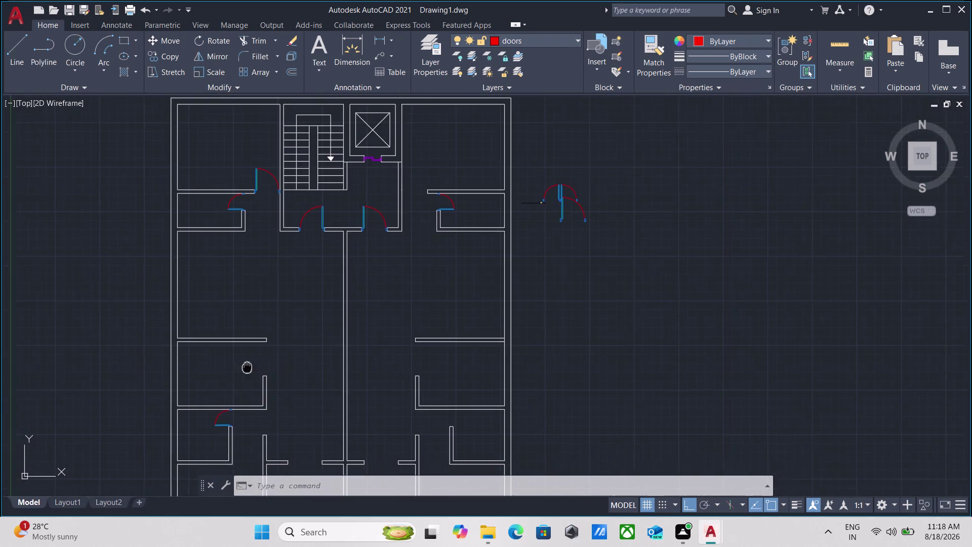
middle_drag(256, 358, 310, 295)
scroll(up, 3)
scroll(down, 3)
scroll(down, 3)
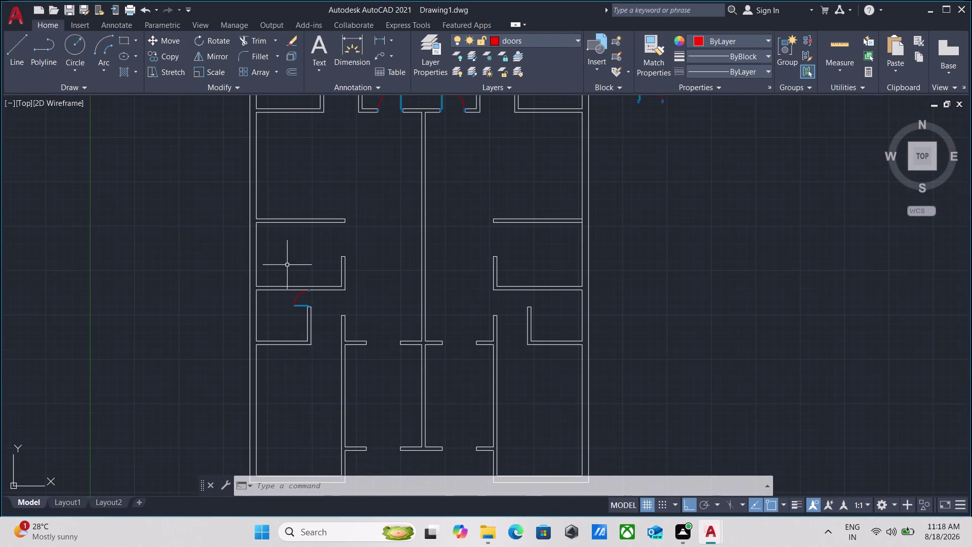
scroll(up, 3)
scroll(down, 3)
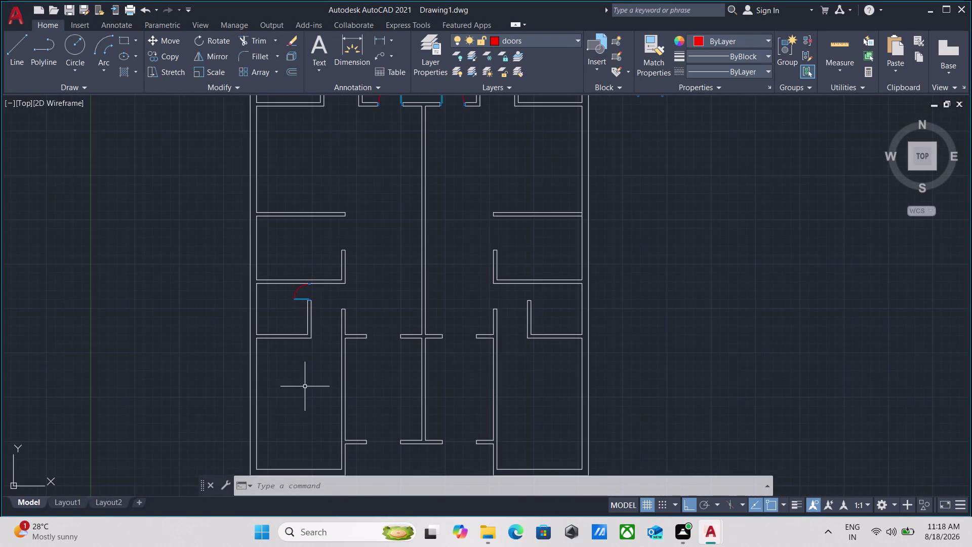
middle_drag(305, 386, 299, 348)
middle_drag(302, 336, 268, 423)
middle_drag(334, 264, 321, 344)
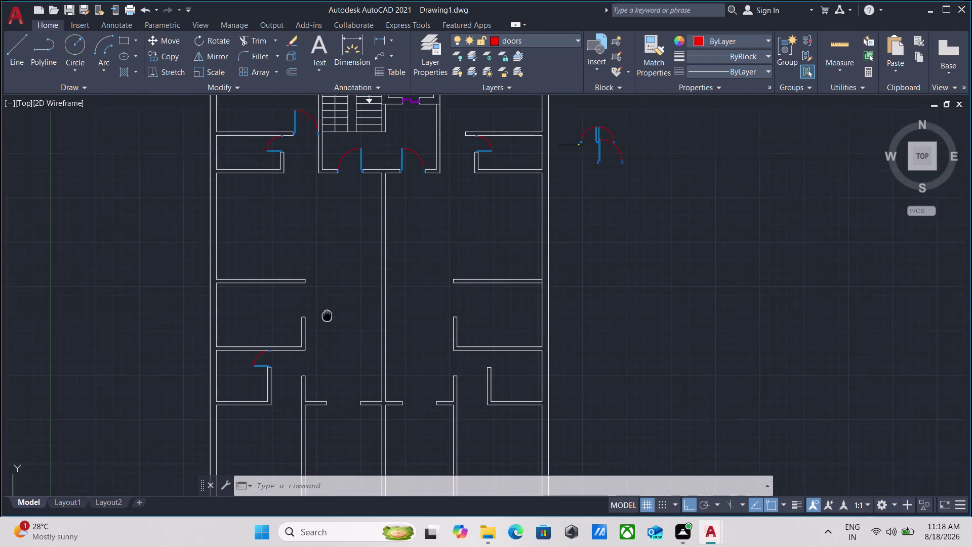
middle_drag(322, 344, 321, 346)
scroll(down, 3)
middle_drag(322, 340, 321, 291)
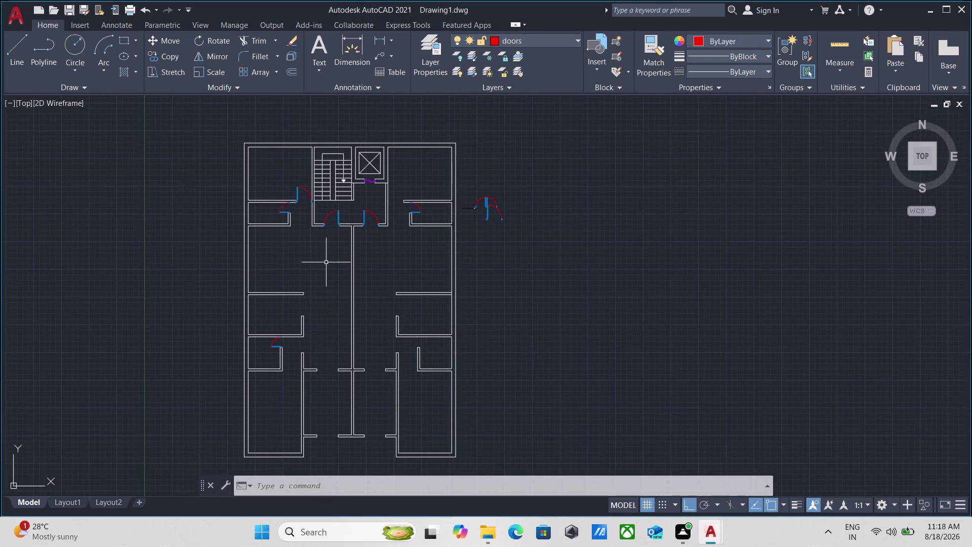
middle_drag(327, 262, 308, 302)
scroll(up, 3)
scroll(down, 3)
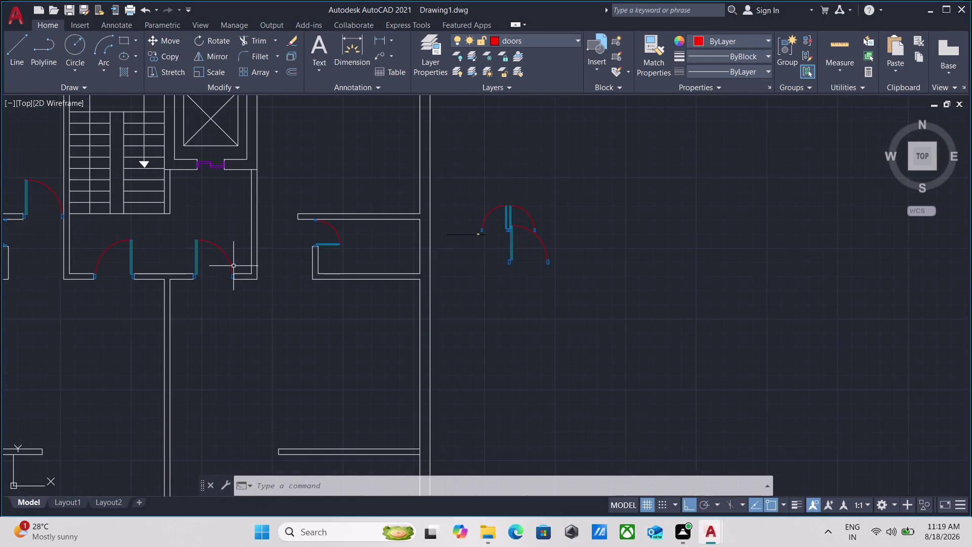
scroll(up, 3)
middle_drag(190, 252, 374, 275)
middle_drag(271, 281, 307, 296)
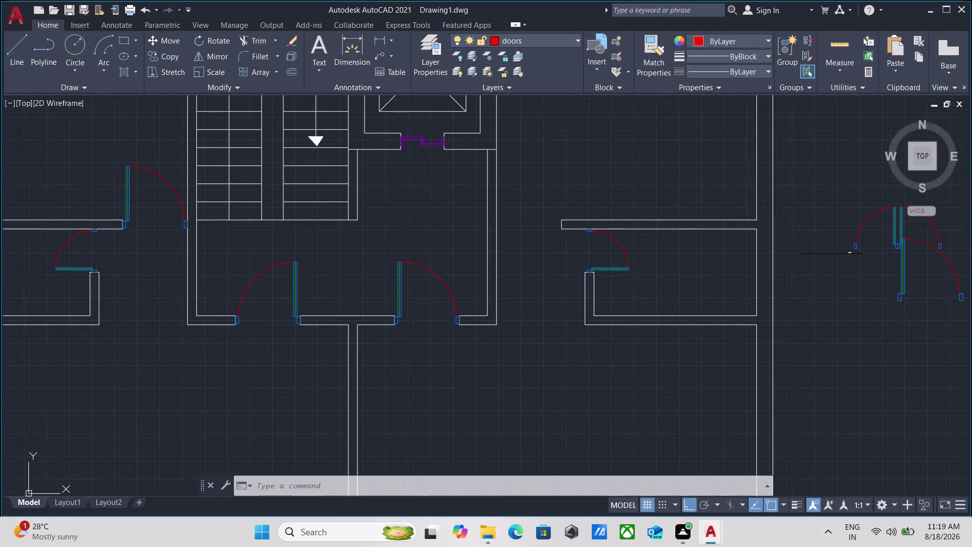
middle_drag(307, 296, 321, 297)
click(353, 294)
Copy the left corridor door into the opening beside the central wall, then select the copy.
click(294, 272)
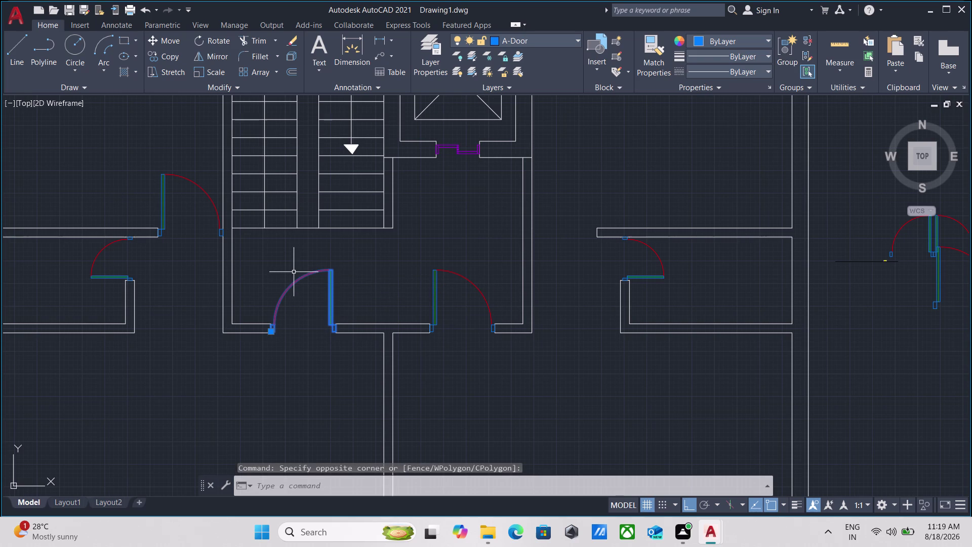
text(co)
key(Return)
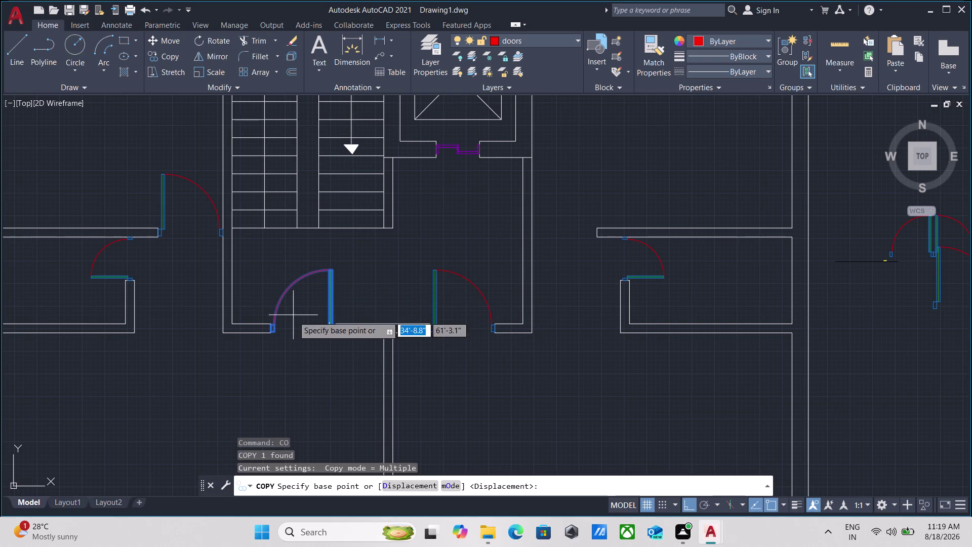
scroll(up, 3)
click(340, 312)
scroll(down, 3)
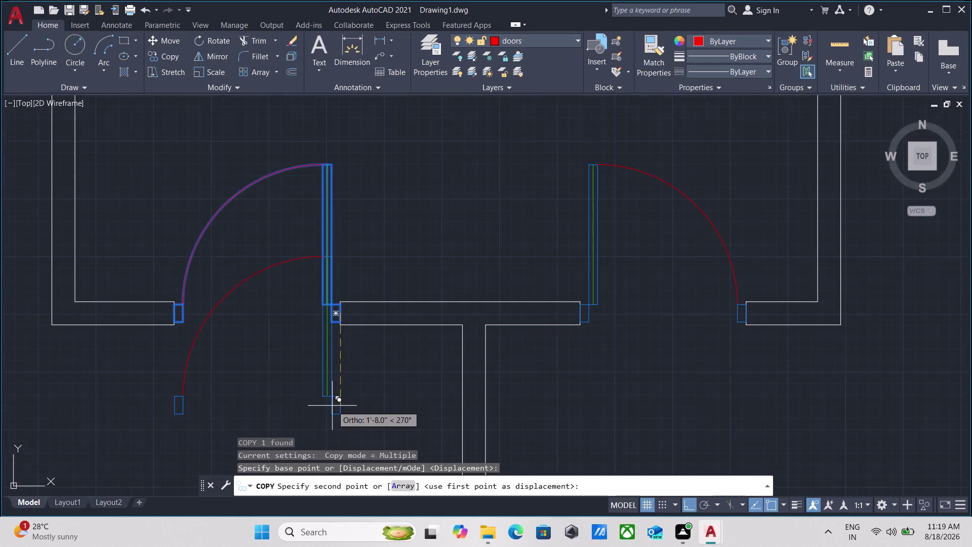
middle_drag(332, 406, 331, 189)
scroll(down, 3)
middle_drag(270, 349, 318, 165)
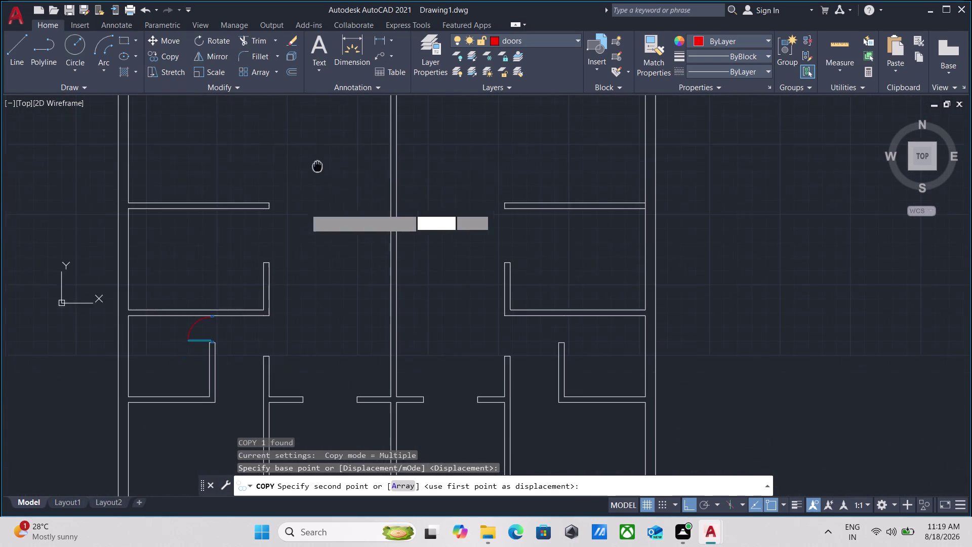
click(311, 336)
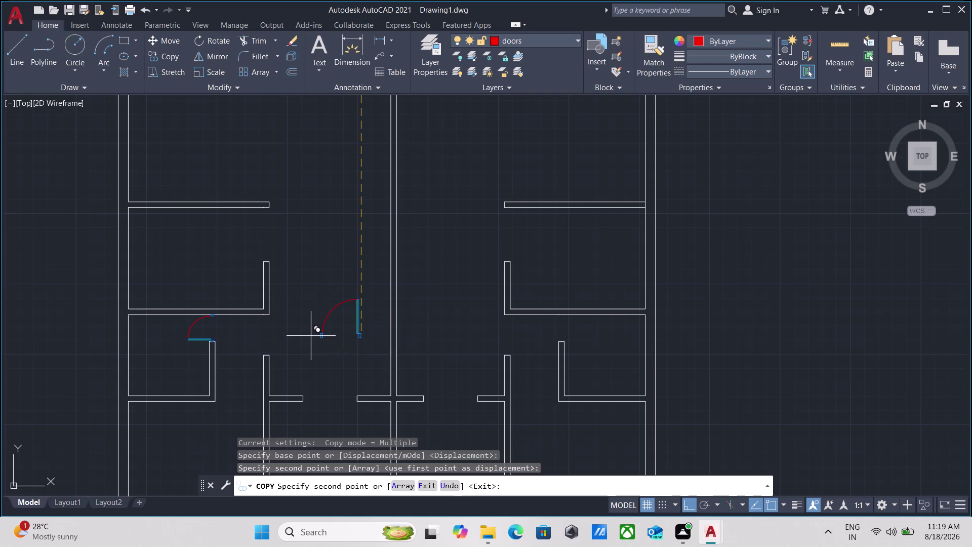
key(Escape)
drag(360, 351, 353, 333)
click(322, 297)
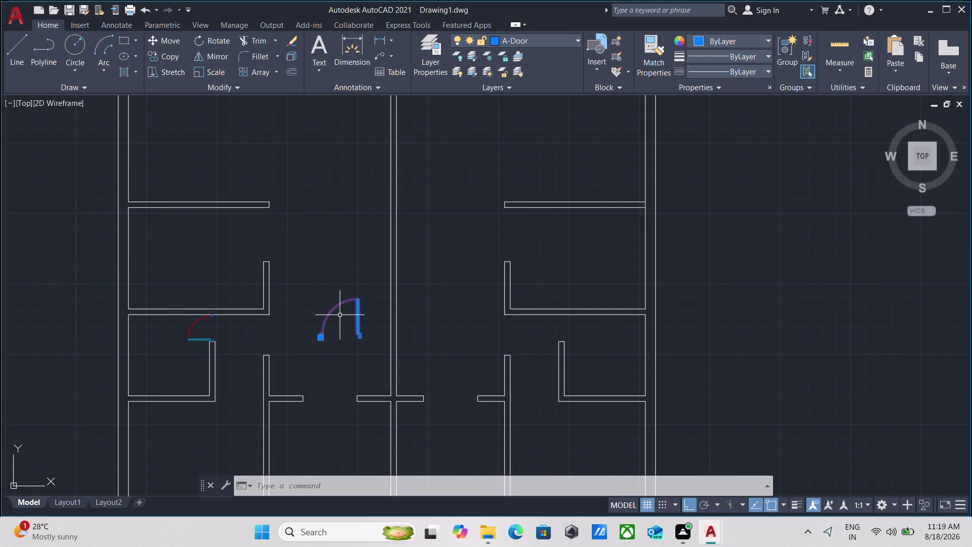
Rotate the copied door 90° about its hinge with RO.
key(r)
key(o)
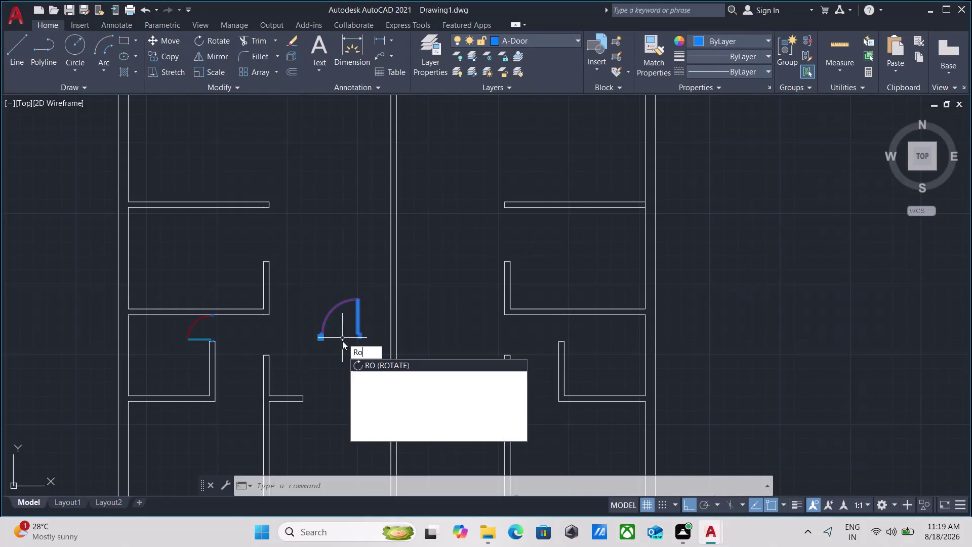
key(Return)
scroll(up, 3)
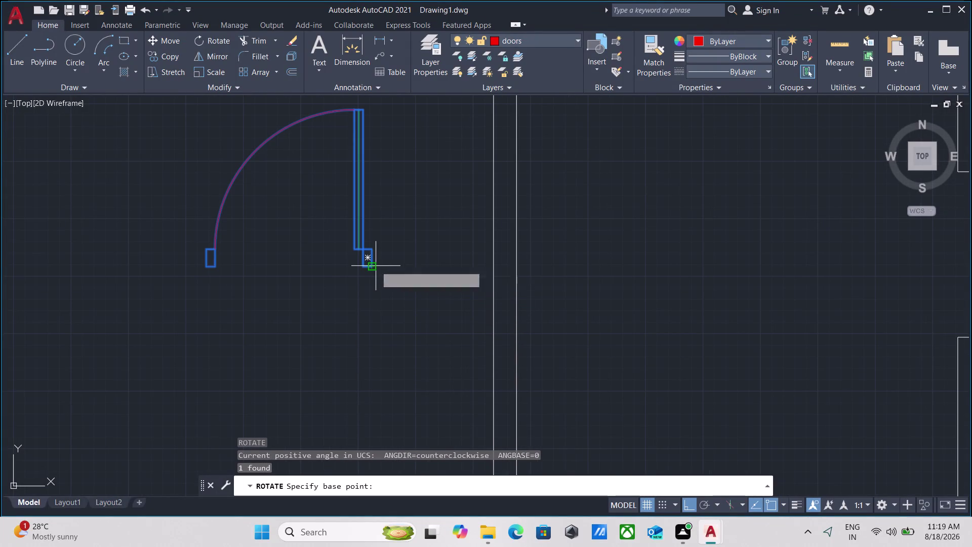
click(375, 266)
click(374, 174)
scroll(down, 3)
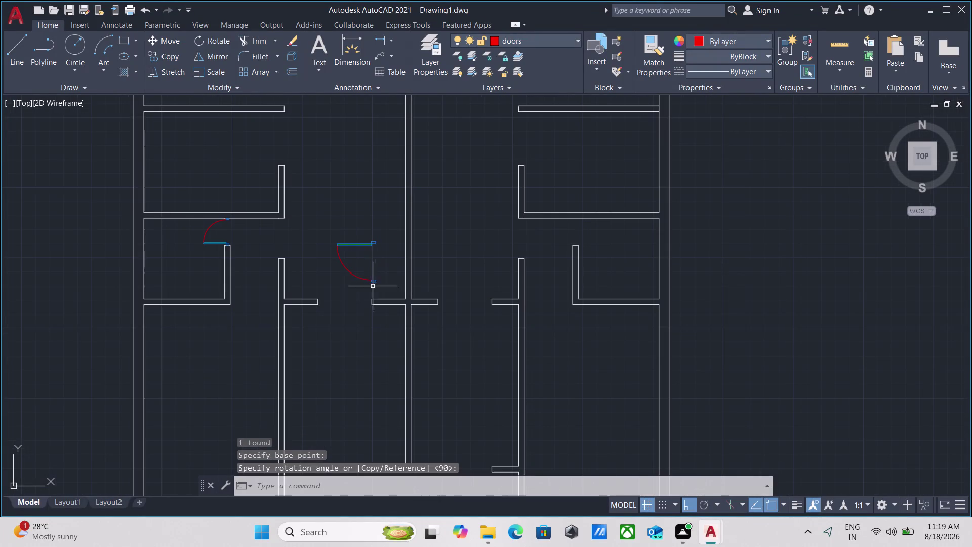
Mirror the rotated door across its leaf line, erasing the unflipped original.
drag(373, 258, 368, 237)
click(351, 196)
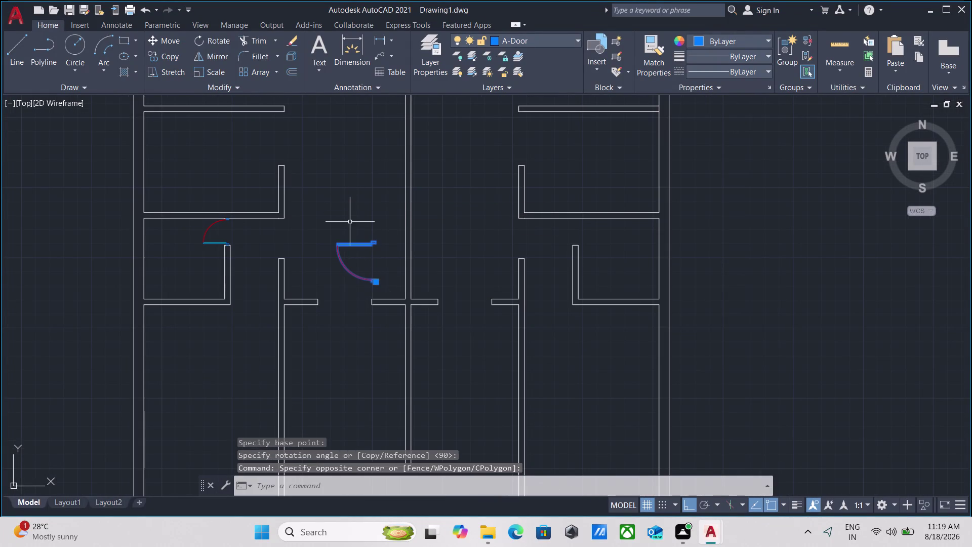
text(mi)
key(Return)
scroll(up, 3)
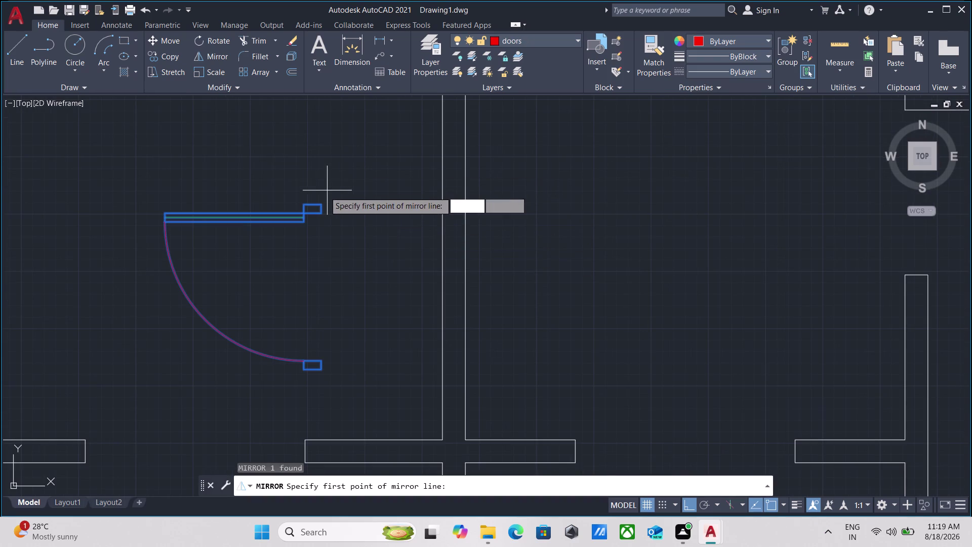
click(324, 204)
click(403, 216)
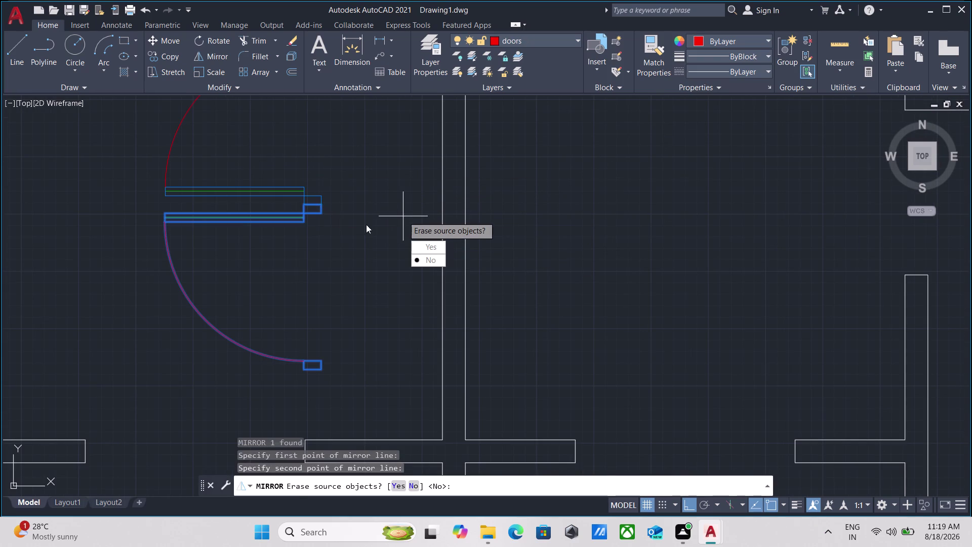
drag(428, 244, 403, 216)
Select the flipped door and begin a copy of it with CO.
middle_drag(322, 211, 349, 294)
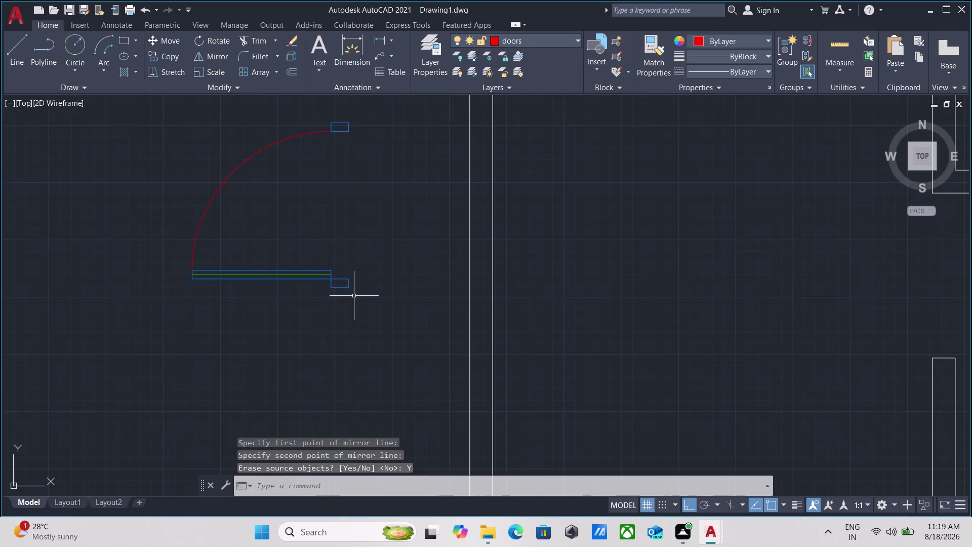
drag(355, 295, 346, 272)
click(308, 228)
text(c)
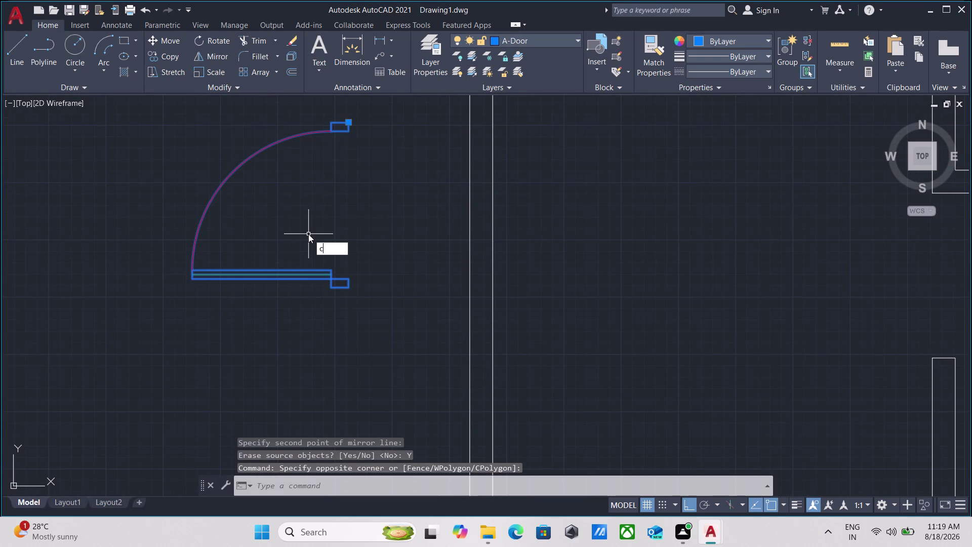
text(o)
key(Return)
Copy the door from its end corner into the neighbouring upper wall opening, Ortho off.
scroll(up, 3)
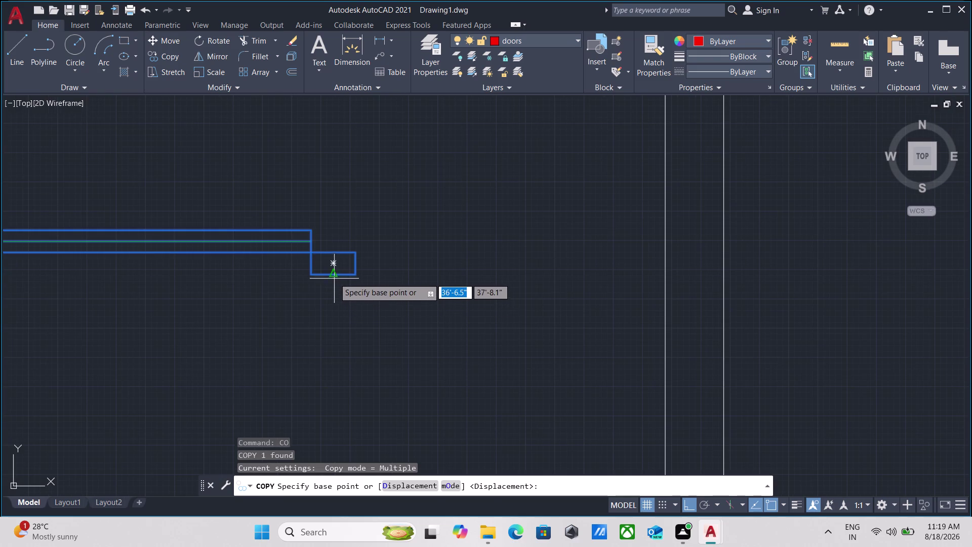
click(334, 277)
scroll(down, 3)
middle_drag(164, 337, 225, 336)
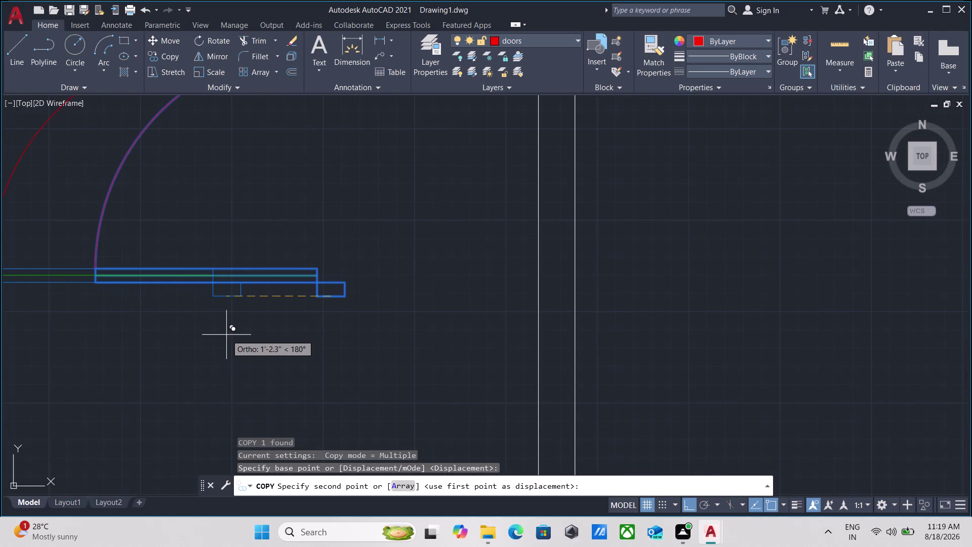
key(F8)
scroll(down, 3)
middle_drag(131, 292, 381, 183)
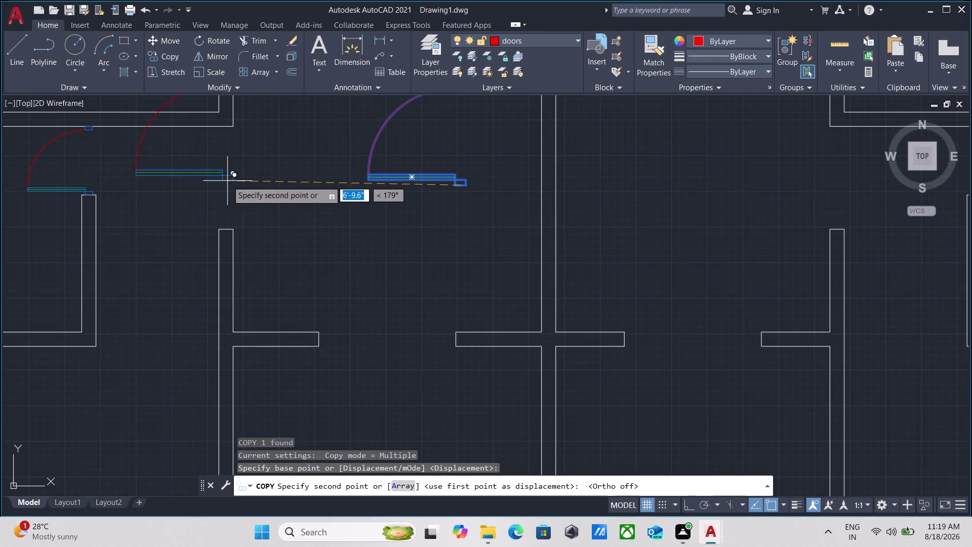
middle_drag(227, 181, 281, 289)
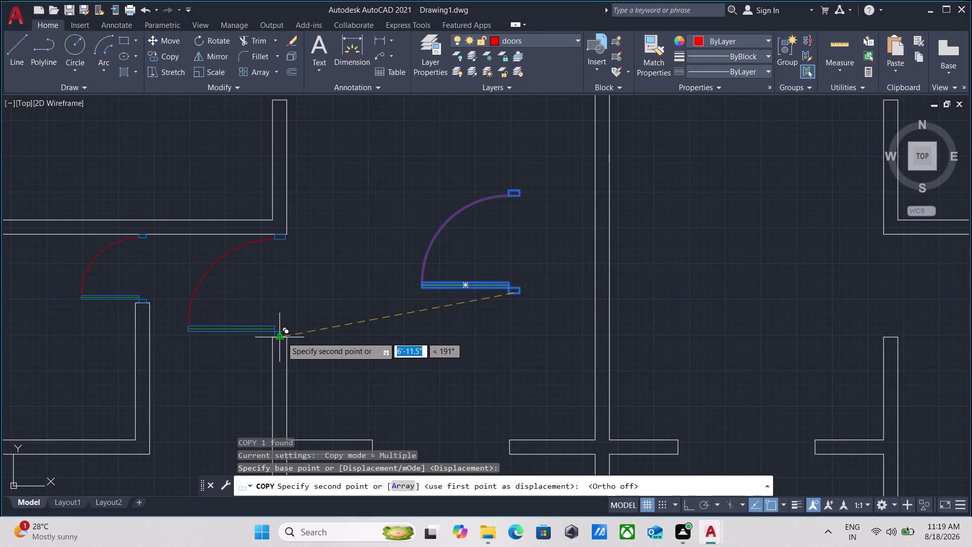
click(281, 336)
scroll(down, 3)
middle_drag(386, 334, 342, 224)
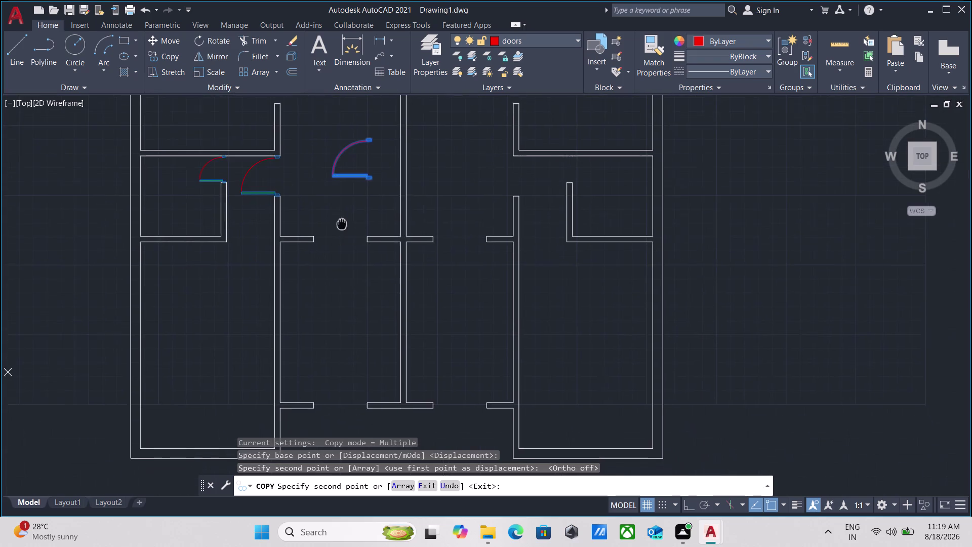
scroll(down, 3)
scroll(down, 3)
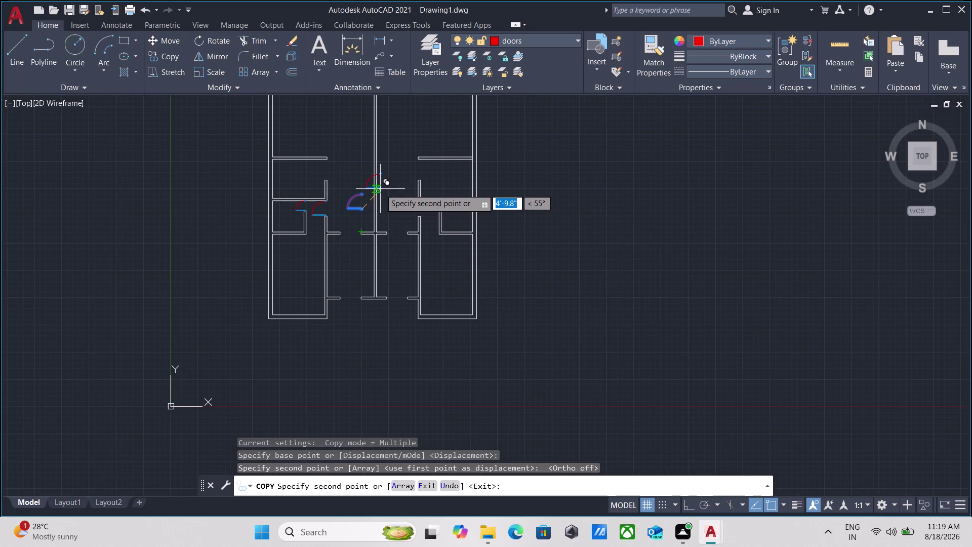
key(Escape)
scroll(up, 3)
scroll(up, 3)
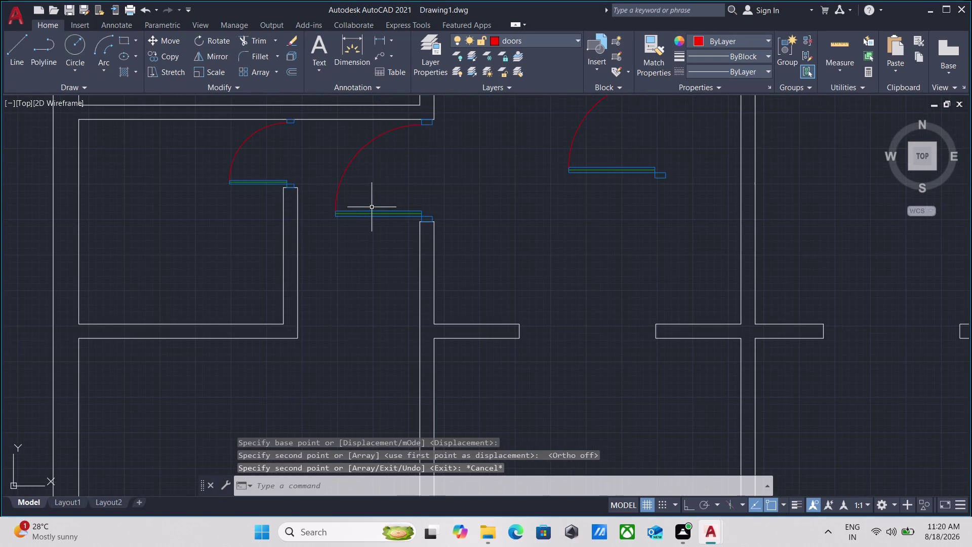
Select a door and begin mirroring it.
drag(373, 191, 363, 210)
click(343, 240)
middle_drag(399, 195, 348, 270)
scroll(down, 3)
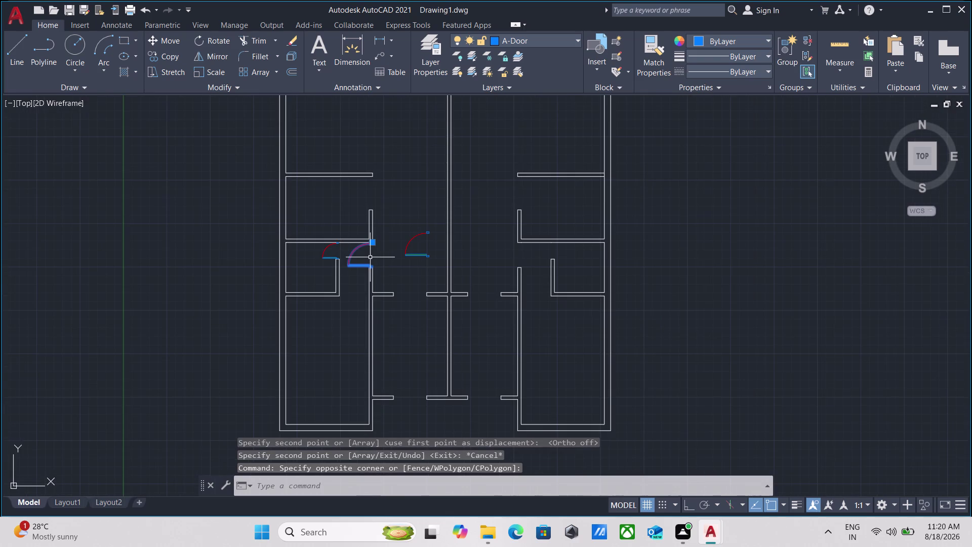
text(mi)
key(Return)
scroll(up, 3)
scroll(up, 3)
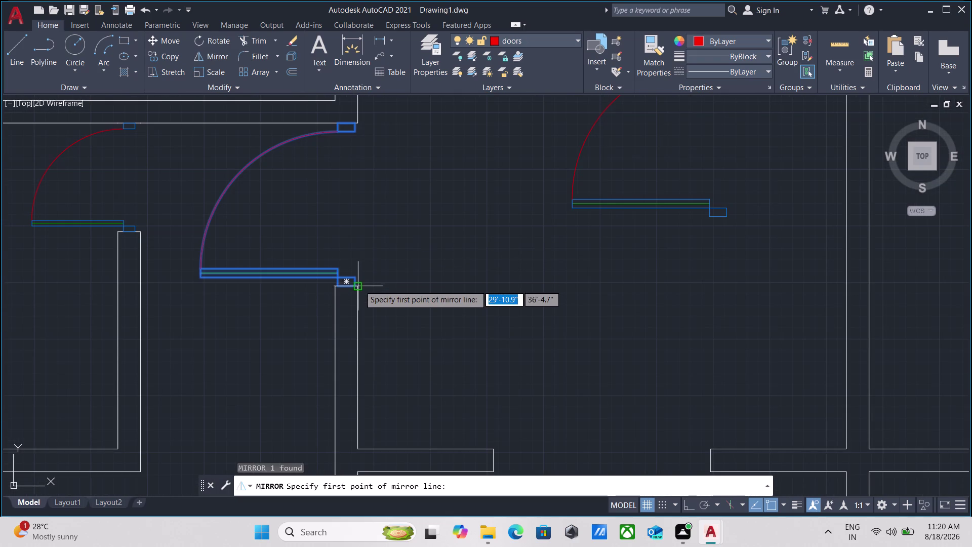
Mirror the door about a vertical line through its hinge, keeping the original.
click(360, 285)
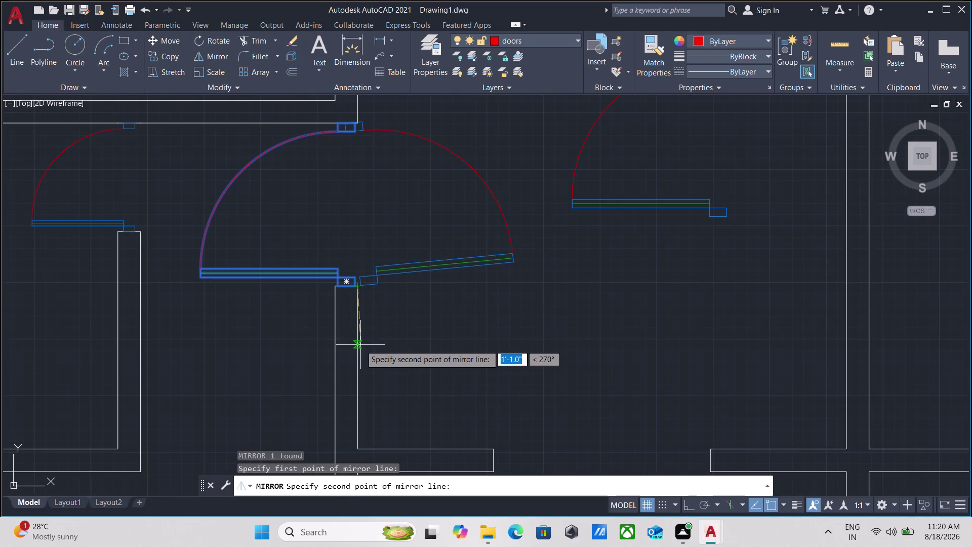
key(F8)
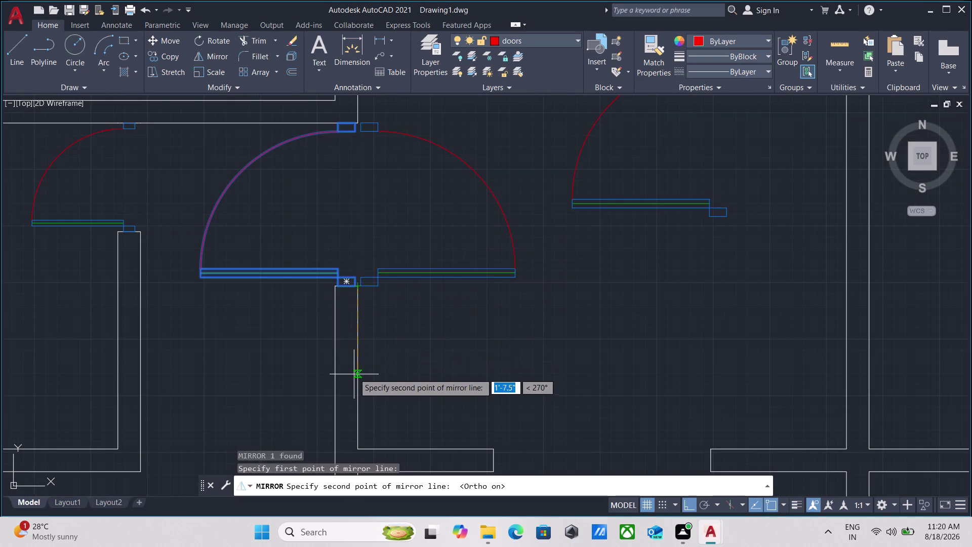
click(367, 363)
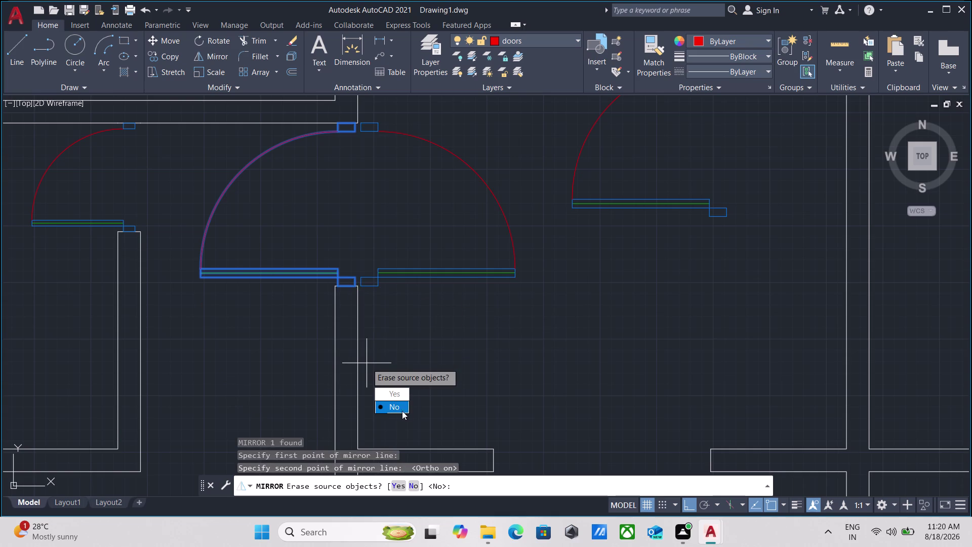
drag(403, 408, 367, 363)
drag(449, 305, 450, 304)
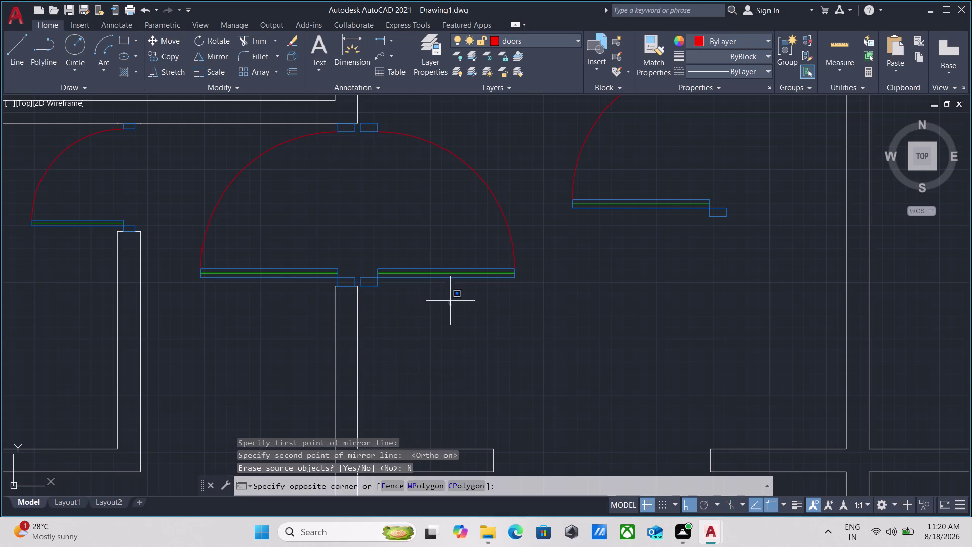
Move the new mirrored leaf from its corner into the opening farther right.
drag(450, 304, 448, 280)
click(402, 191)
key(m)
key(Return)
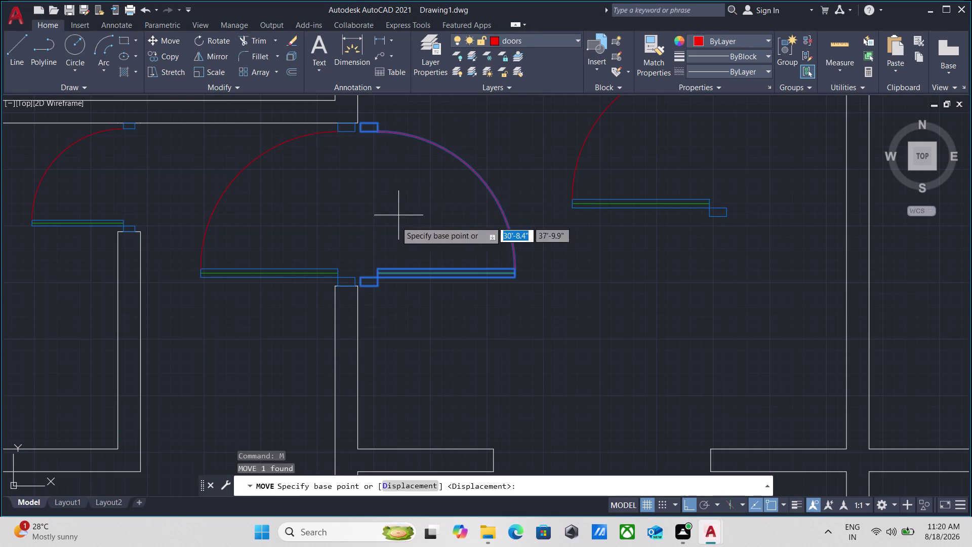
scroll(up, 3)
click(287, 274)
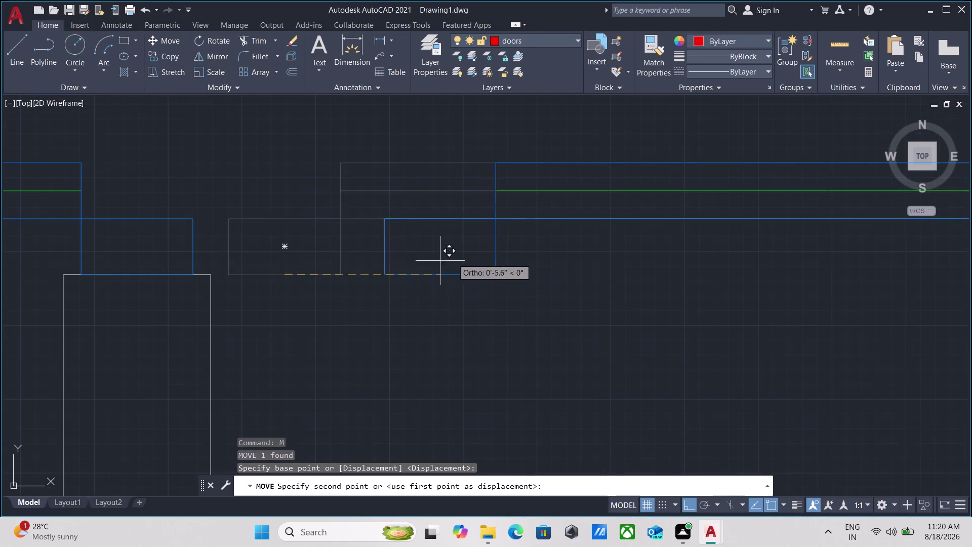
scroll(down, 3)
middle_drag(464, 255, 294, 218)
scroll(down, 3)
middle_drag(446, 233, 230, 237)
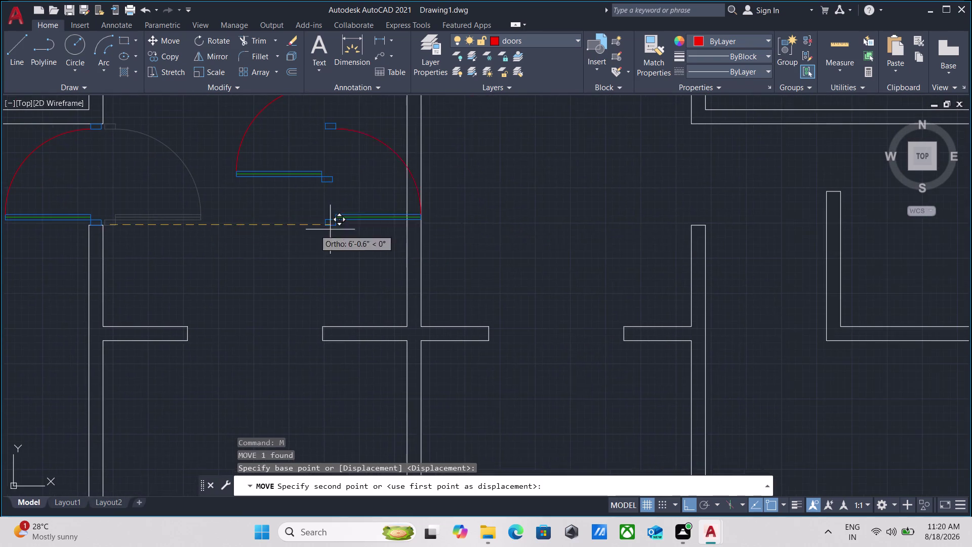
middle_drag(632, 220, 398, 267)
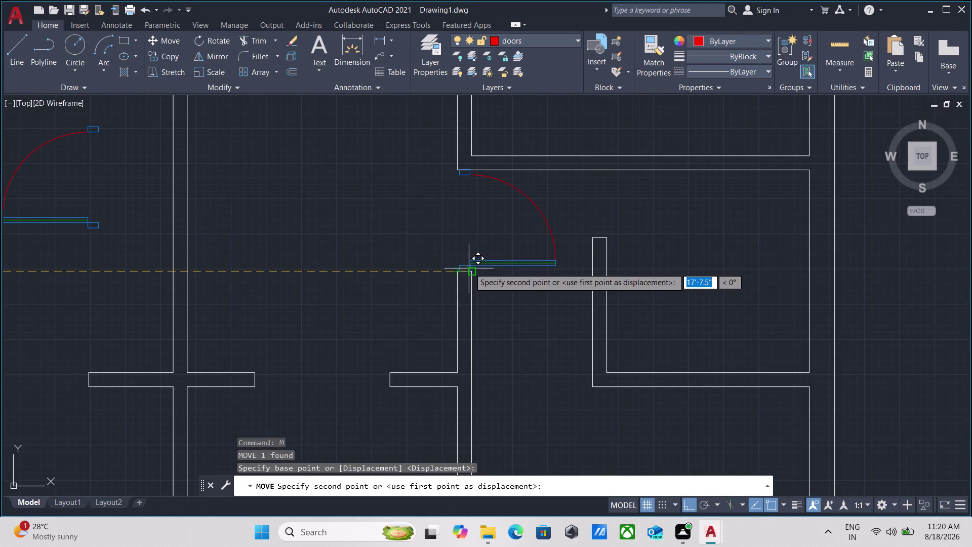
click(464, 268)
key(Escape)
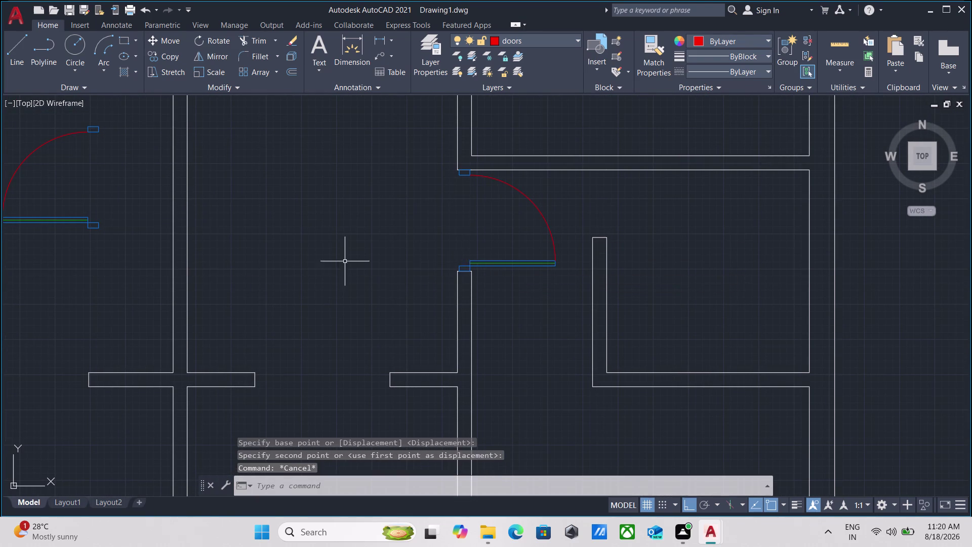
scroll(down, 3)
middle_drag(303, 253, 439, 305)
Mirror the door under the top wall about a two-point line, keeping the original.
scroll(up, 3)
drag(279, 318, 271, 307)
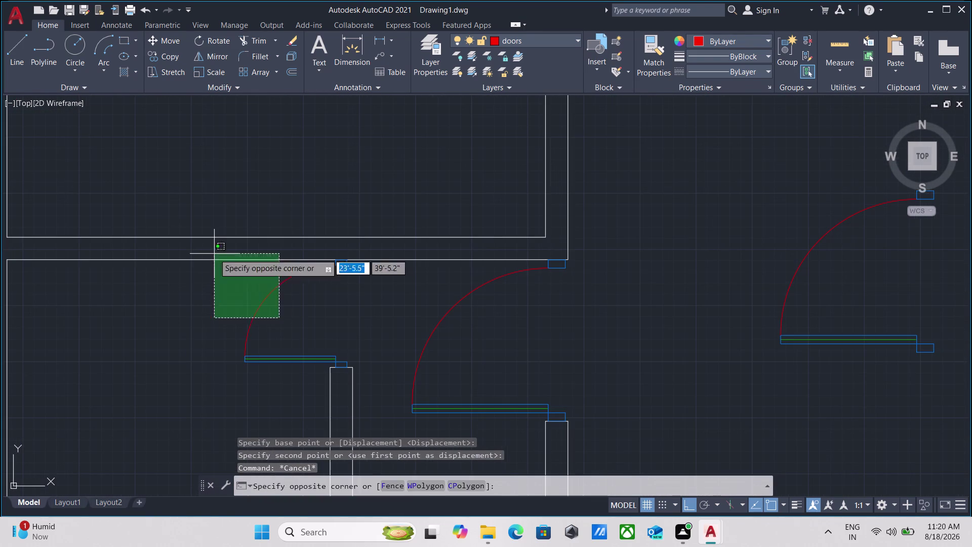
click(214, 254)
key(Escape)
drag(278, 321, 268, 317)
click(215, 284)
text(mi)
key(Return)
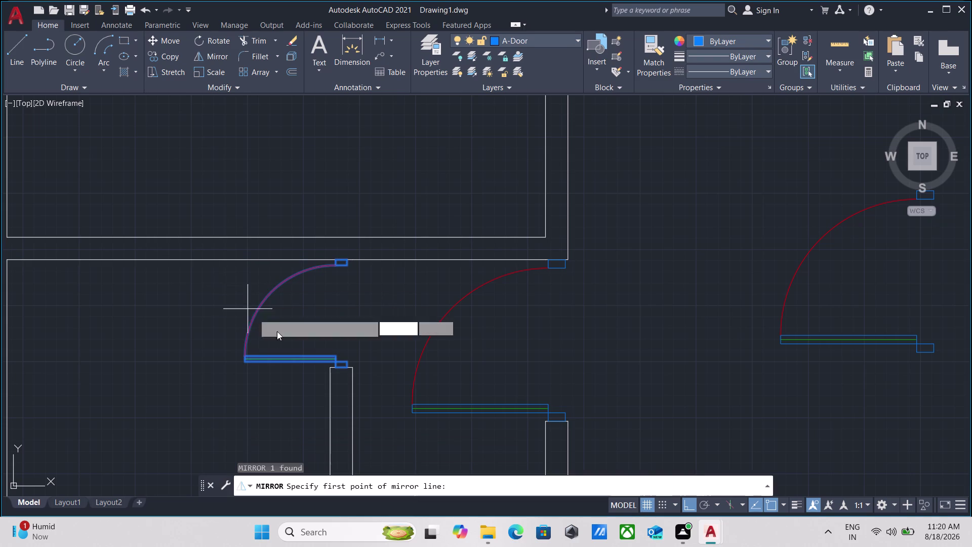
scroll(up, 3)
click(357, 360)
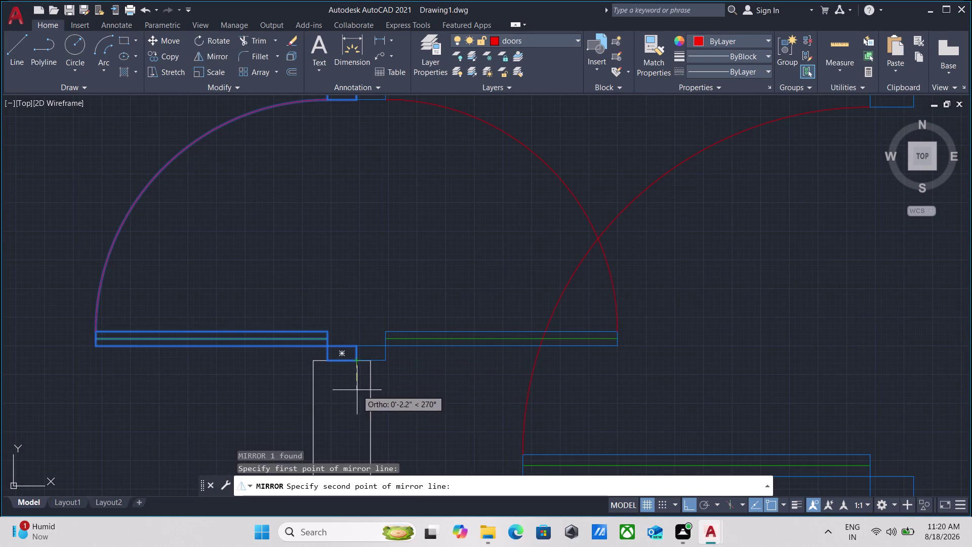
click(362, 416)
drag(399, 460, 361, 416)
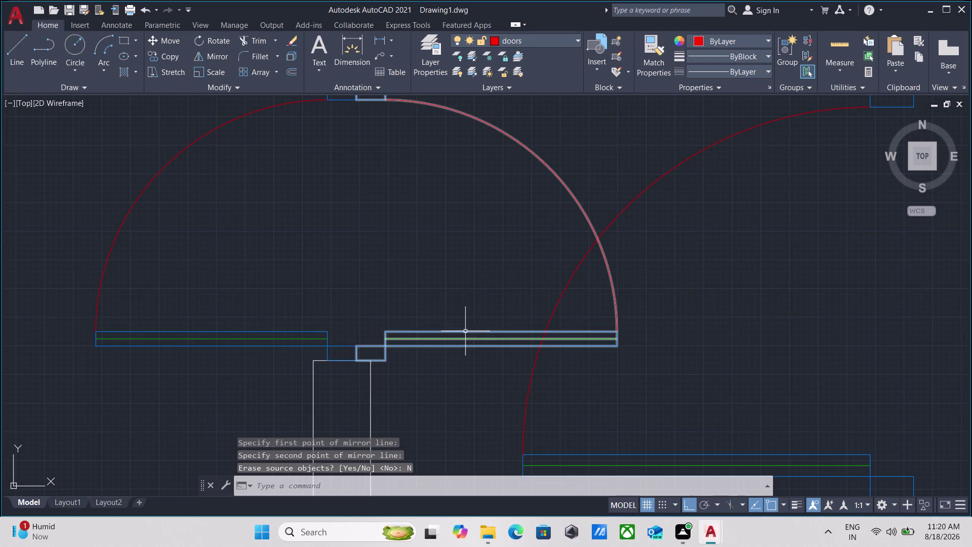
Select the mirrored door leaf and begin moving it toward the wall opening.
drag(479, 366, 459, 332)
click(417, 258)
key(m)
key(Return)
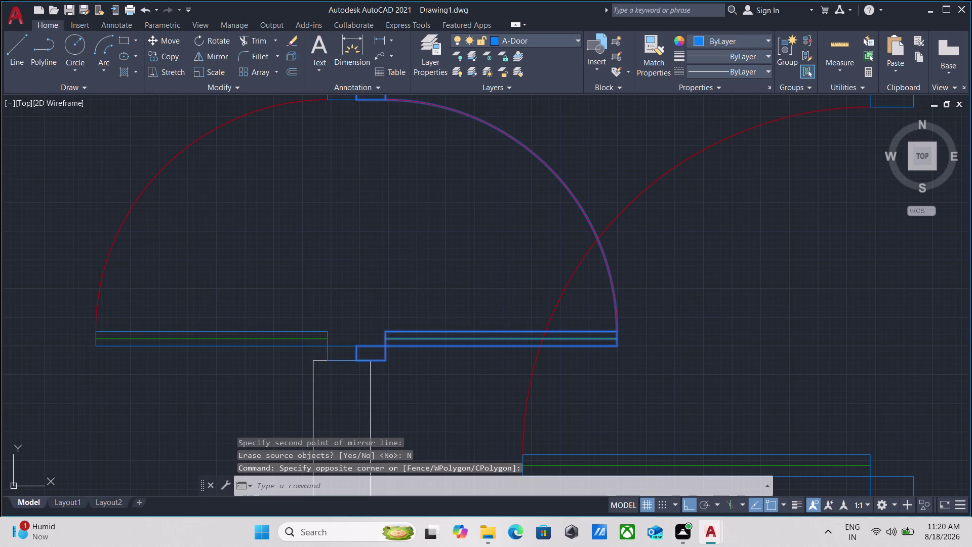
click(370, 362)
scroll(down, 3)
middle_drag(573, 301, 253, 234)
scroll(down, 3)
middle_drag(445, 263, 153, 220)
middle_drag(603, 214, 471, 239)
key(F8)
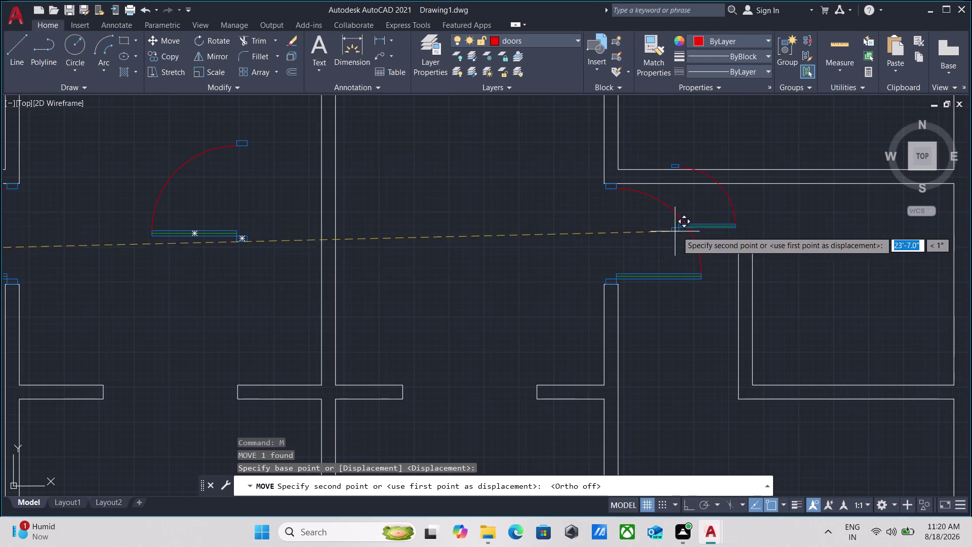
Drop the moving door into its wall opening.
middle_drag(708, 229, 567, 231)
scroll(up, 3)
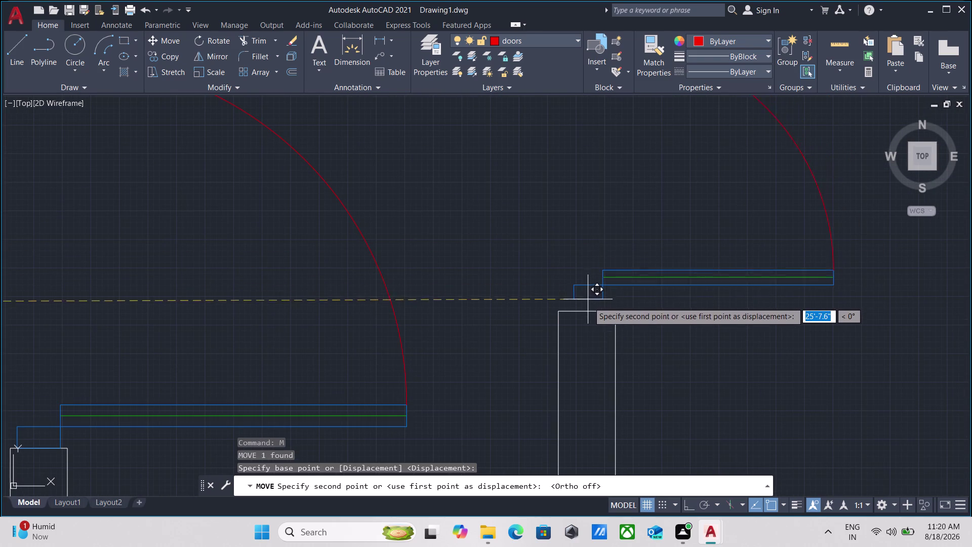
click(588, 307)
scroll(down, 3)
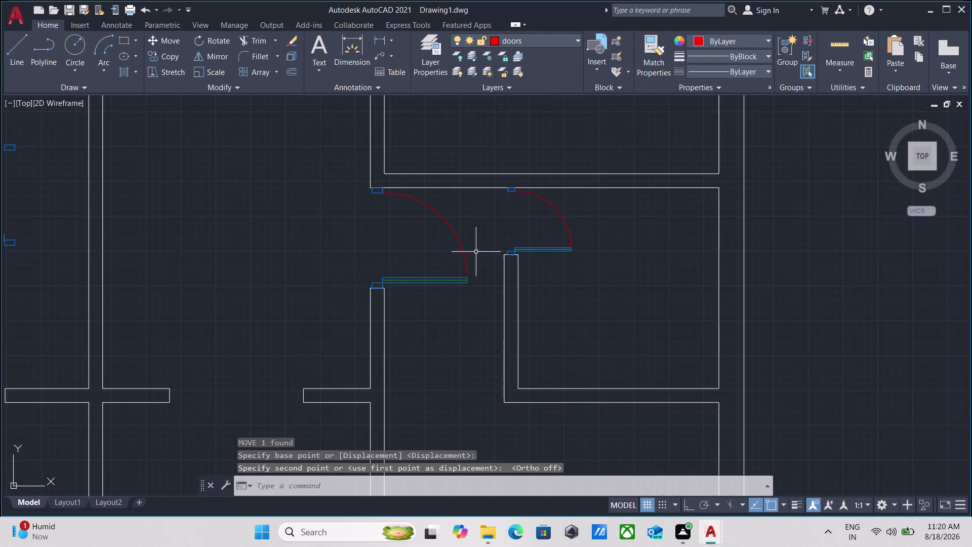
scroll(down, 3)
middle_drag(461, 303, 475, 220)
scroll(down, 3)
scroll(up, 3)
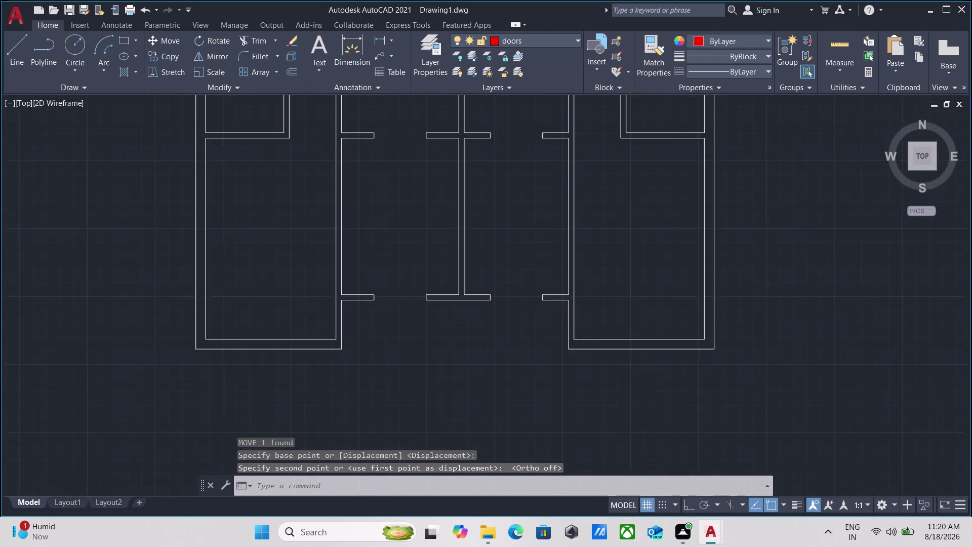
scroll(down, 3)
middle_drag(382, 261, 377, 337)
scroll(down, 3)
middle_drag(645, 169, 517, 338)
scroll(up, 3)
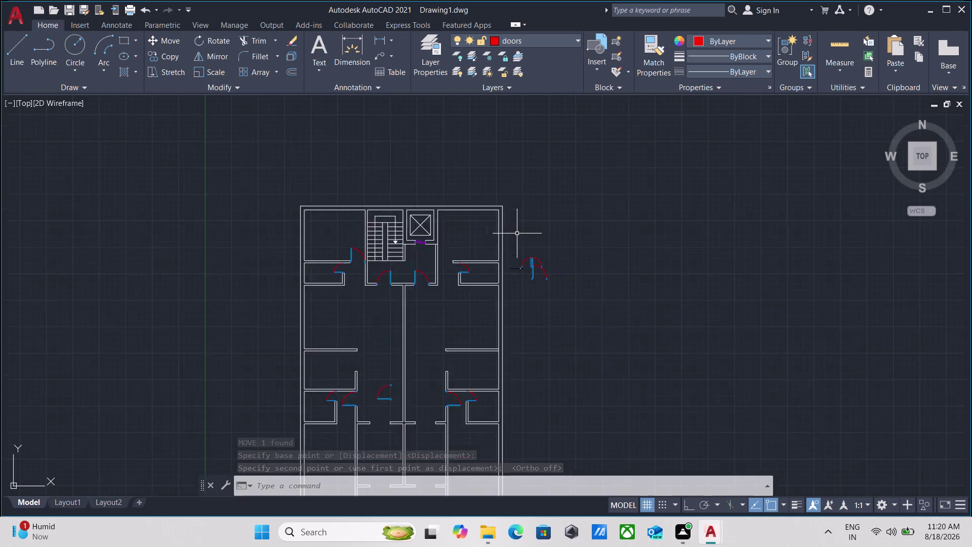
scroll(up, 3)
scroll(down, 3)
scroll(up, 3)
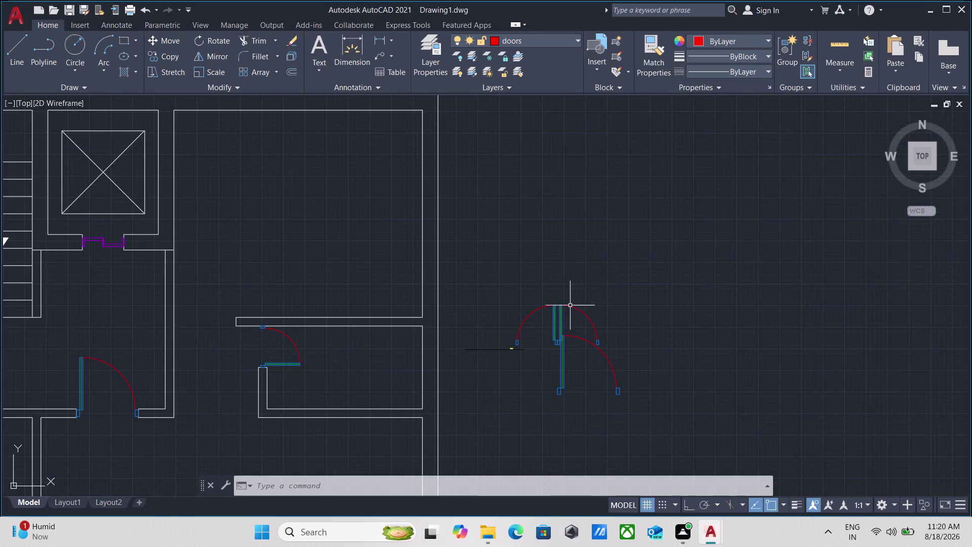
scroll(up, 3)
Erase the stray overlapping door leaf beside the plan.
middle_drag(559, 313, 500, 215)
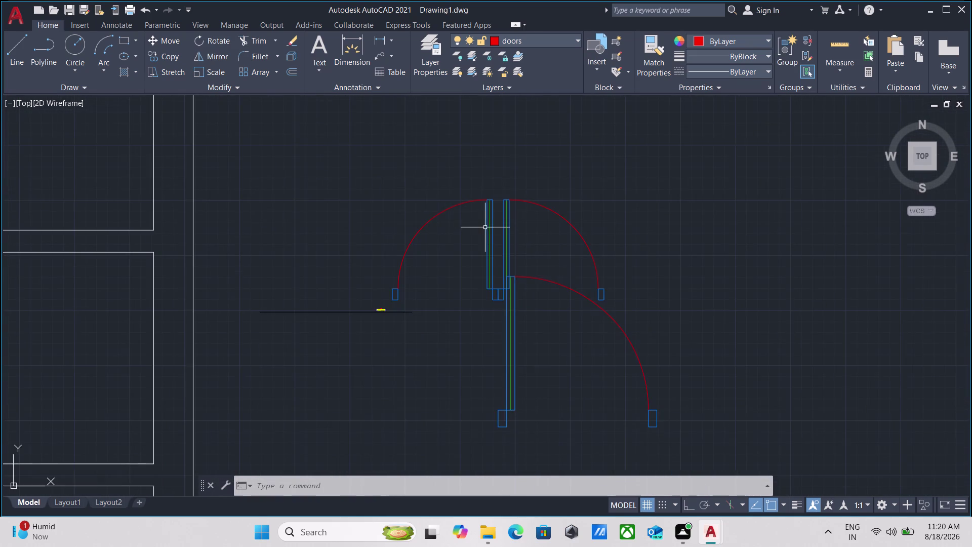
scroll(up, 3)
drag(508, 223, 477, 222)
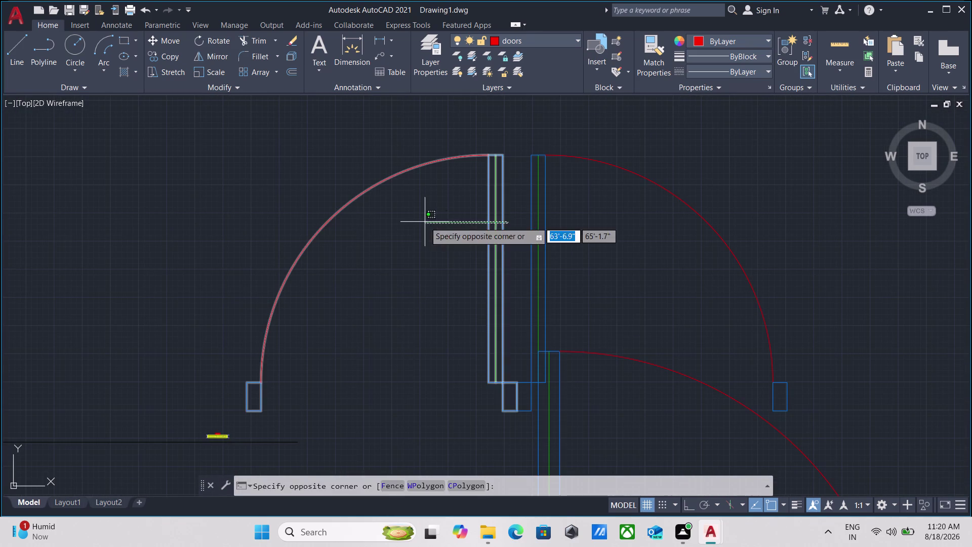
click(425, 222)
right_click(424, 222)
click(466, 290)
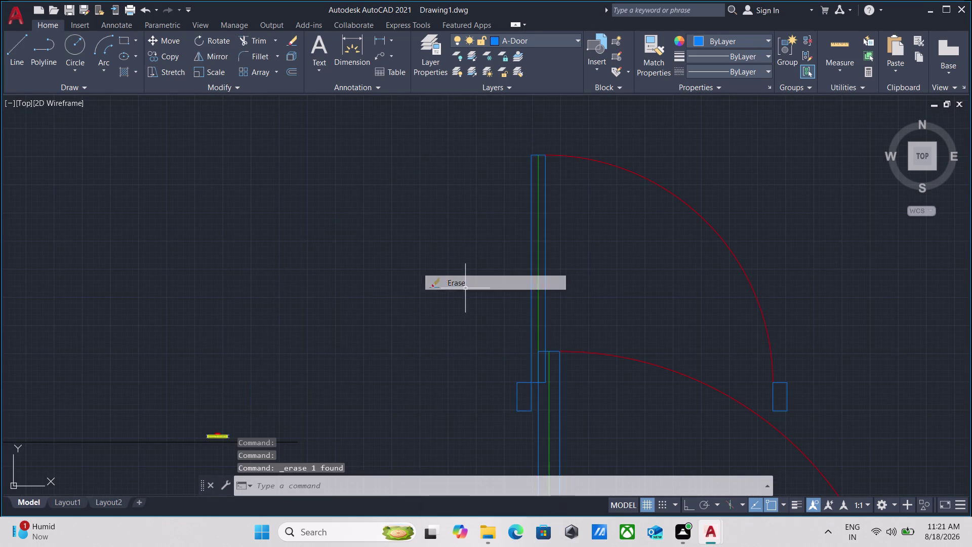
Move the lower loose door leaf down below the other, then select the upper leaf.
scroll(down, 3)
middle_drag(436, 252, 357, 226)
drag(501, 298, 481, 304)
click(446, 322)
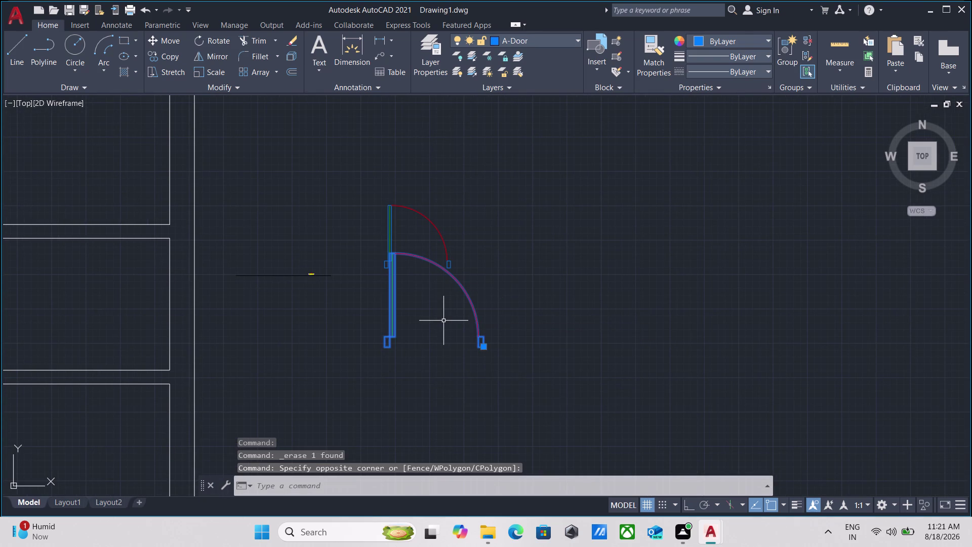
key(m)
key(Return)
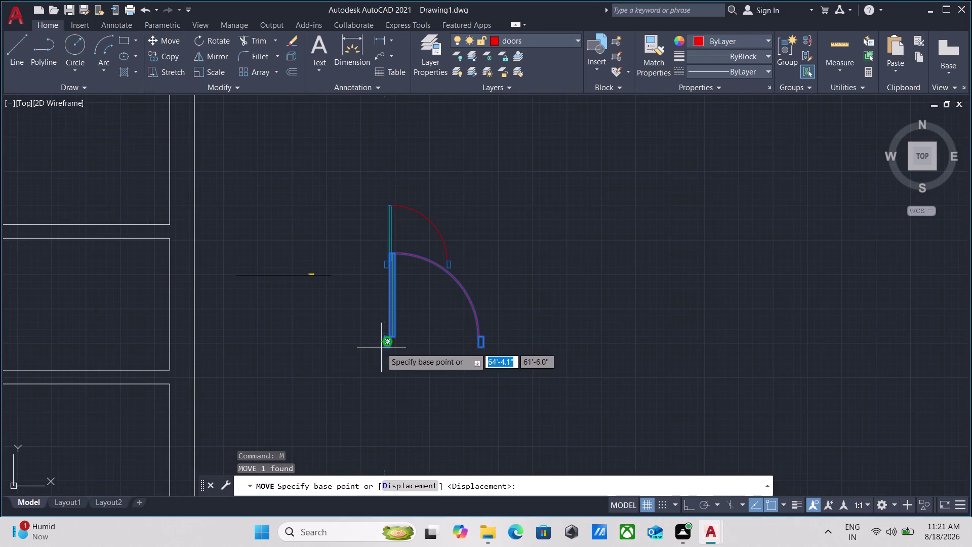
click(384, 349)
click(389, 418)
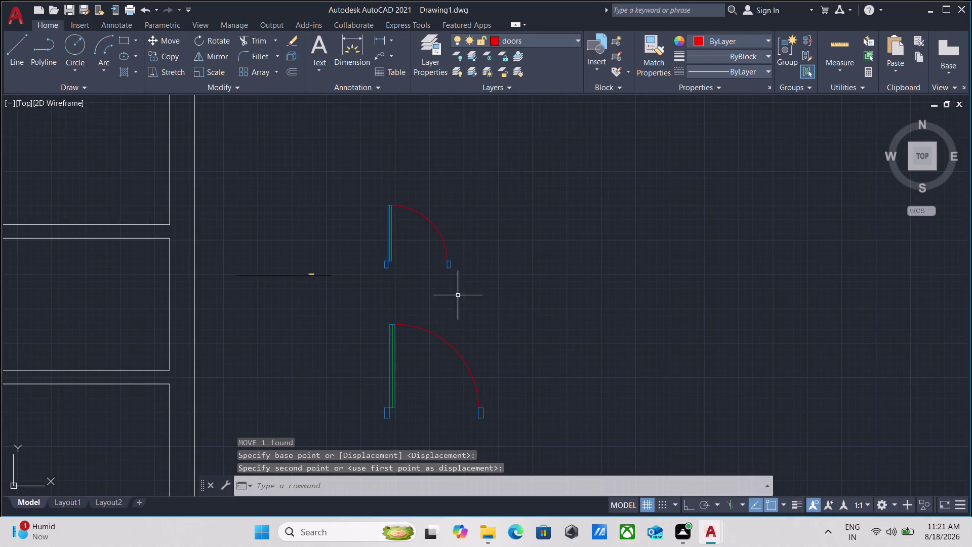
key(Escape)
drag(468, 234, 444, 240)
click(417, 256)
Mirror the door leaf about a vertical line with MI, keeping the original leaf.
text(mi)
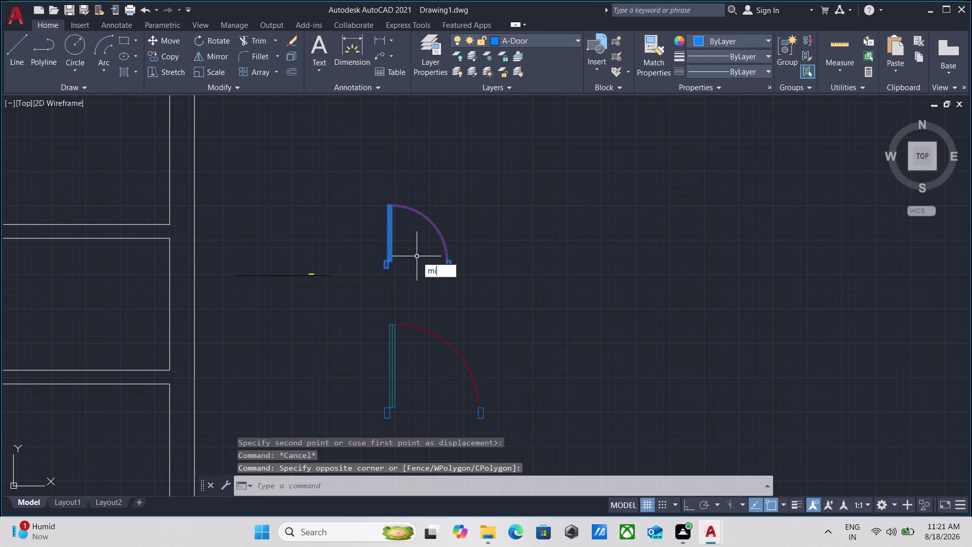
key(Return)
scroll(up, 3)
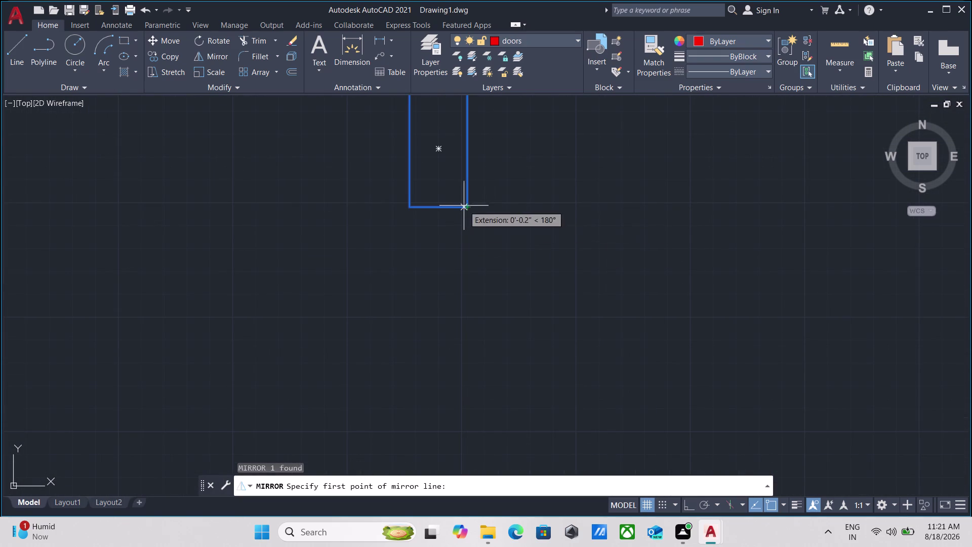
click(470, 204)
scroll(down, 3)
key(F8)
scroll(down, 3)
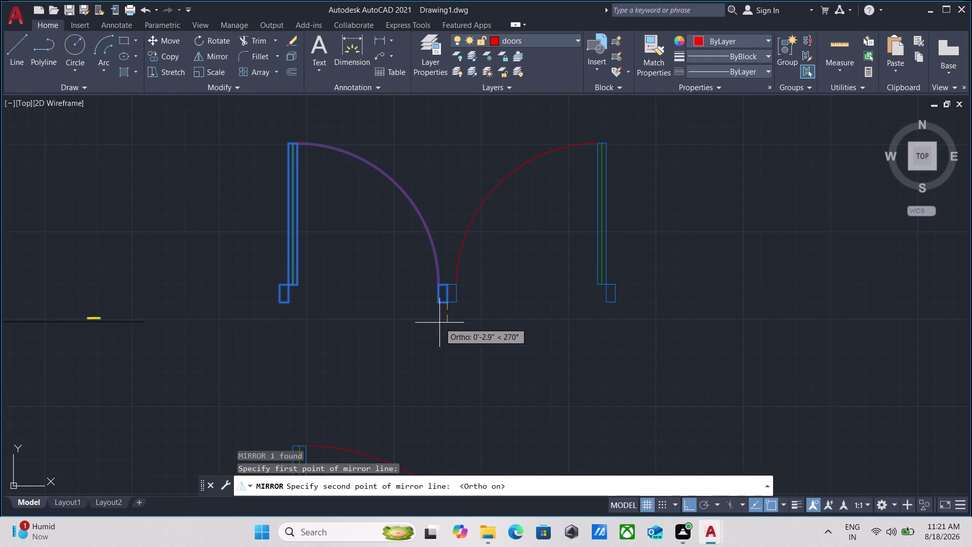
click(445, 348)
scroll(up, 3)
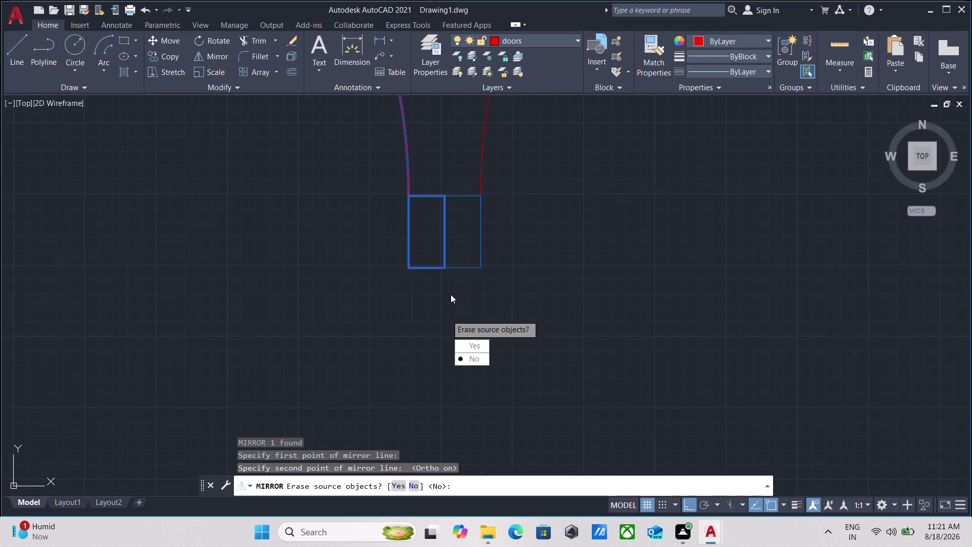
scroll(up, 3)
scroll(up, 3)
scroll(down, 3)
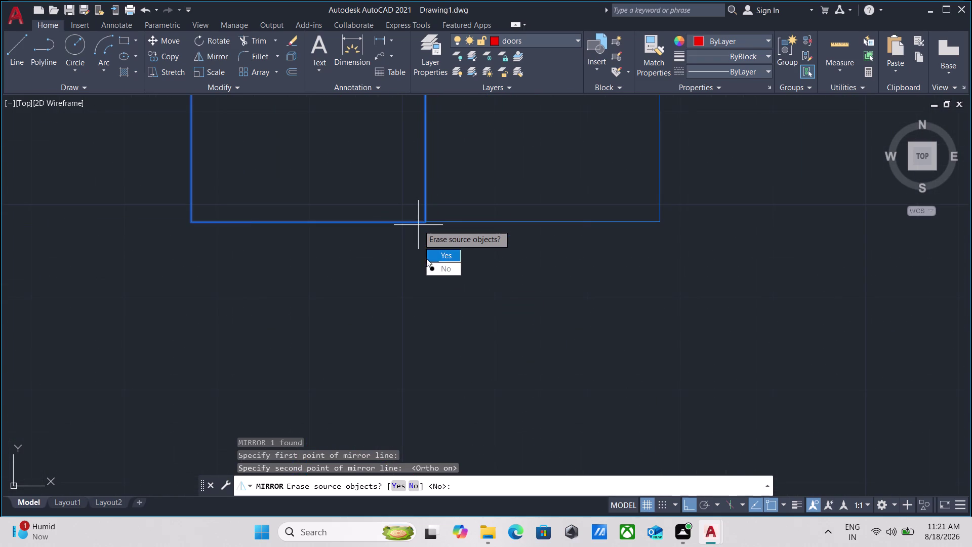
drag(449, 266, 444, 348)
Group both door leaves into a single double-door object.
scroll(down, 3)
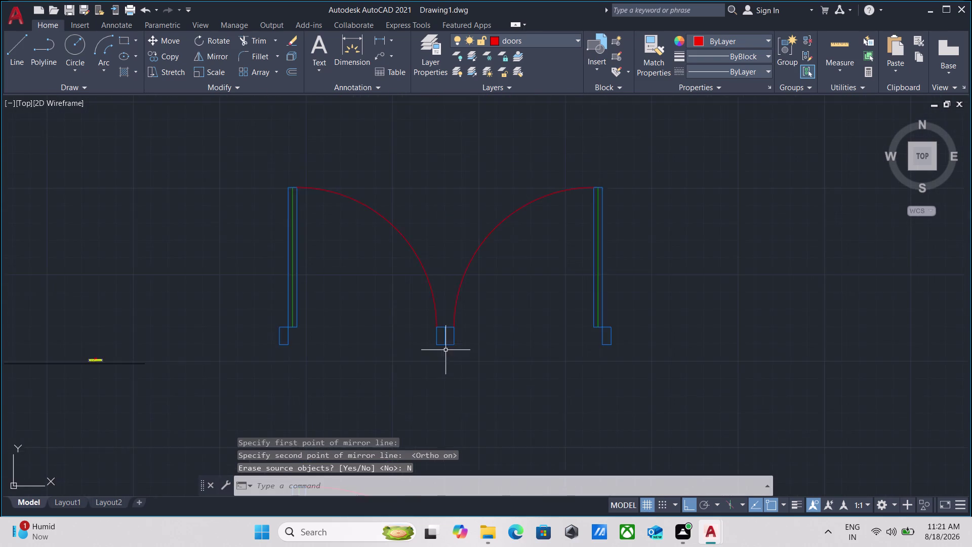
scroll(down, 3)
drag(500, 383, 468, 363)
click(408, 311)
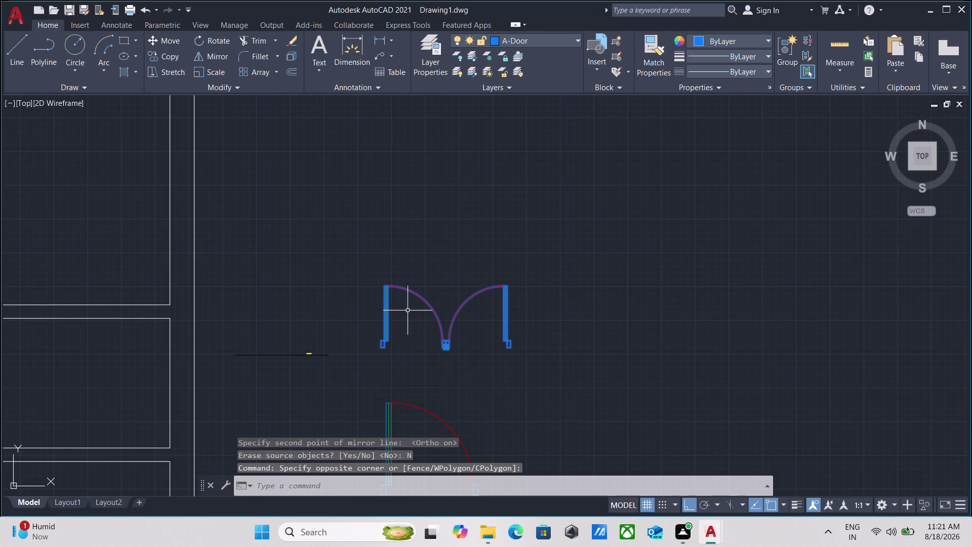
key(g)
key(Return)
drag(470, 346, 445, 332)
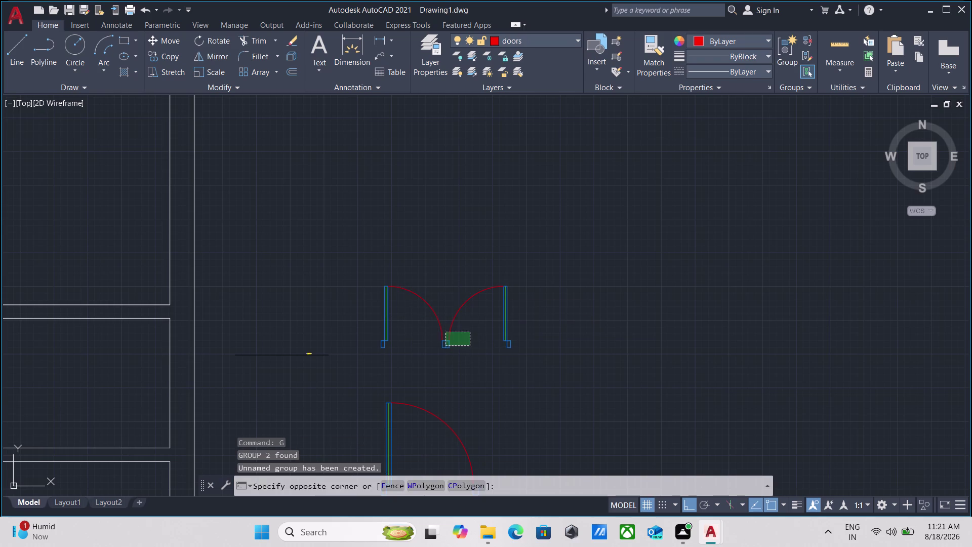
Start copying the grouped double door from its corner, with Ortho turned off.
click(395, 293)
text(co)
key(Return)
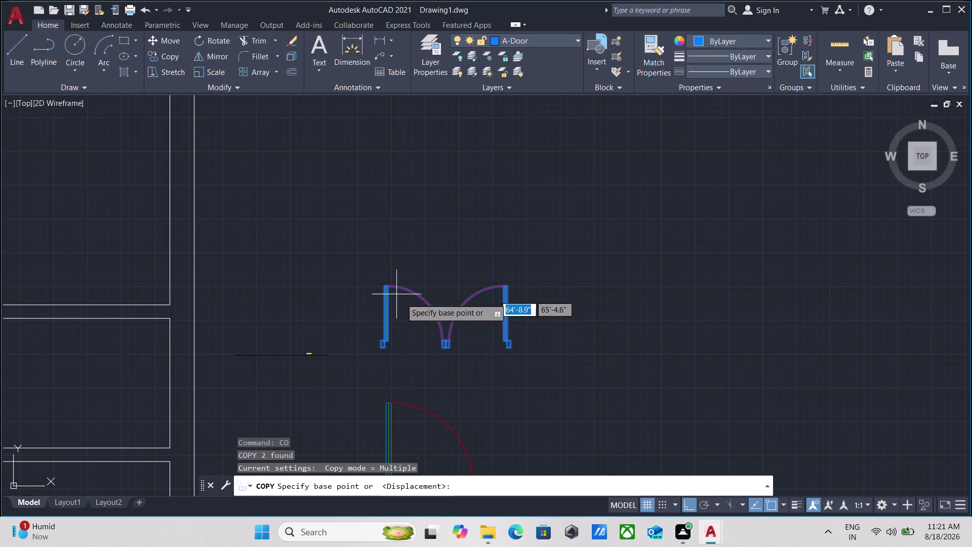
scroll(up, 3)
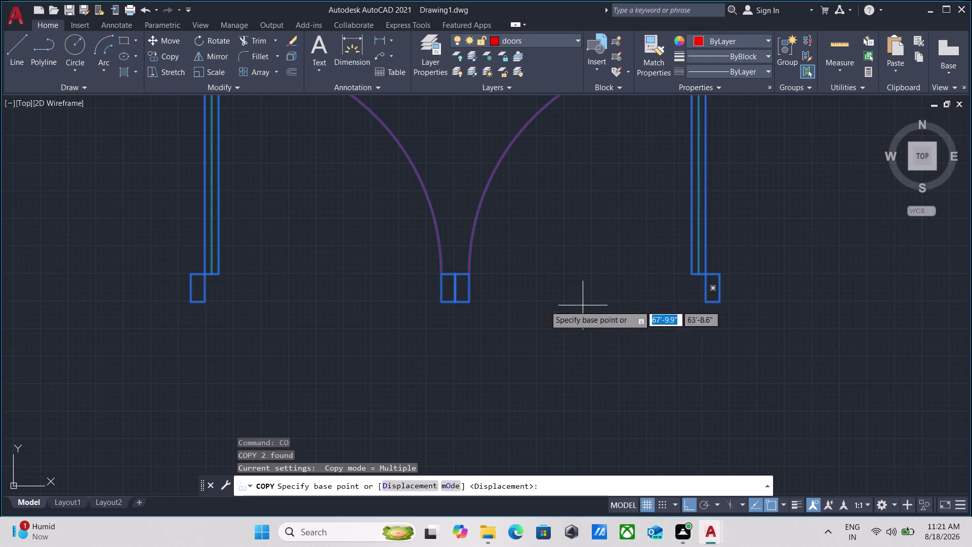
click(191, 301)
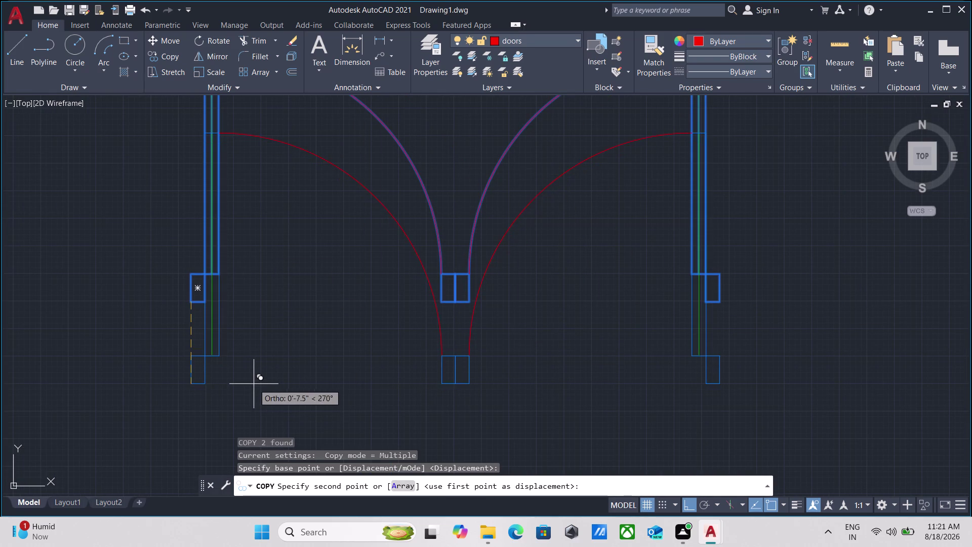
key(F8)
scroll(down, 3)
Place a copy of the double door in a wall opening of the floor plan.
middle_drag(188, 348, 340, 69)
scroll(down, 3)
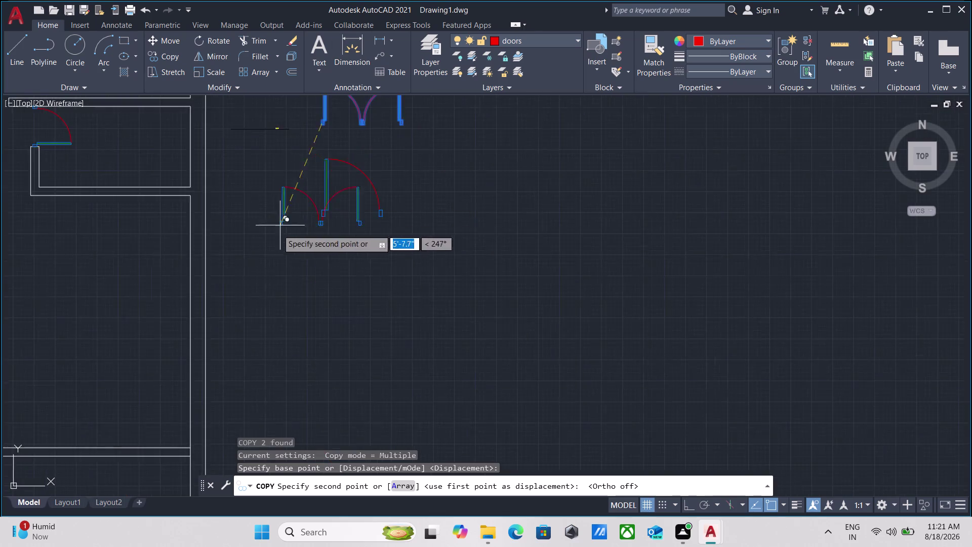
scroll(down, 3)
middle_drag(244, 266, 489, 152)
scroll(up, 3)
scroll(down, 3)
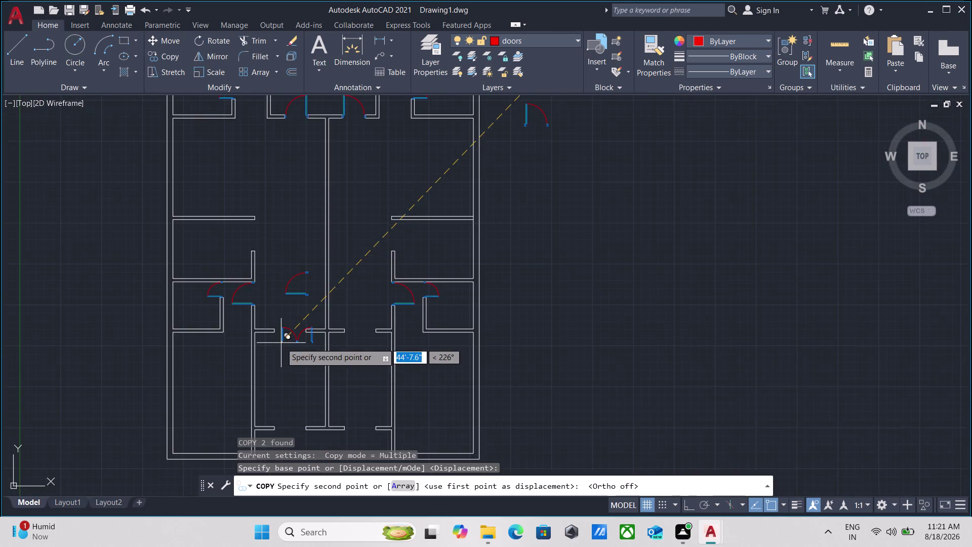
middle_drag(281, 343, 291, 185)
scroll(up, 3)
middle_drag(248, 301, 311, 276)
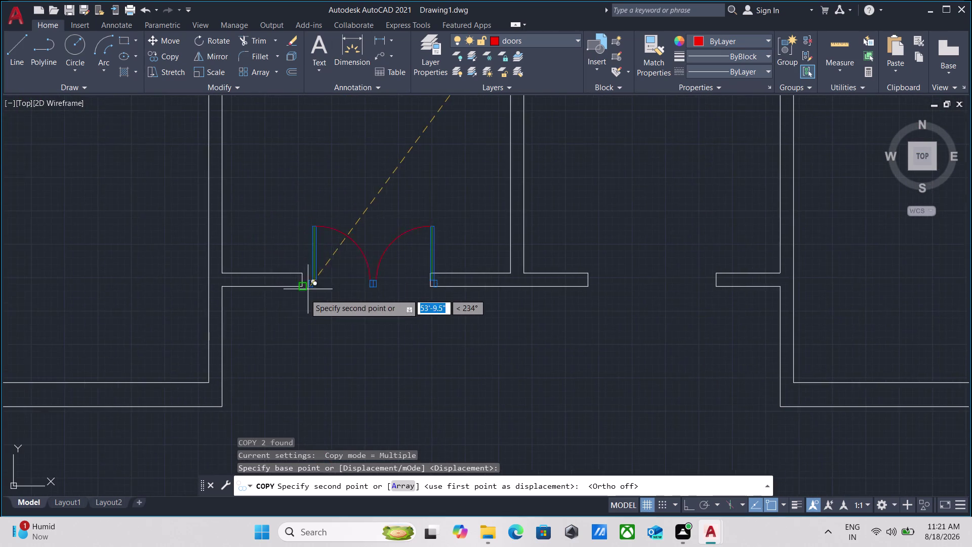
scroll(up, 3)
click(307, 255)
Pan toward the next wall opening while the copy command stays active.
scroll(down, 3)
middle_drag(438, 187, 287, 272)
scroll(down, 3)
middle_drag(464, 225, 290, 249)
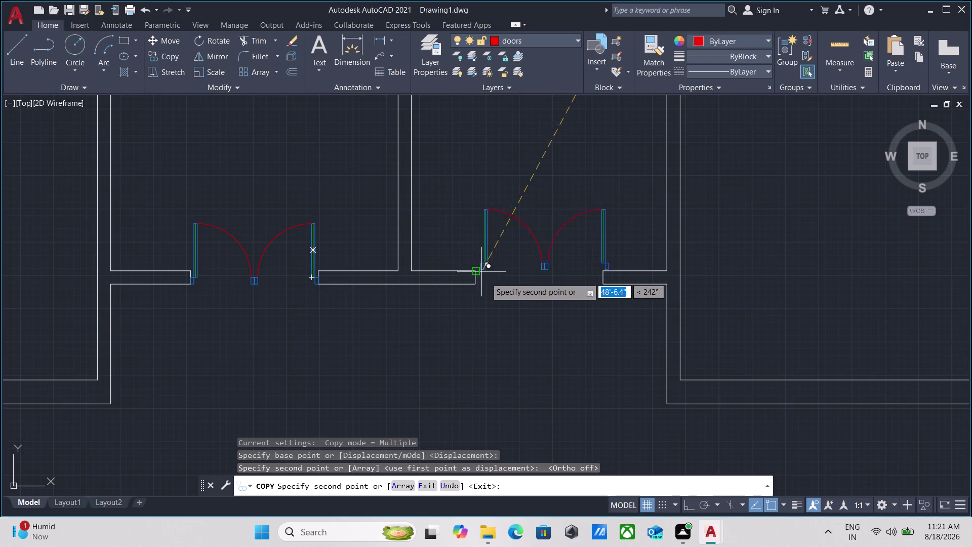
scroll(up, 3)
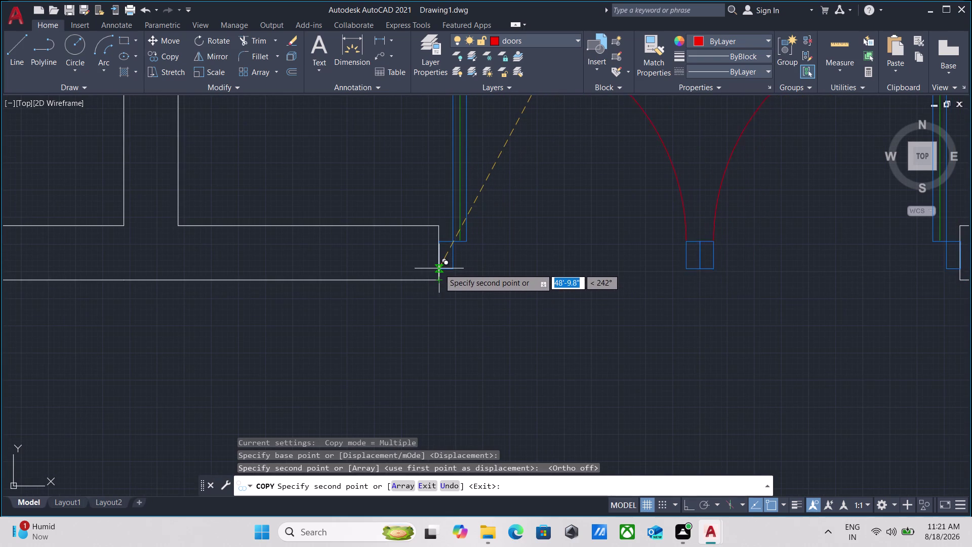